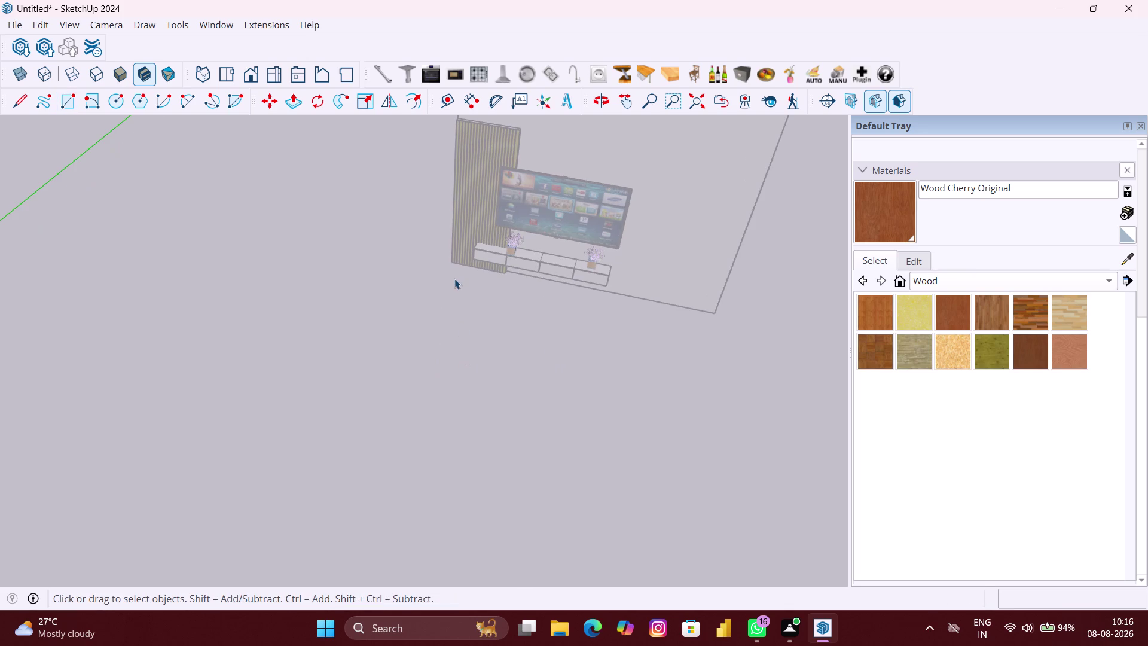
Draw a flat rectangle from the fluted panel's base to the room's far corner.
key(r)
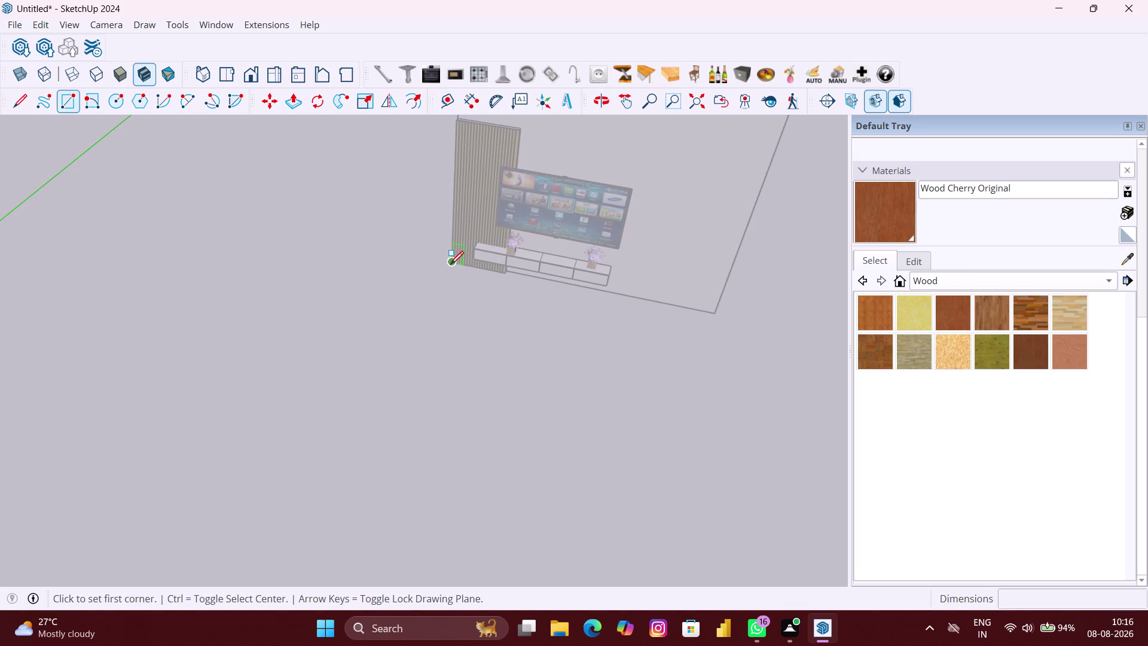
click(451, 264)
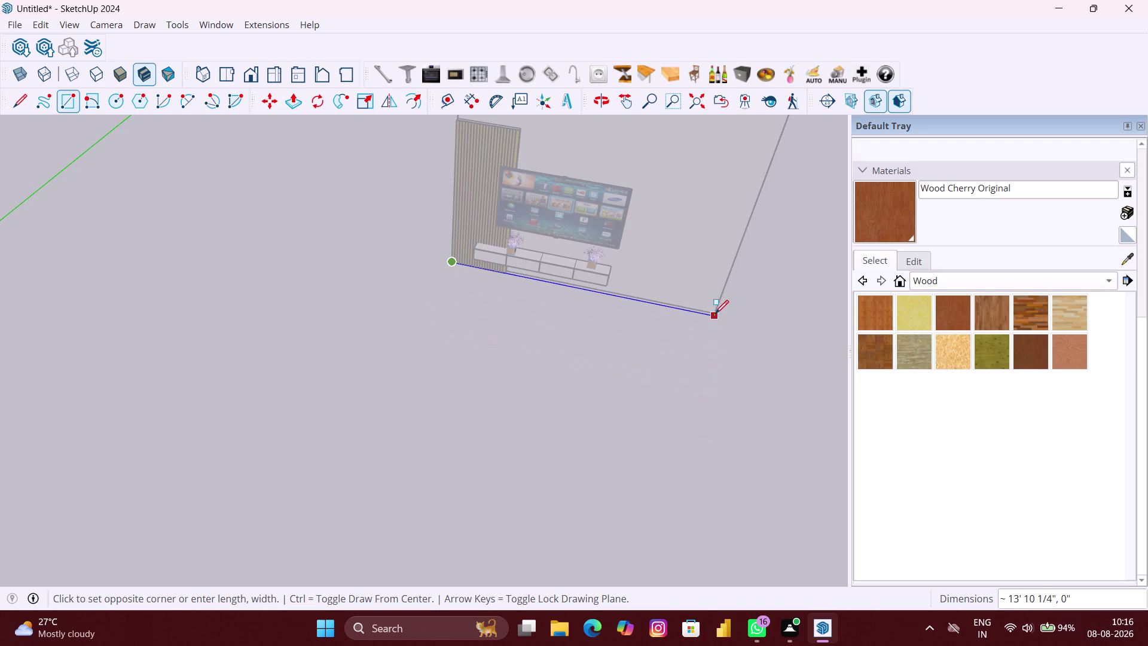
scroll(up, 3)
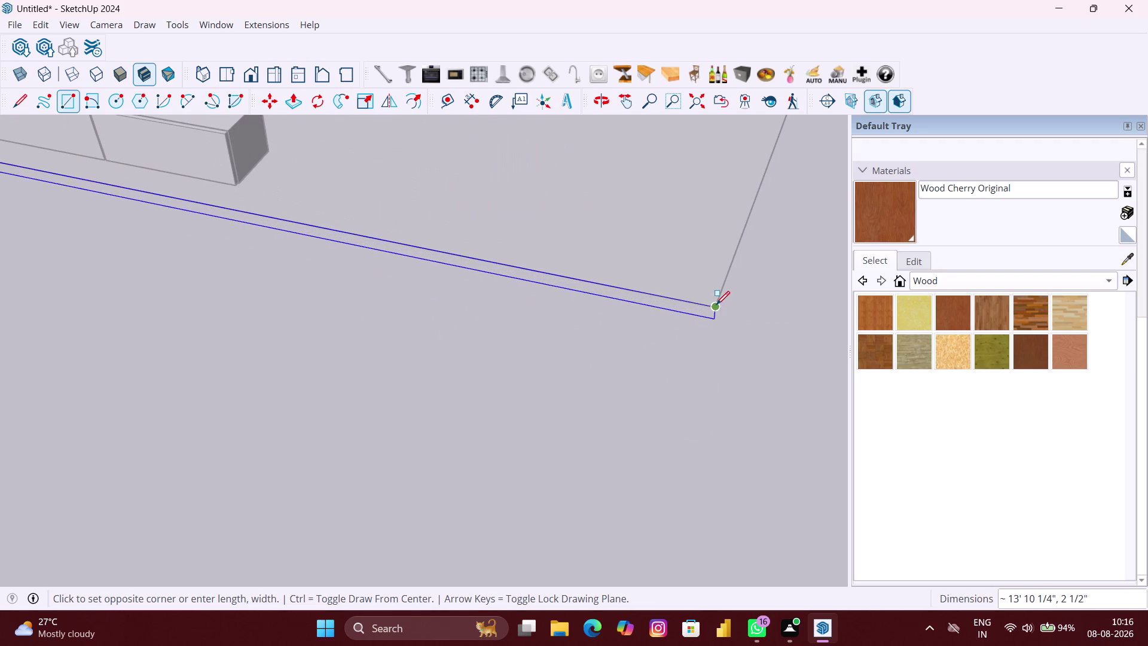
scroll(down, 3)
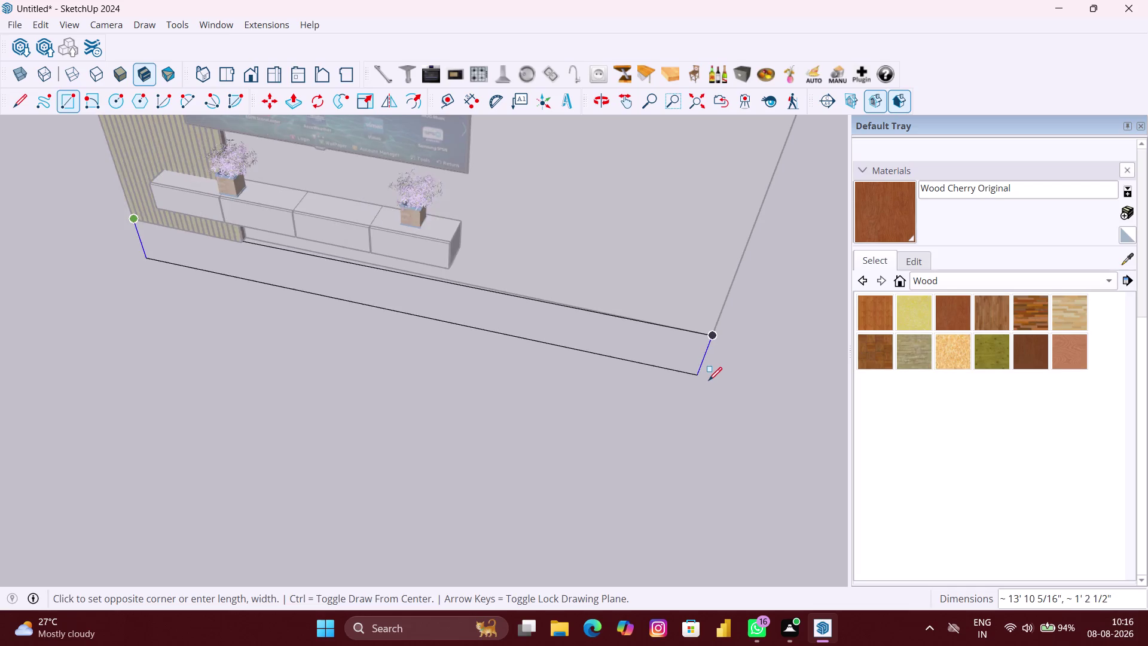
scroll(down, 3)
key(Up)
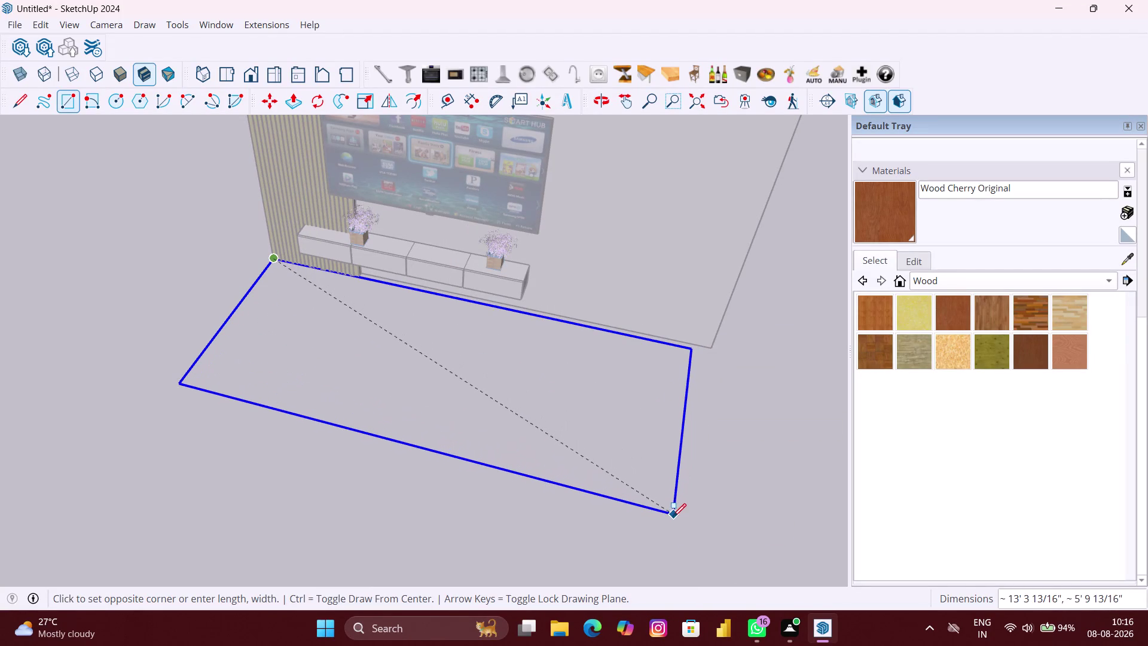
scroll(down, 3)
scroll(down, 3)
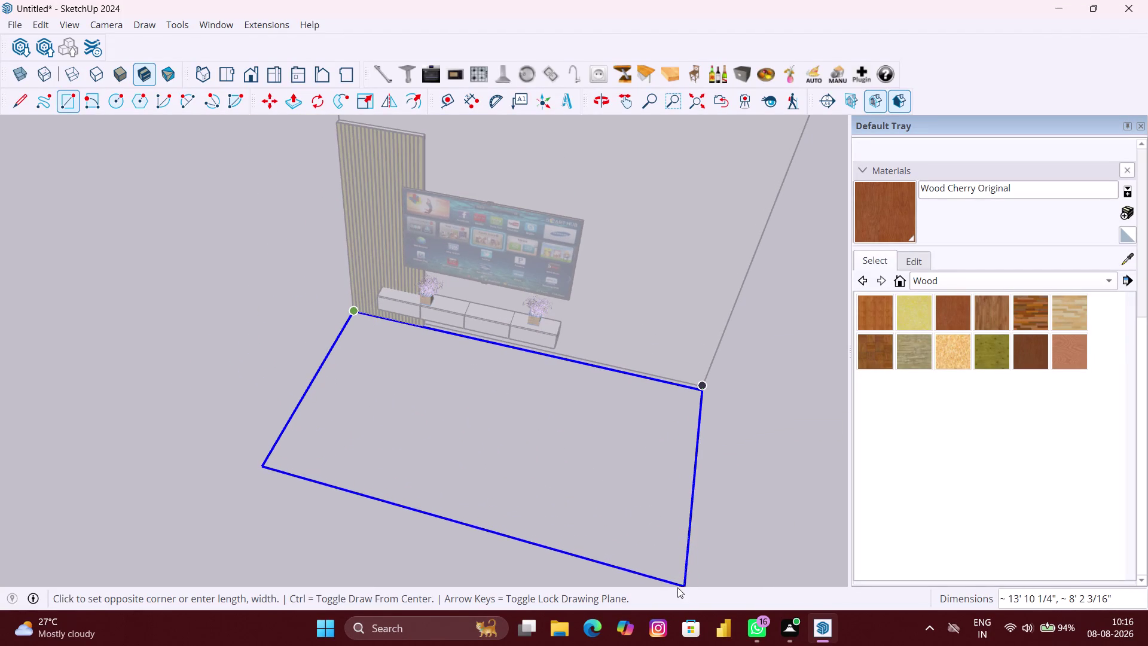
click(679, 581)
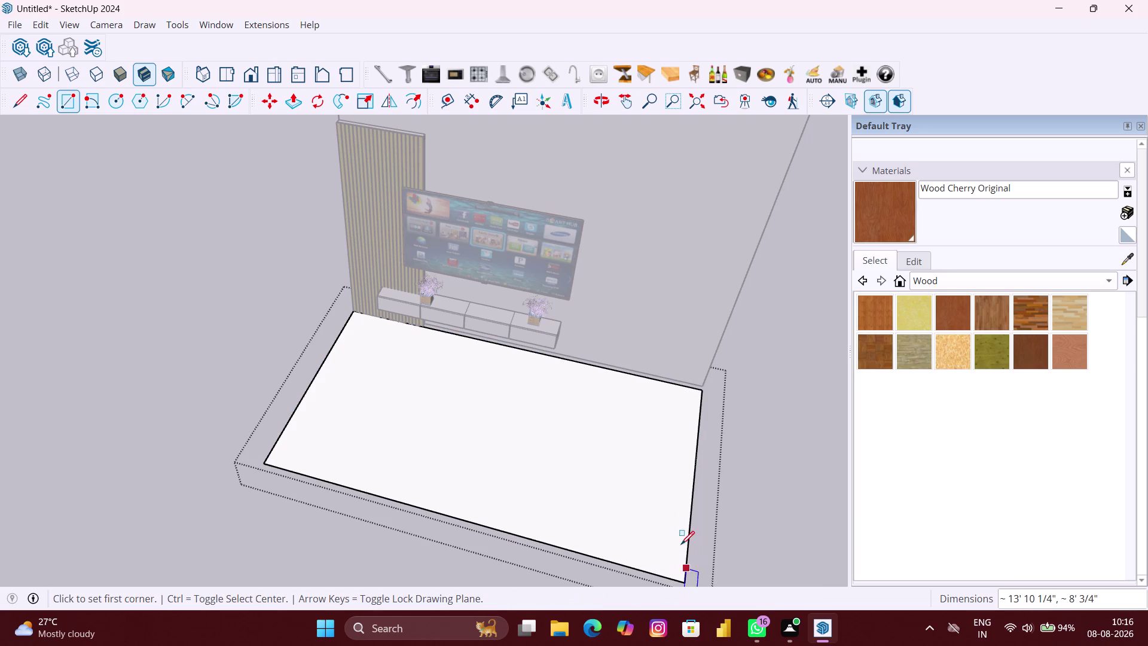
Orbit around the new floor face to inspect its corners and edges.
scroll(up, 3)
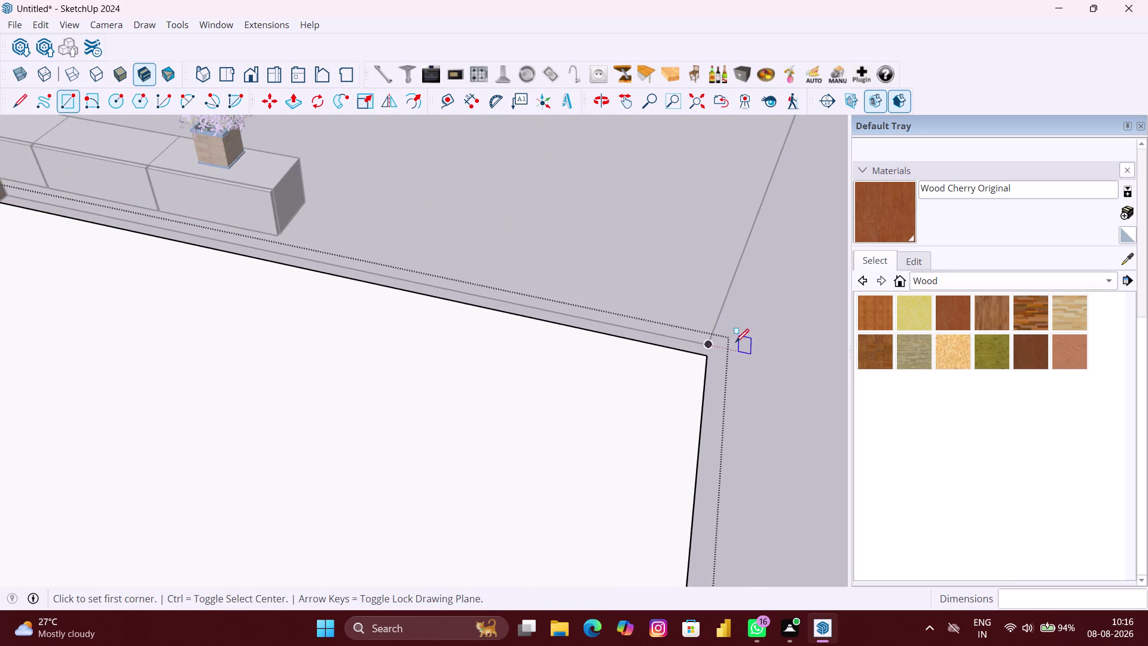
scroll(up, 3)
middle_drag(719, 339, 600, 248)
scroll(down, 3)
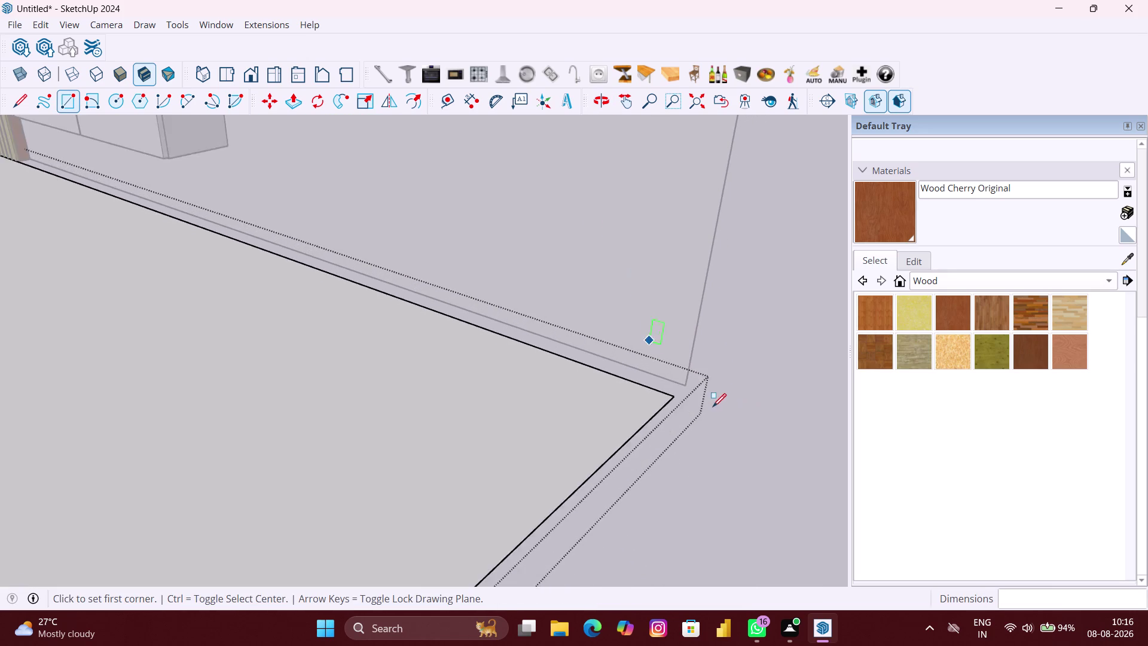
scroll(down, 3)
middle_drag(710, 407, 593, 319)
scroll(up, 3)
middle_drag(596, 322, 593, 323)
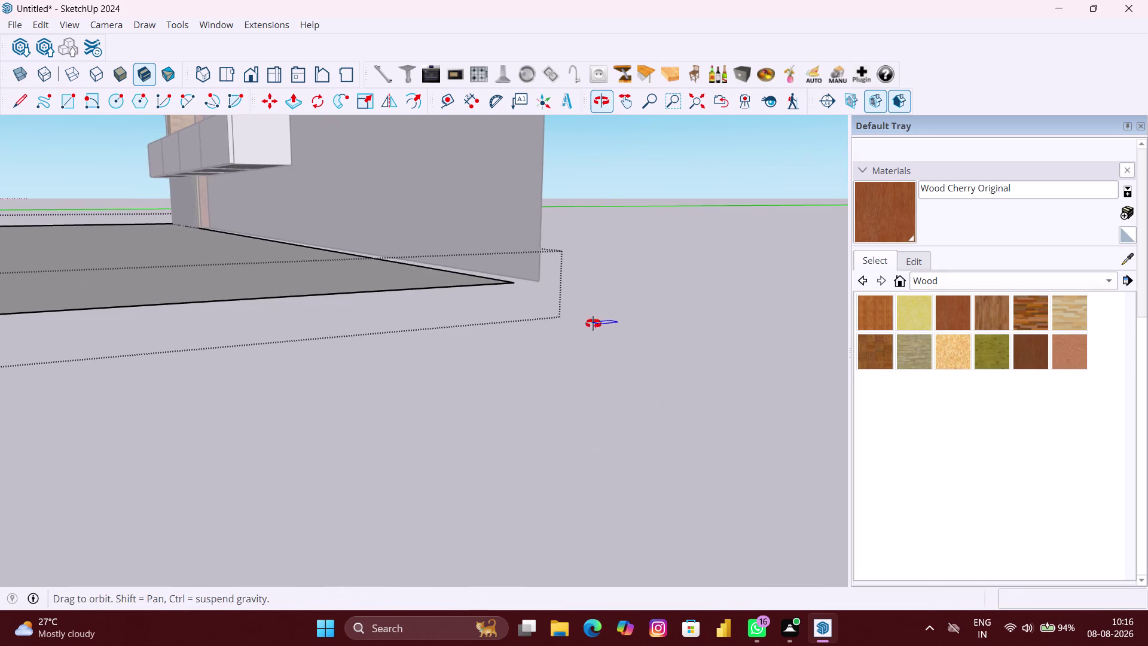
middle_drag(593, 322, 540, 363)
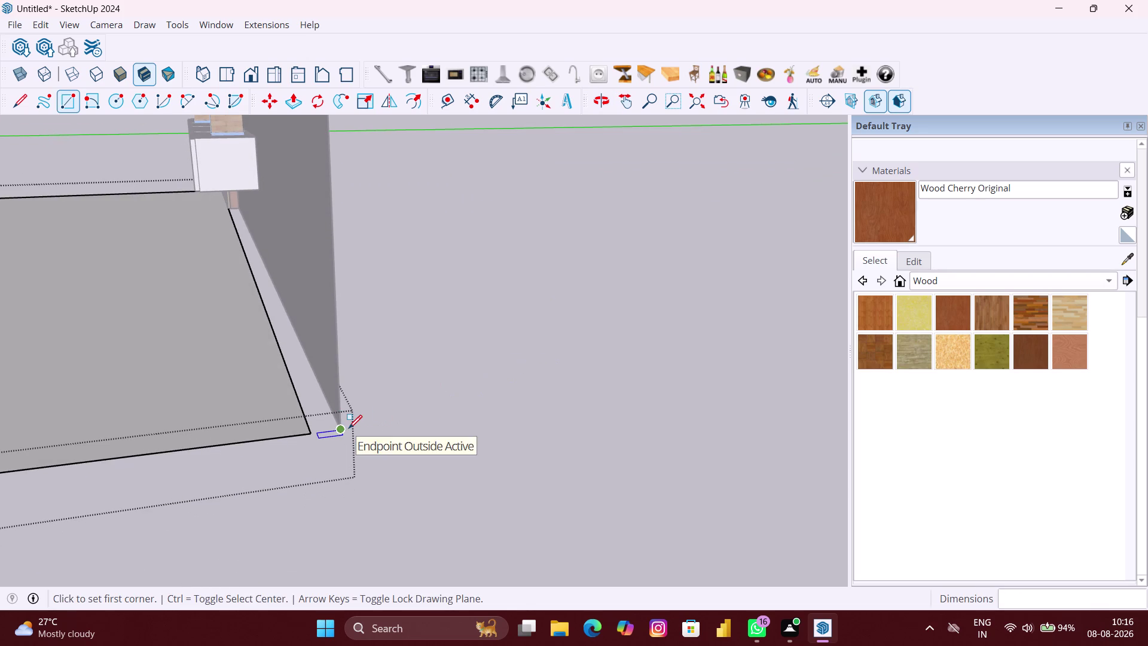
key(p)
scroll(up, 3)
Pull the floor face up into a 6-inch slab.
click(271, 400)
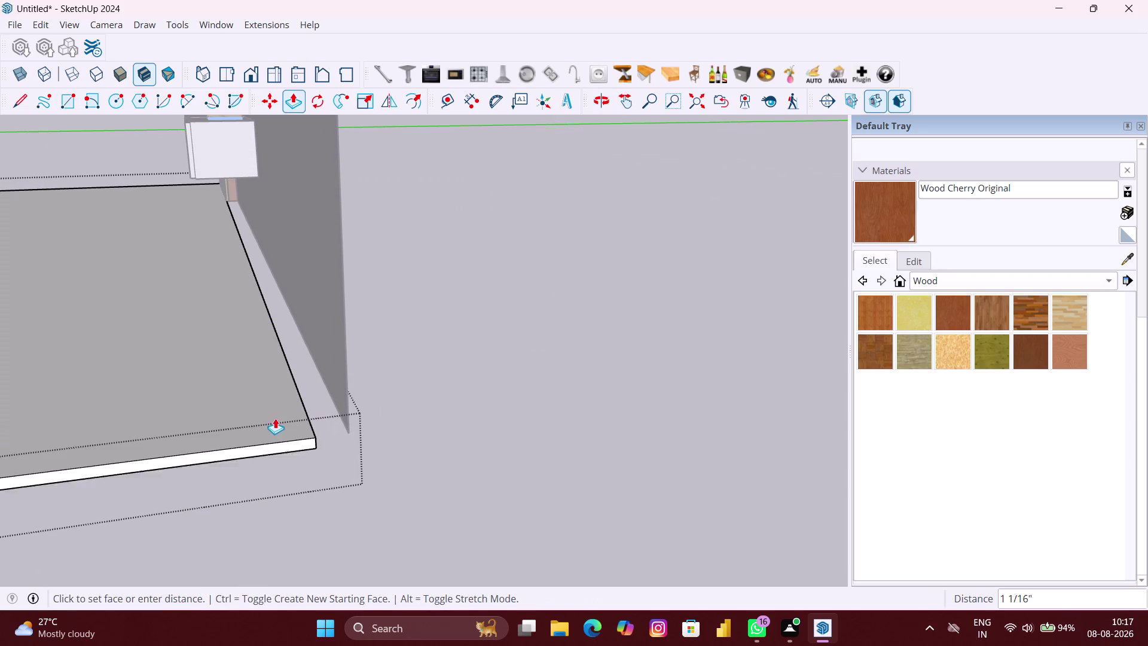
text(6)
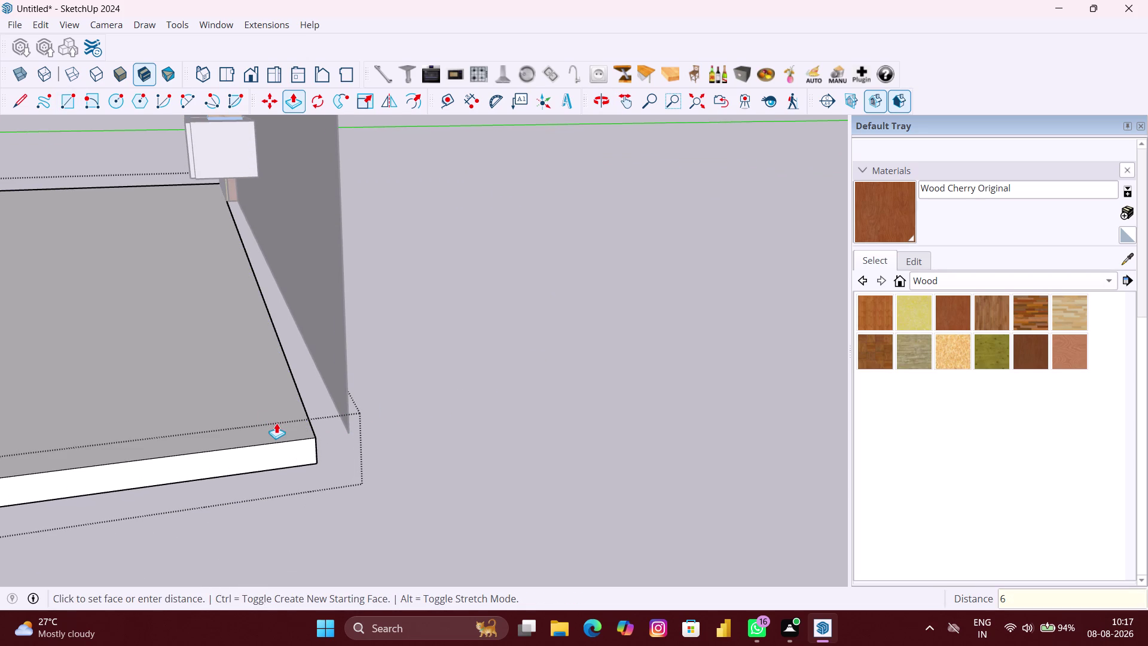
text(")
key(Return)
Orbit around the slab to face the TV wall unit and return to Select.
scroll(down, 3)
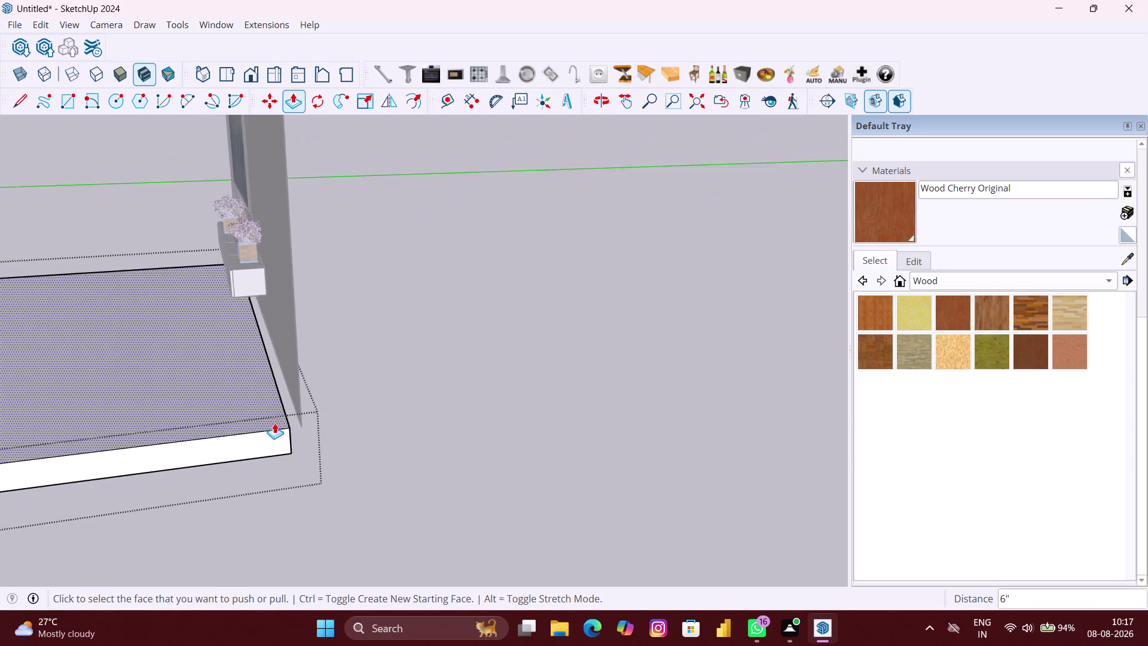
scroll(down, 3)
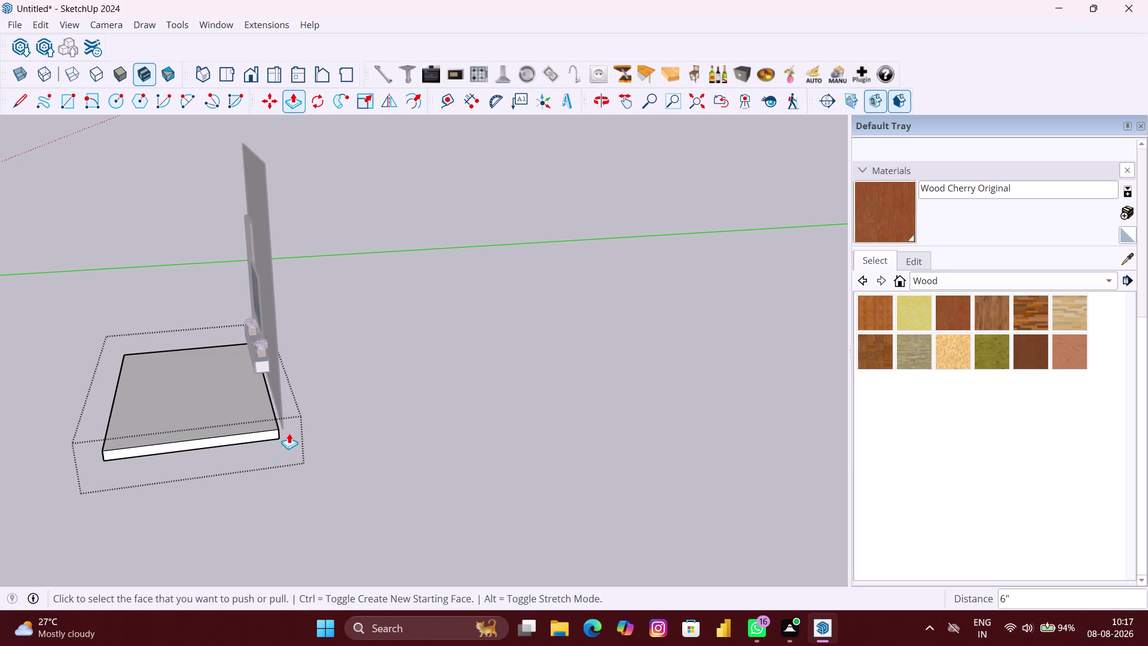
middle_drag(278, 401, 229, 398)
scroll(up, 3)
scroll(up, 3)
middle_drag(310, 402, 303, 401)
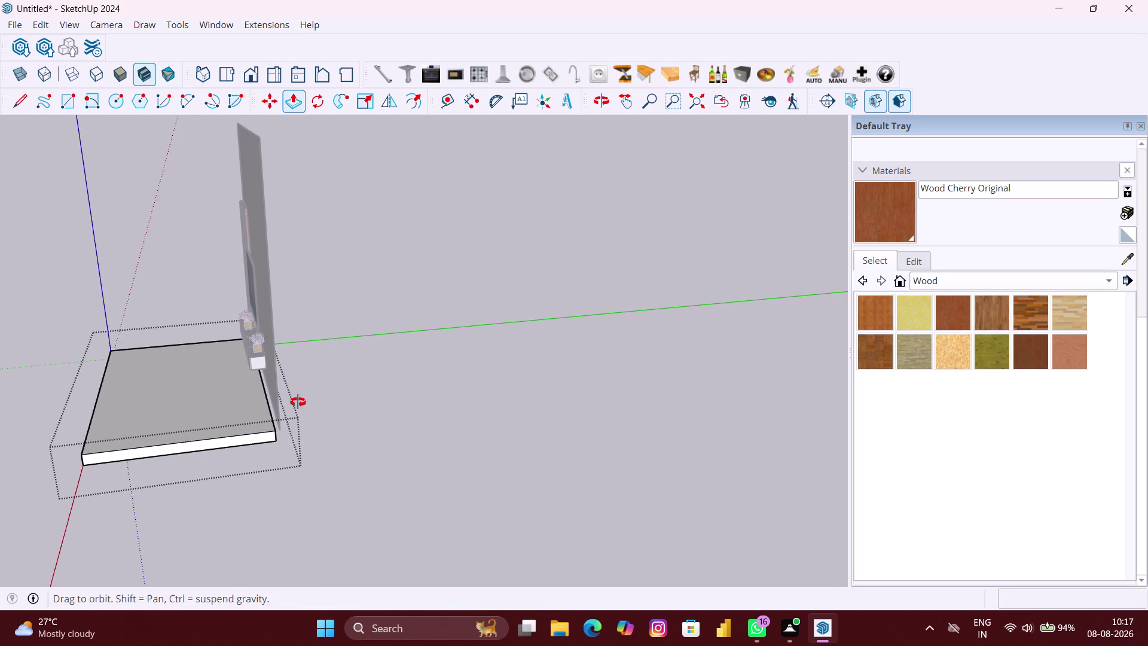
middle_drag(303, 402, 348, 400)
scroll(up, 3)
scroll(up, 3)
middle_drag(279, 348, 280, 348)
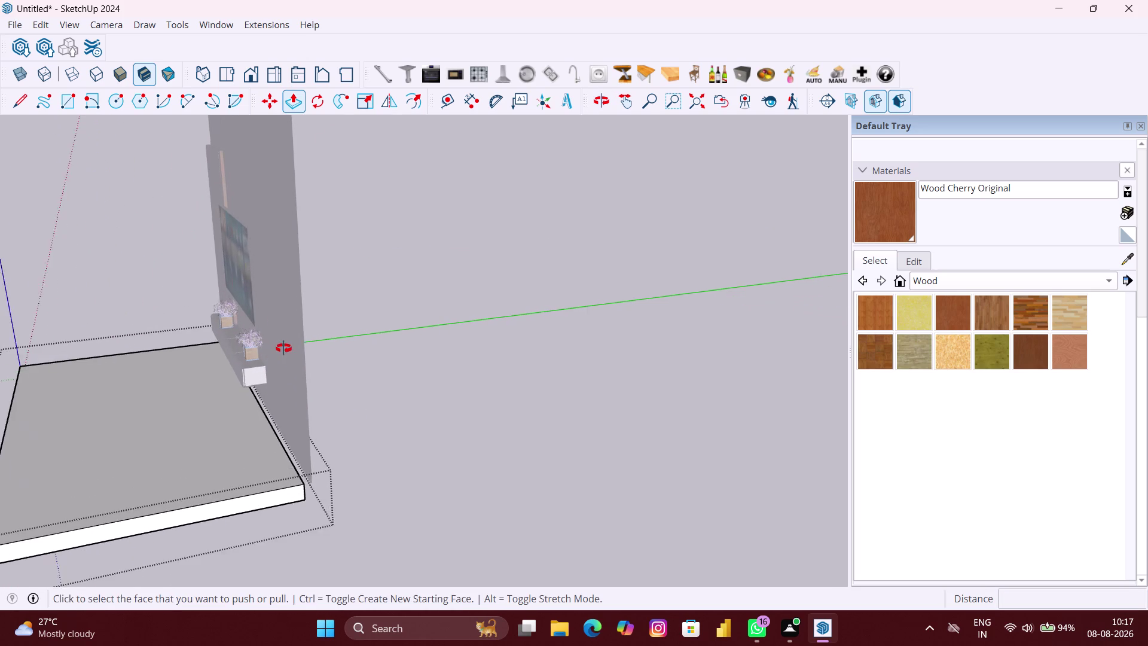
middle_drag(279, 348, 404, 342)
key(space)
Clear the selection and attempt a Push/Pull on the back wall, then cancel.
click(560, 345)
scroll(up, 3)
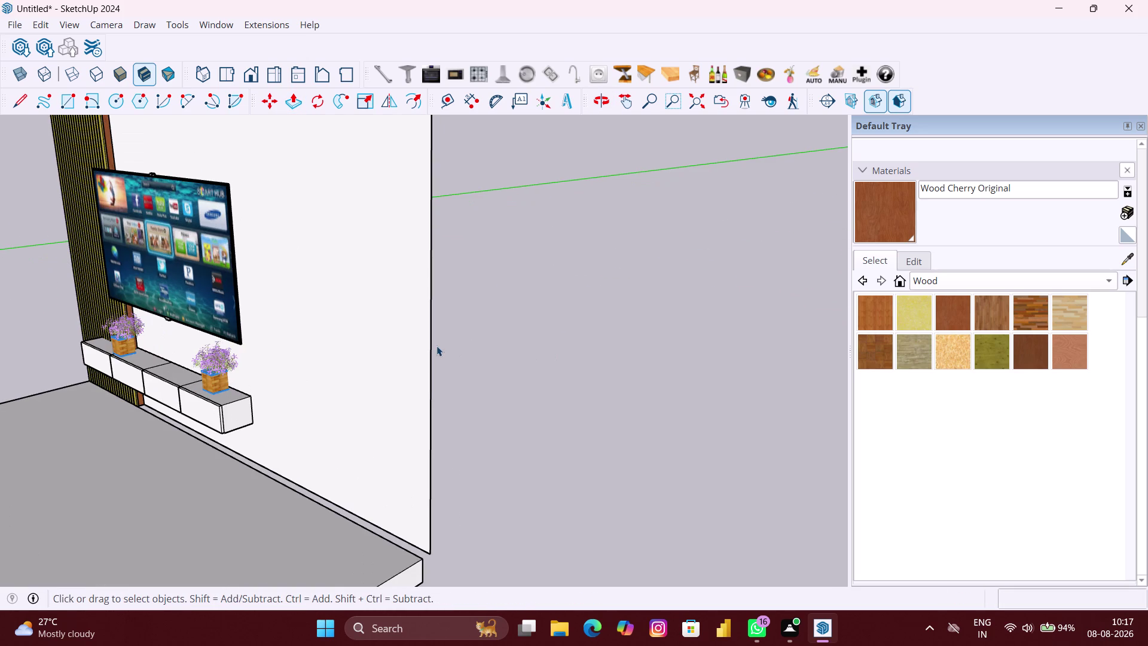
key(p)
click(501, 349)
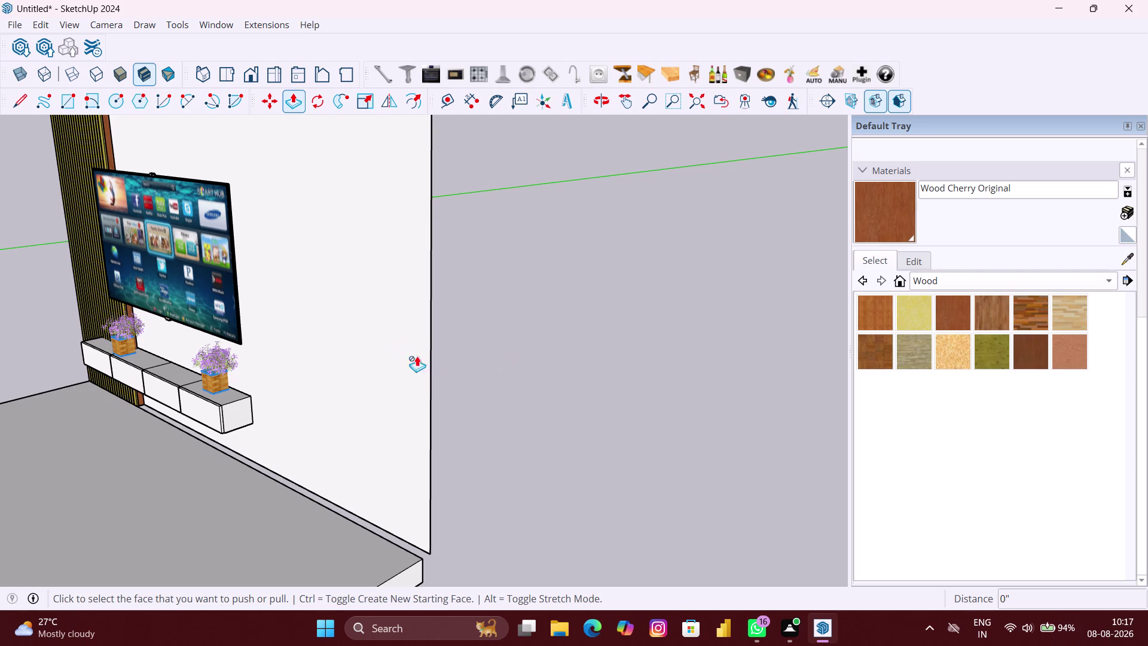
key(space)
key(space)
Give the white side wall the same 6-inch thickness and check its edge.
click(369, 352)
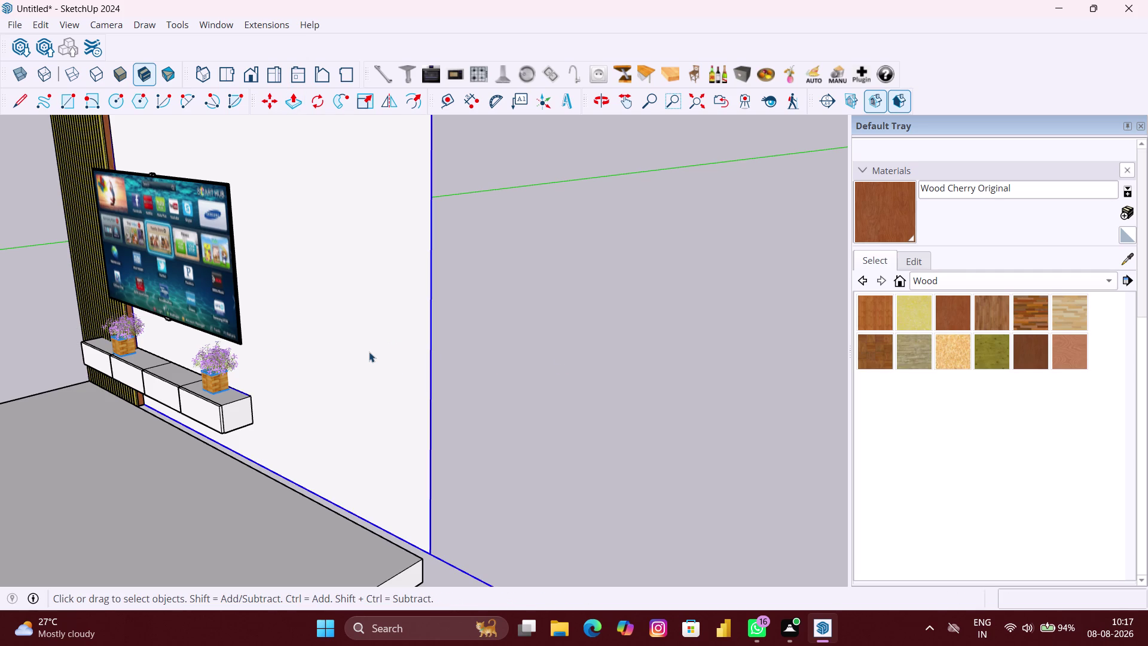
click(370, 351)
click(371, 351)
click(373, 343)
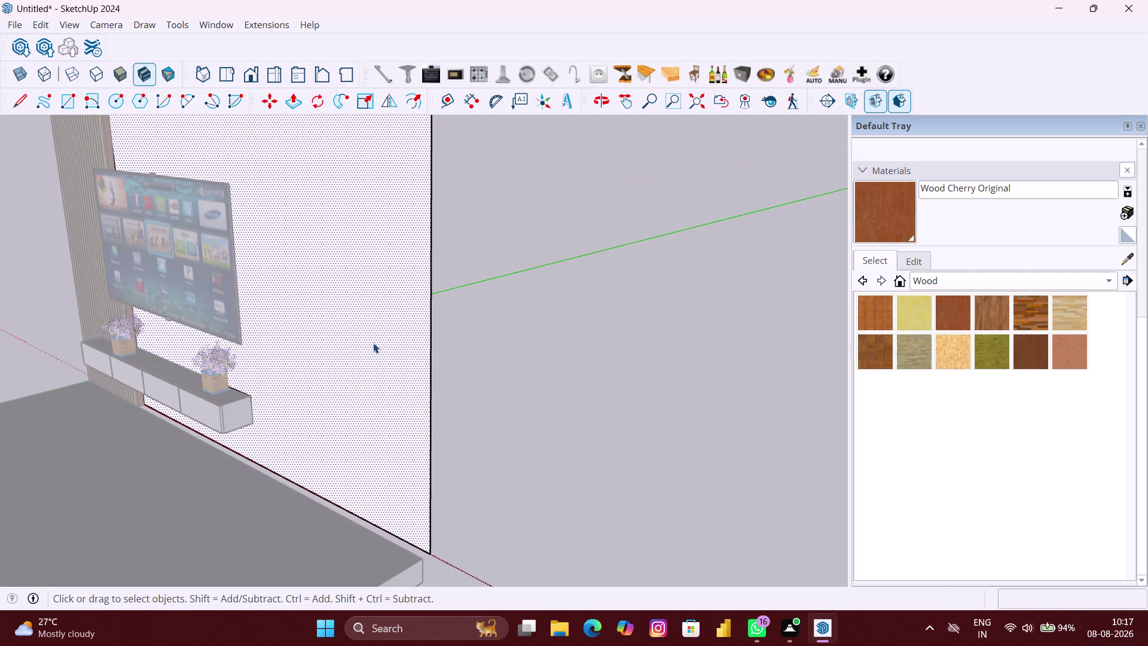
key(p)
double_click(381, 337)
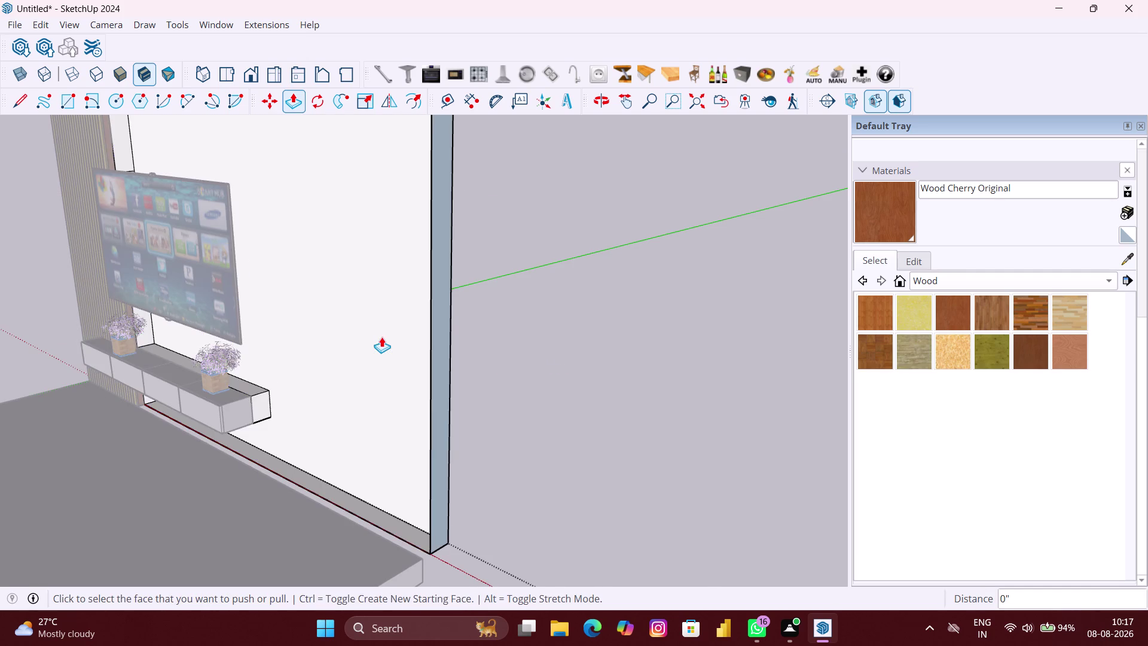
scroll(down, 3)
middle_drag(381, 337, 195, 342)
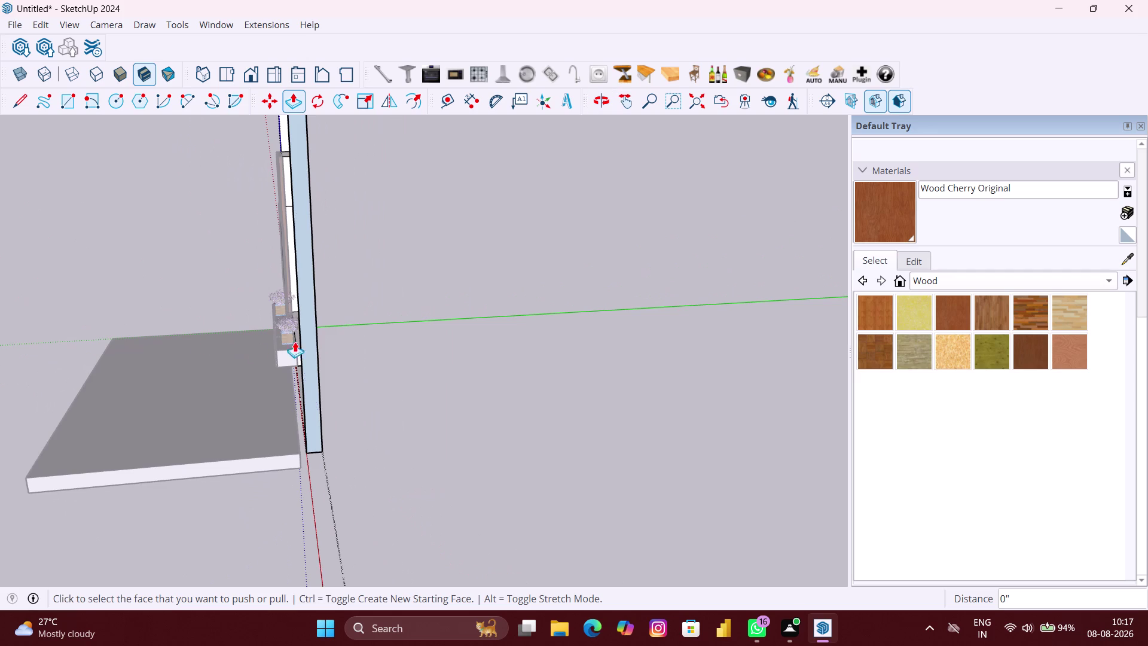
scroll(down, 3)
middle_drag(311, 341, 529, 355)
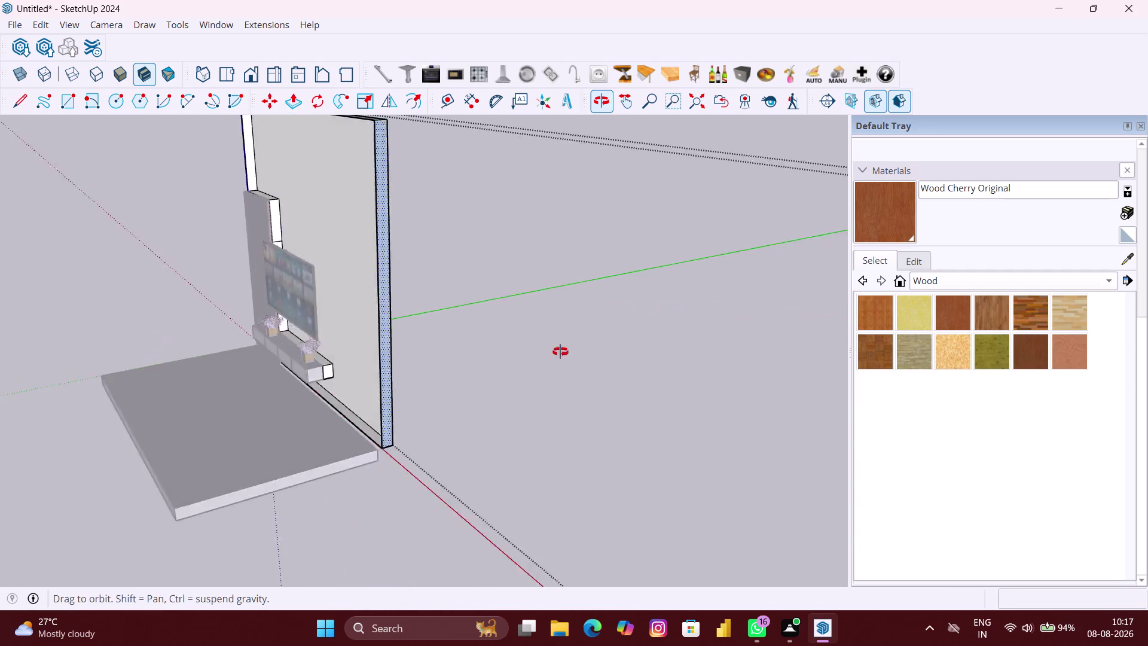
middle_drag(529, 355, 566, 351)
Repeat the 6-inch extrusion on the back's recessed panel and long strip faces.
scroll(up, 3)
middle_drag(117, 321, 614, 332)
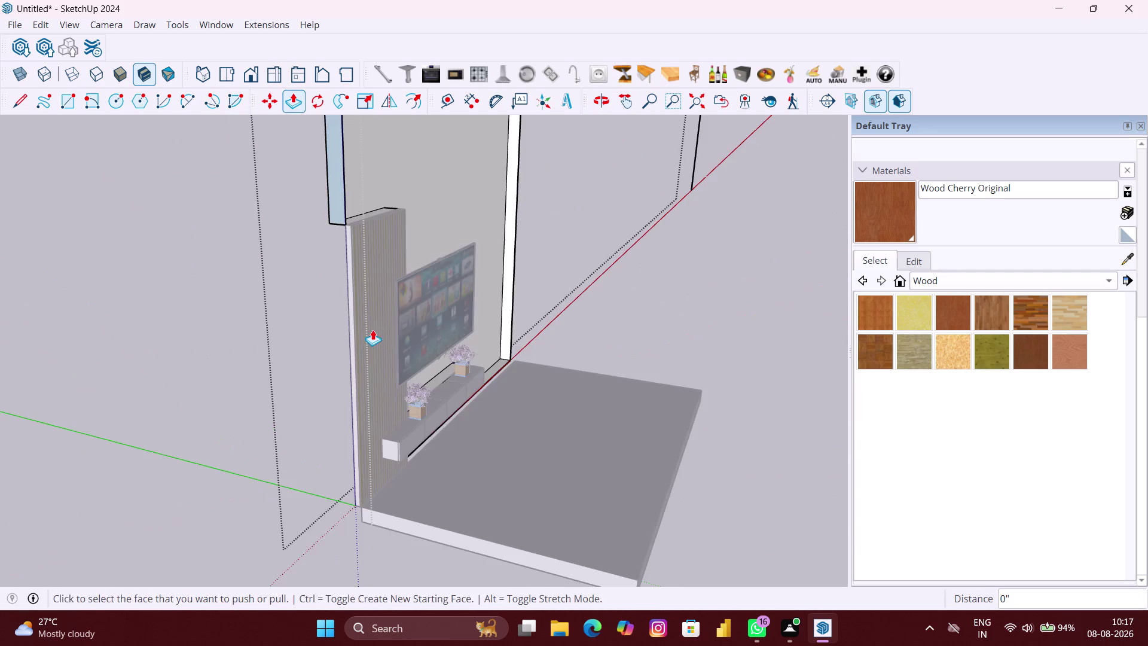
middle_drag(372, 329, 732, 331)
scroll(up, 3)
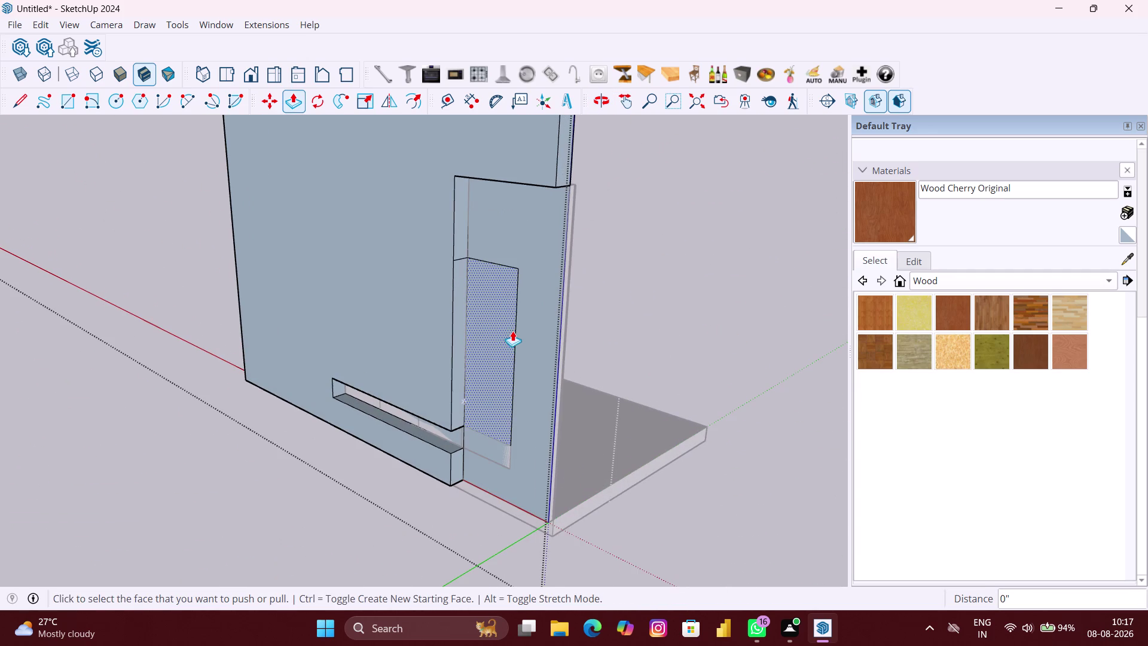
scroll(up, 3)
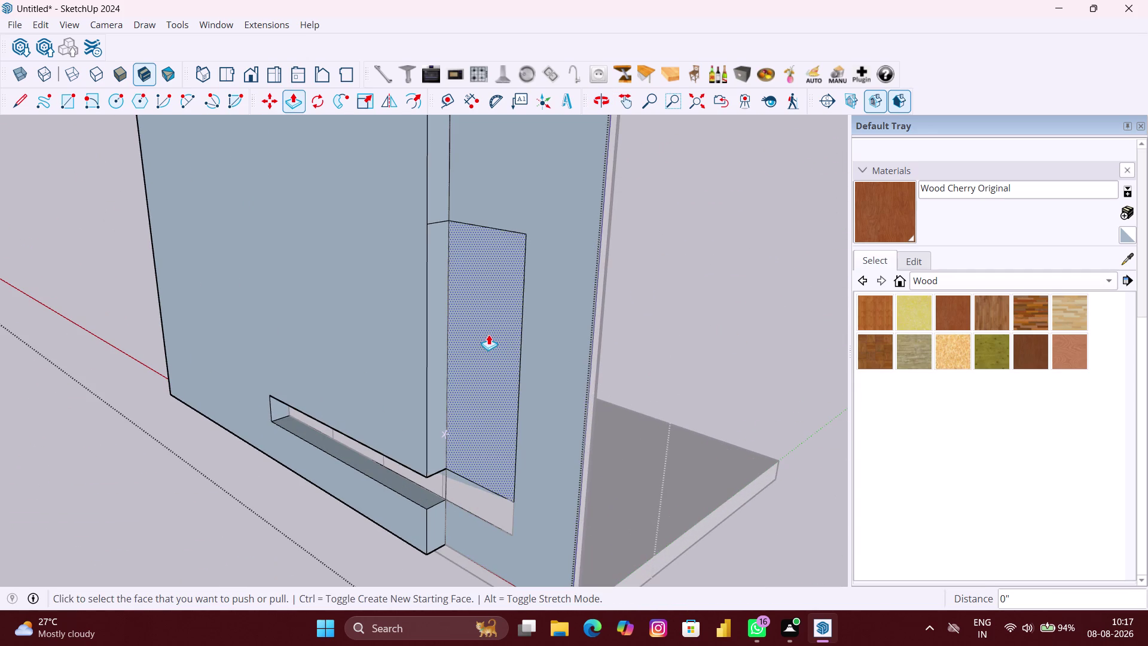
click(488, 334)
click(411, 327)
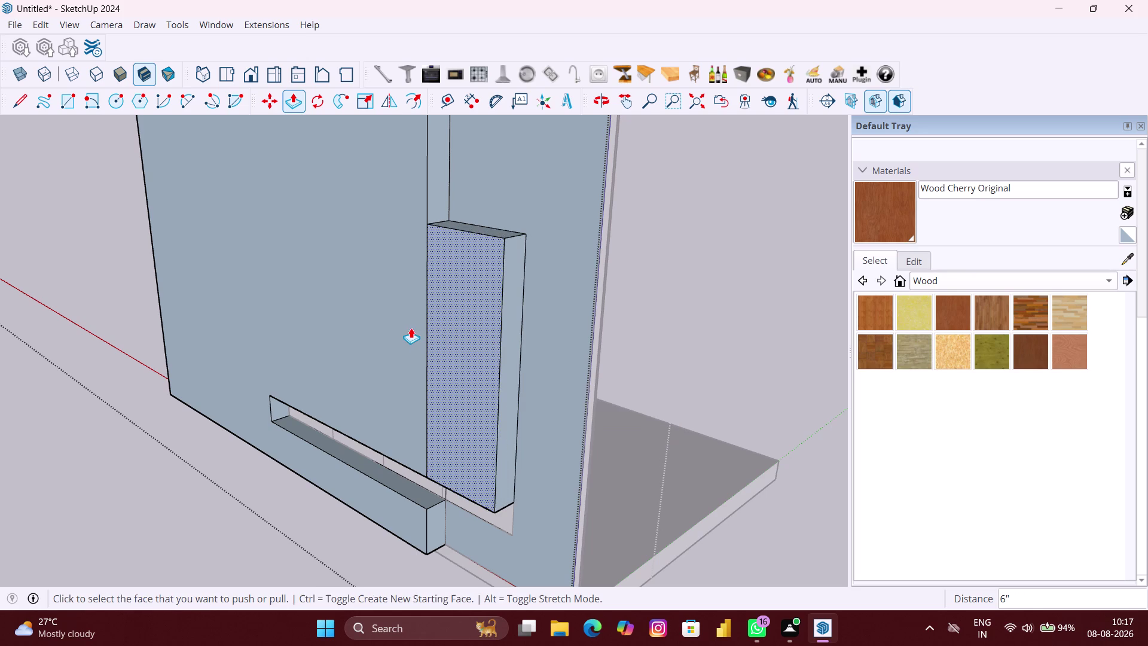
double_click(556, 354)
scroll(down, 3)
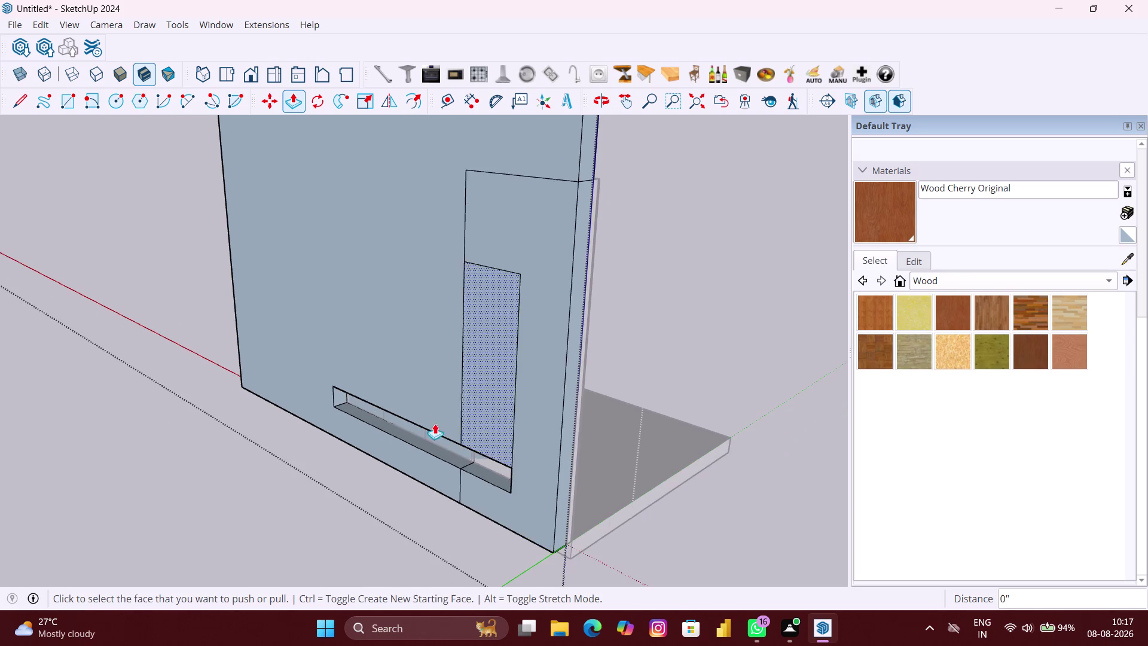
scroll(up, 3)
double_click(471, 436)
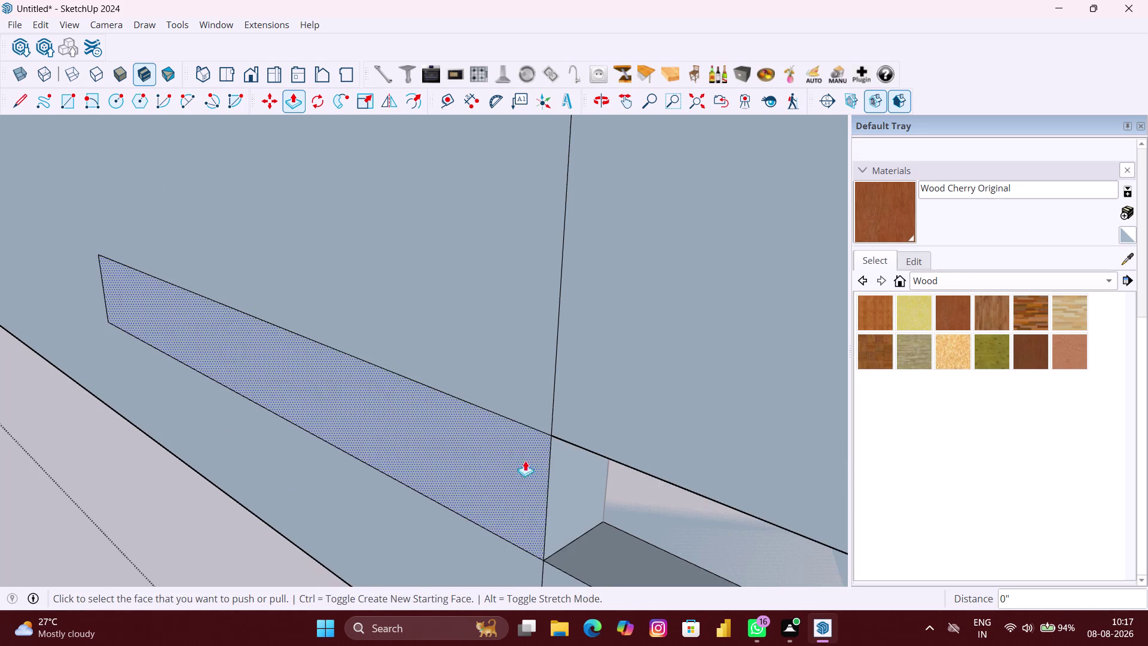
double_click(640, 506)
Push the remaining wall face outward to a 6-inch thickness.
scroll(down, 3)
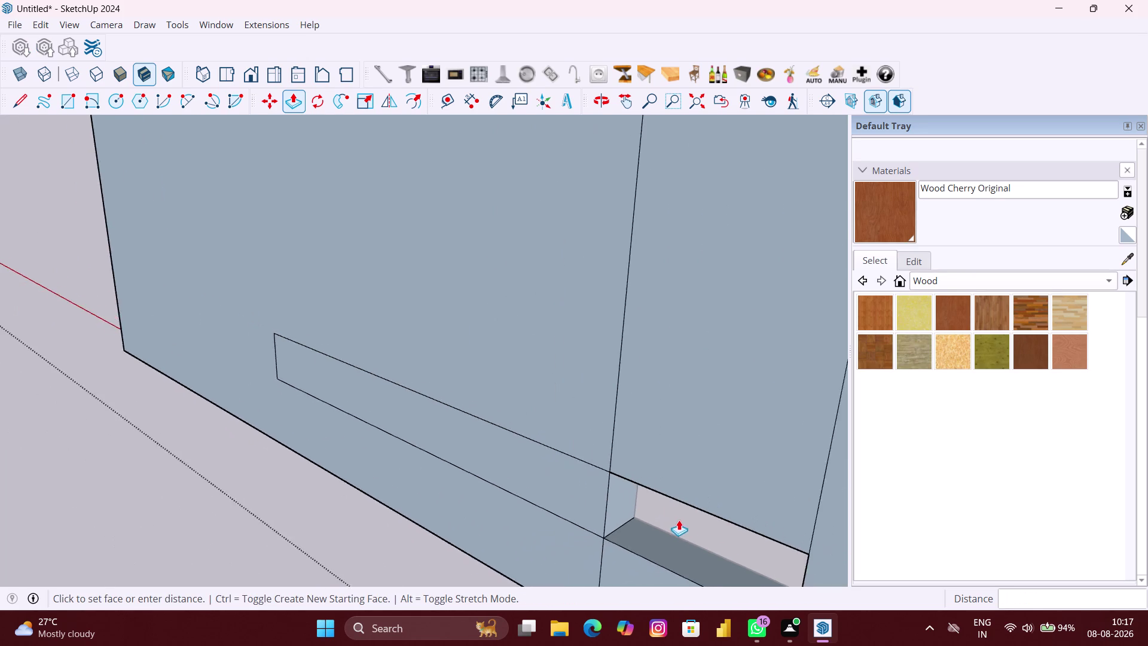
scroll(down, 3)
scroll(down, 3)
middle_drag(707, 529, 638, 519)
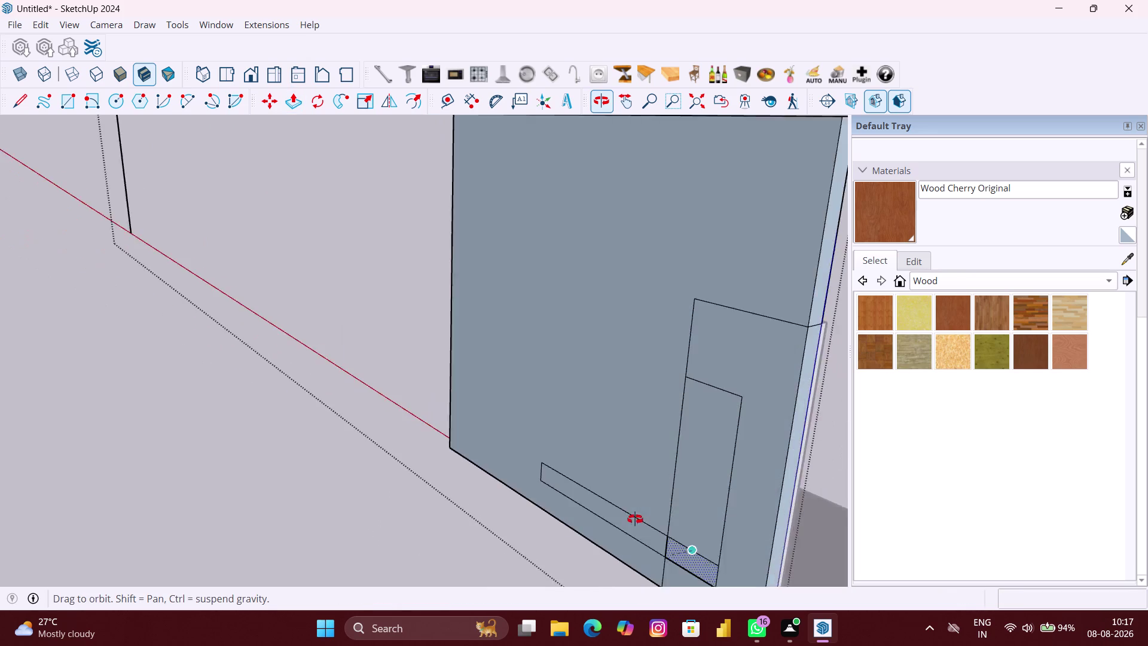
middle_drag(638, 520, 591, 516)
click(610, 478)
scroll(down, 3)
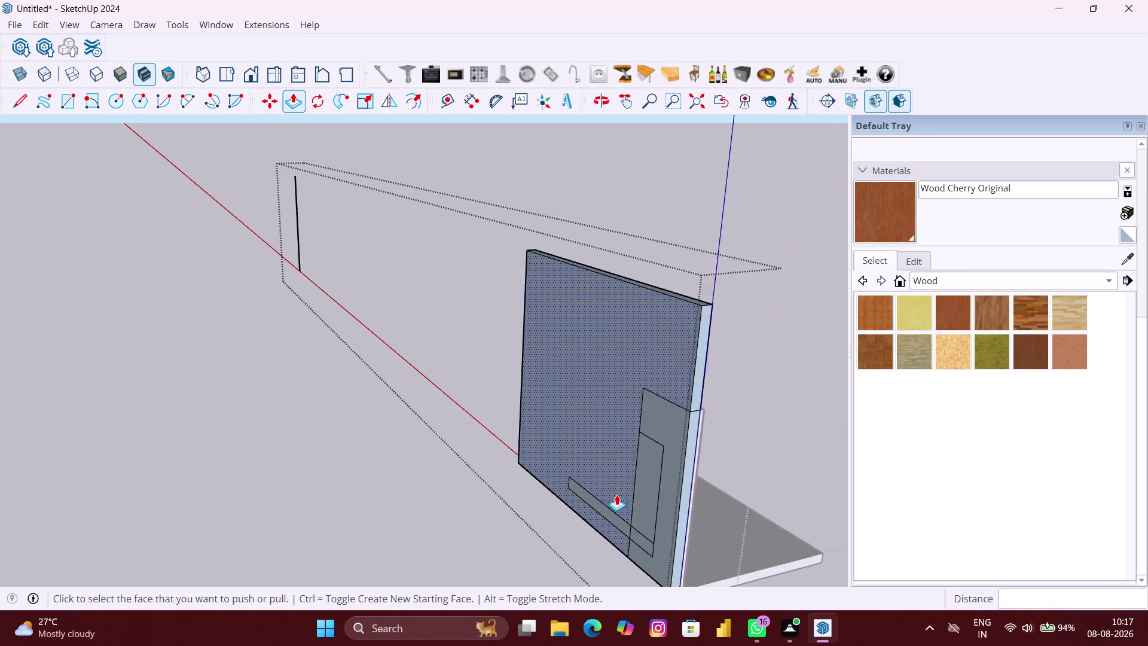
scroll(down, 3)
middle_drag(630, 500, 319, 486)
scroll(down, 3)
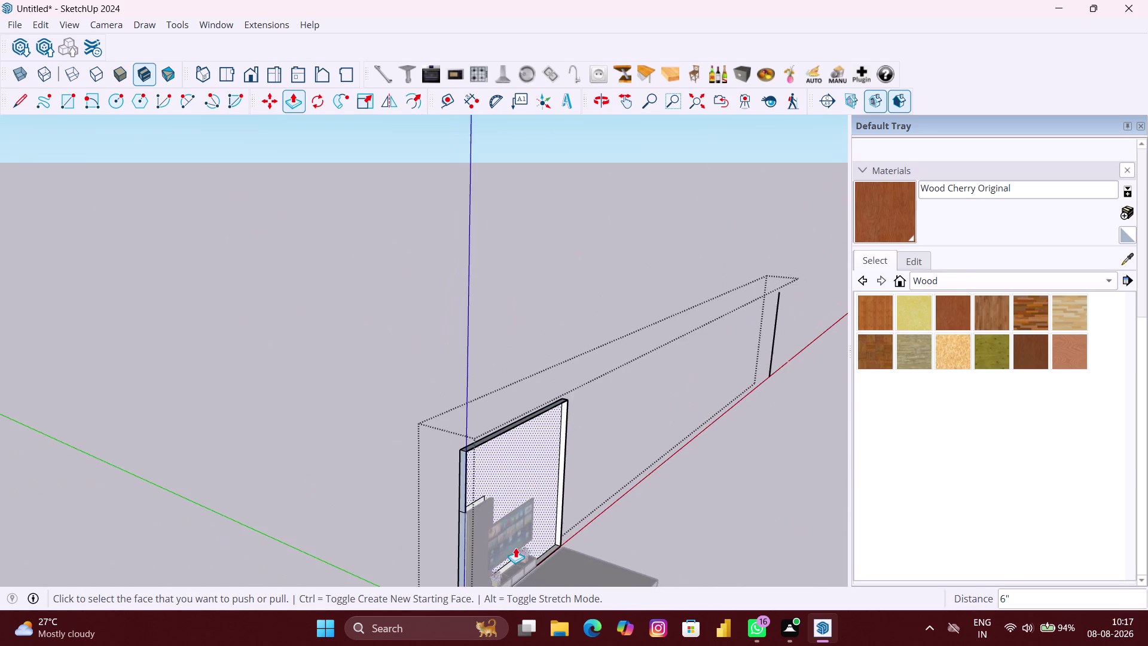
middle_drag(479, 538, 322, 452)
scroll(up, 3)
key(space)
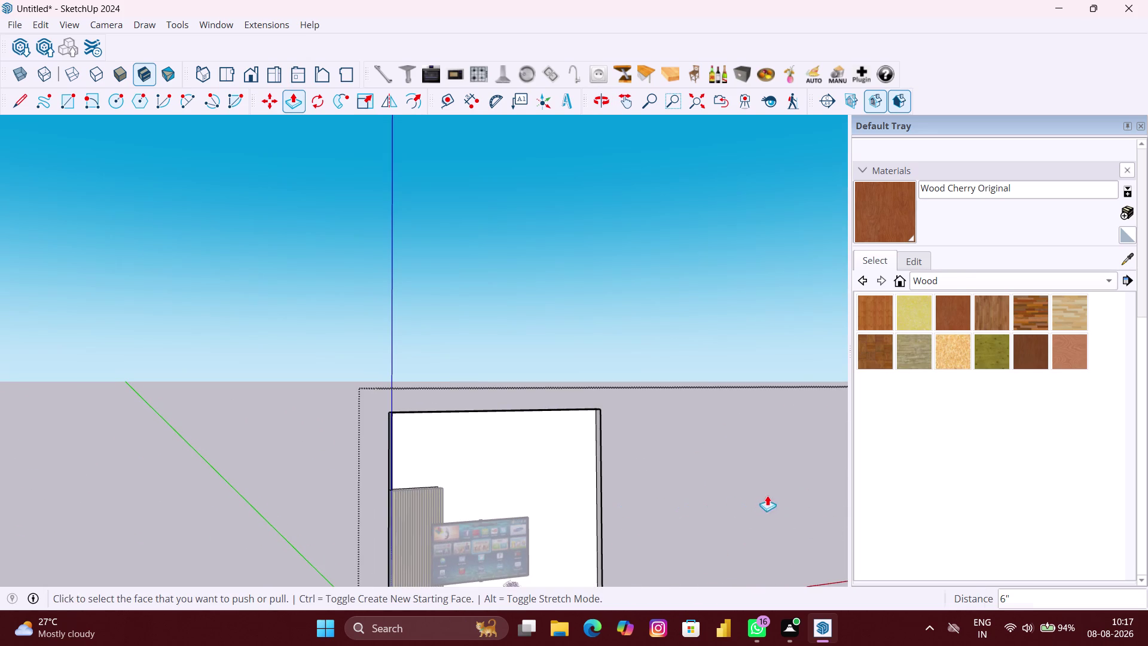
click(775, 493)
scroll(down, 3)
click(439, 485)
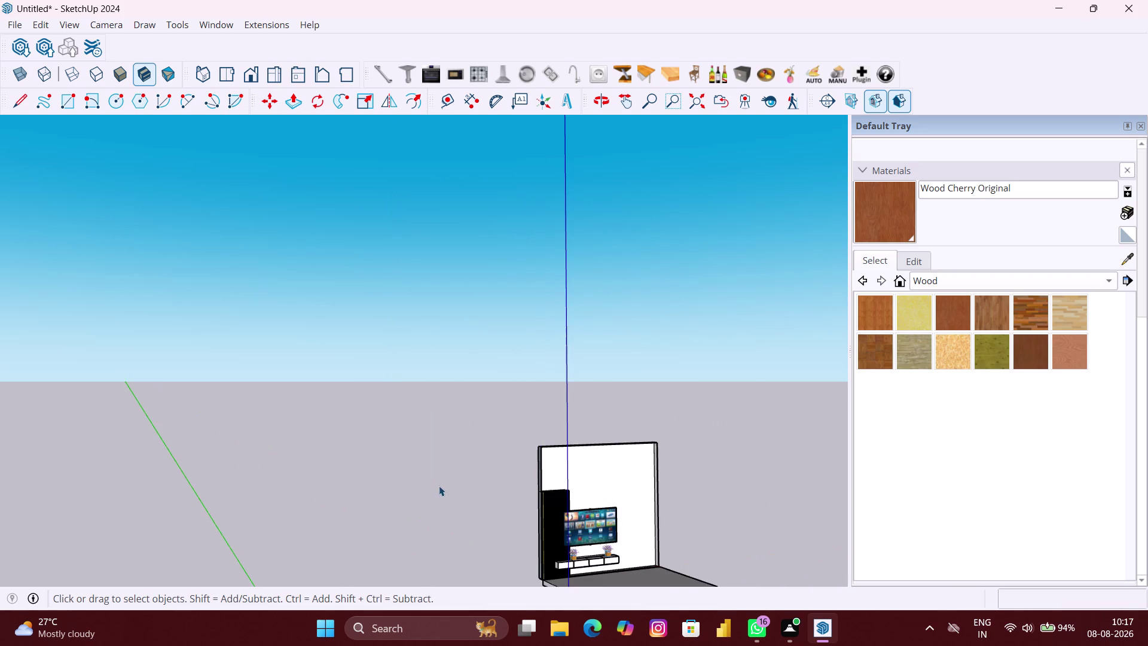
scroll(down, 3)
middle_drag(765, 499, 658, 478)
scroll(up, 3)
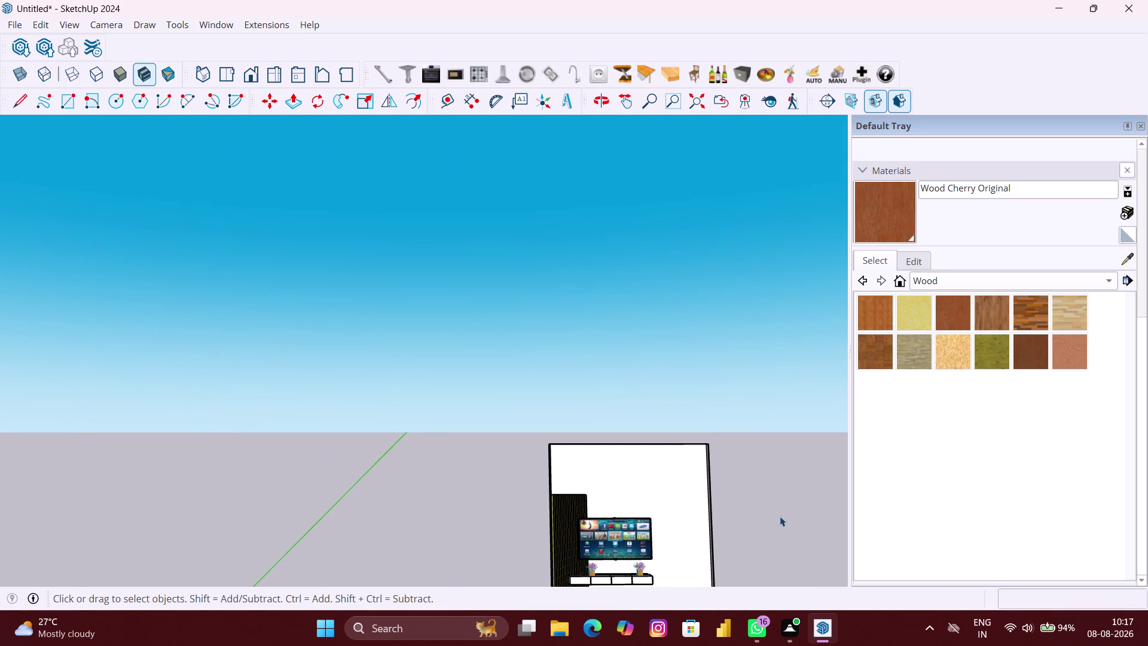
key(space)
key(space)
key(space)
middle_drag(783, 516, 737, 525)
scroll(down, 3)
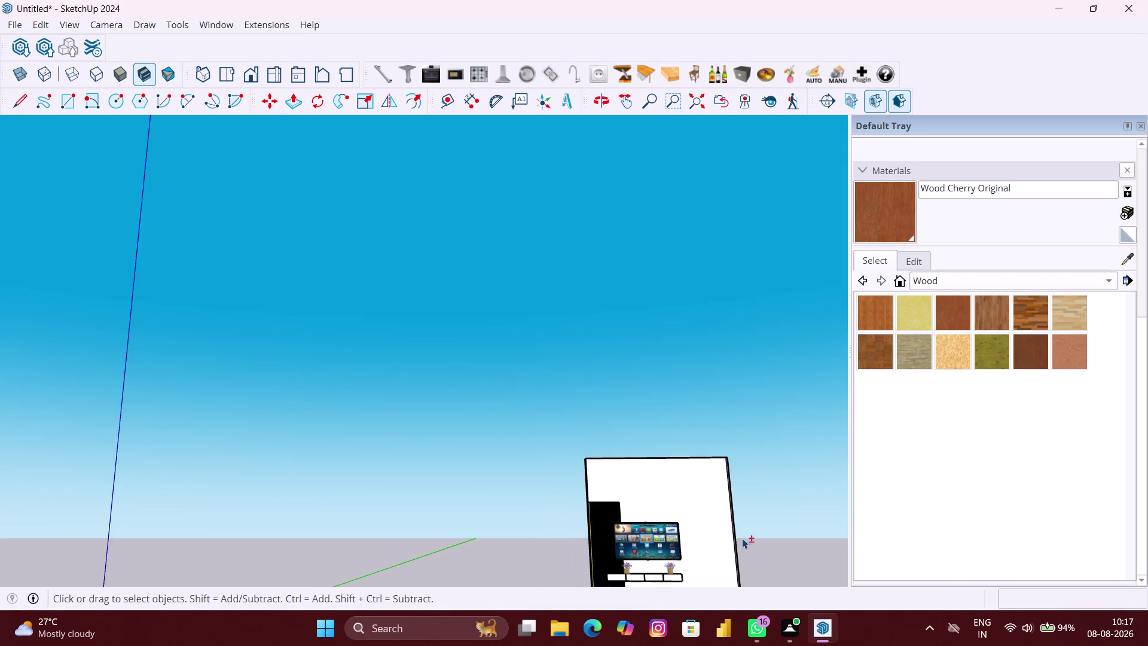
middle_drag(741, 538, 704, 416)
scroll(up, 3)
middle_drag(801, 471, 567, 529)
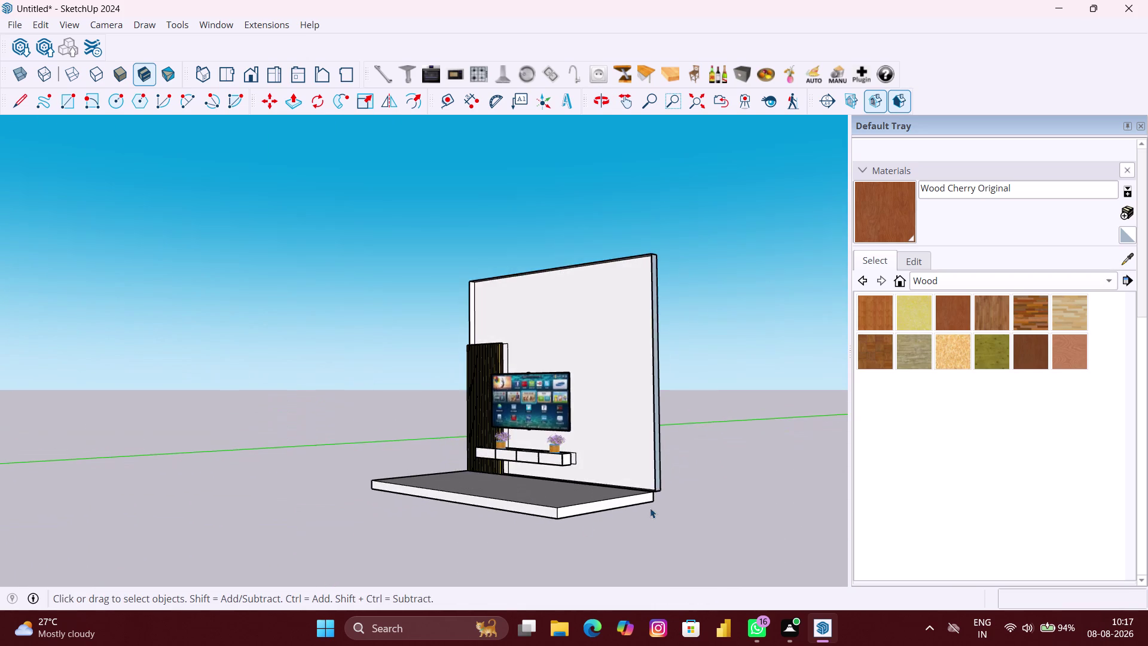
scroll(up, 3)
middle_drag(657, 496, 528, 501)
scroll(up, 3)
scroll(up, 3)
middle_drag(550, 512, 544, 514)
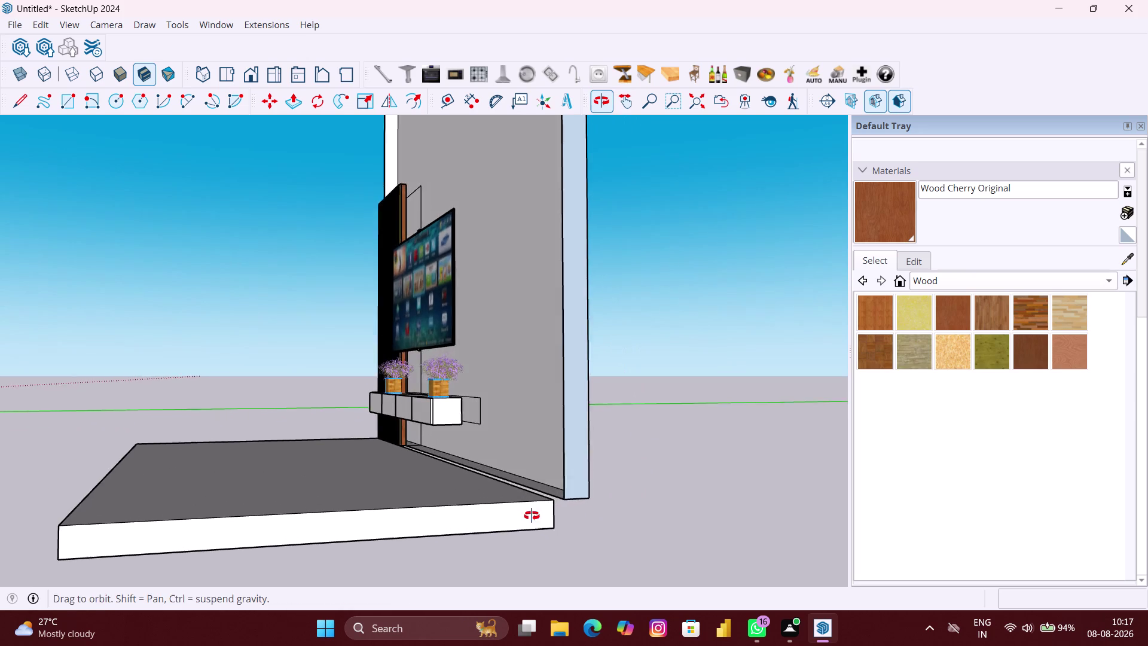
middle_drag(544, 514, 441, 512)
click(412, 507)
double_click(410, 518)
scroll(up, 3)
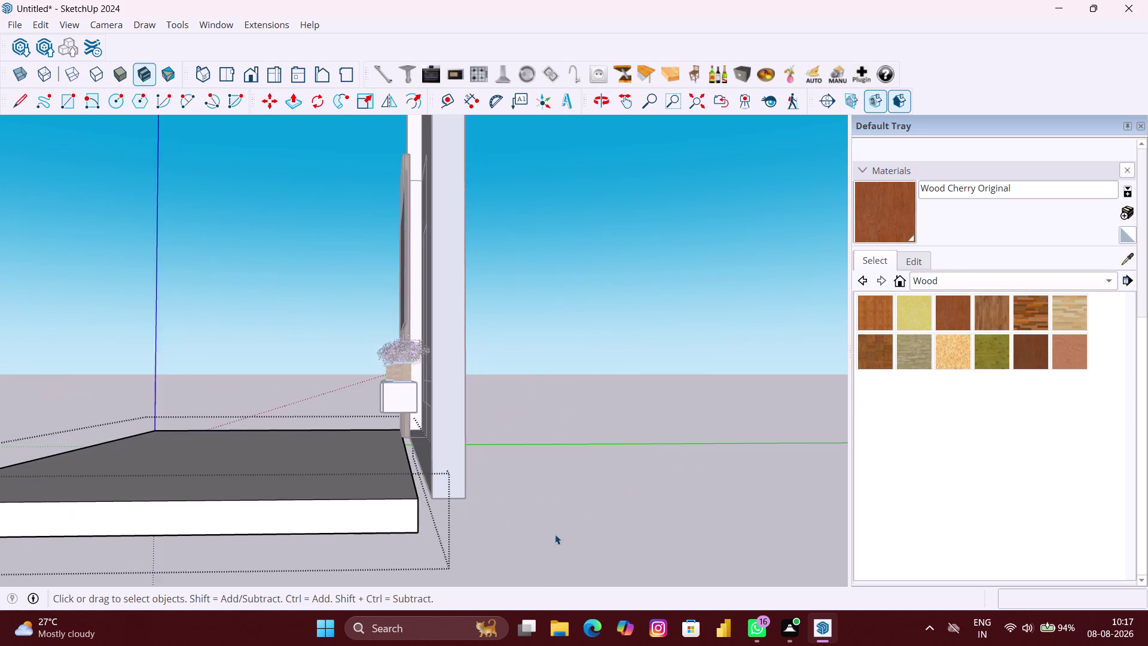
scroll(up, 3)
middle_drag(542, 534, 452, 535)
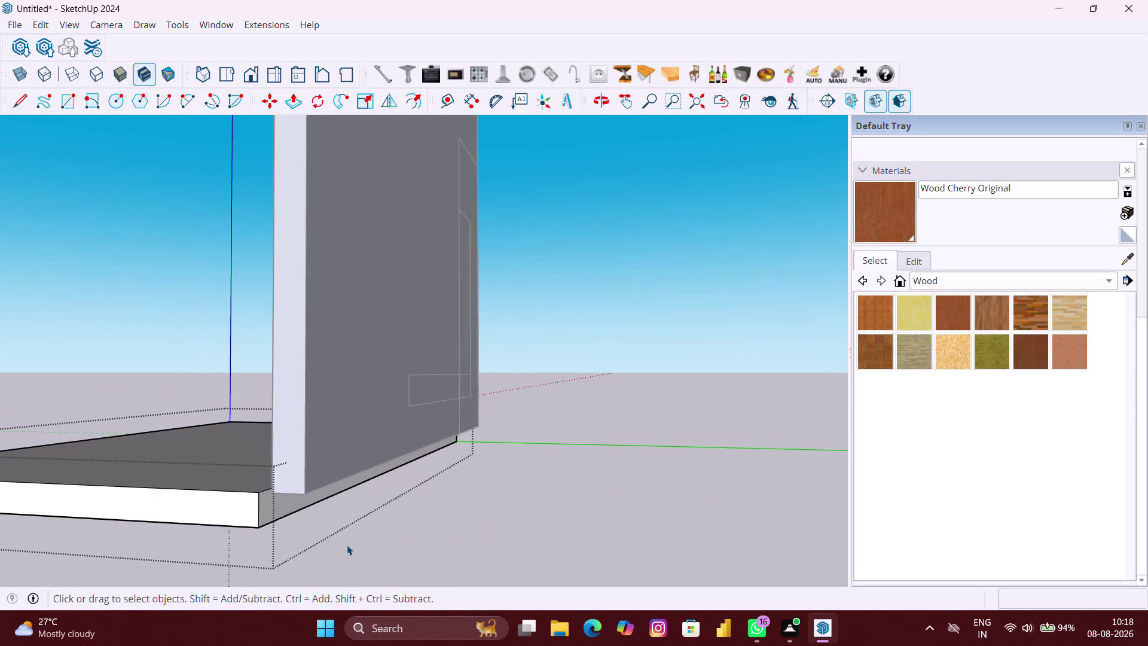
key(p)
scroll(up, 3)
Push the floor slab's side face out by 8 1/2 inches.
scroll(up, 3)
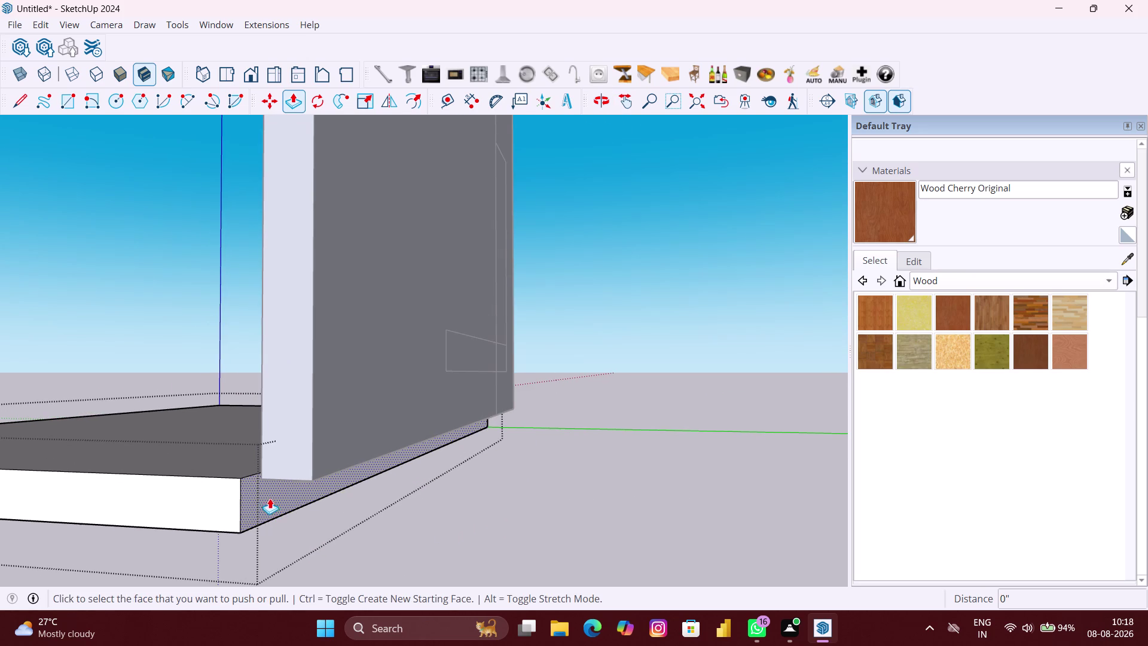
click(269, 496)
click(316, 464)
scroll(down, 3)
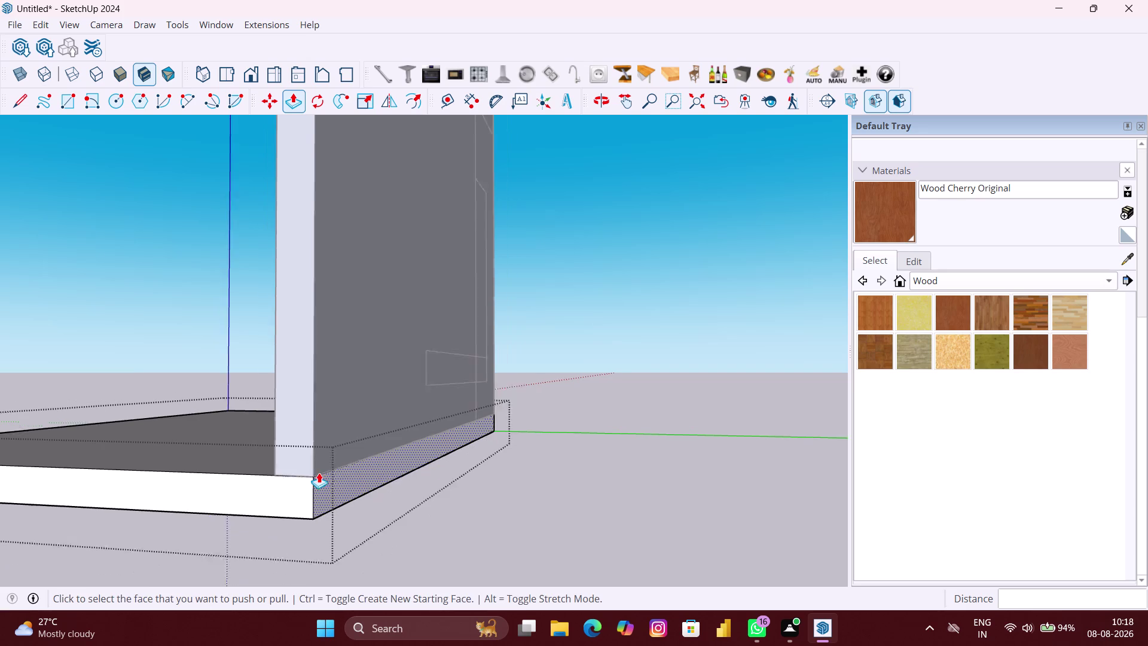
scroll(down, 3)
middle_drag(319, 487, 552, 517)
middle_drag(319, 526, 342, 534)
scroll(down, 3)
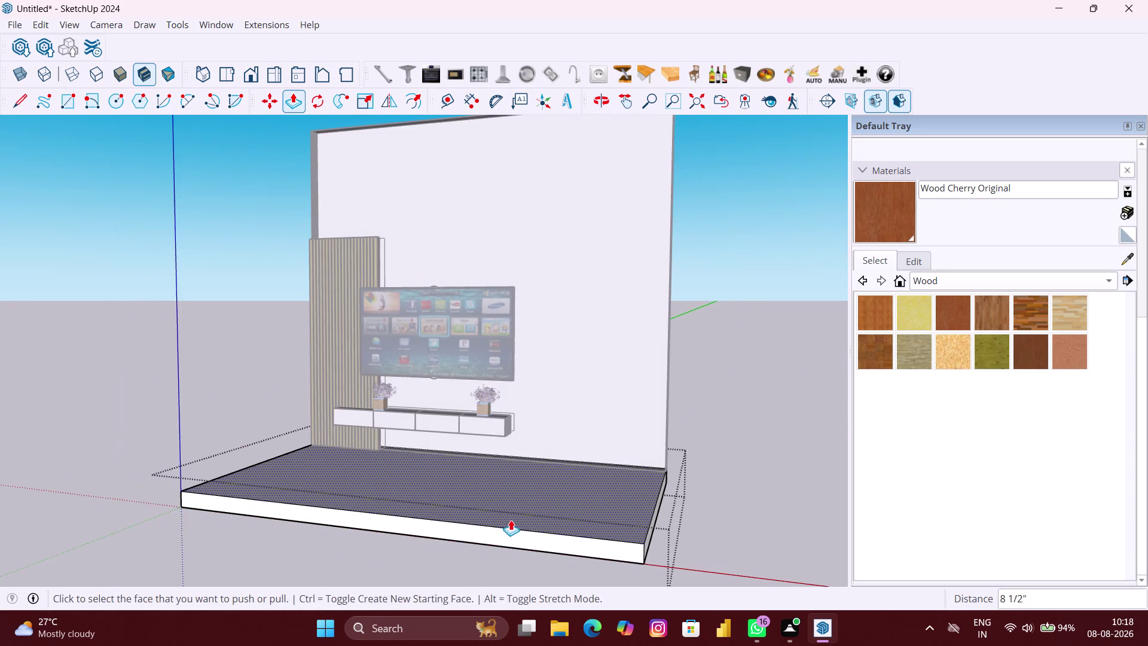
middle_drag(491, 524, 238, 524)
scroll(up, 3)
middle_drag(426, 513, 381, 513)
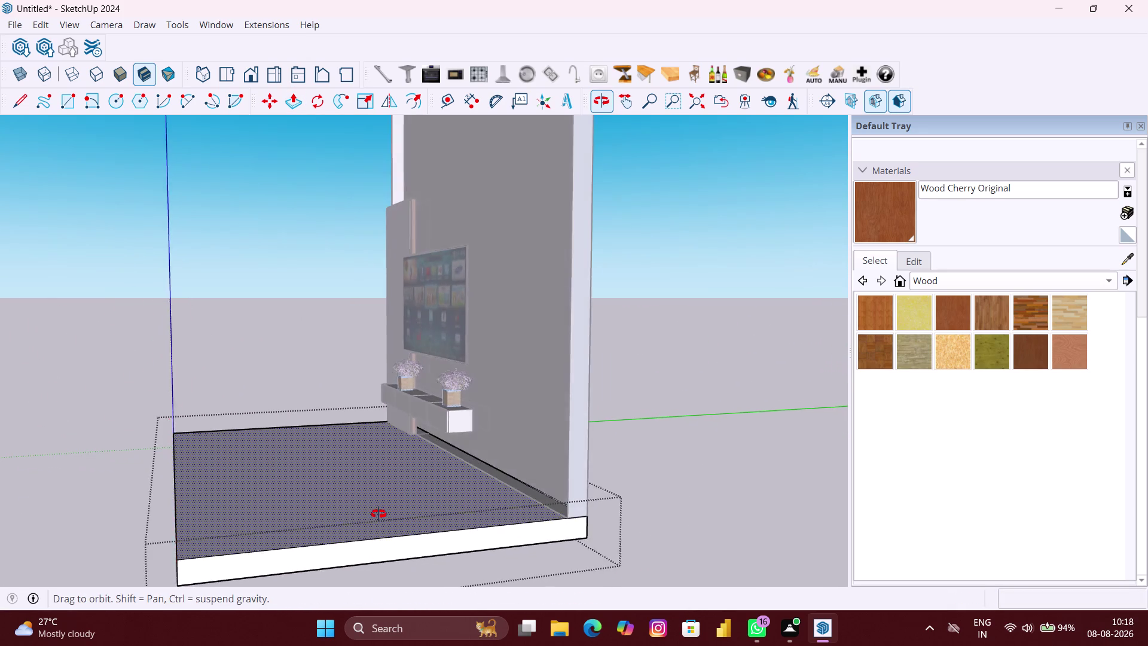
middle_drag(382, 513, 342, 476)
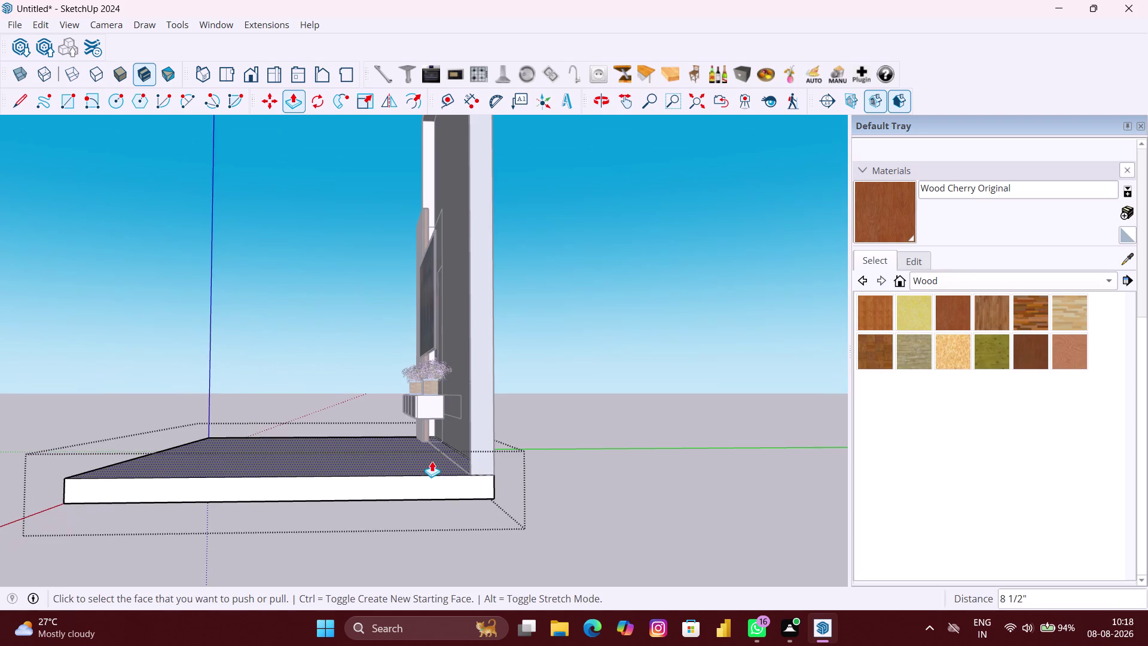
scroll(up, 3)
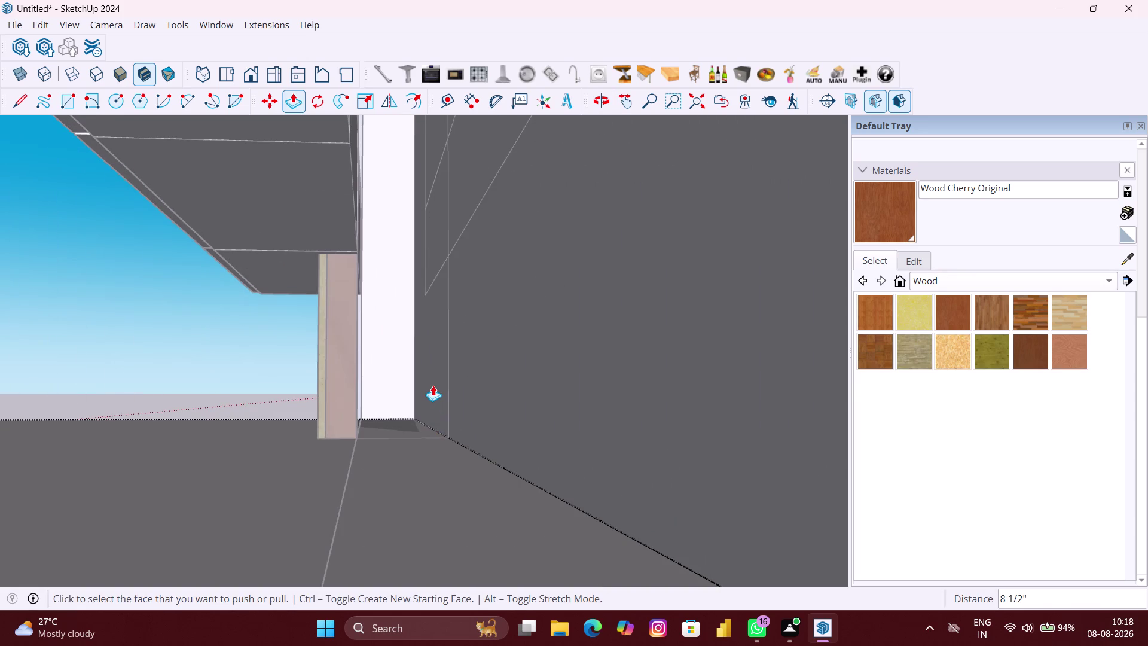
scroll(up, 3)
scroll(down, 3)
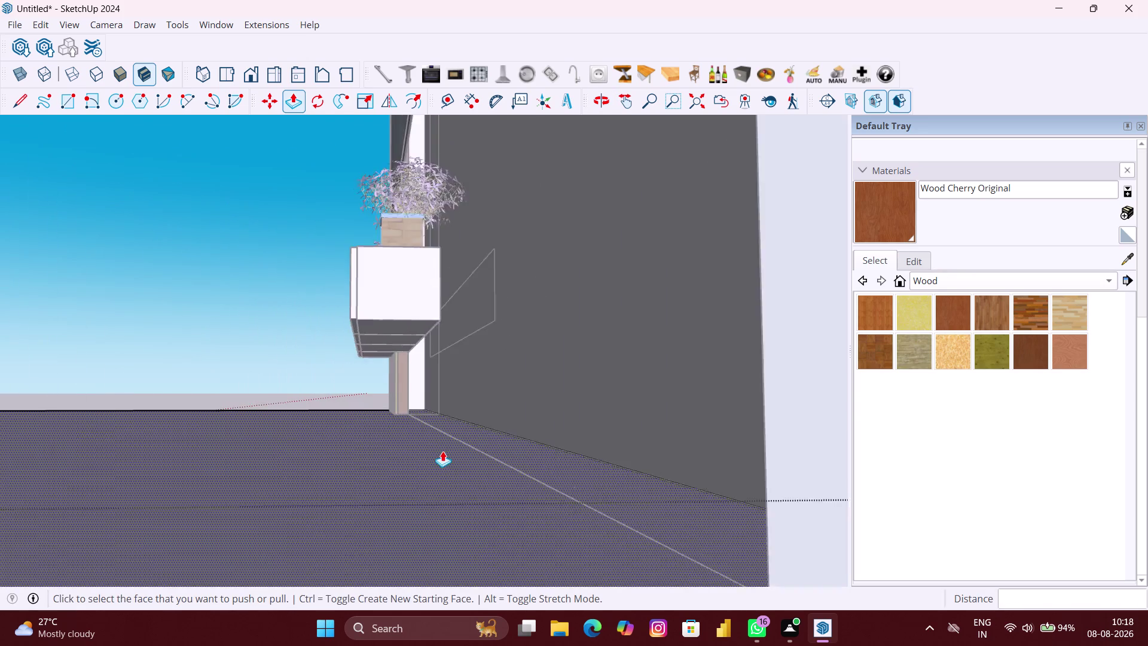
scroll(down, 3)
key(space)
Orbit around the wall corner and back to the front to face the fluted panel.
click(727, 537)
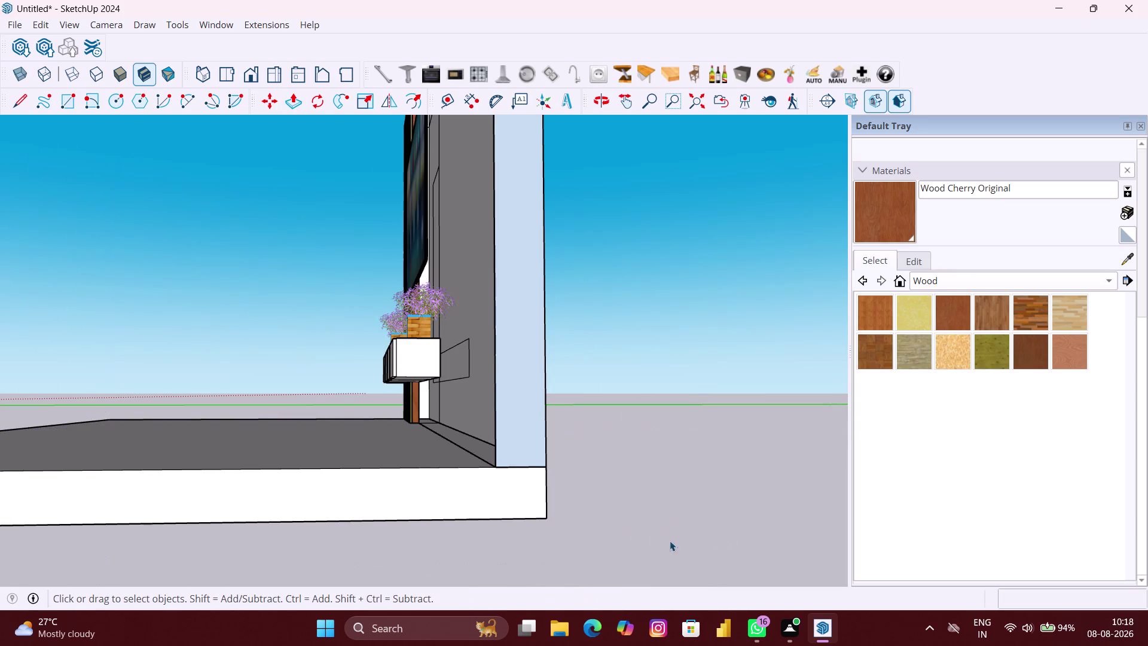
middle_drag(602, 524, 562, 543)
scroll(up, 3)
scroll(down, 3)
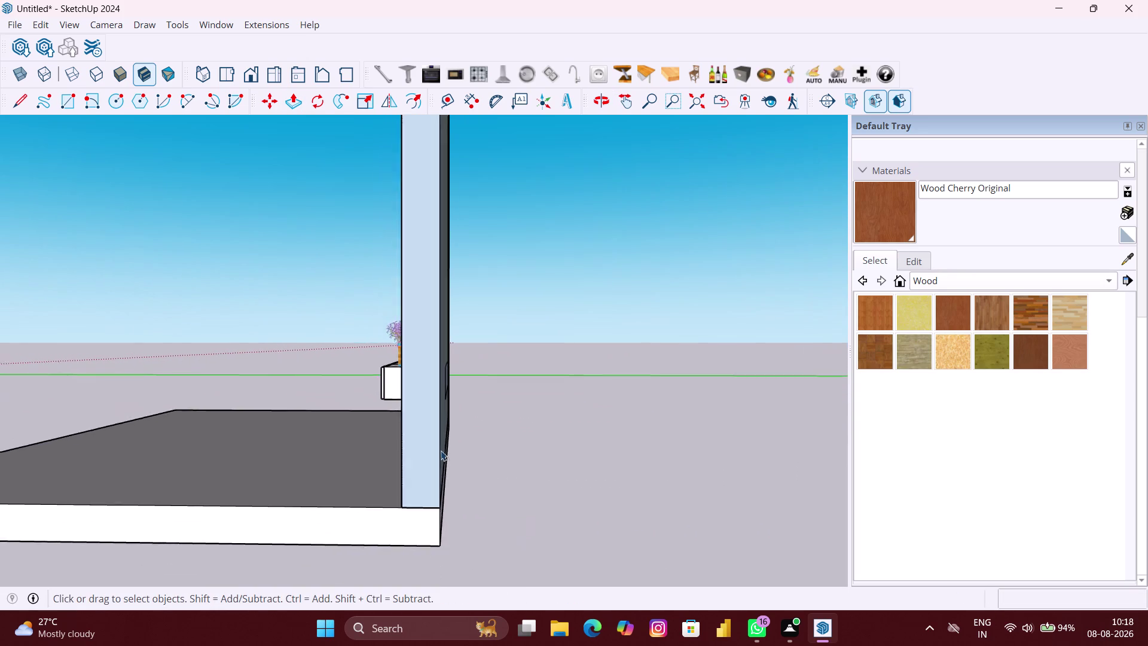
scroll(down, 3)
middle_drag(441, 450, 758, 525)
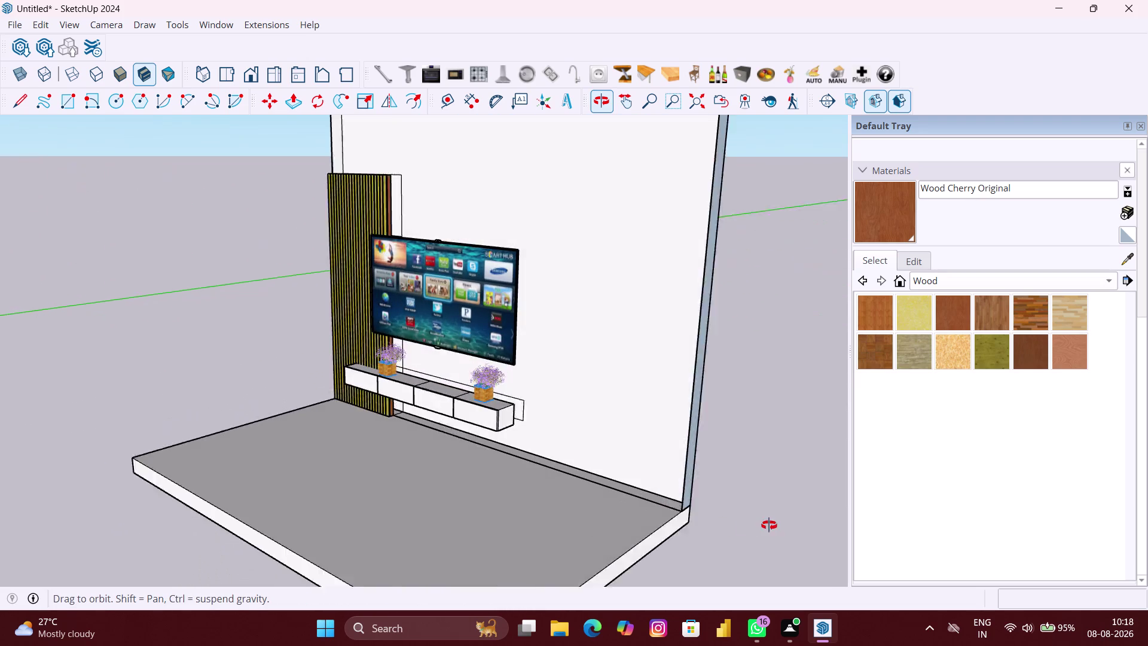
middle_drag(757, 525, 776, 525)
scroll(up, 3)
middle_drag(361, 408, 178, 403)
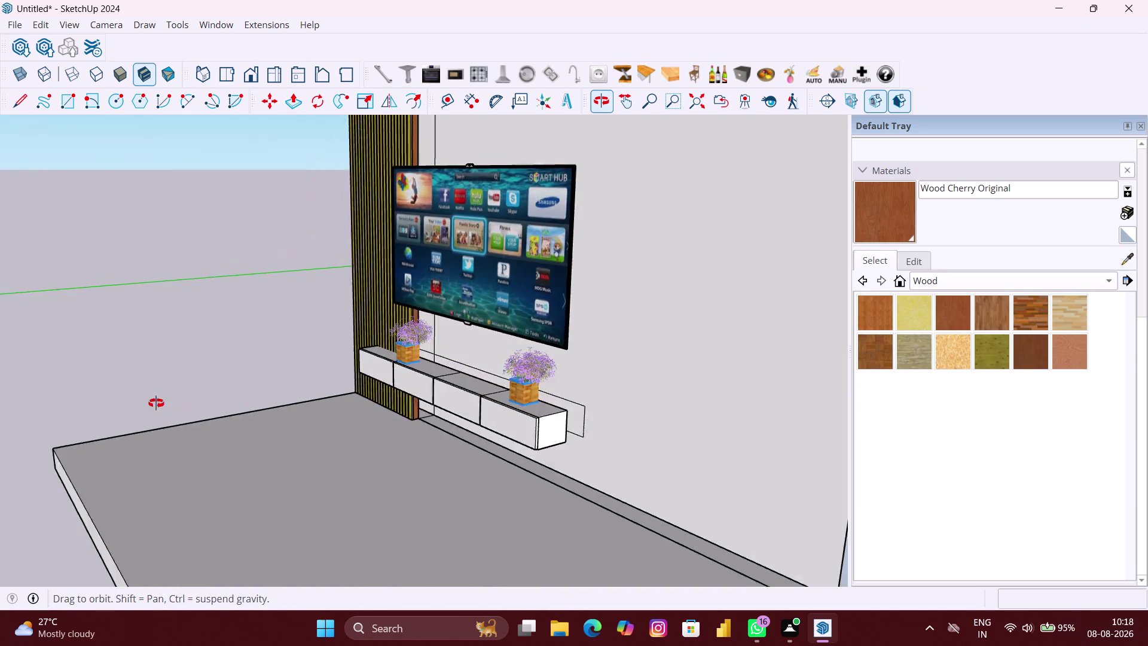
middle_drag(178, 403, 352, 443)
scroll(up, 3)
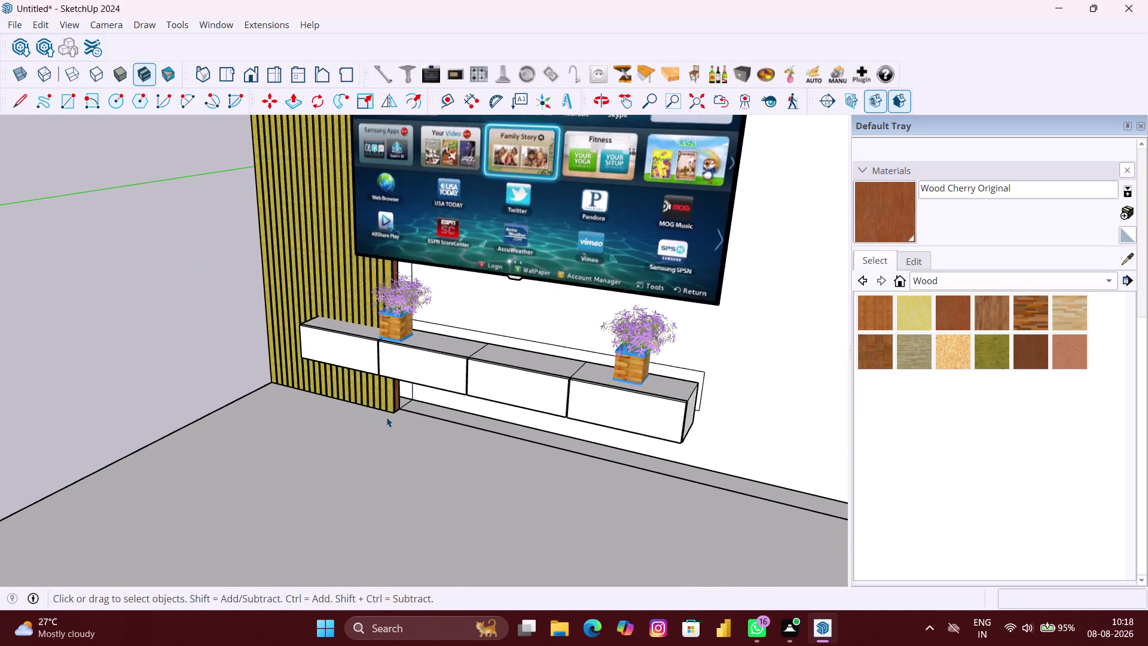
scroll(up, 3)
scroll(down, 3)
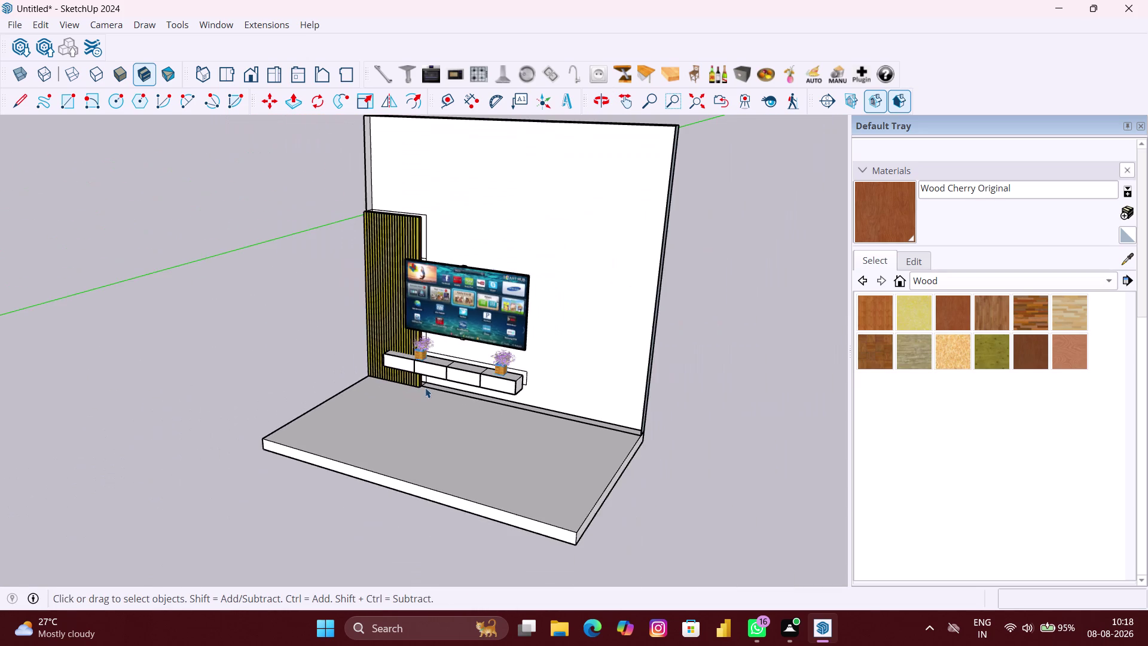
middle_drag(426, 387, 330, 468)
scroll(up, 3)
middle_drag(403, 246, 406, 246)
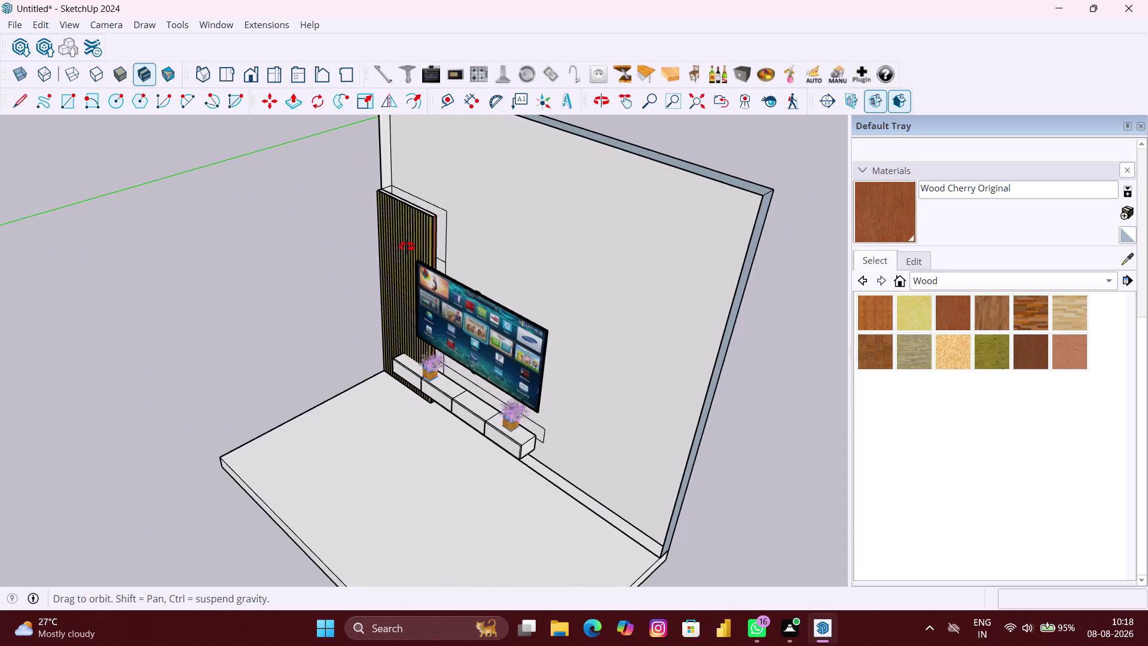
middle_drag(406, 246, 561, 267)
Erase the fluted panel via its context menu and begin pushing the exposed wall face.
click(380, 244)
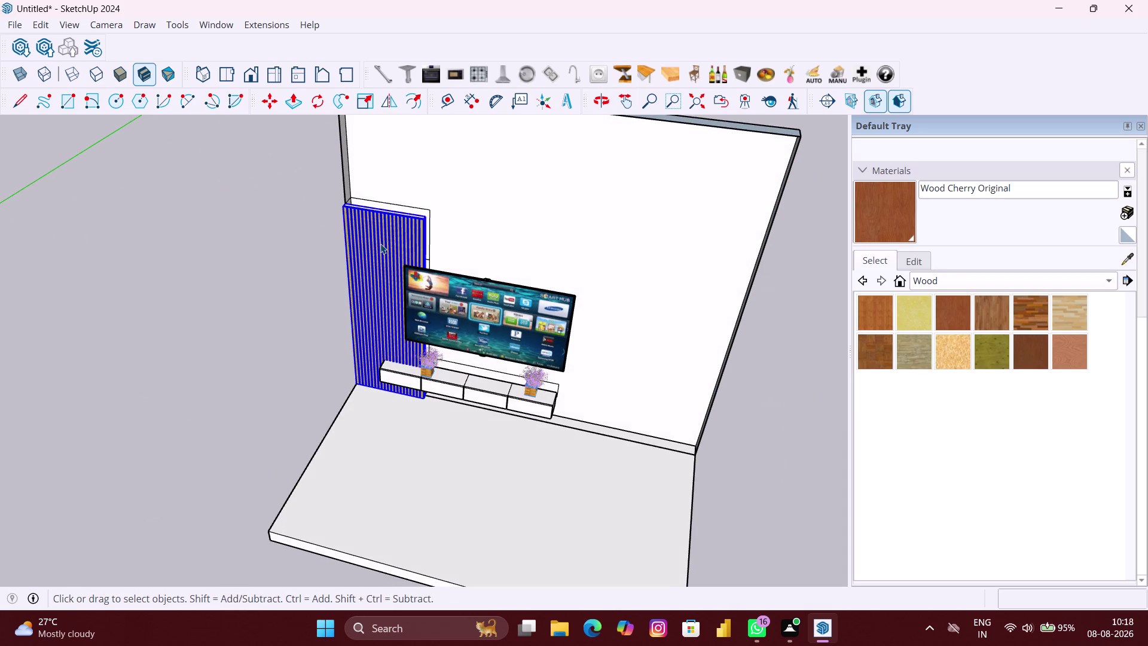
right_click(381, 243)
click(424, 293)
scroll(up, 3)
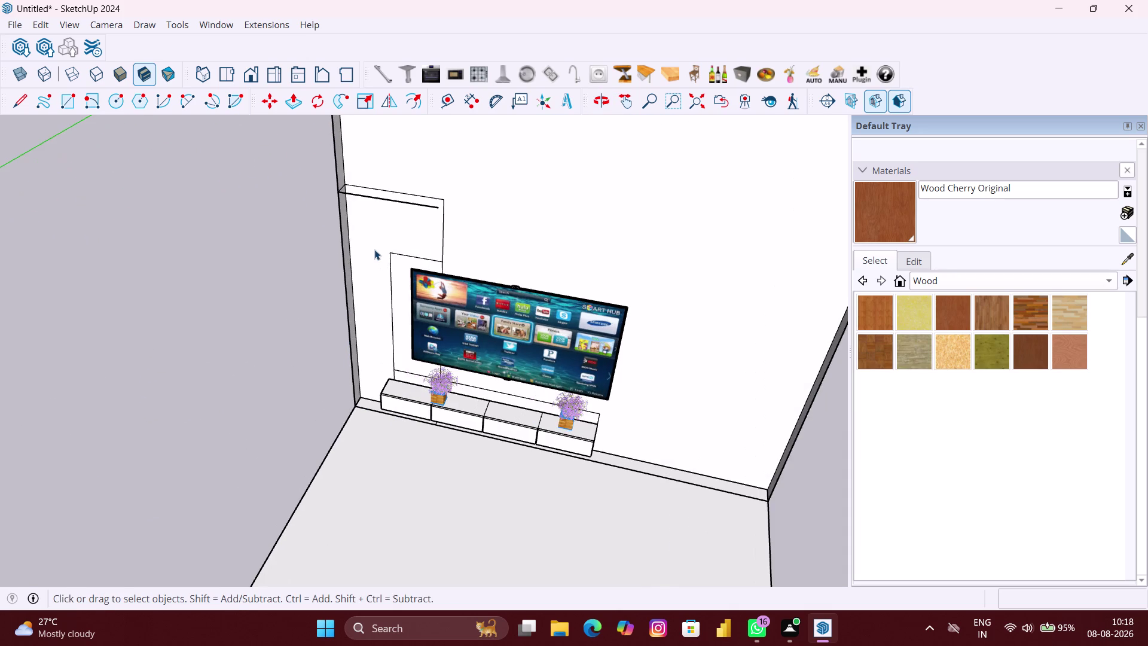
middle_drag(374, 249, 493, 260)
scroll(up, 3)
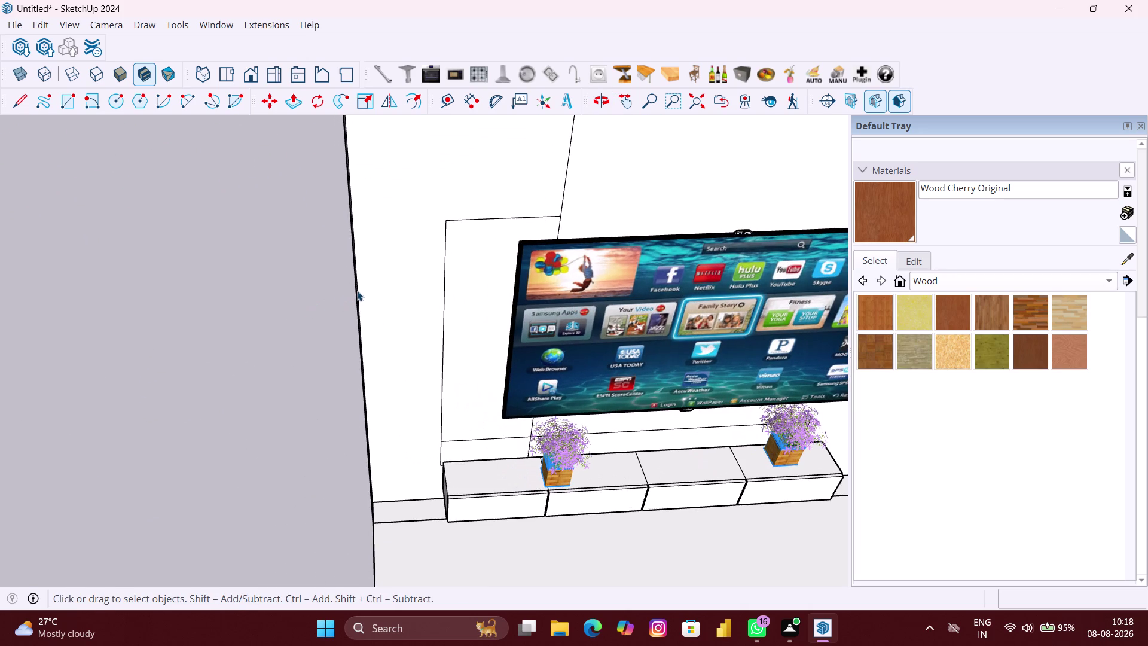
double_click(385, 276)
scroll(up, 3)
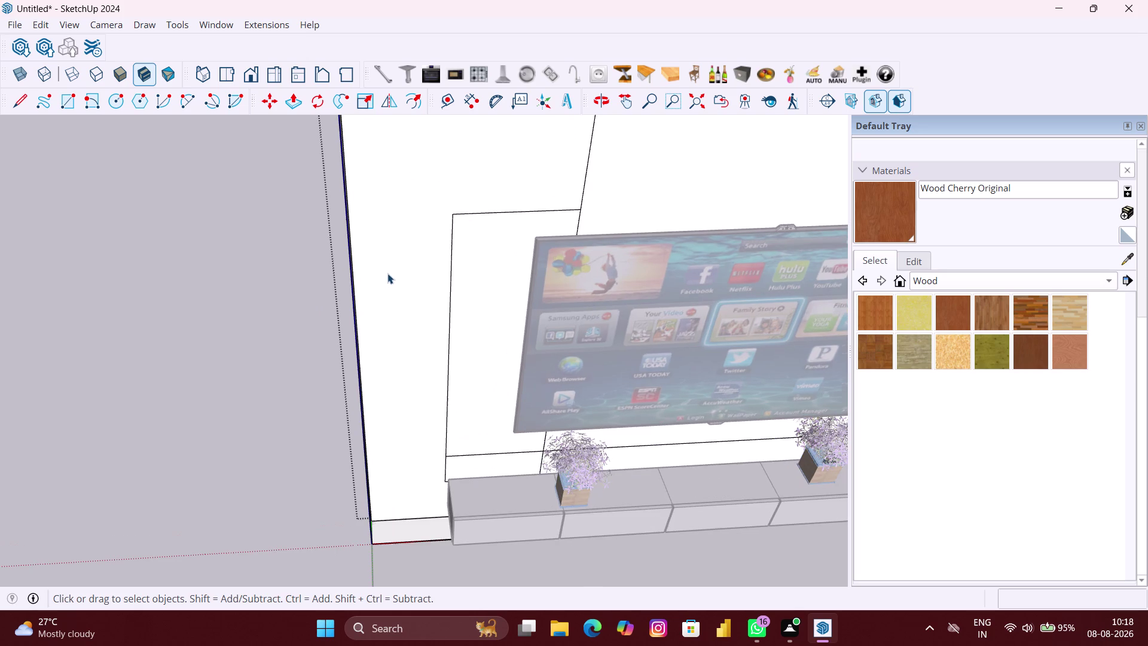
click(387, 273)
Pick the tall side panel face with Push/Pull and orbit around to see its edges.
key(p)
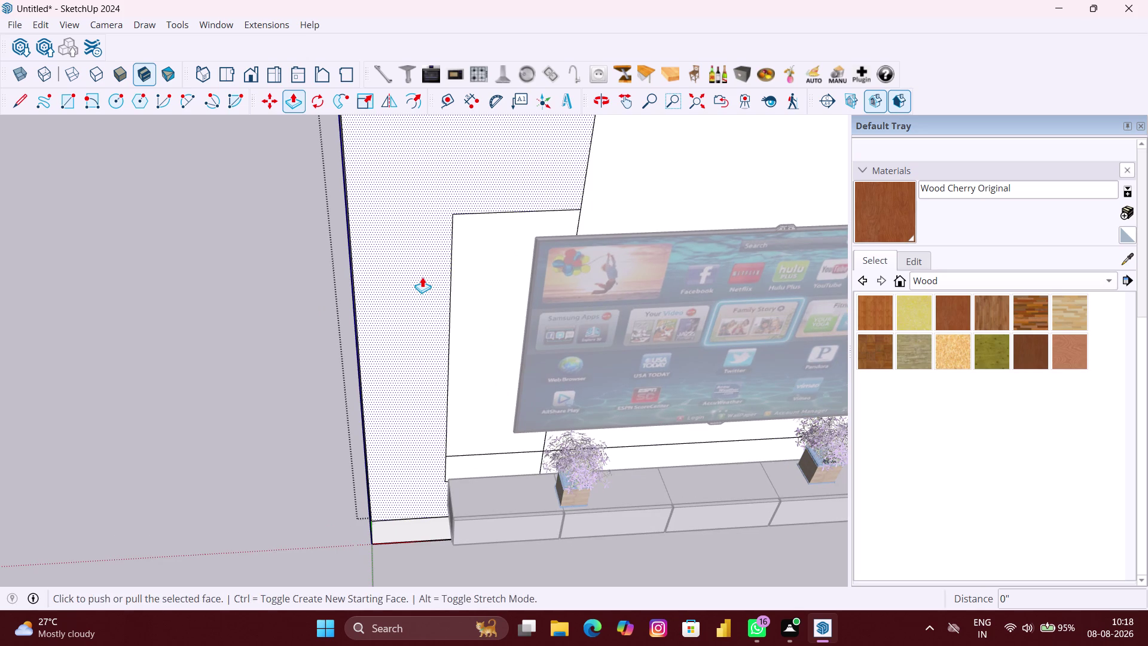
click(419, 277)
middle_drag(423, 293, 555, 312)
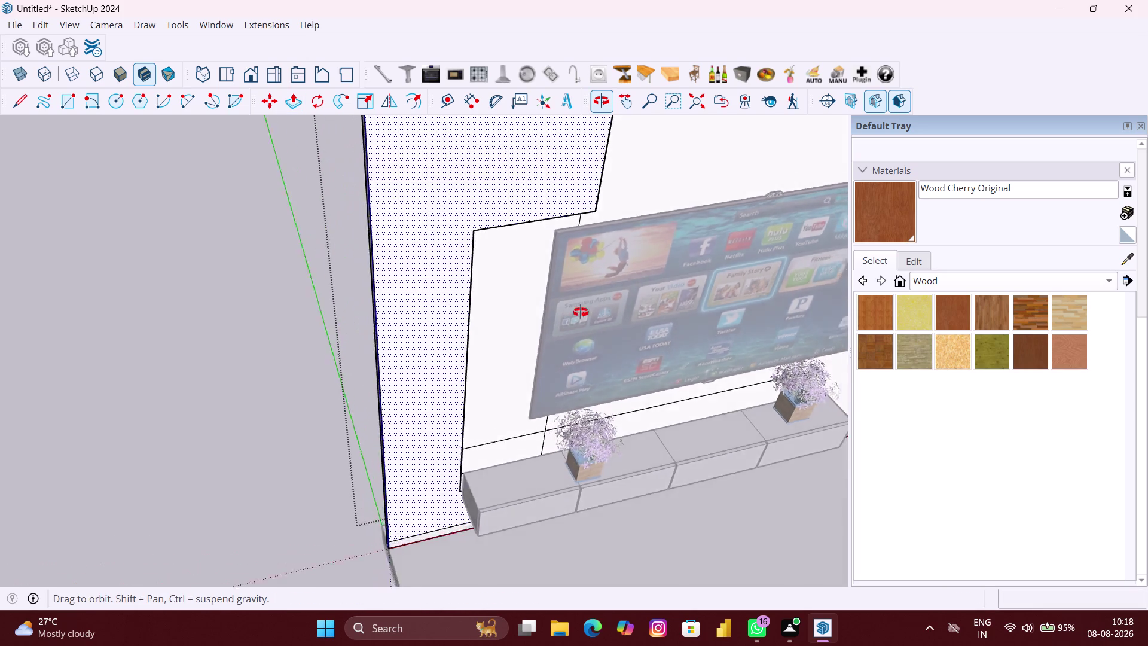
middle_drag(555, 312, 752, 313)
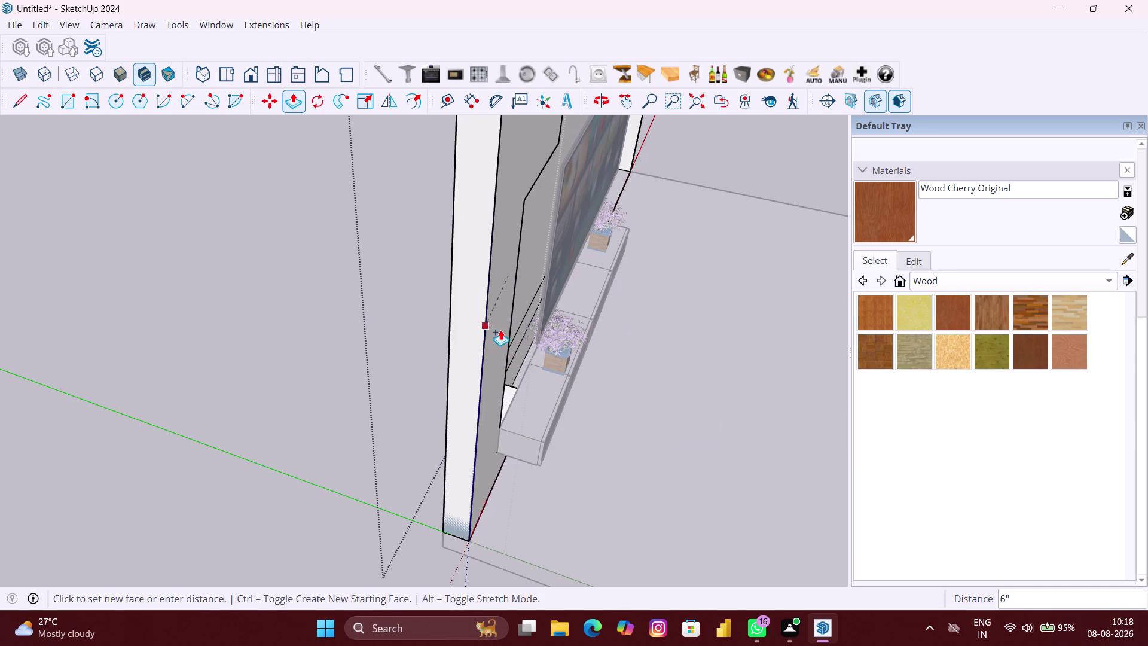
middle_drag(515, 302, 457, 294)
scroll(down, 3)
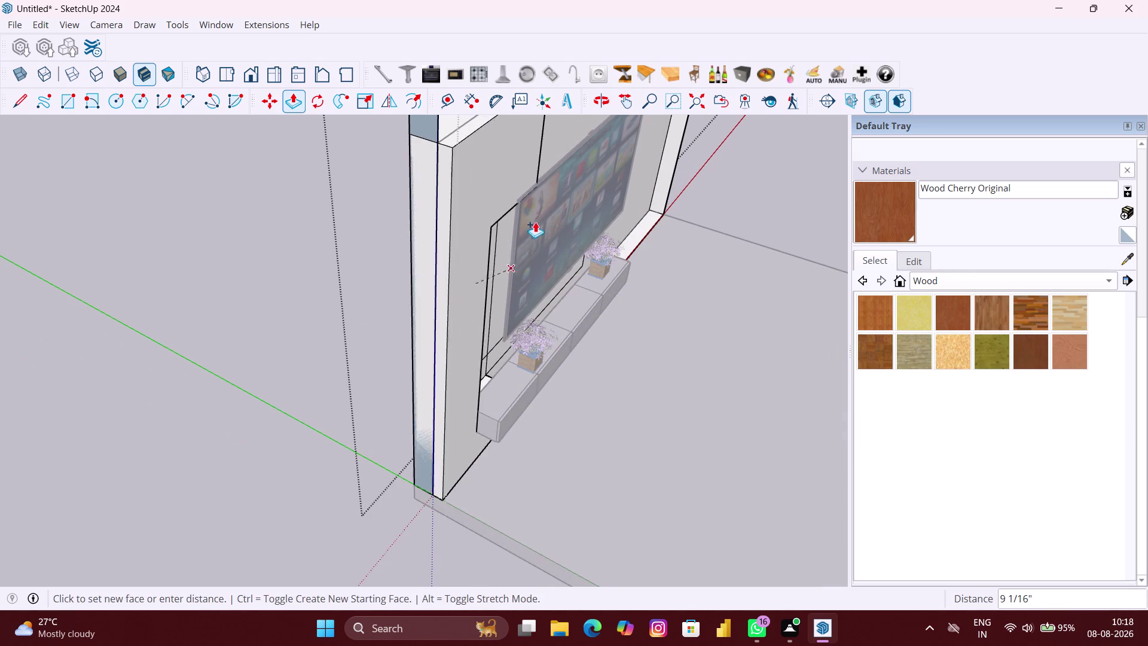
scroll(down, 3)
middle_drag(571, 204, 570, 205)
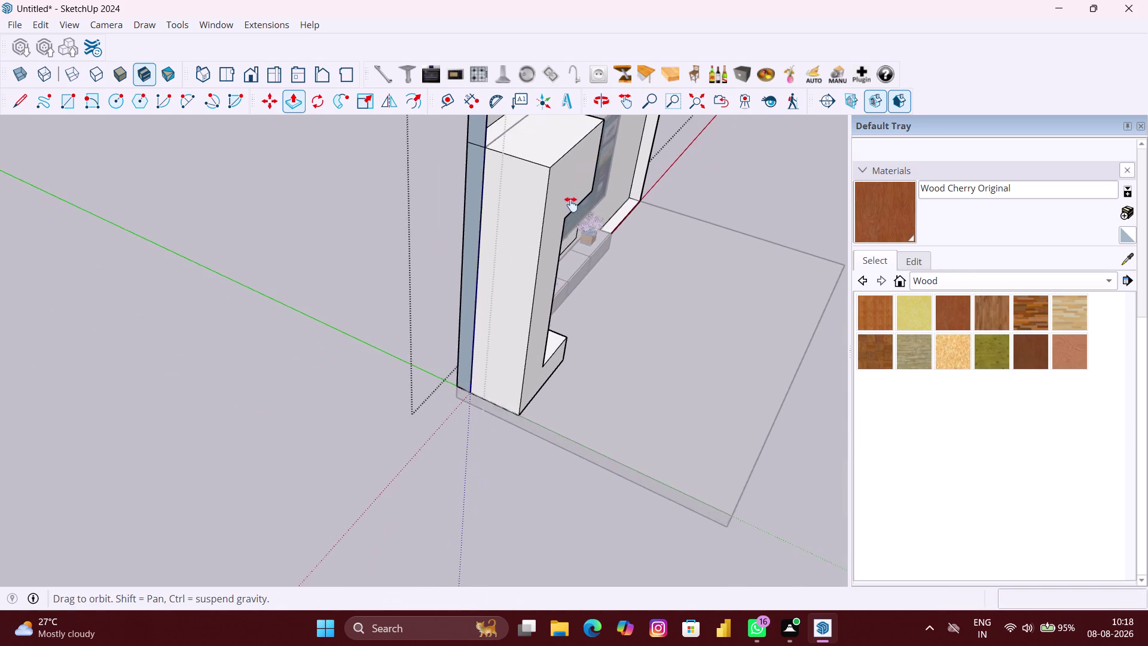
middle_drag(569, 205, 399, 201)
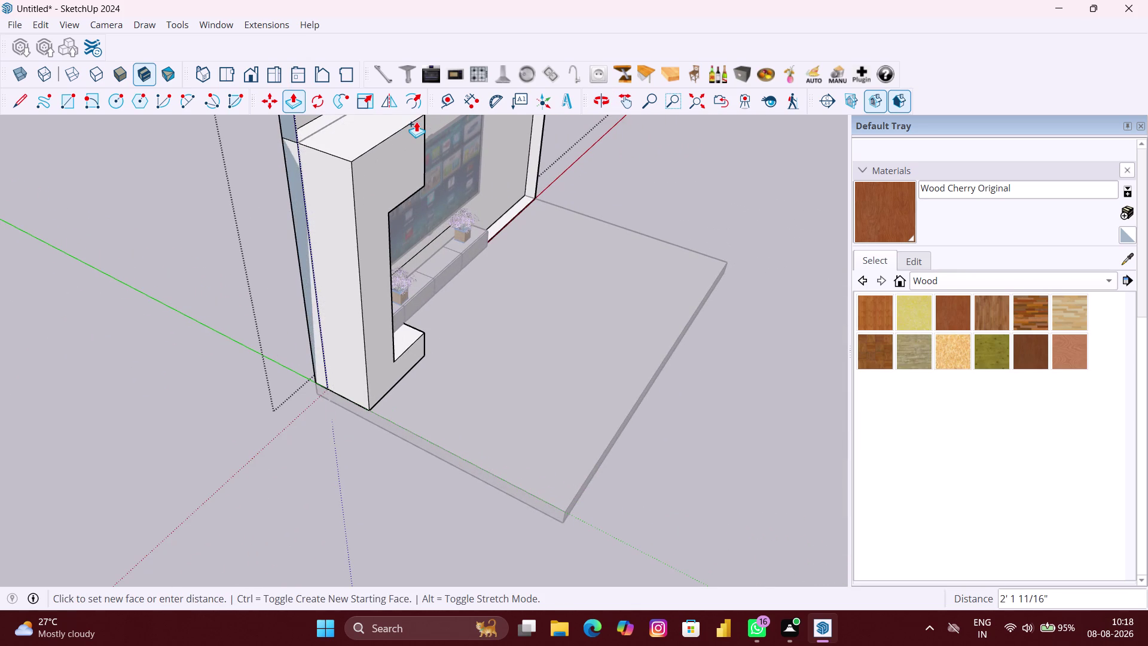
scroll(down, 3)
middle_drag(427, 170, 149, 153)
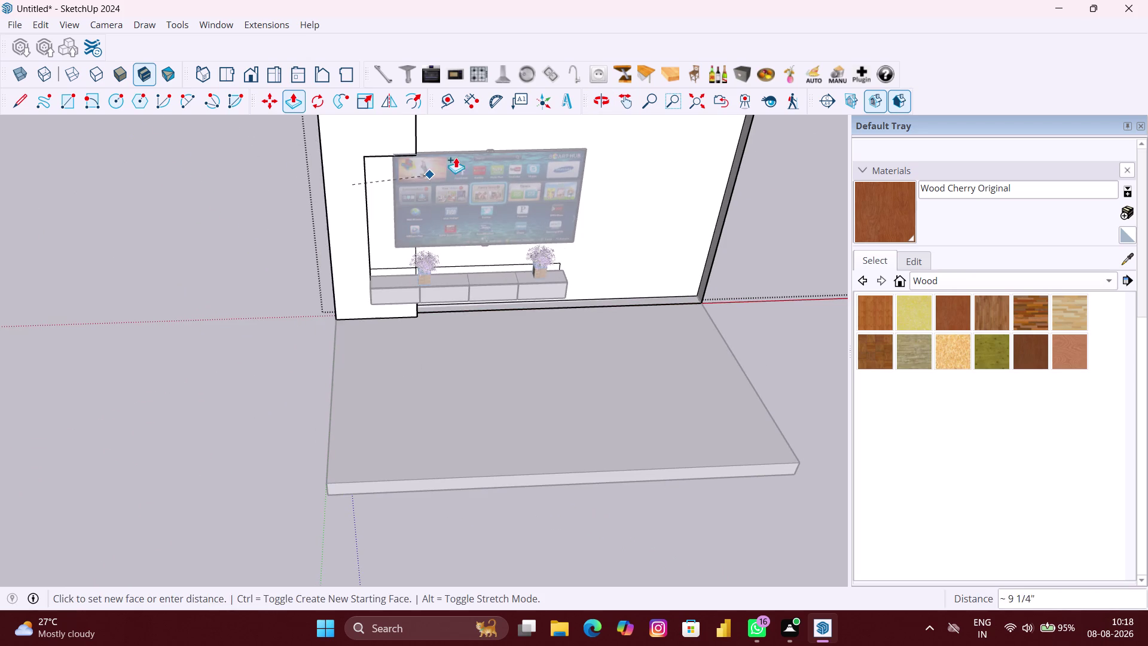
Push/pull the side panel face to a new depth, repeating the extrusion on it.
click(469, 128)
scroll(up, 3)
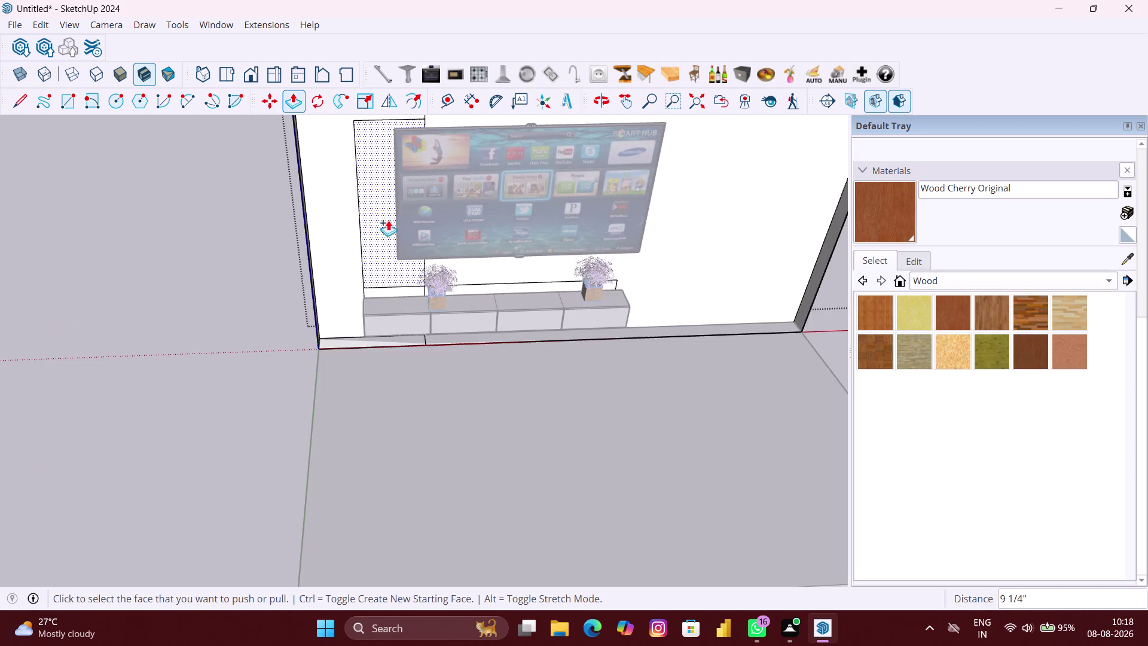
scroll(up, 3)
double_click(384, 228)
click(381, 246)
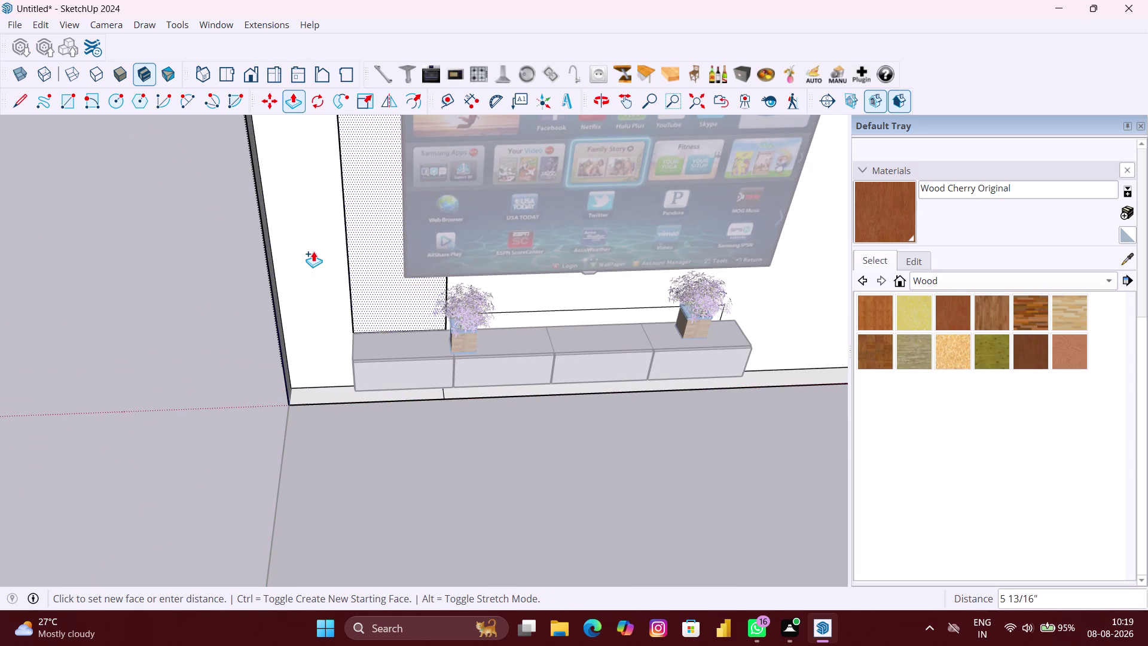
scroll(up, 3)
scroll(down, 3)
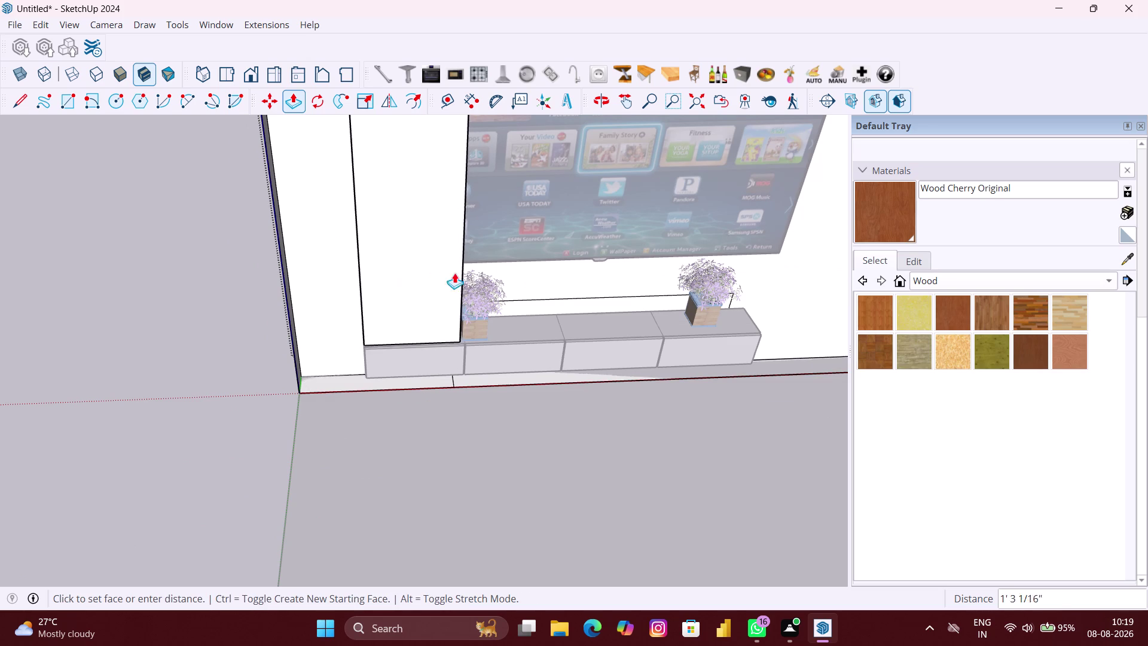
scroll(up, 3)
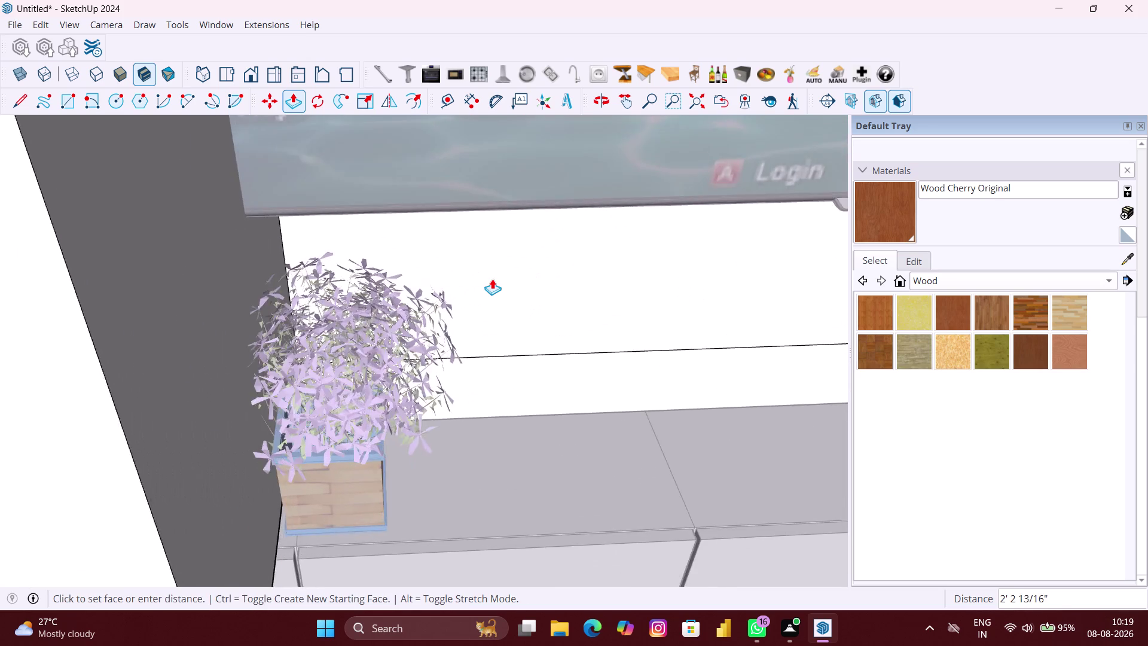
scroll(up, 3)
scroll(down, 3)
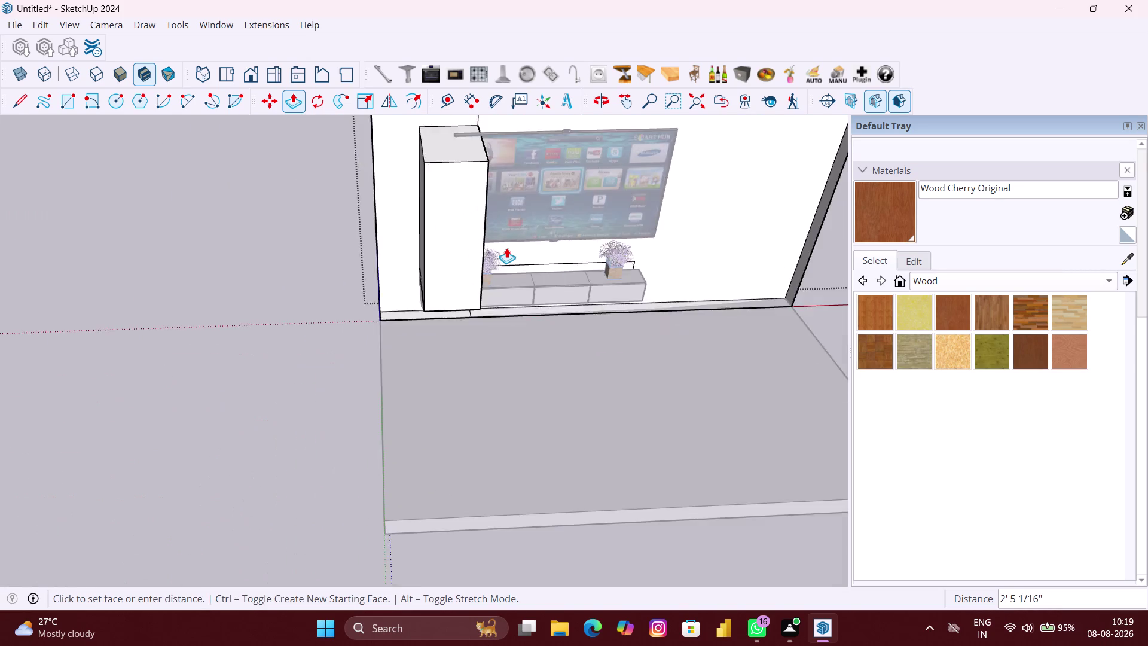
scroll(down, 3)
scroll(up, 3)
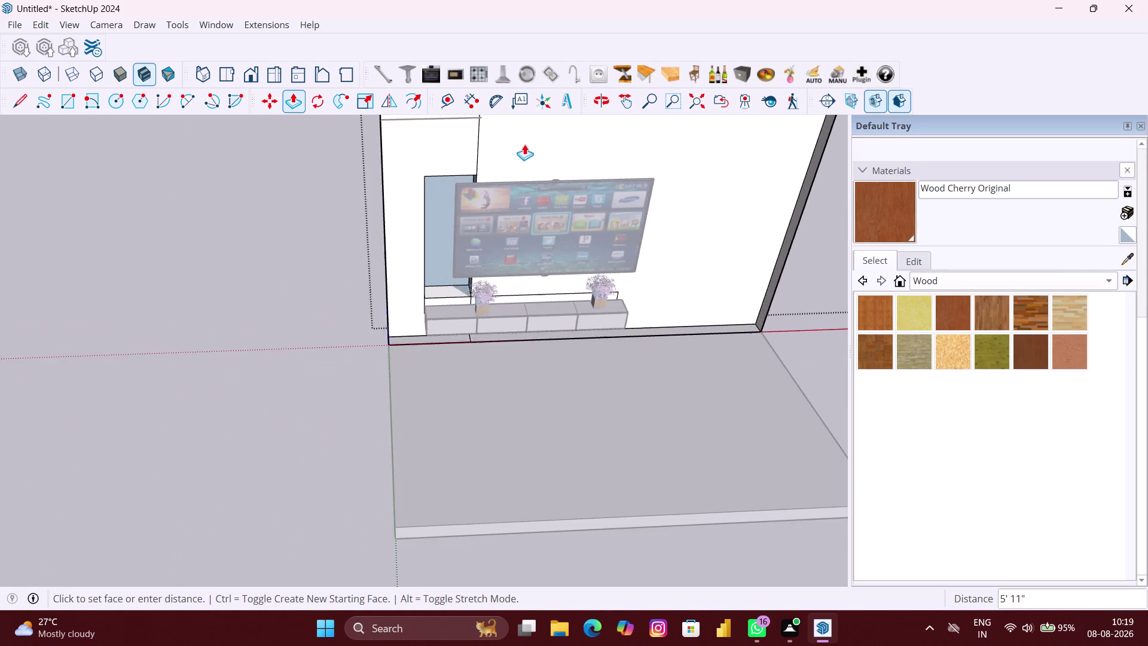
scroll(up, 3)
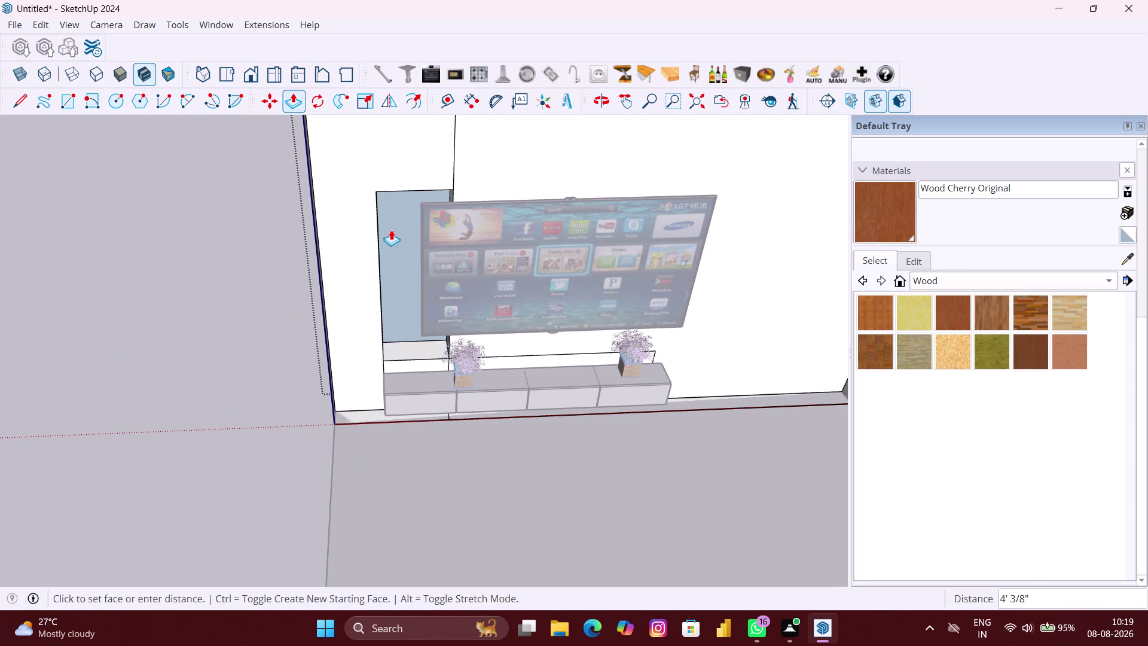
click(395, 150)
scroll(down, 3)
scroll(down, 3)
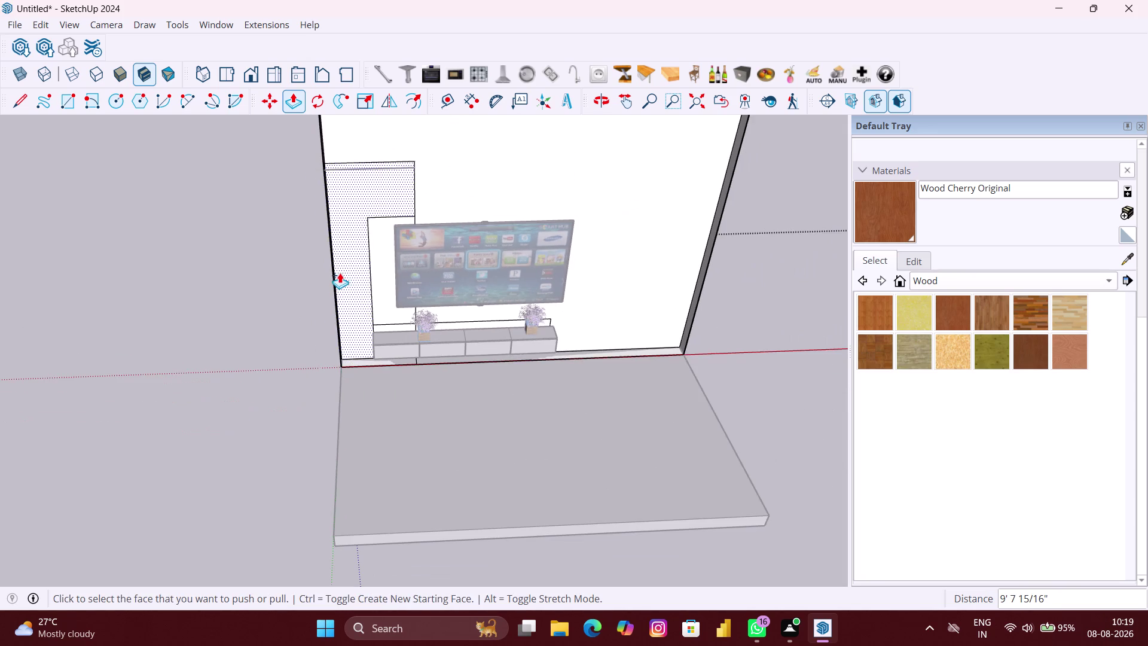
Undo the last four changes and orbit back to view the whole room.
middle_drag(339, 272, 639, 273)
middle_drag(370, 281, 547, 275)
key(ctrl+z)
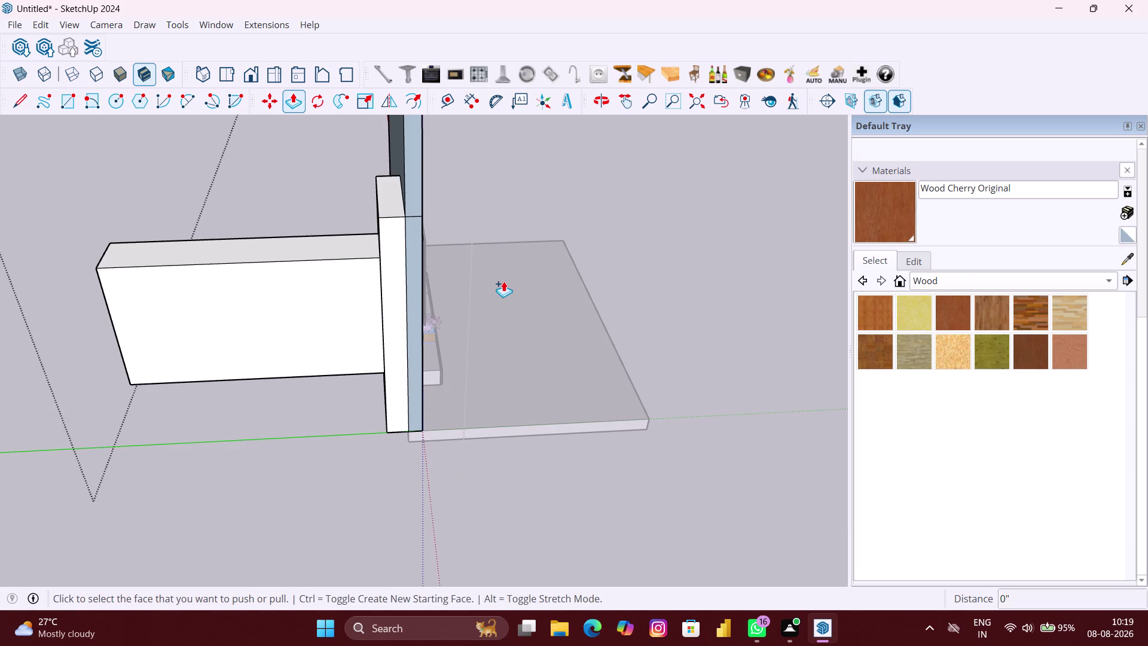
key(ctrl+z)
key(ctrl+z)
key(ctrl+z)
scroll(down, 3)
middle_drag(416, 291, 185, 275)
key(space)
click(171, 342)
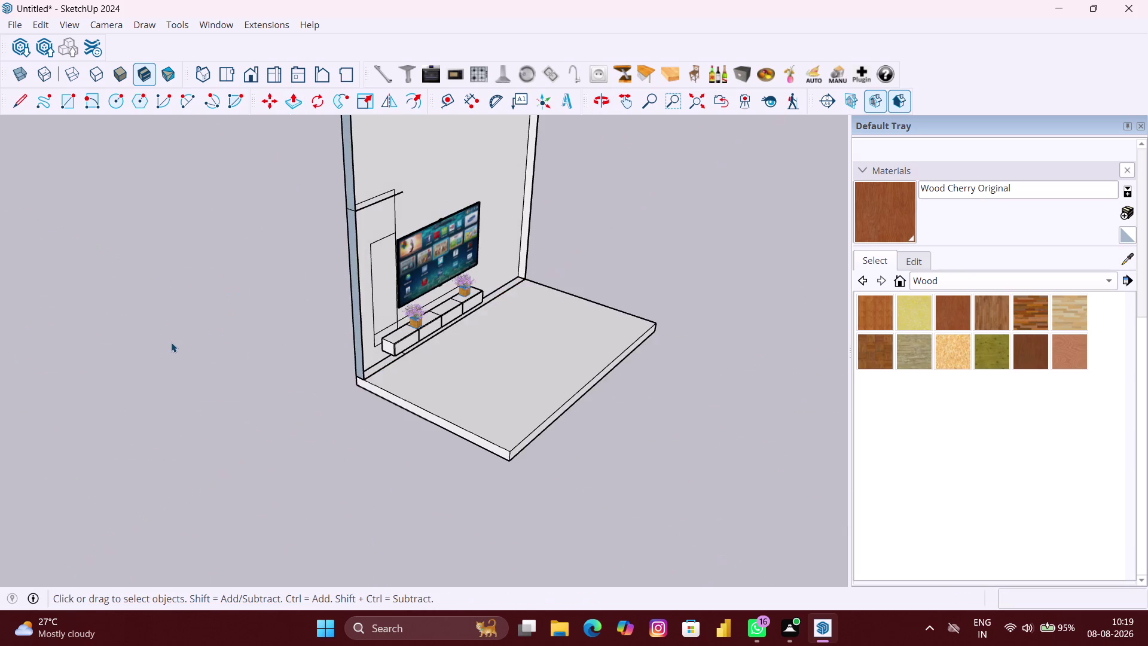
Select the panel outline left of the TV and run Edit > Unhide > All.
scroll(down, 3)
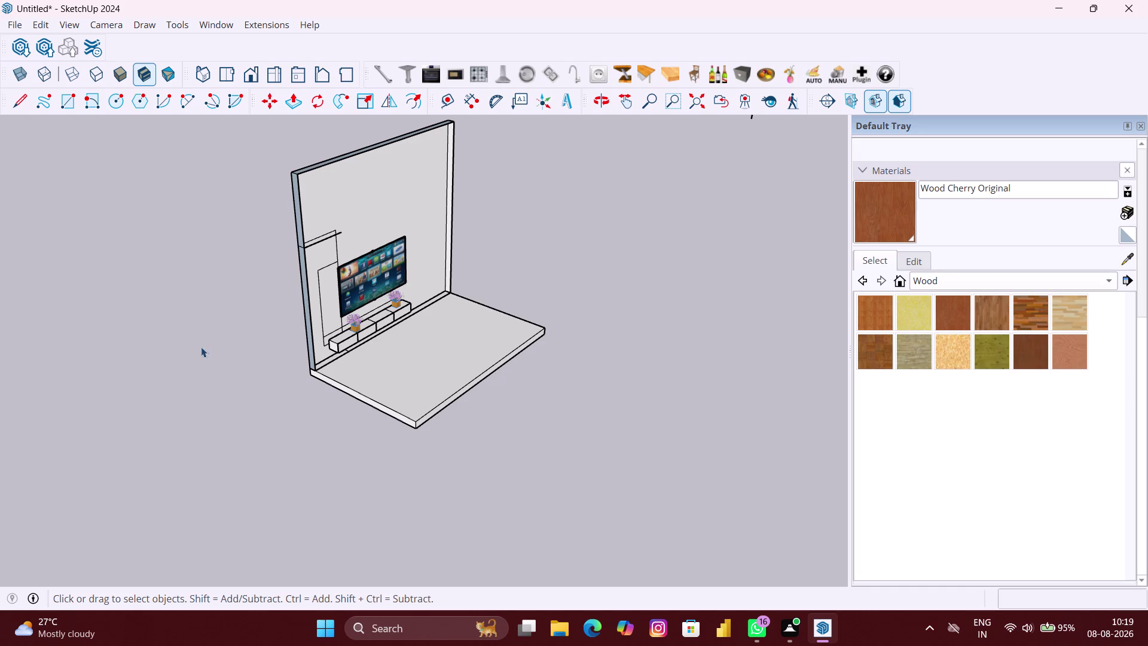
click(320, 240)
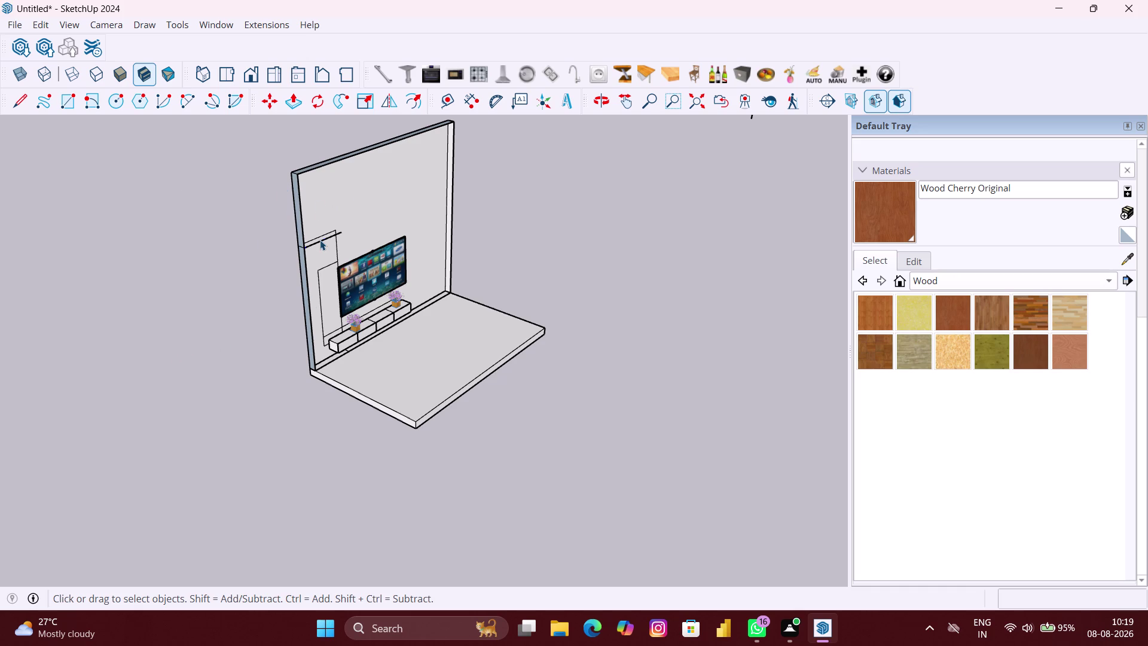
right_click(320, 240)
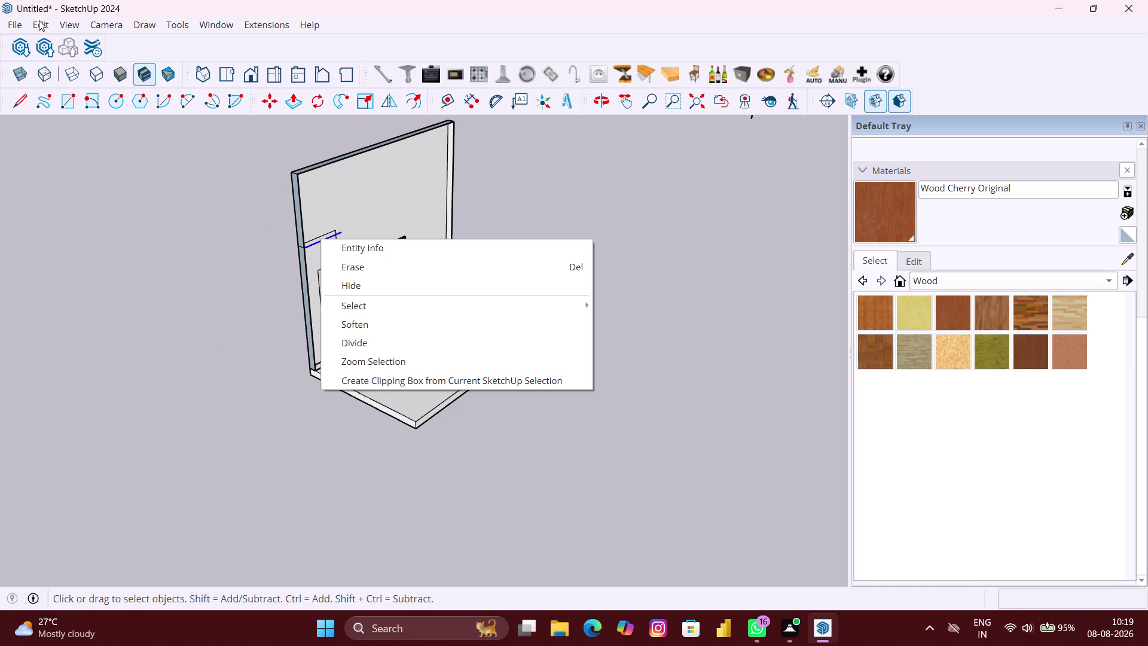
click(40, 21)
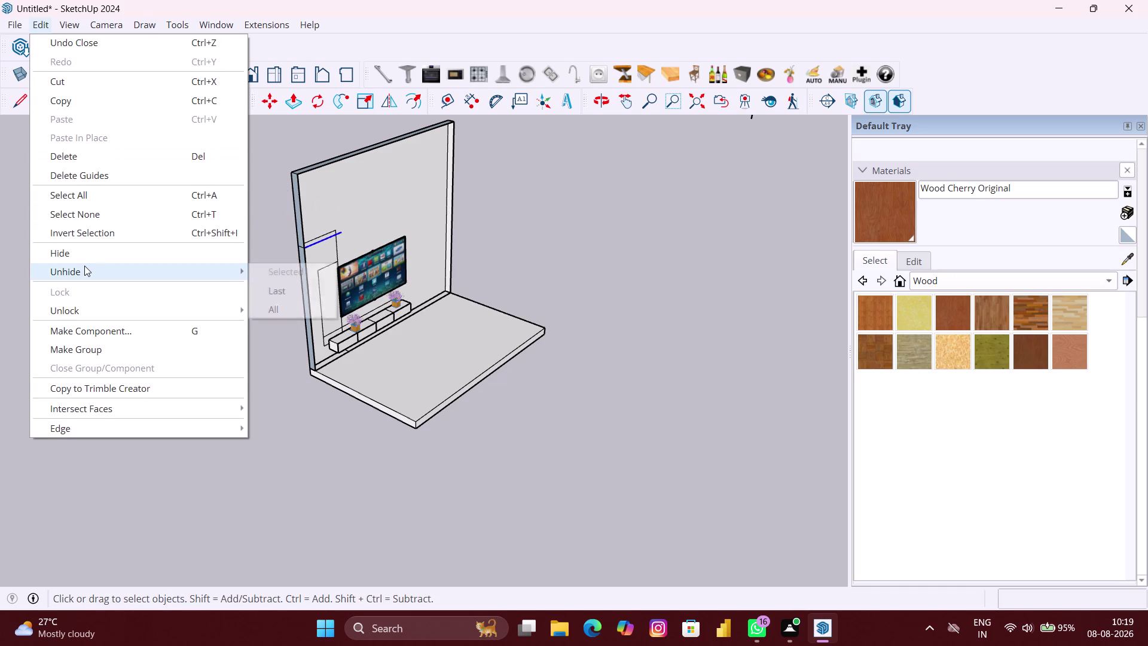
click(312, 313)
Orbit out to a front view showing the restored fluted panel, TV and cabinet.
scroll(down, 3)
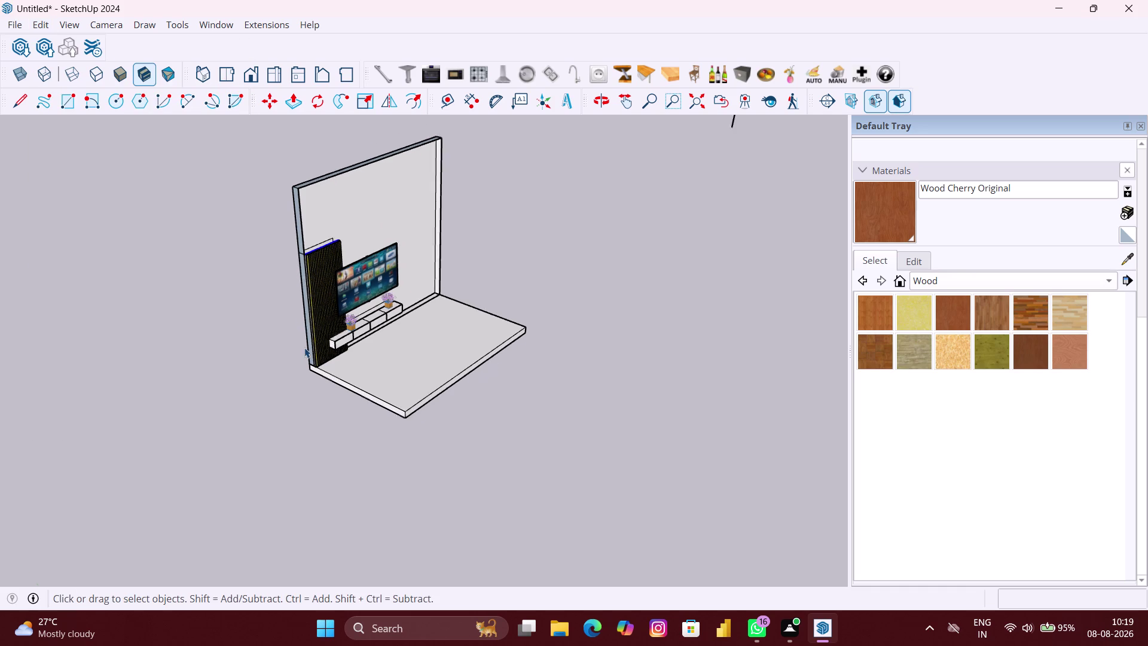
scroll(down, 3)
click(275, 354)
scroll(down, 3)
middle_drag(489, 374, 249, 333)
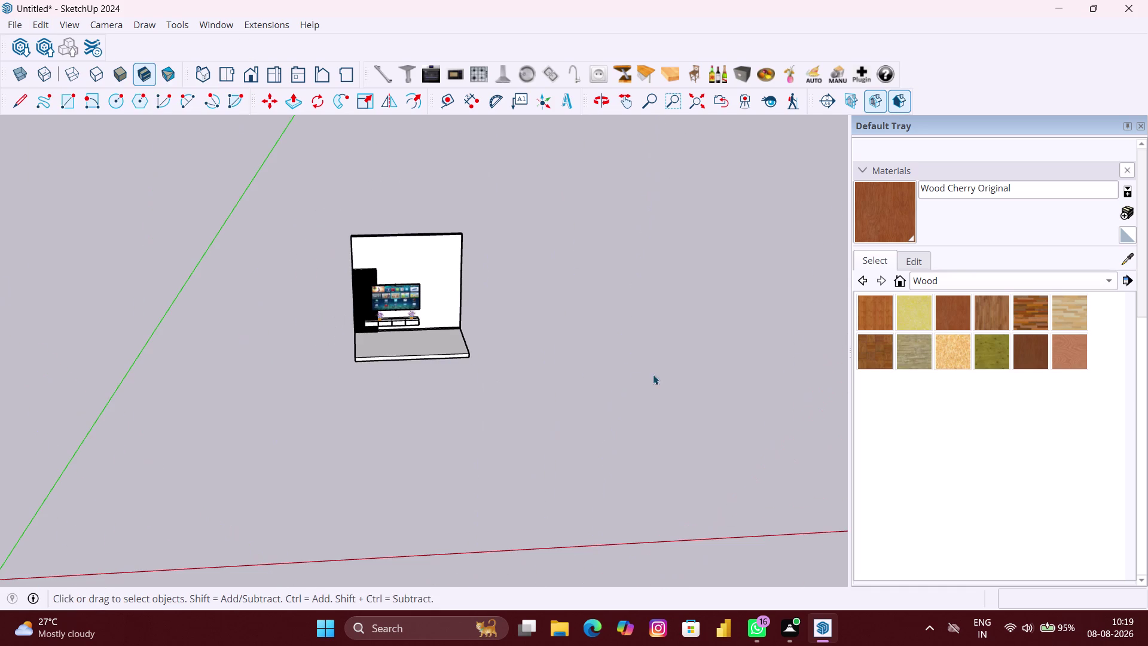
key(space)
click(613, 375)
scroll(up, 3)
middle_drag(396, 322, 399, 331)
scroll(down, 3)
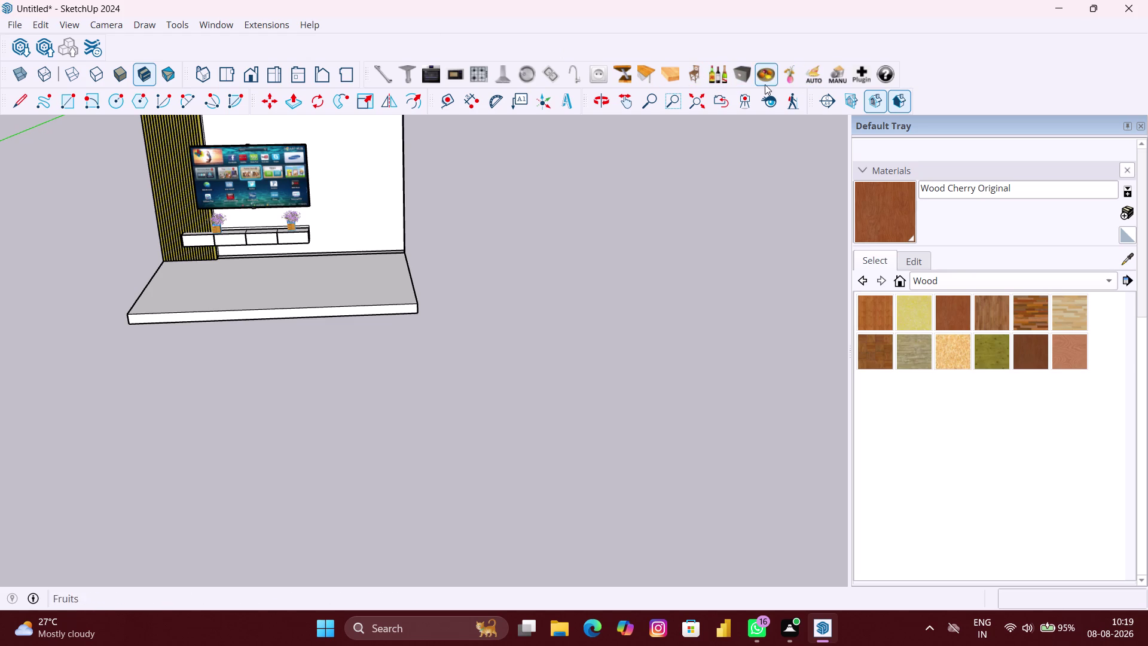
Open the 3D Warehouse window from the toolbar icon.
scroll(down, 3)
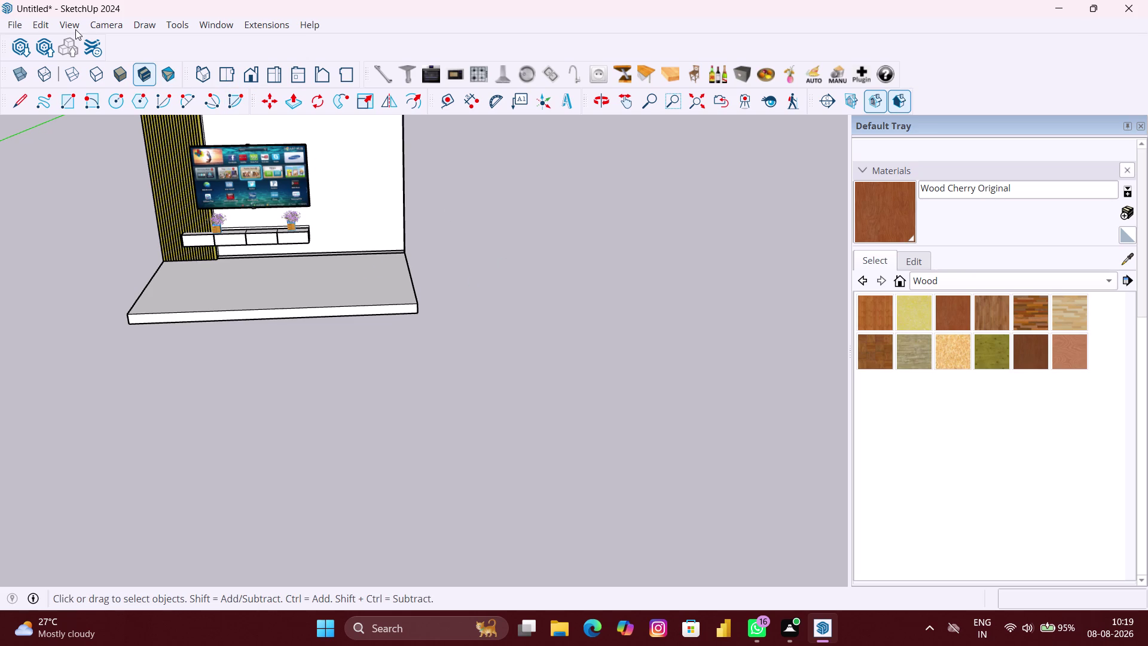
click(26, 42)
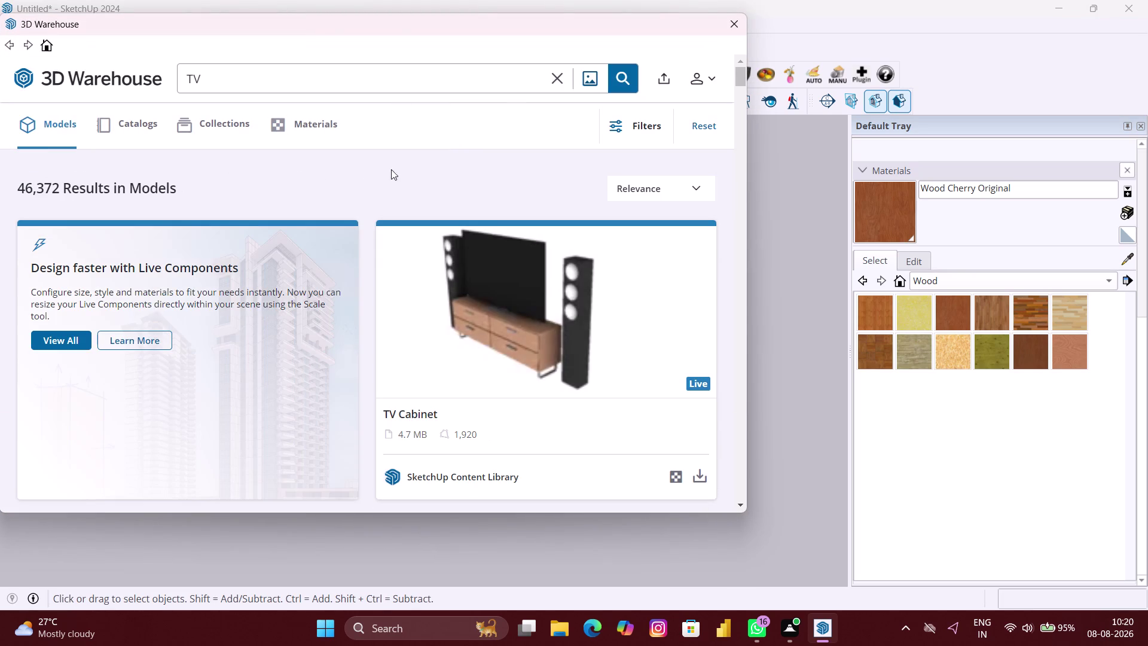
Replace the 'TV' search with 'LIVING ROOM DECOR' in 3D Warehouse.
double_click(337, 77)
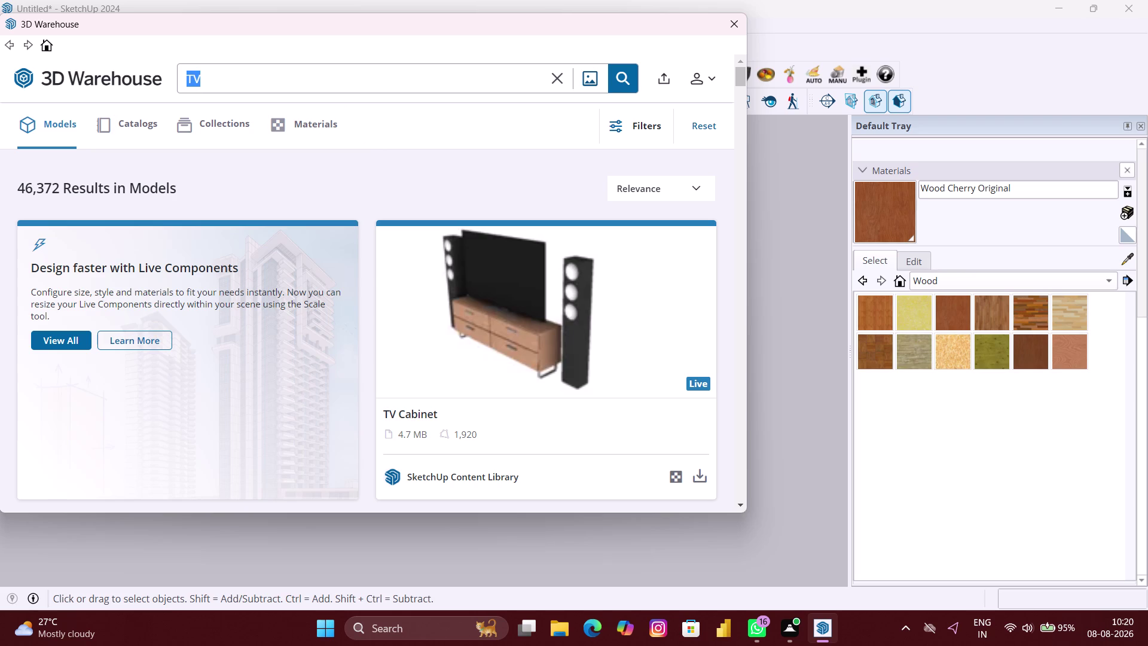
key(BackSpace)
text(LIV)
text(ING ROO)
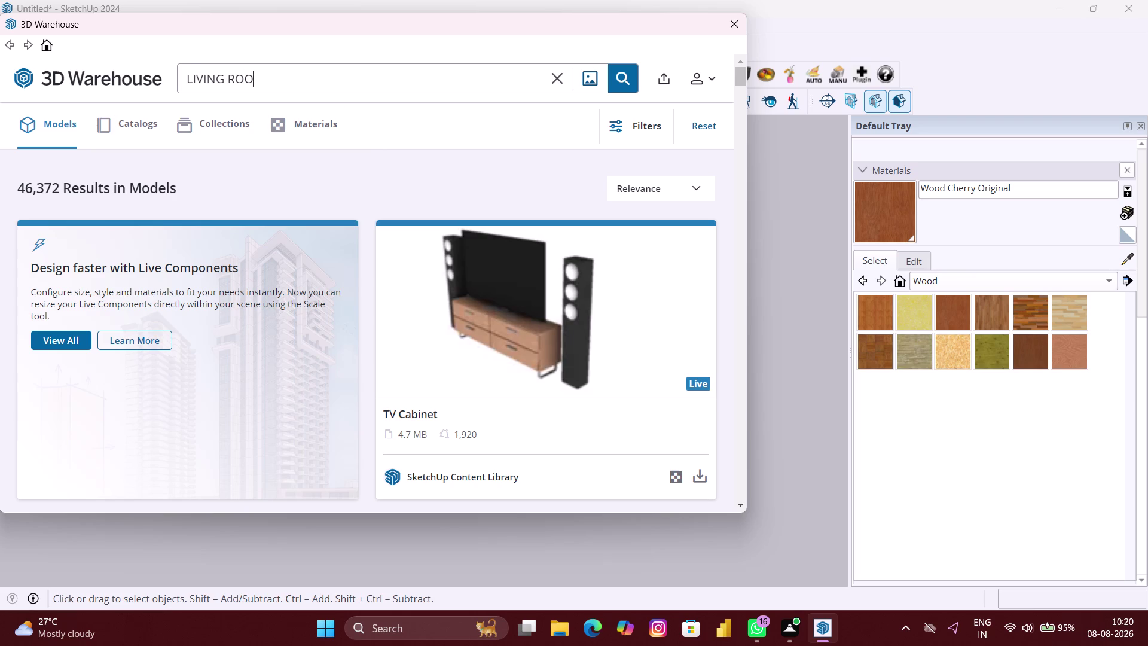
text(M)
key(space)
text(DECO)
text(R)
key(Return)
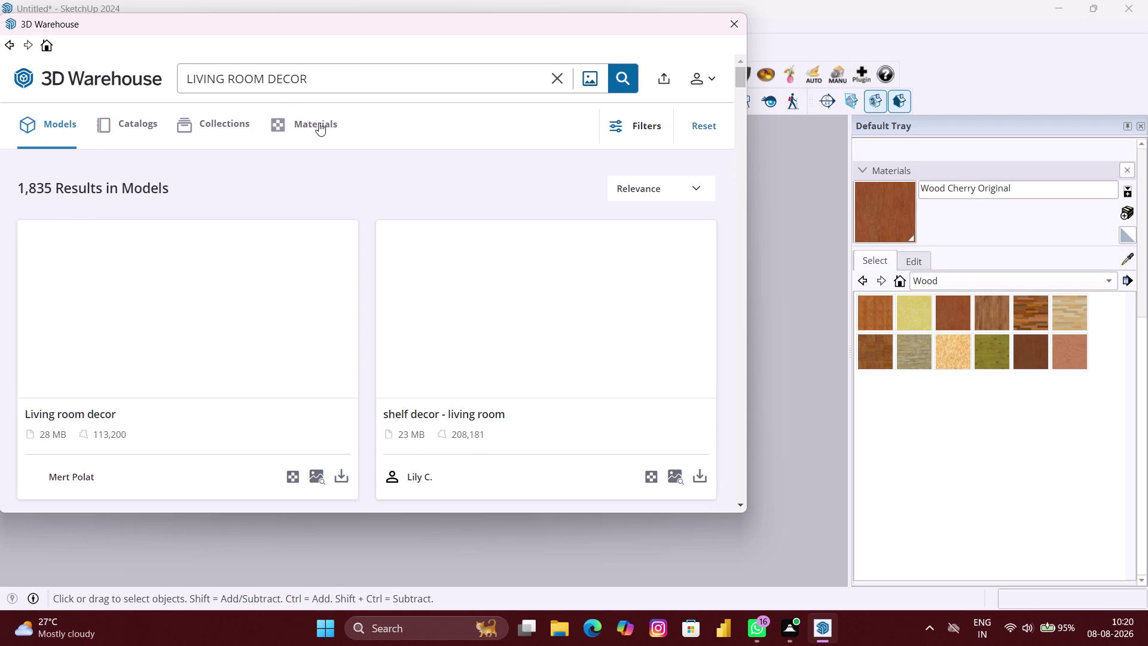
Scroll through the decor results and download the glass vase model.
scroll(down, 3)
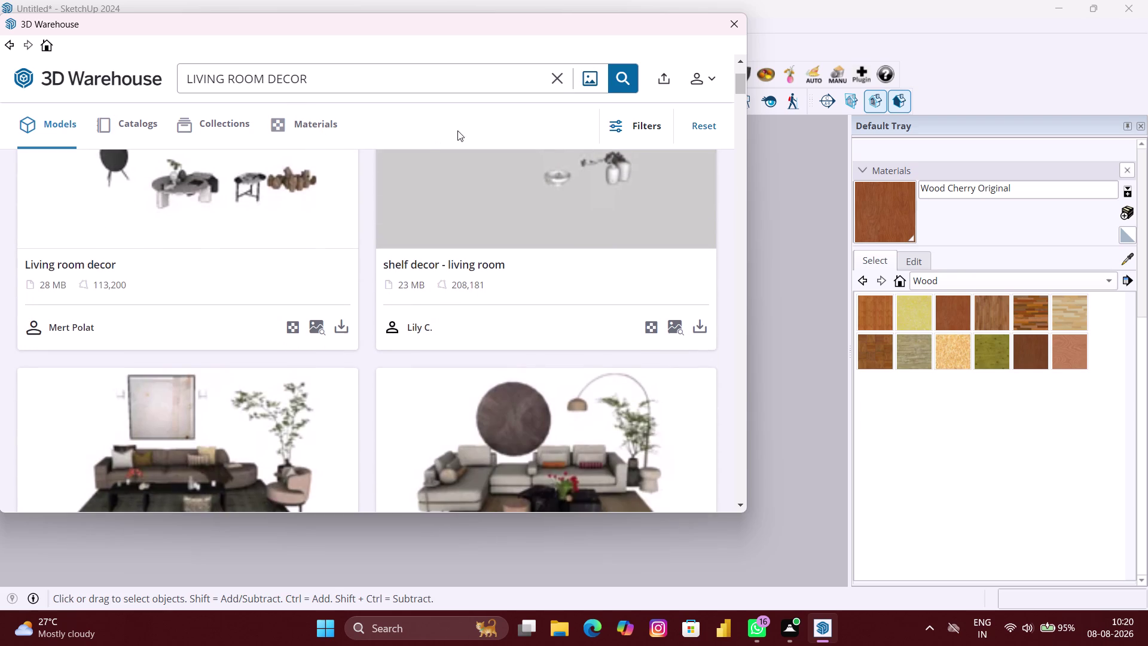
scroll(down, 3)
scroll(down, 3)
scroll(down, 3)
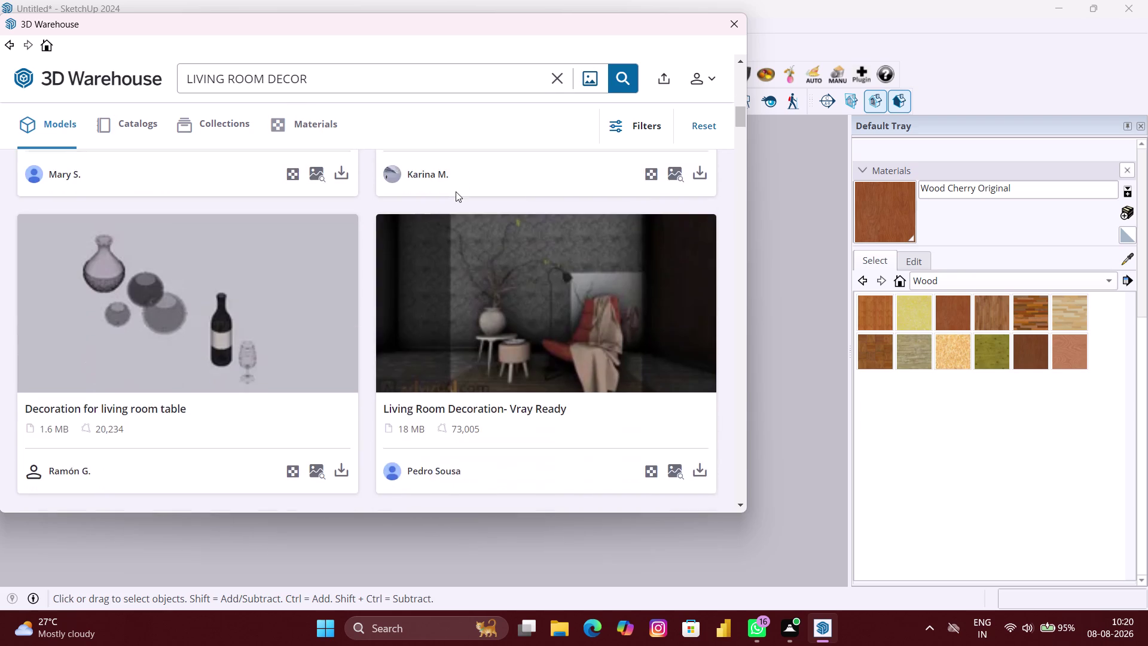
scroll(down, 3)
scroll(down, 3)
scroll(down, 3)
scroll(down, 3)
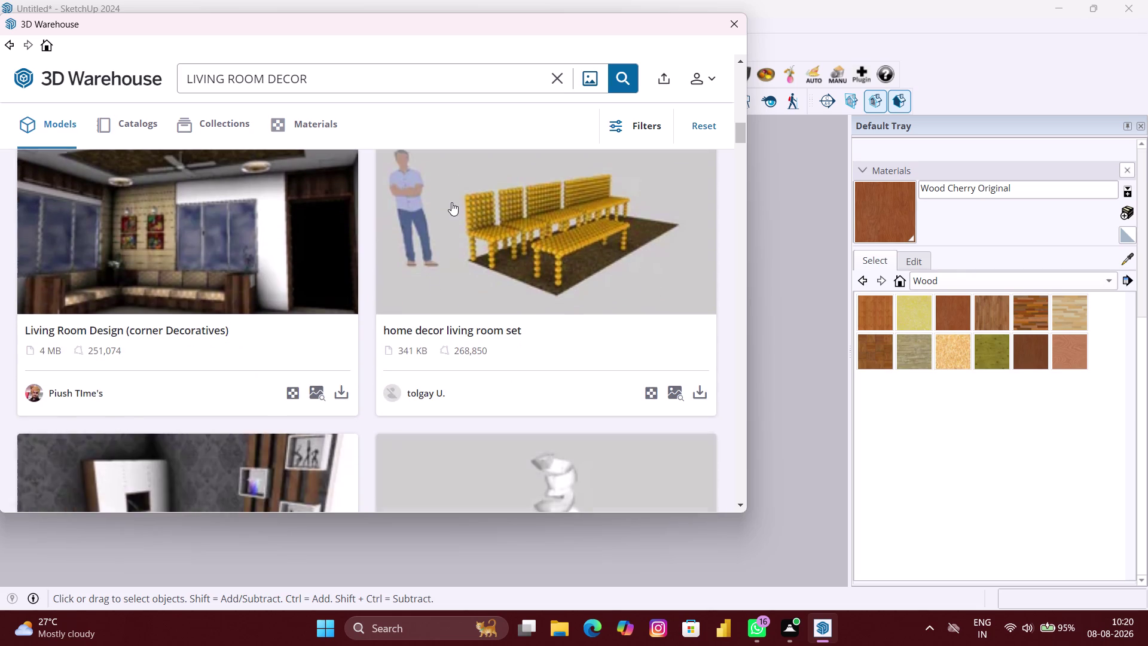
scroll(down, 3)
scroll(down, 3)
scroll(down, 3)
scroll(down, 3)
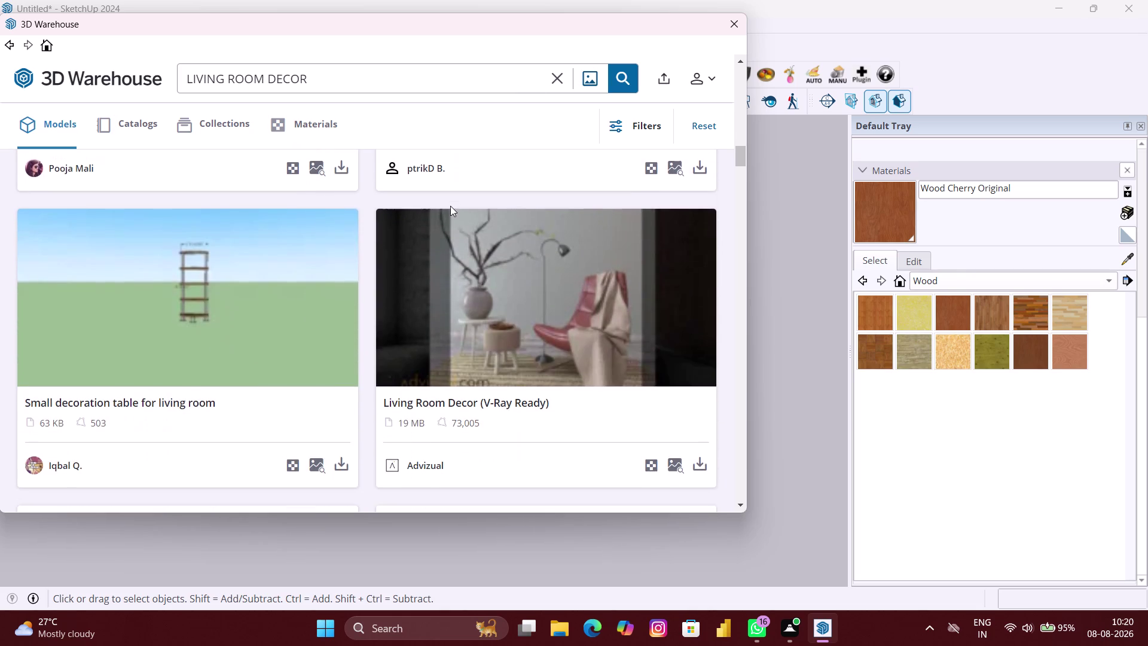
scroll(down, 3)
scroll(down, 3)
scroll(down, 3)
scroll(down, 3)
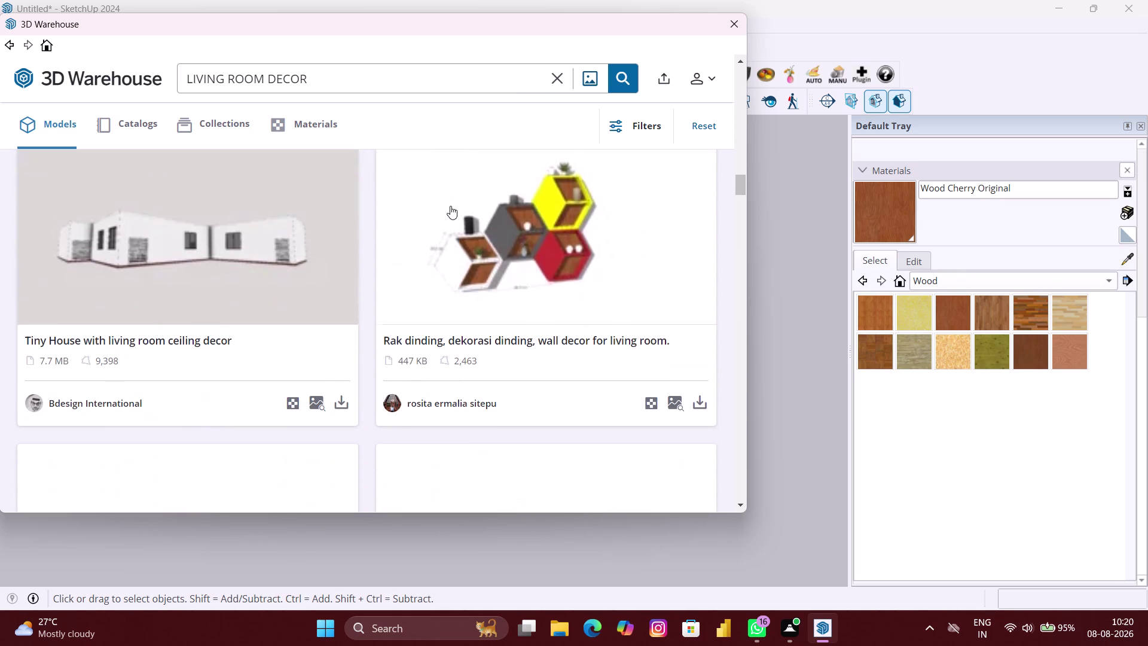
scroll(down, 3)
scroll(down, 3)
scroll(down, 3)
scroll(down, 3)
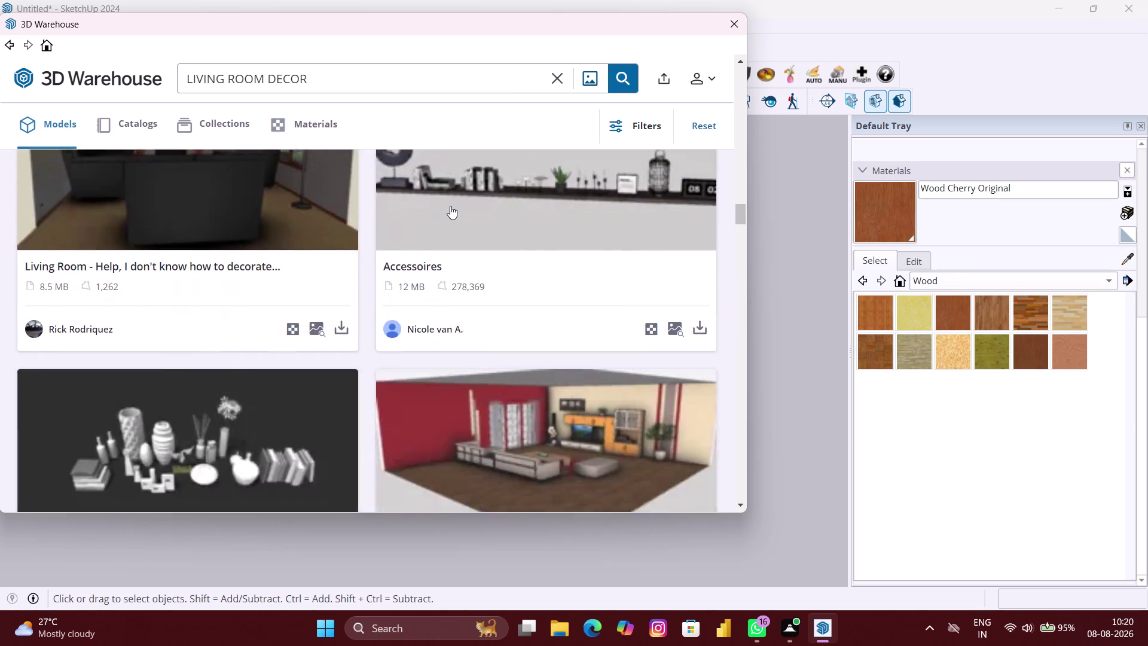
scroll(down, 3)
scroll(down, 3)
scroll(down, 3)
scroll(down, 3)
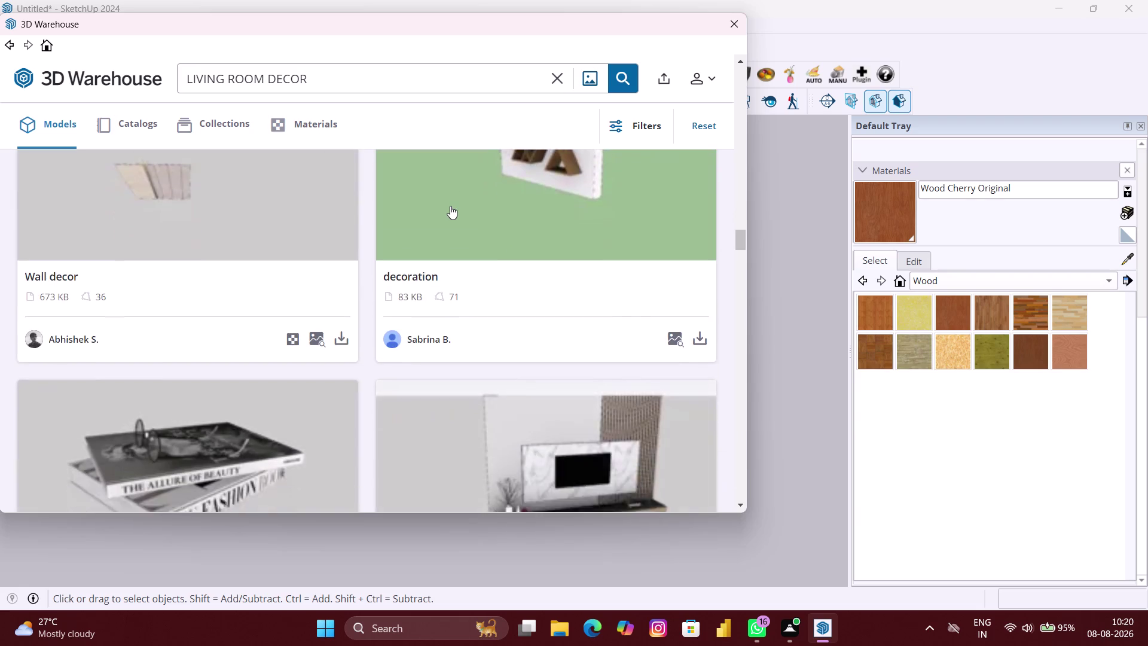
scroll(down, 3)
scroll(down, 3)
scroll(down, 3)
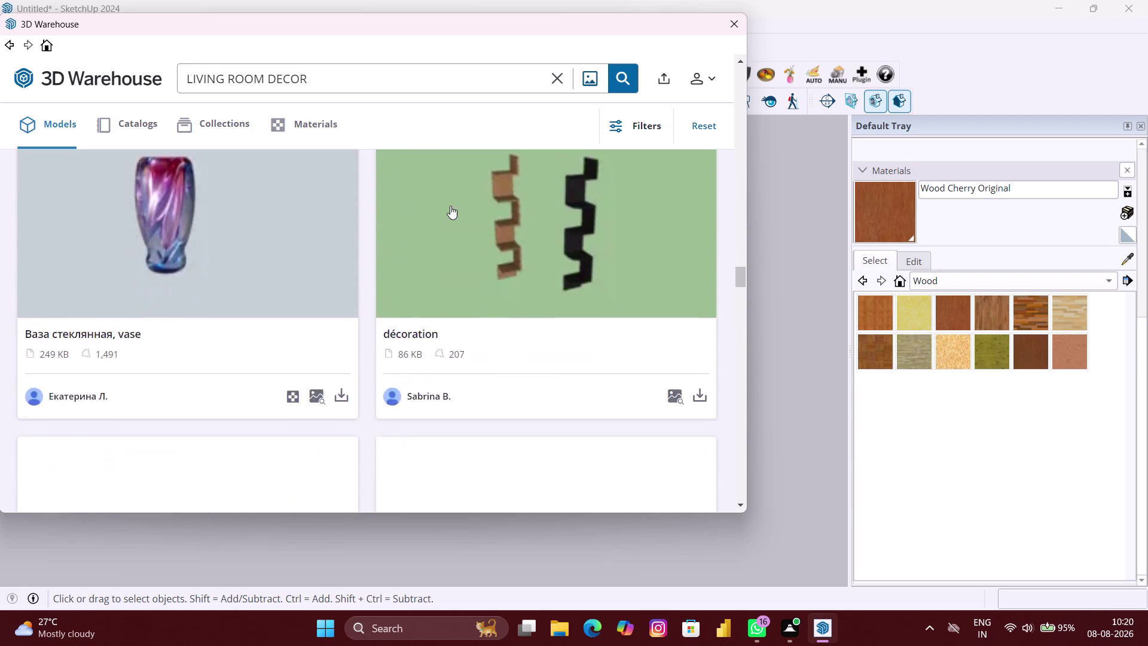
click(745, 21)
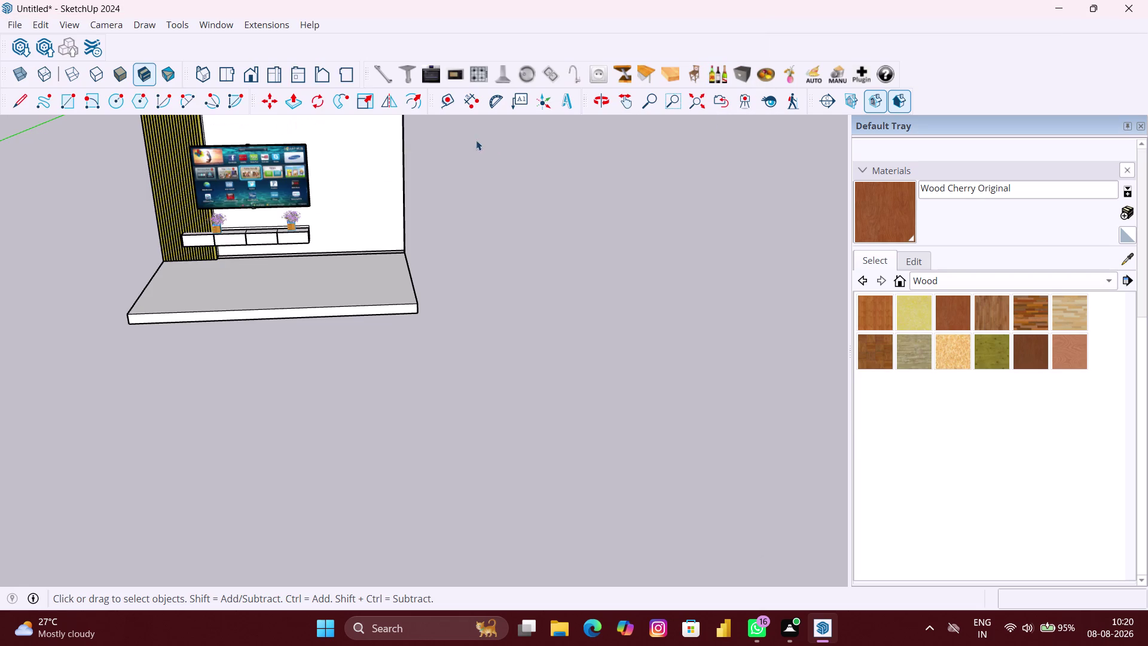
Place the downloaded vase component on the floor beside the cabinet's end.
click(787, 81)
scroll(up, 3)
scroll(up, 3)
scroll(up, 3)
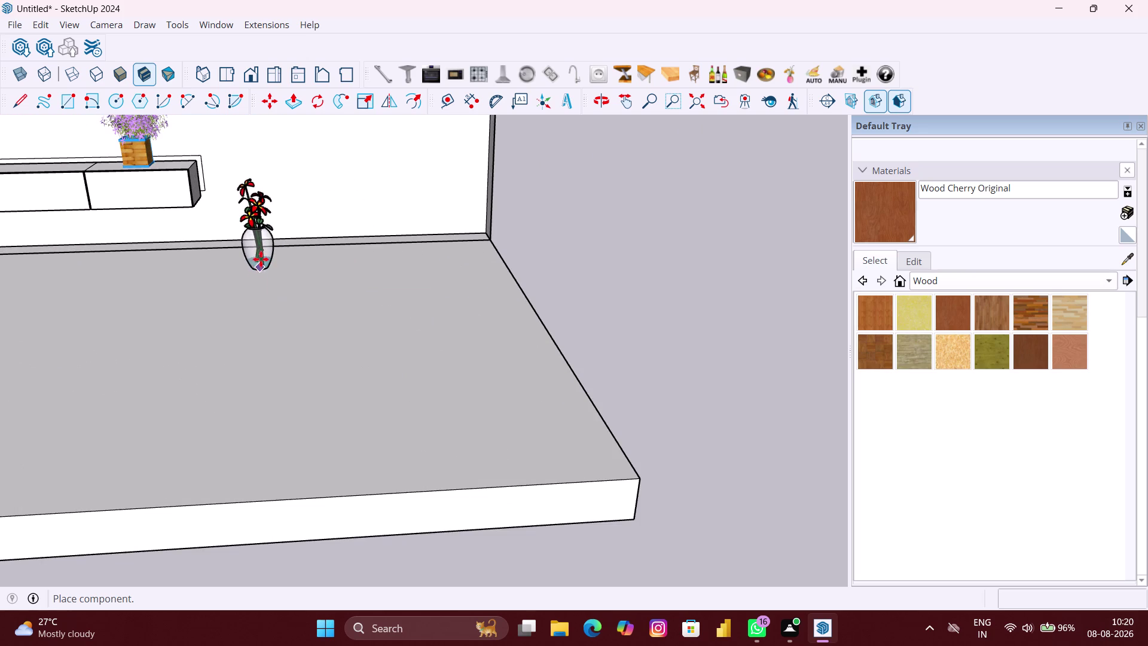
scroll(up, 3)
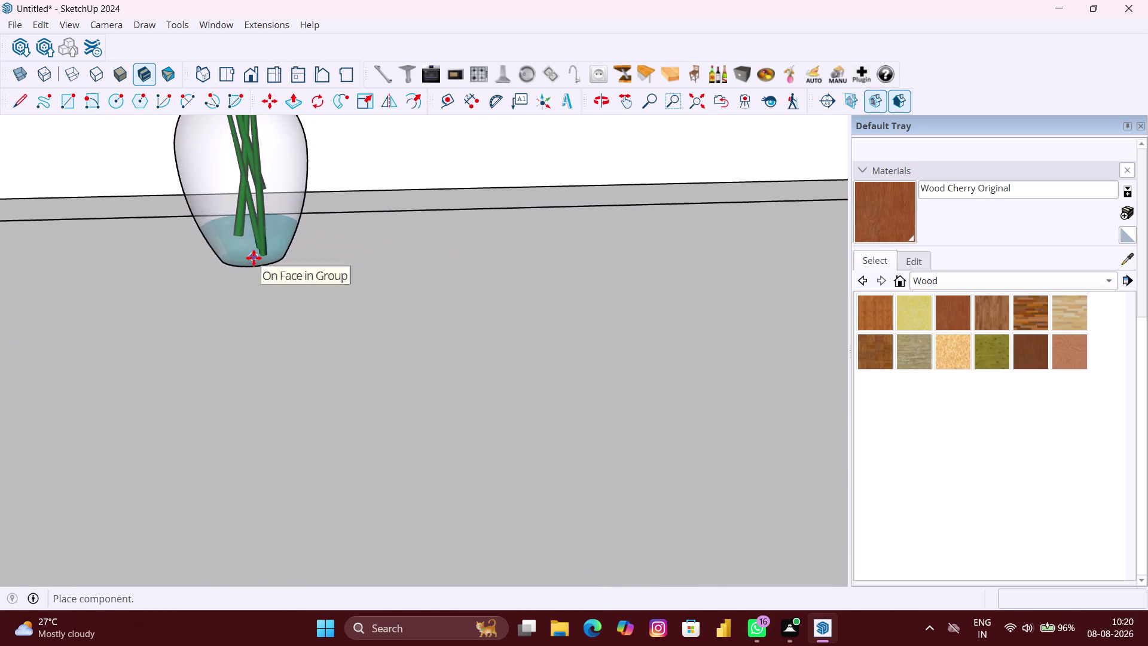
click(254, 258)
Orbit around the vase from several sides to check its placement, then exit.
scroll(down, 3)
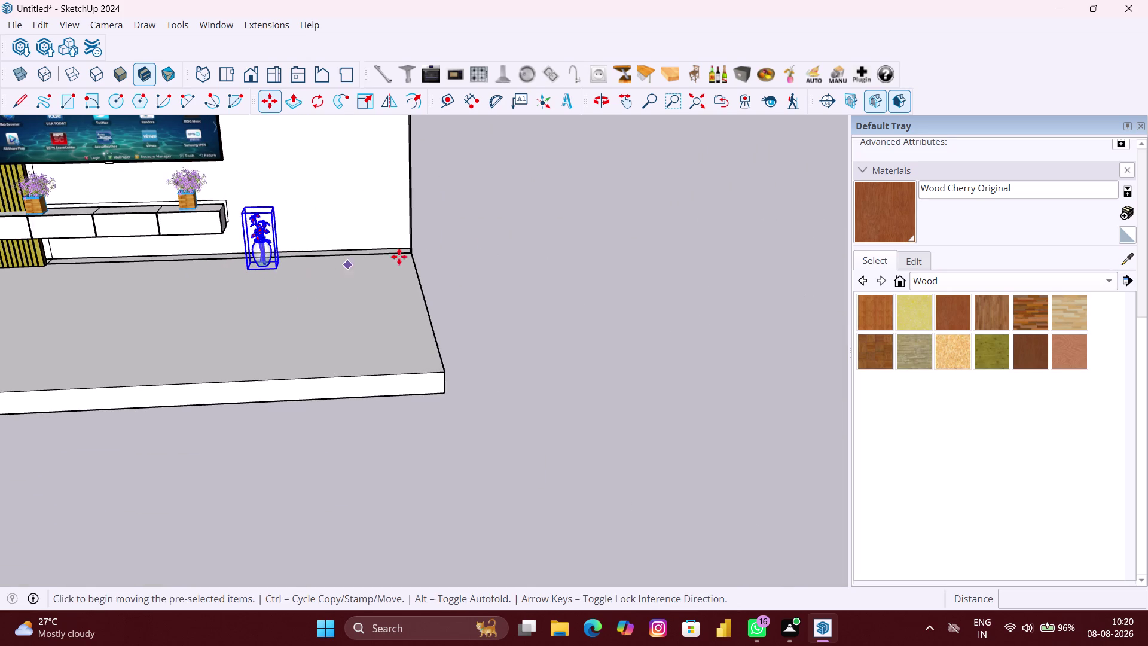
middle_drag(473, 251, 256, 275)
scroll(up, 3)
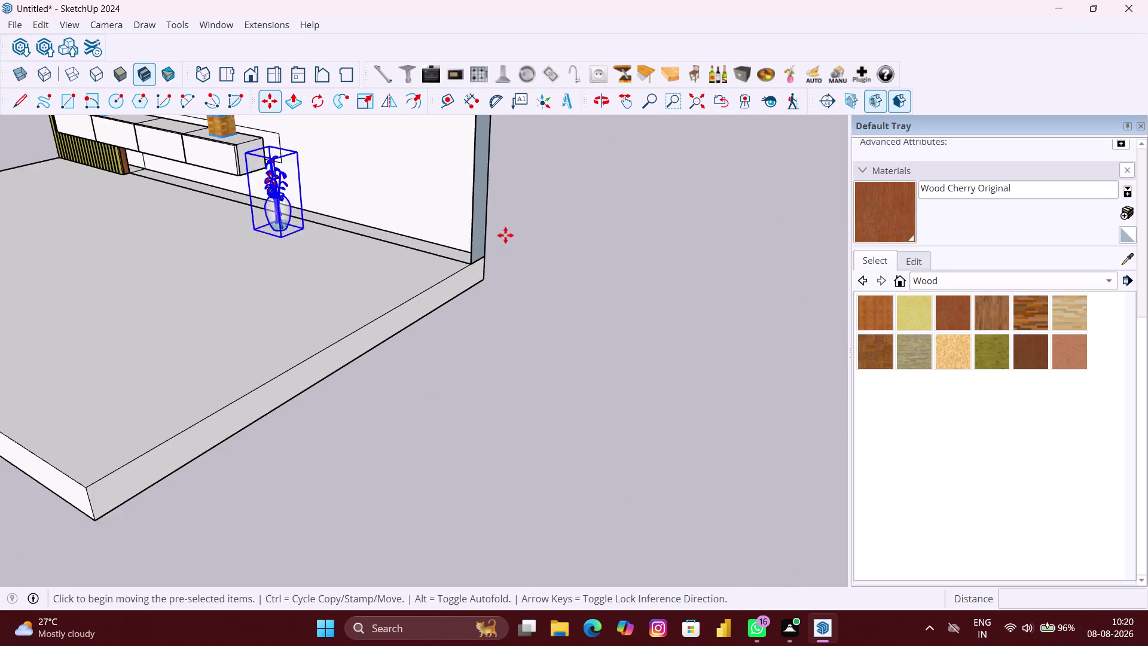
middle_drag(505, 235, 310, 243)
scroll(down, 3)
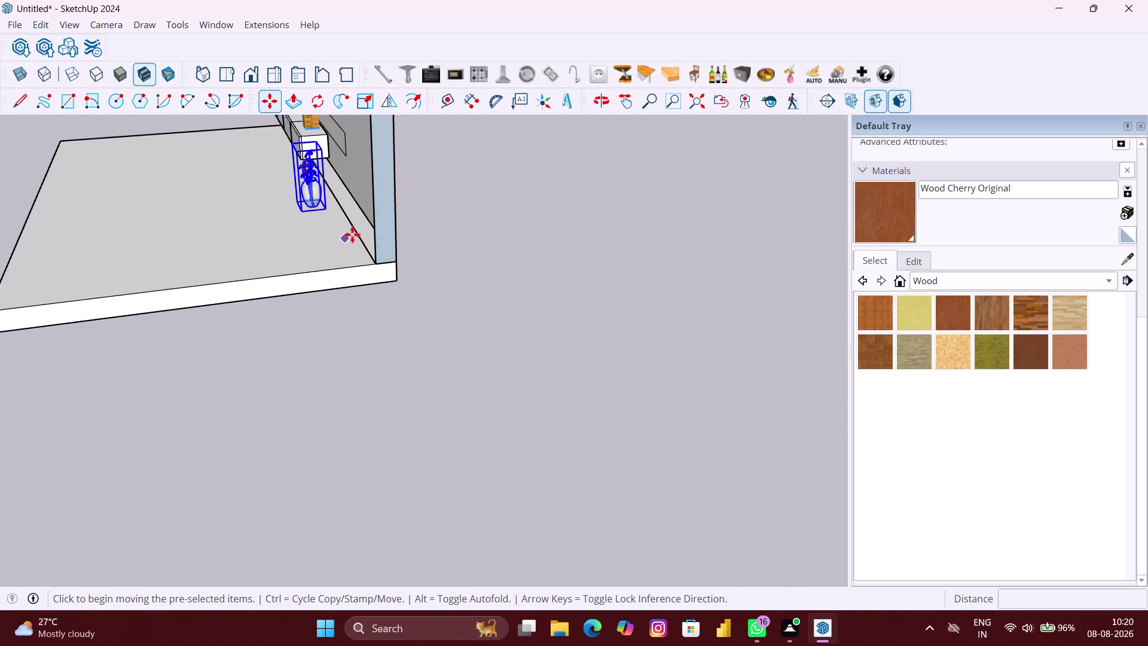
middle_drag(352, 234, 599, 218)
scroll(down, 3)
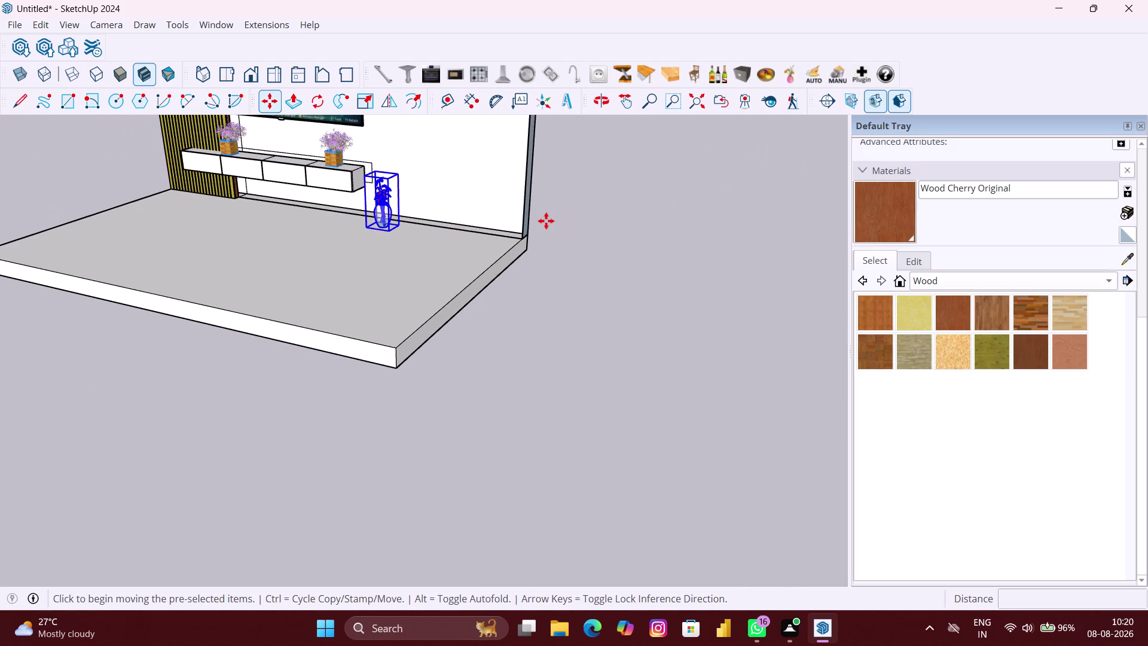
key(space)
Open the back wall group for editing.
key(p)
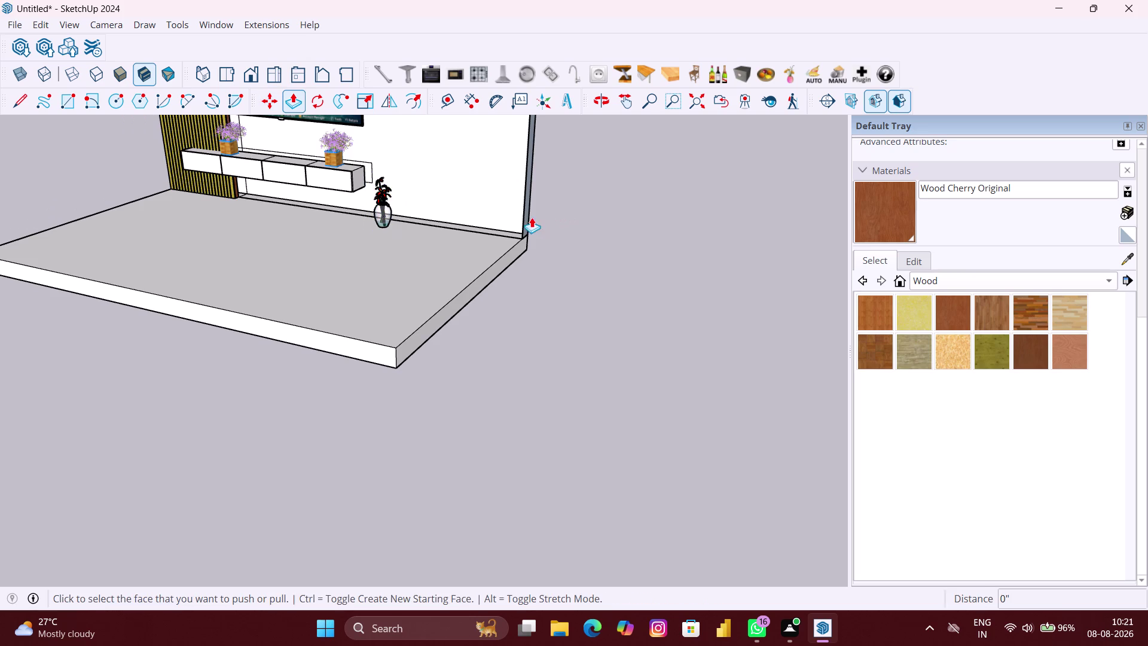
scroll(up, 3)
scroll(down, 3)
click(502, 190)
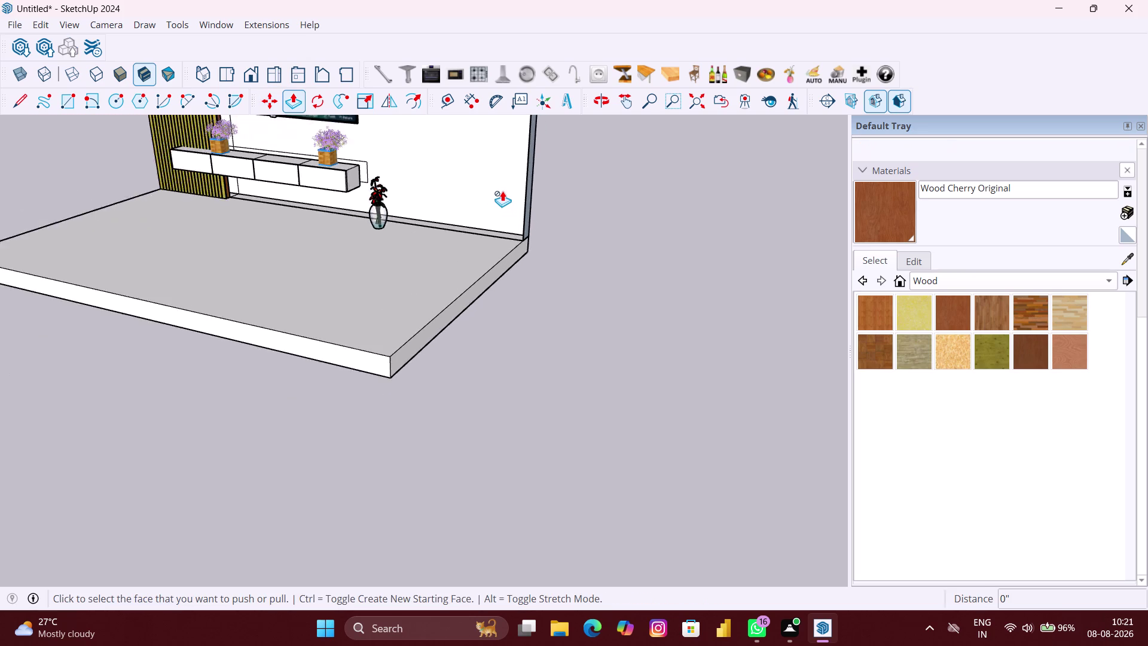
scroll(down, 3)
key(space)
double_click(502, 187)
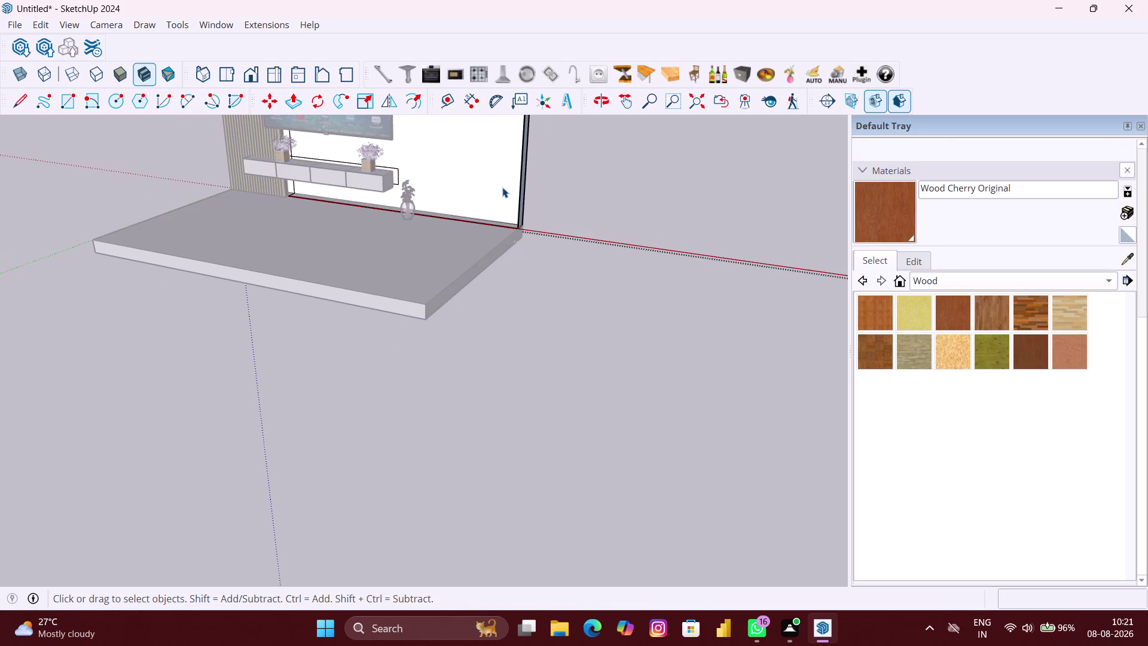
scroll(up, 3)
scroll(up, 3)
Push/pull the wall's edge face outward 6" and orbit behind to check it.
key(p)
click(505, 184)
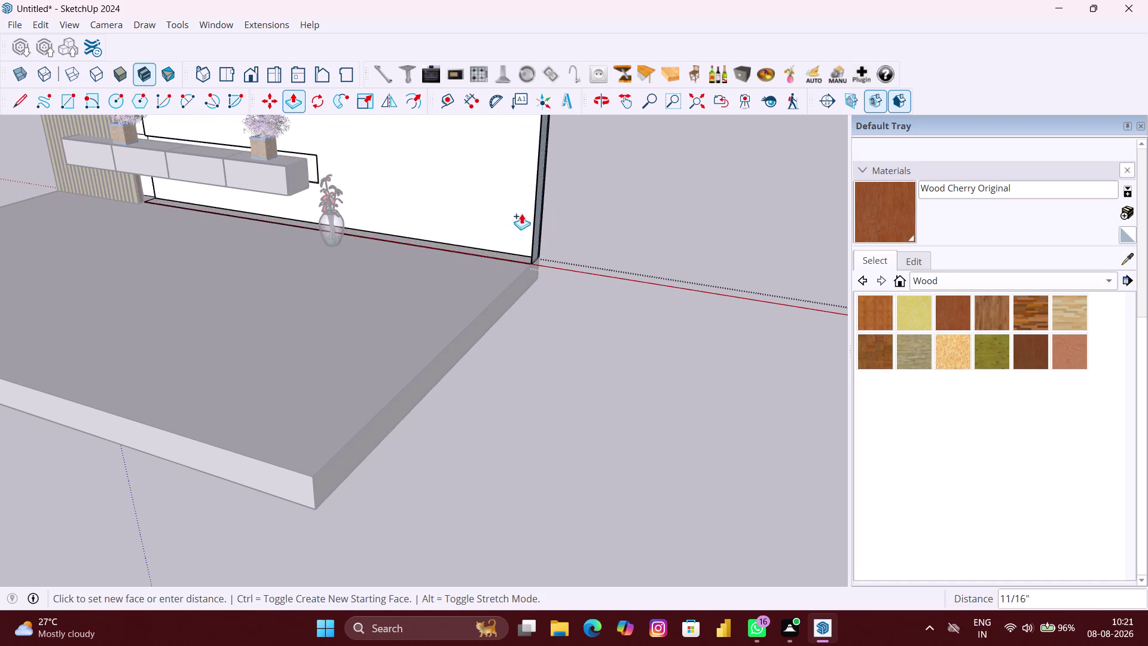
scroll(up, 3)
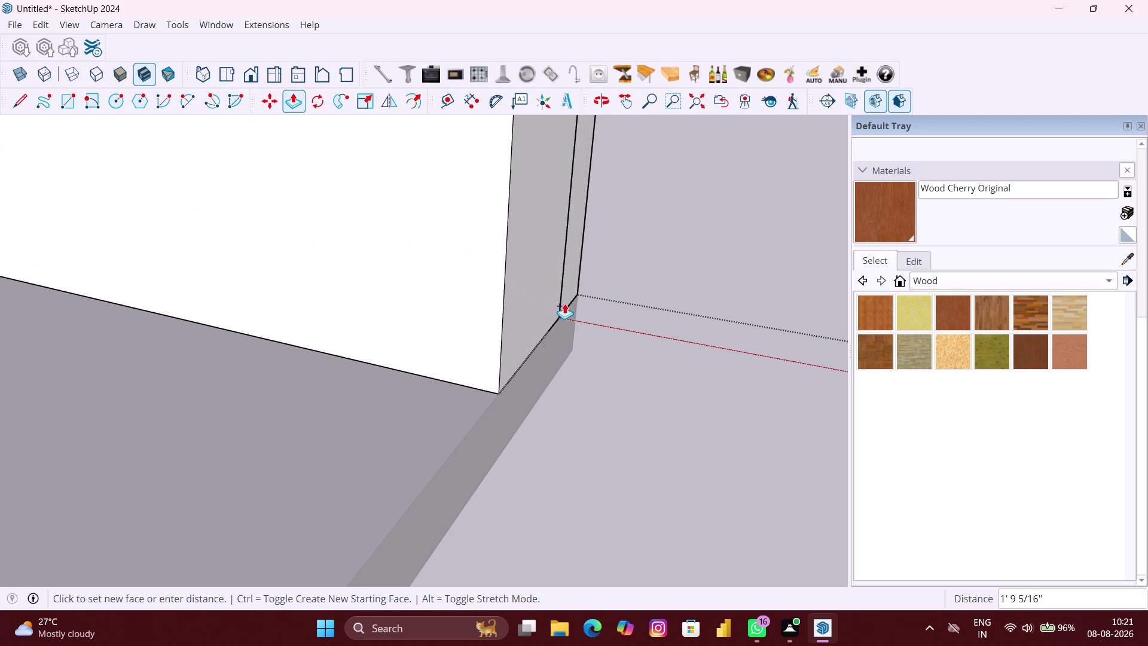
click(562, 310)
scroll(down, 3)
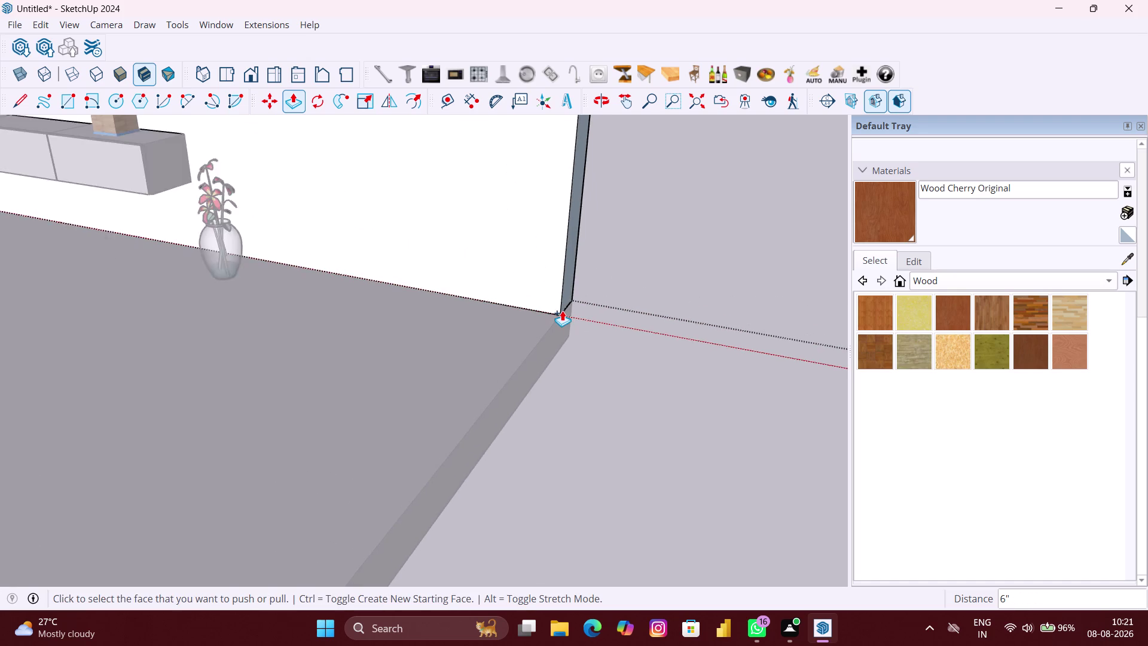
scroll(down, 3)
middle_drag(319, 247, 578, 244)
middle_drag(149, 254, 390, 253)
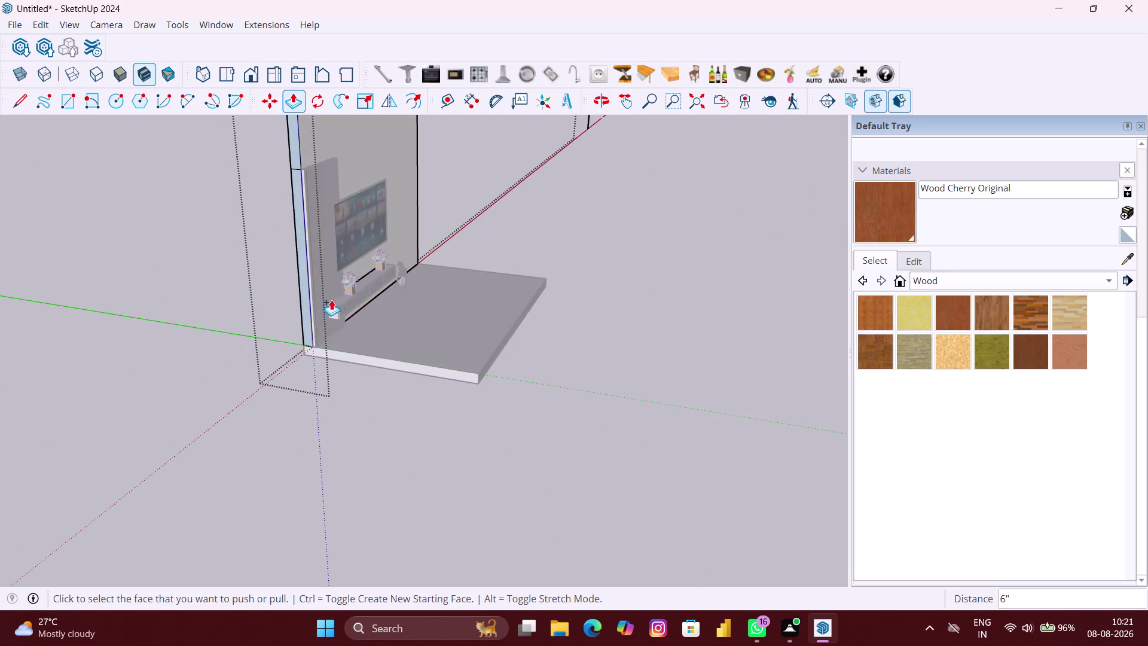
scroll(up, 3)
scroll(up, 3)
Check the new thickness face, orbit back to the front, and select the floor slab.
key(space)
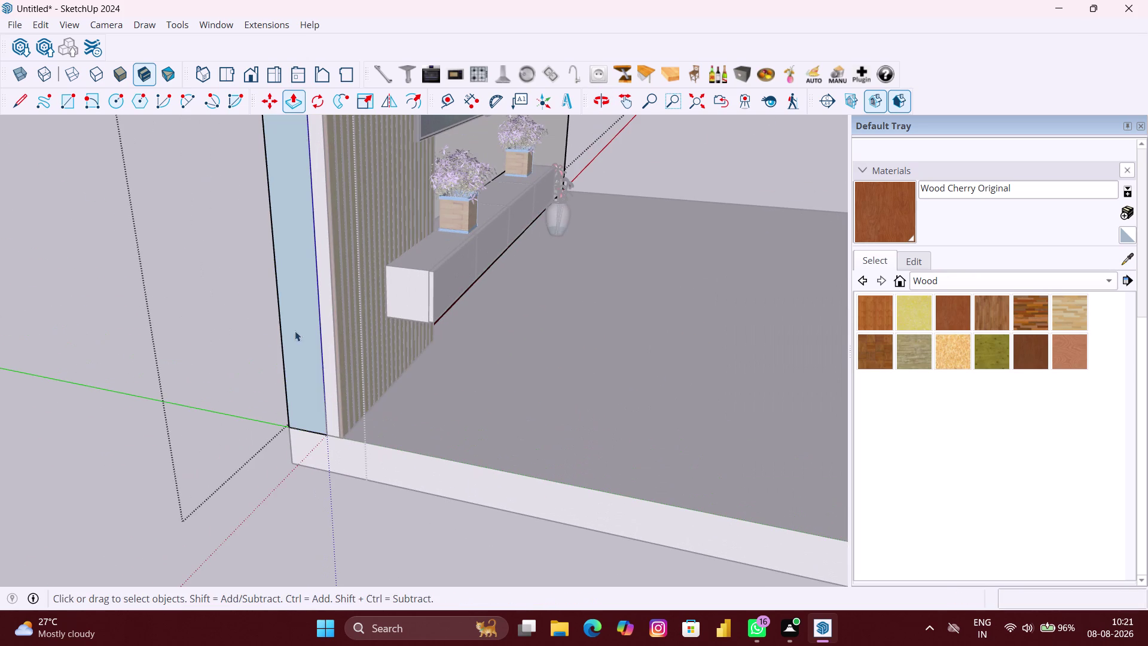
click(207, 361)
scroll(down, 3)
middle_drag(371, 340, 107, 295)
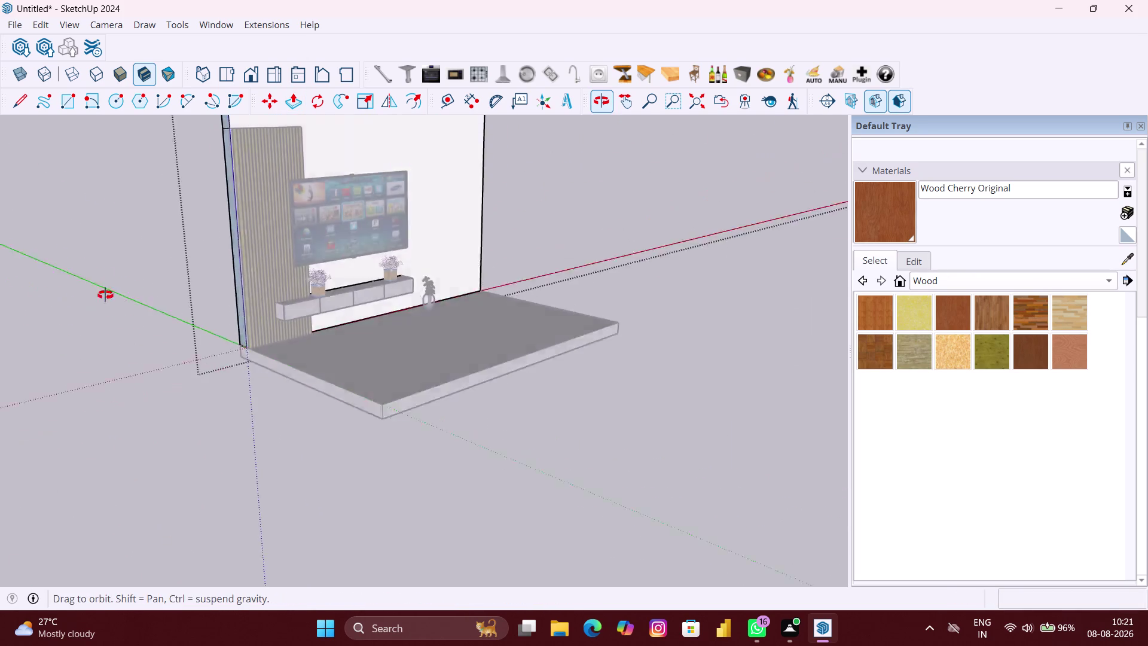
middle_drag(107, 295, 105, 295)
scroll(up, 3)
click(611, 333)
click(612, 384)
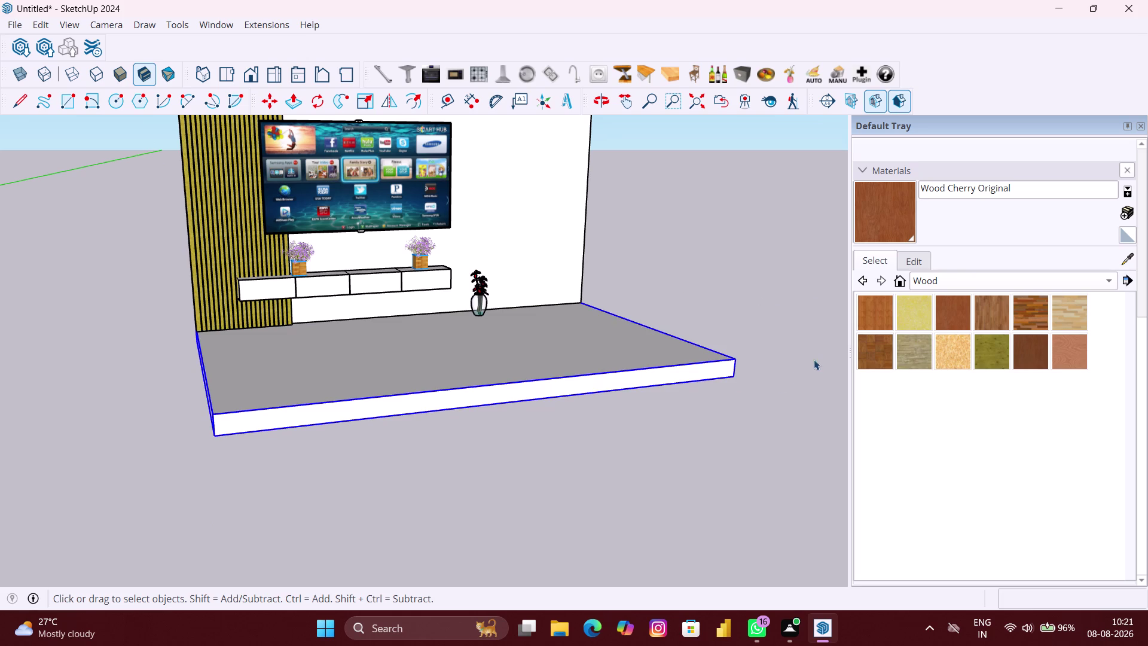
Copy the floor slab upward from its corner onto the top of the back wall as a ceiling.
middle_drag(818, 355, 397, 360)
scroll(up, 3)
scroll(up, 3)
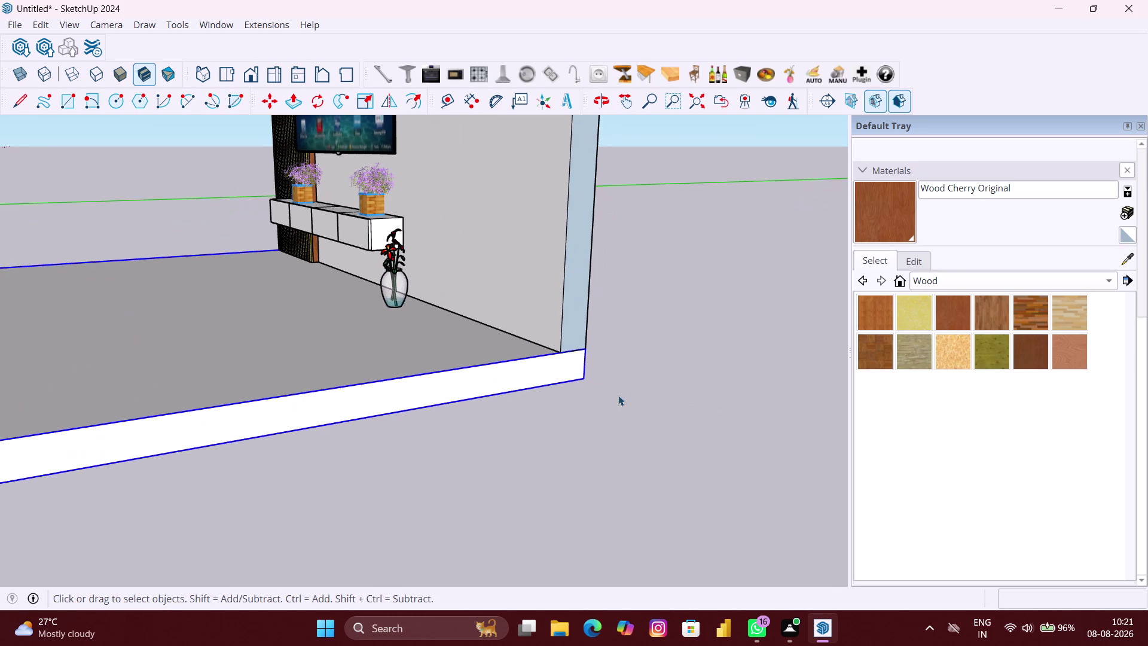
key(m)
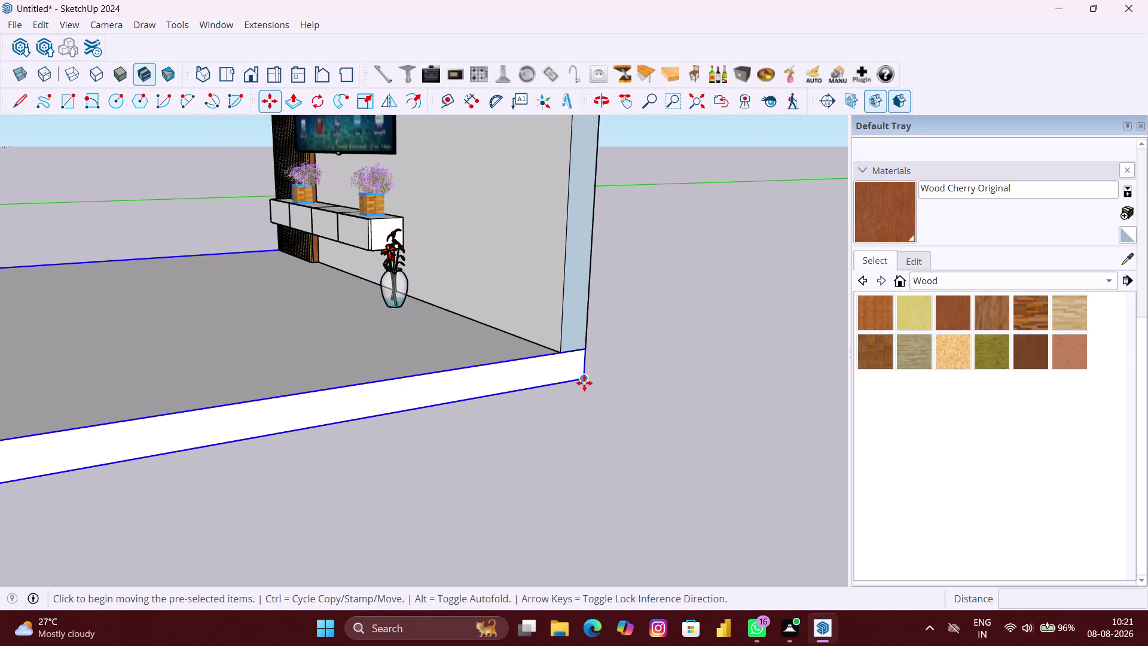
click(584, 380)
scroll(down, 3)
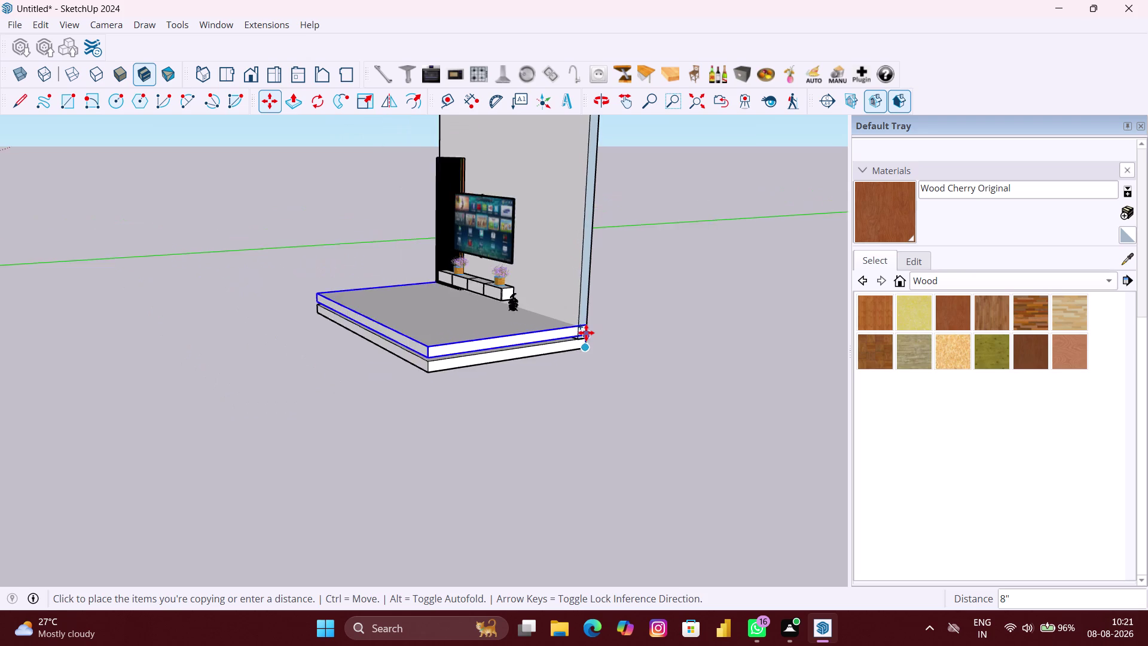
scroll(down, 3)
scroll(up, 3)
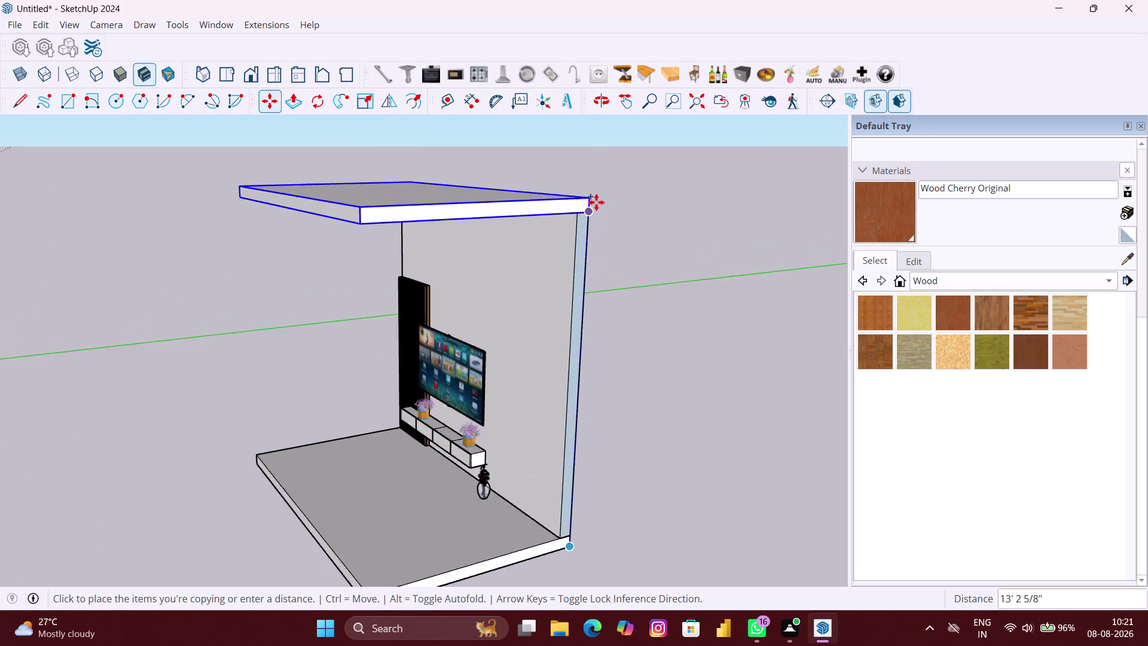
scroll(up, 3)
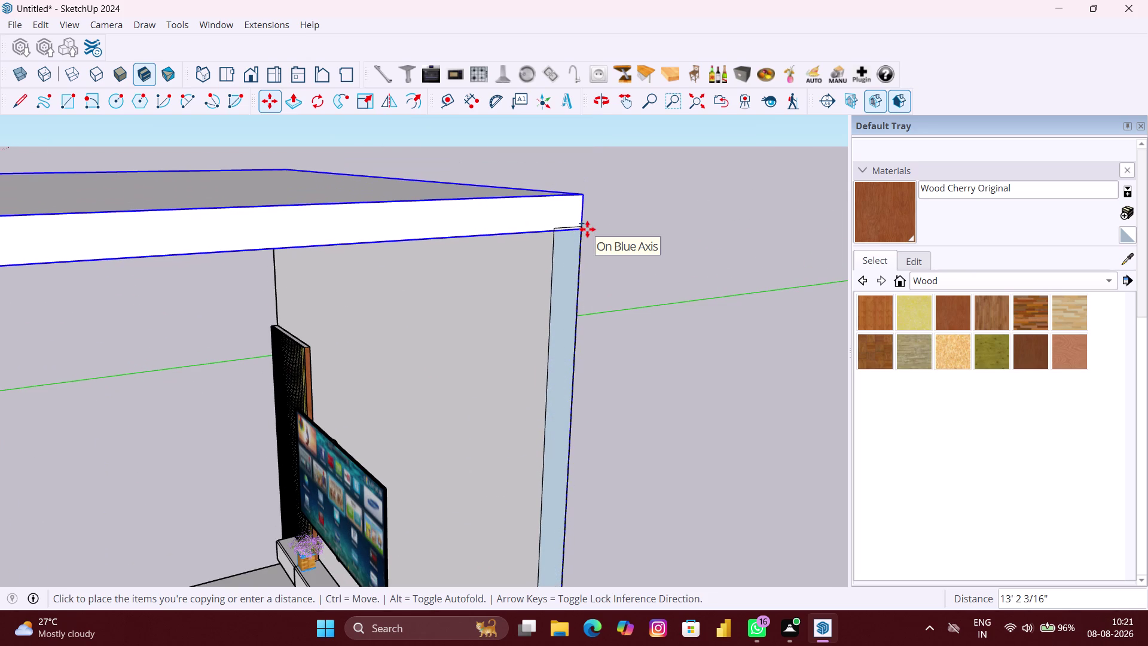
scroll(up, 3)
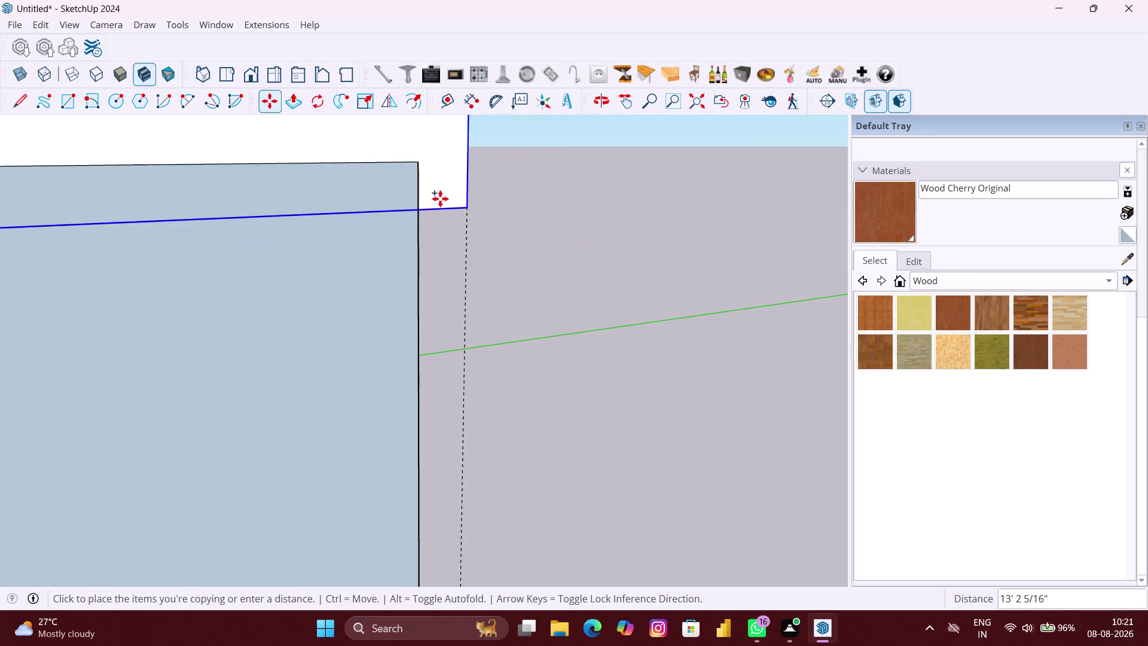
click(419, 158)
Orbit out to view the new ceiling from the front of the room.
scroll(down, 3)
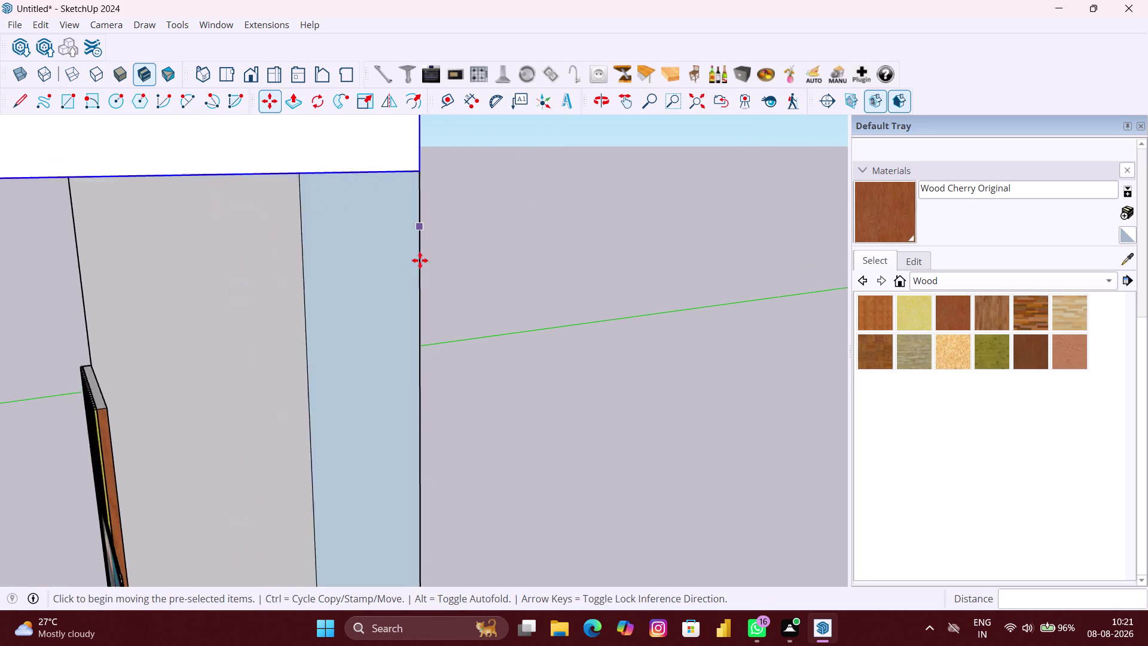
scroll(down, 3)
middle_drag(430, 327, 609, 273)
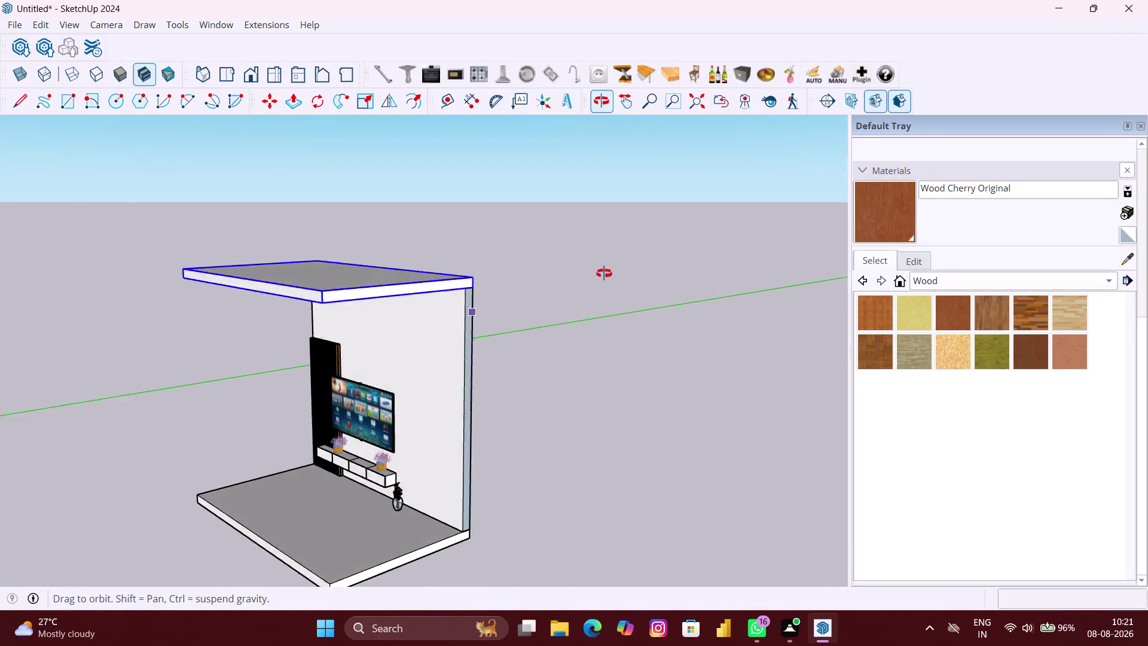
scroll(up, 3)
middle_drag(453, 389, 560, 368)
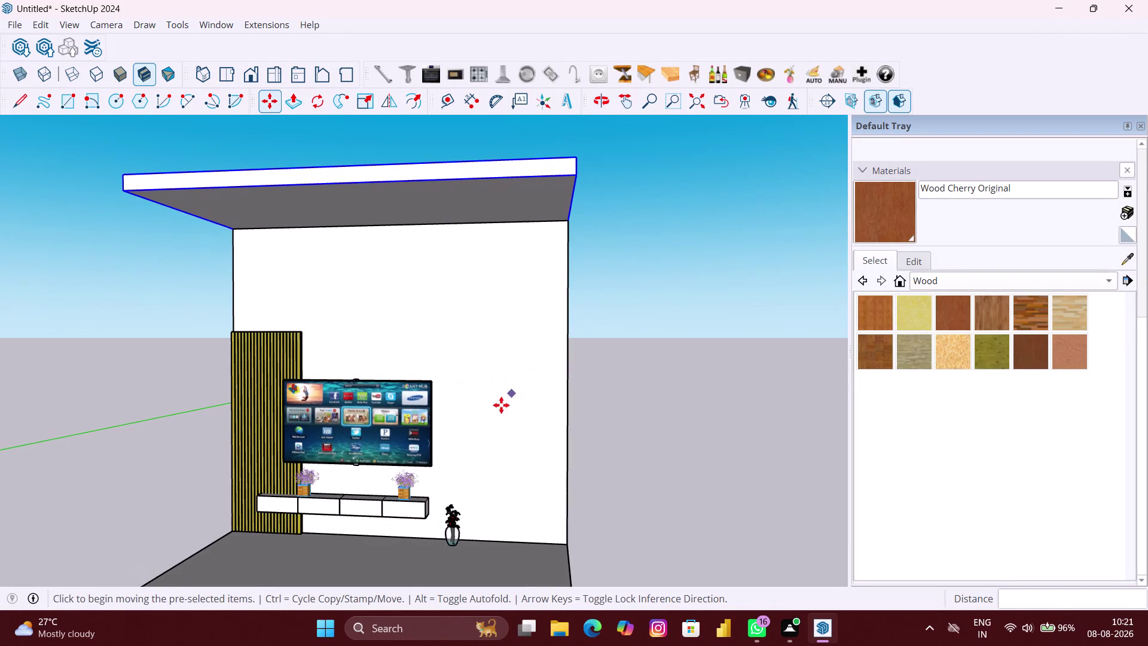
scroll(down, 3)
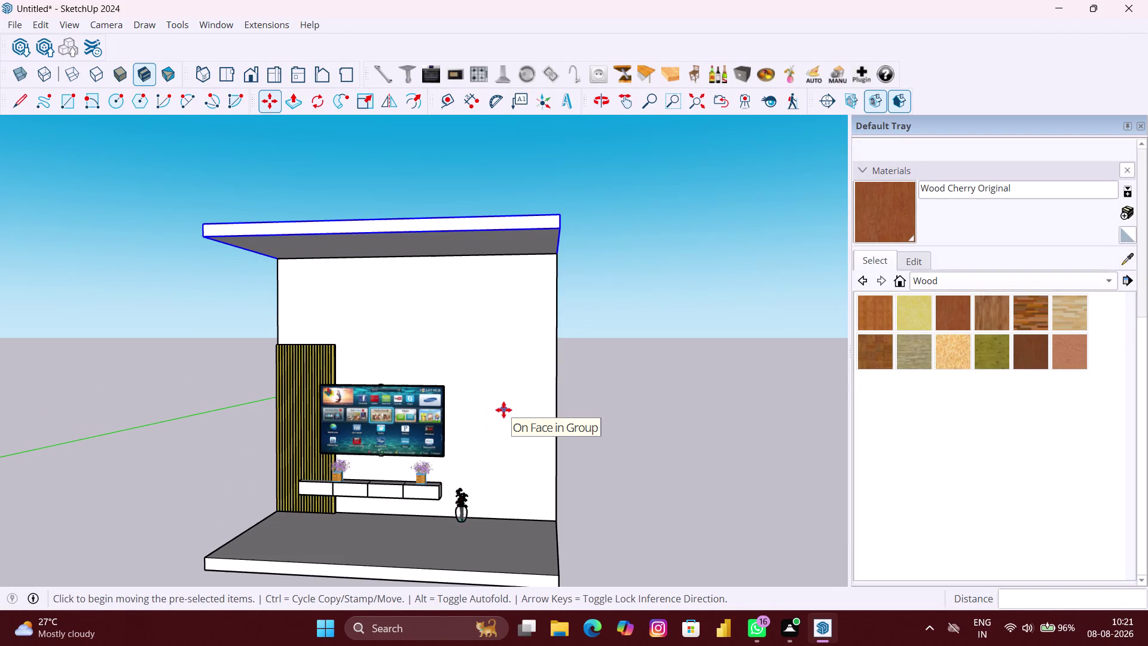
key(space)
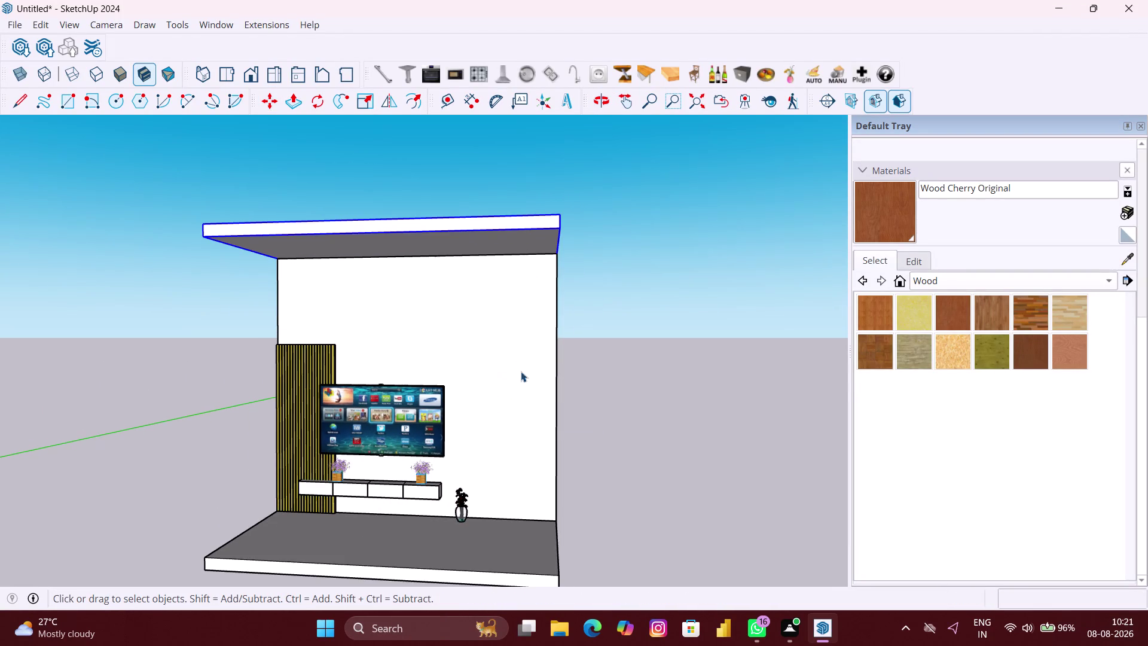
click(441, 98)
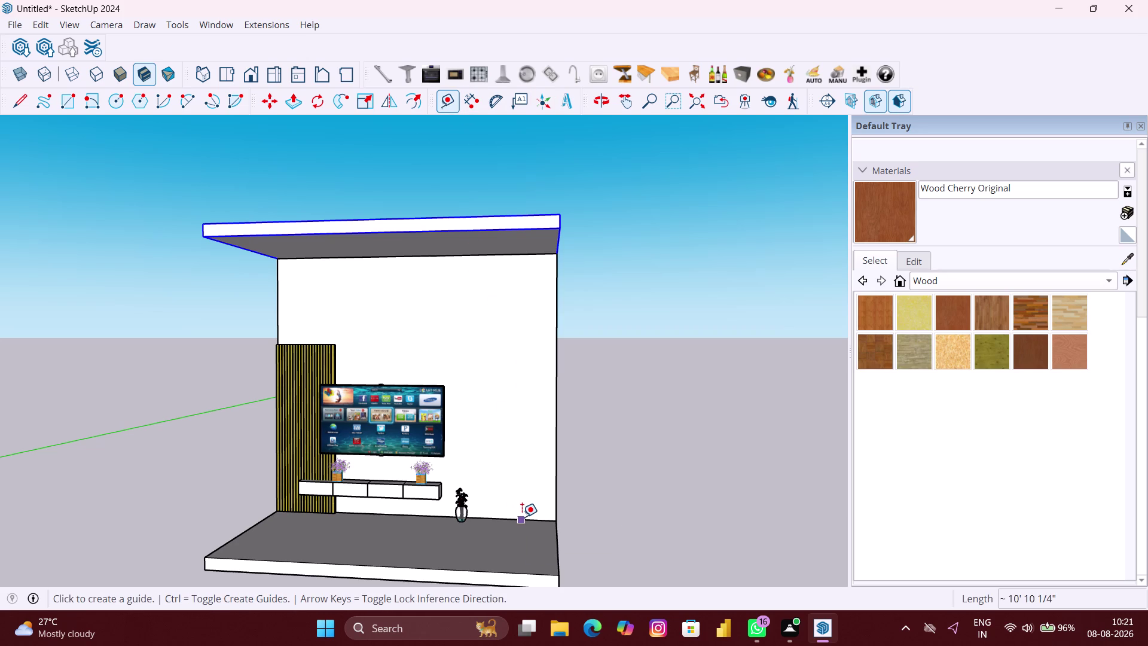
Place a horizontal guide on the back wall 10 up from its bottom edge.
scroll(up, 3)
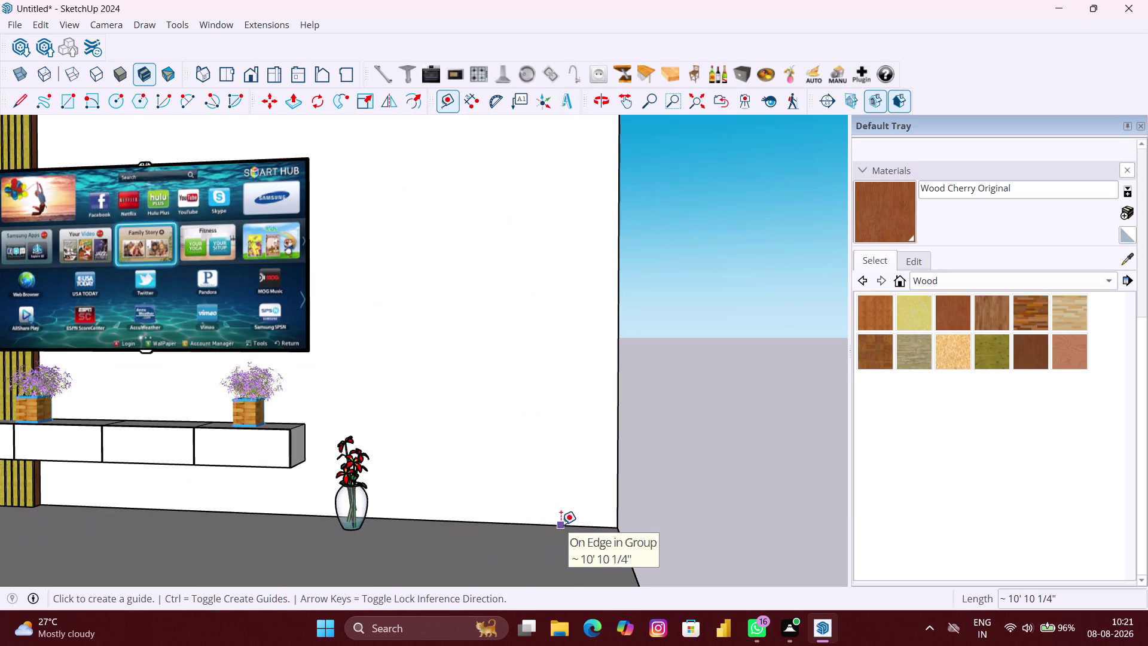
click(561, 524)
text(10)
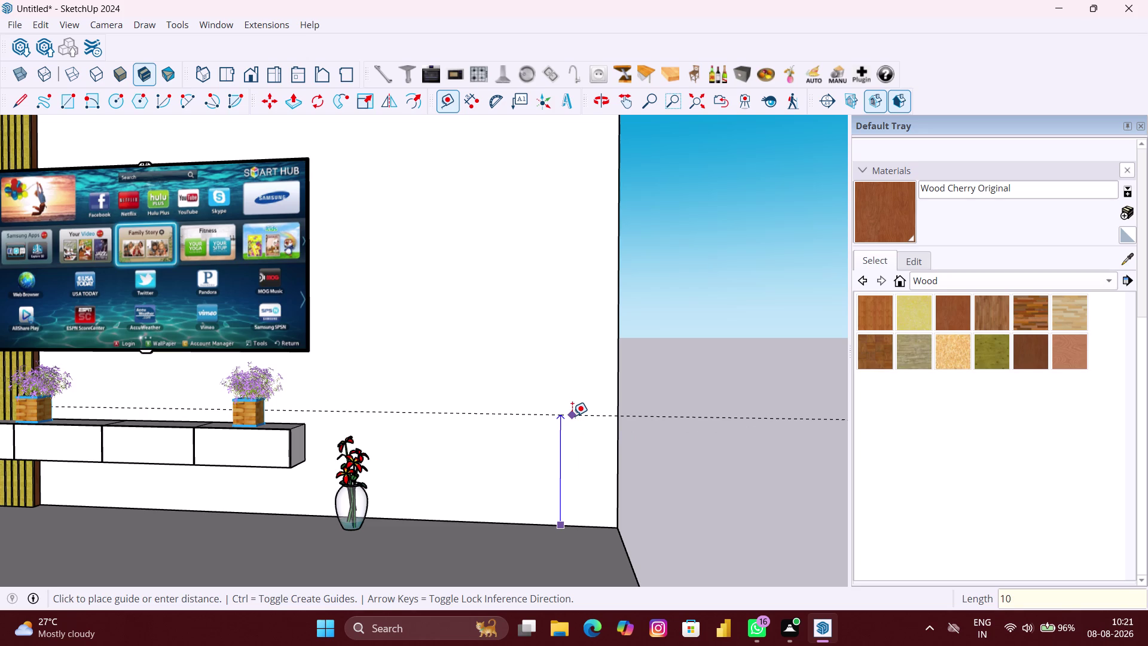
key(apostrophe)
key(Return)
scroll(down, 3)
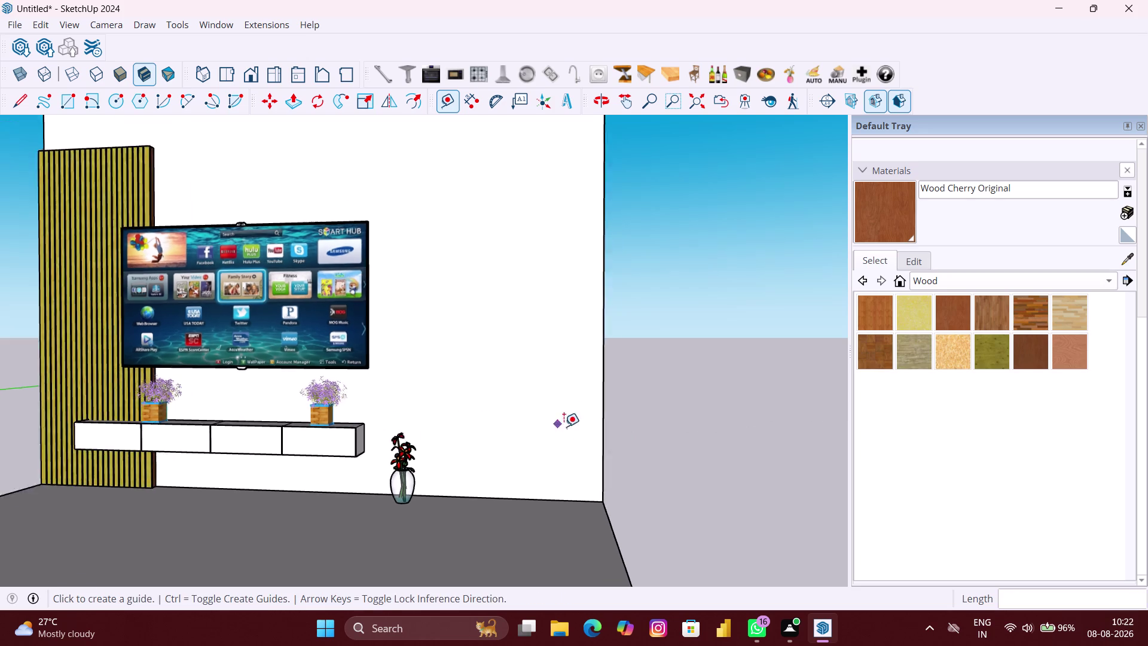
scroll(down, 3)
key(space)
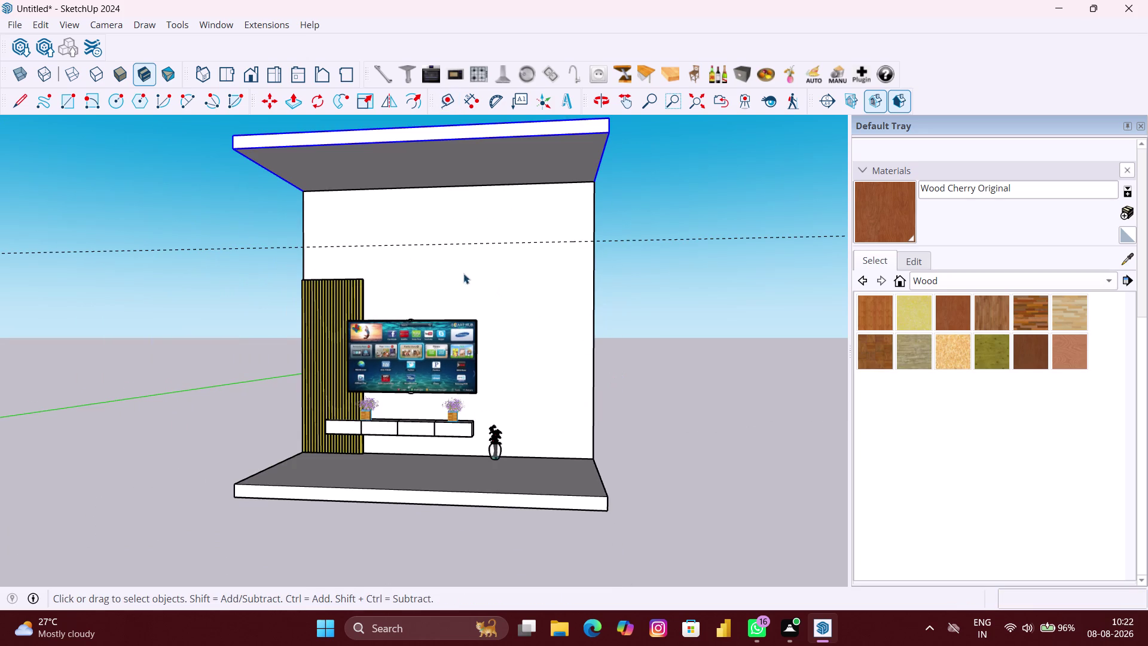
key(r)
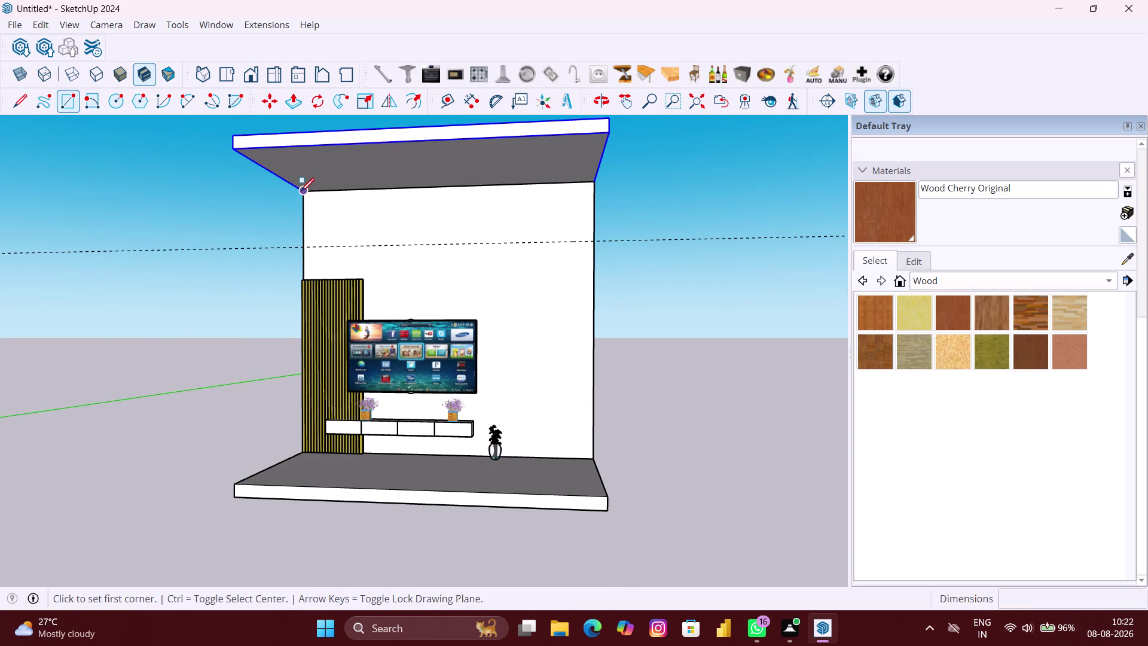
click(301, 192)
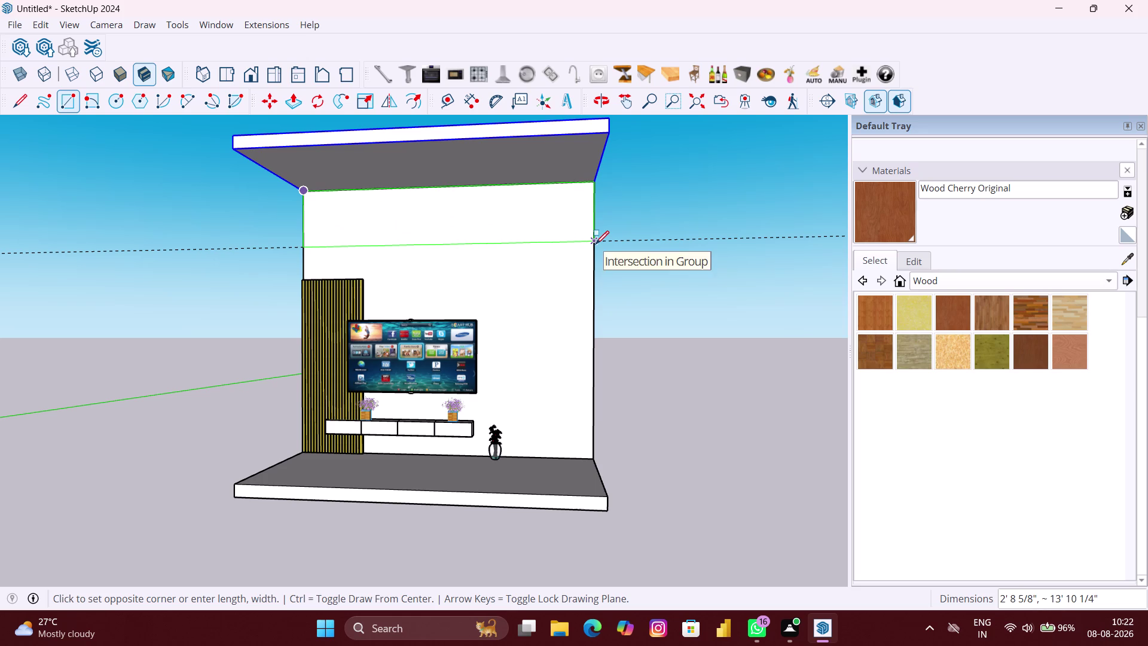
click(595, 244)
key(space)
click(541, 217)
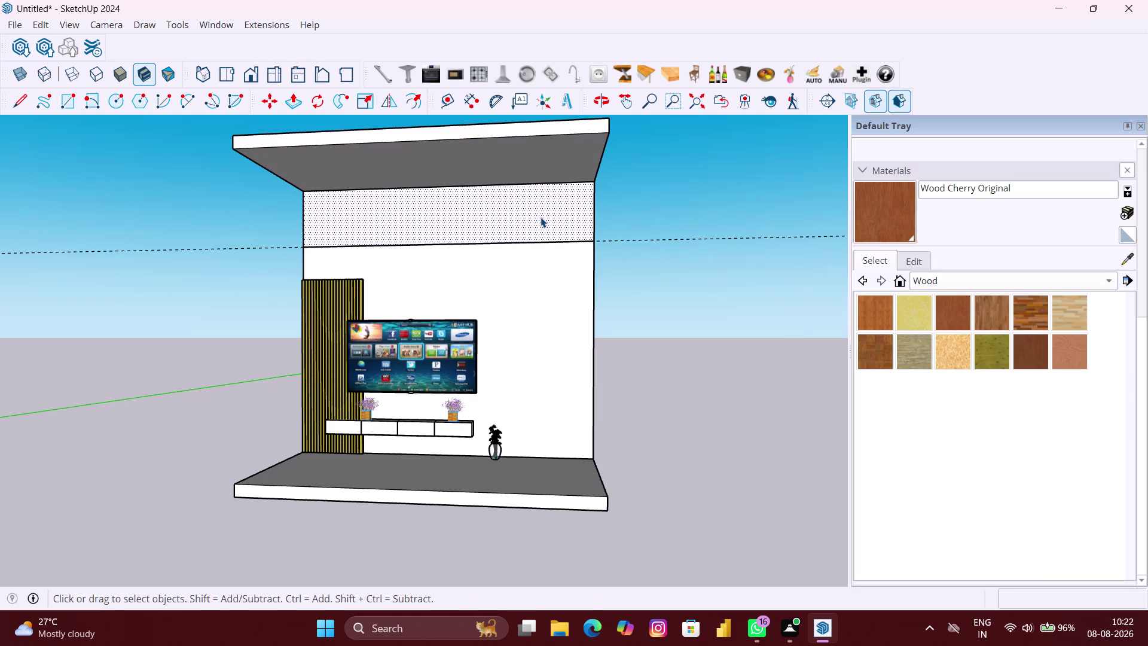
key(Delete)
click(540, 217)
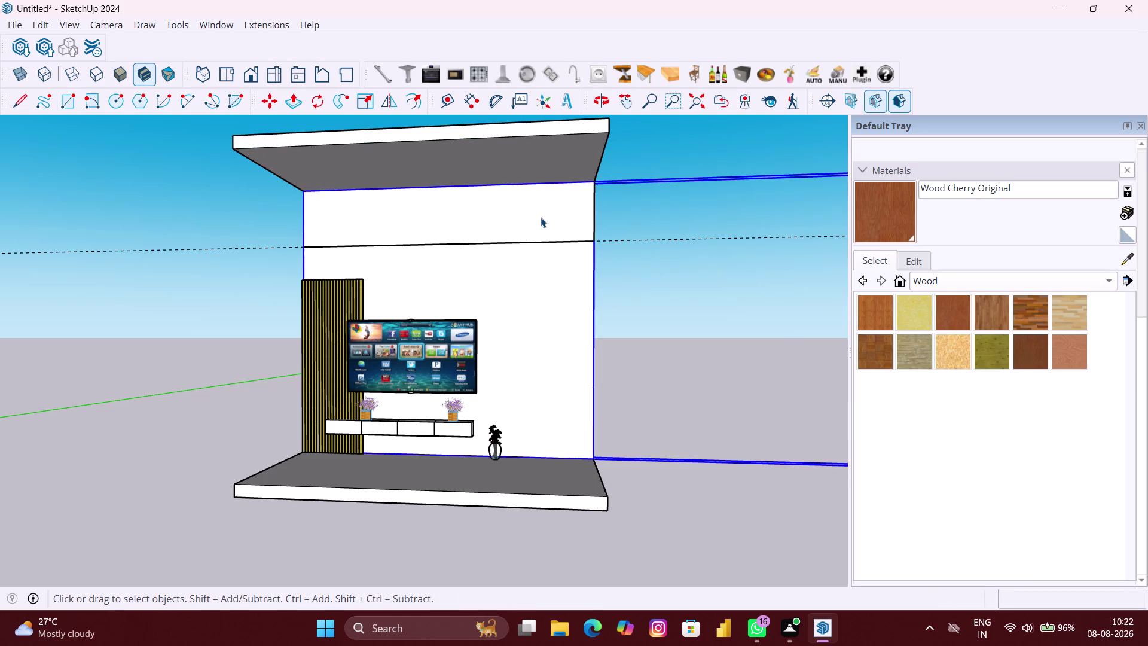
double_click(540, 217)
click(520, 214)
scroll(up, 3)
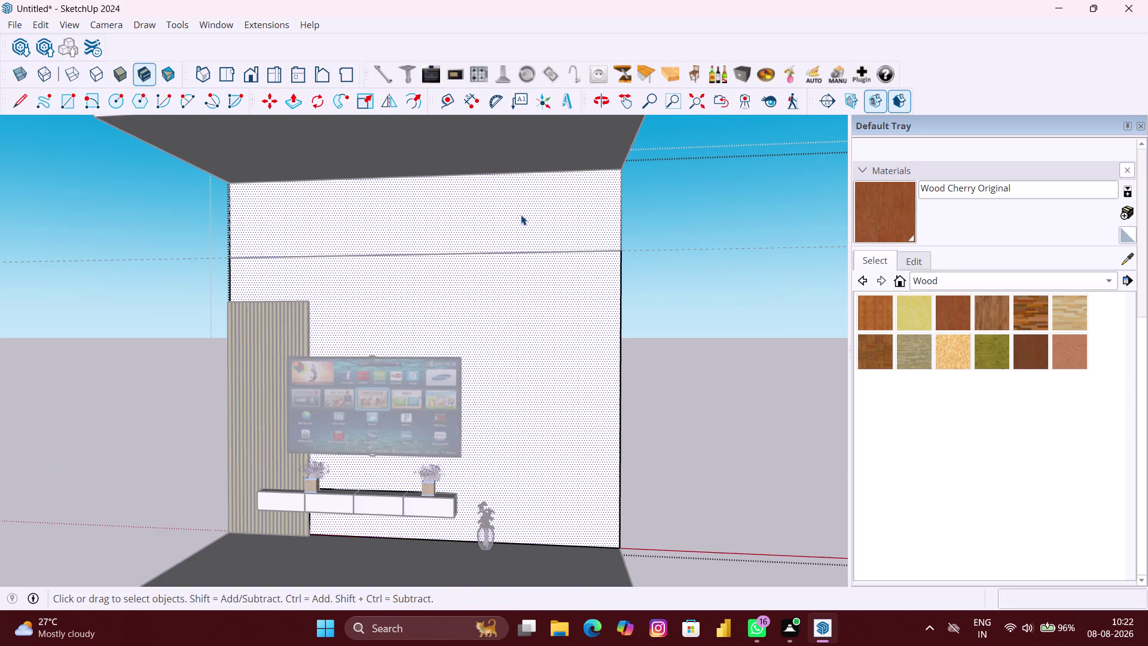
key(r)
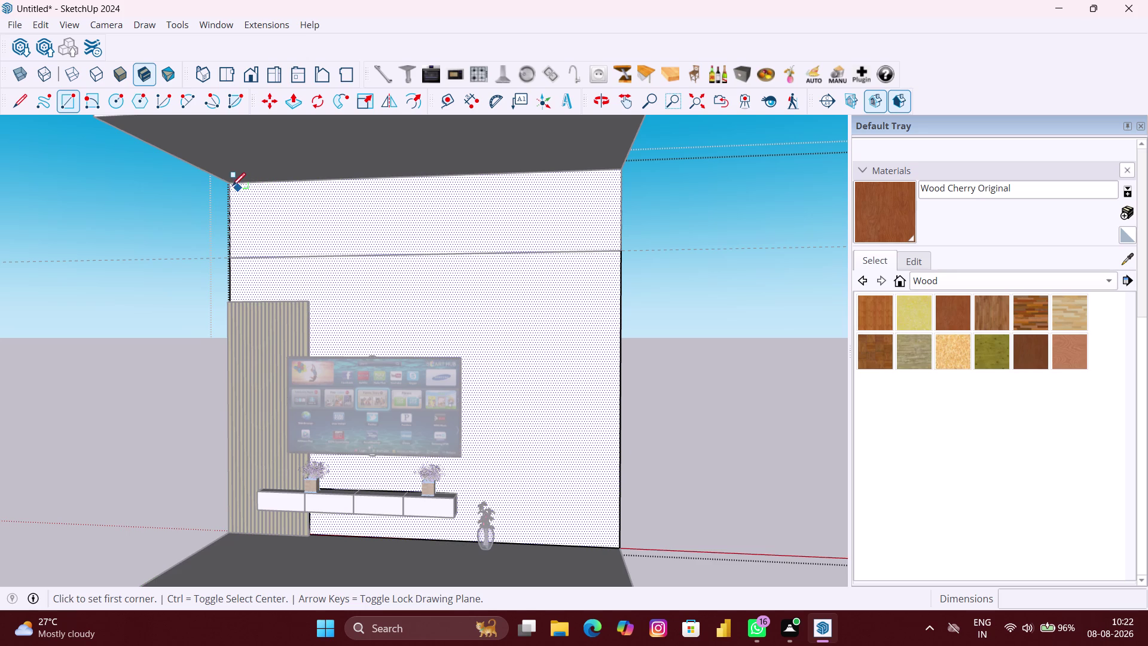
click(232, 185)
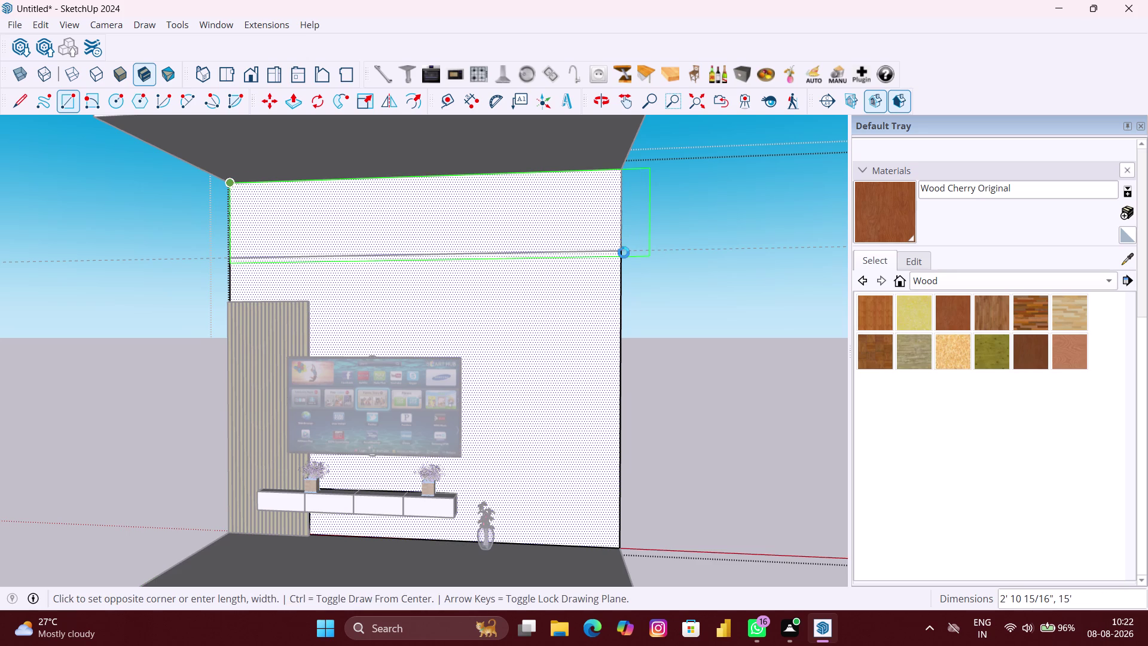
scroll(up, 3)
click(621, 250)
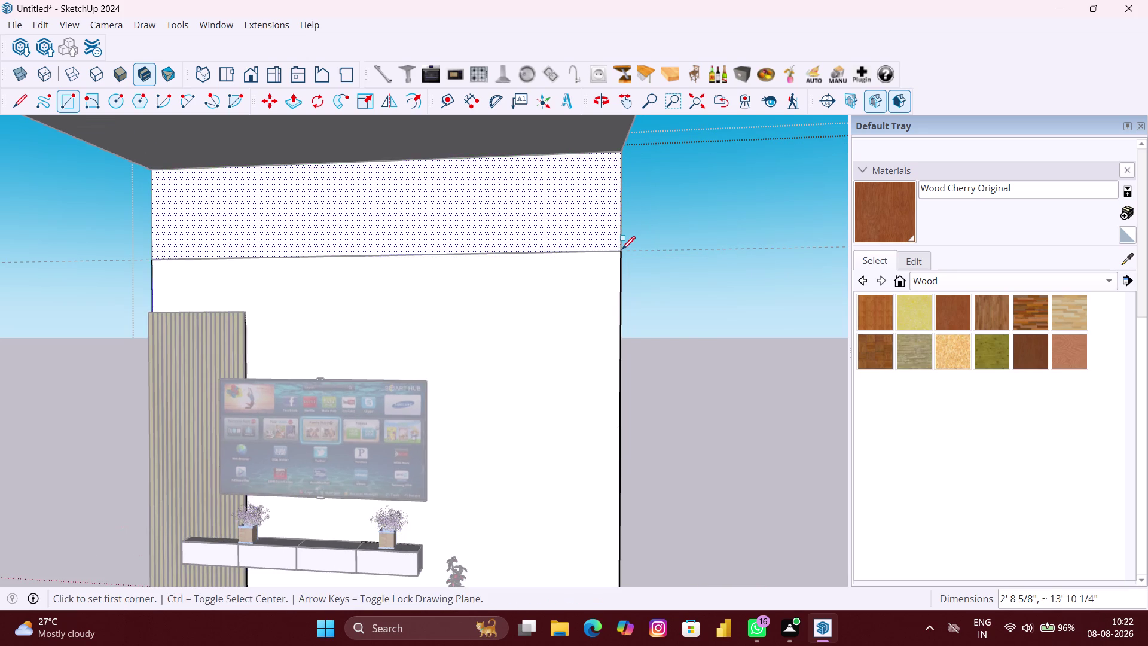
scroll(down, 3)
middle_drag(622, 249, 345, 269)
scroll(up, 3)
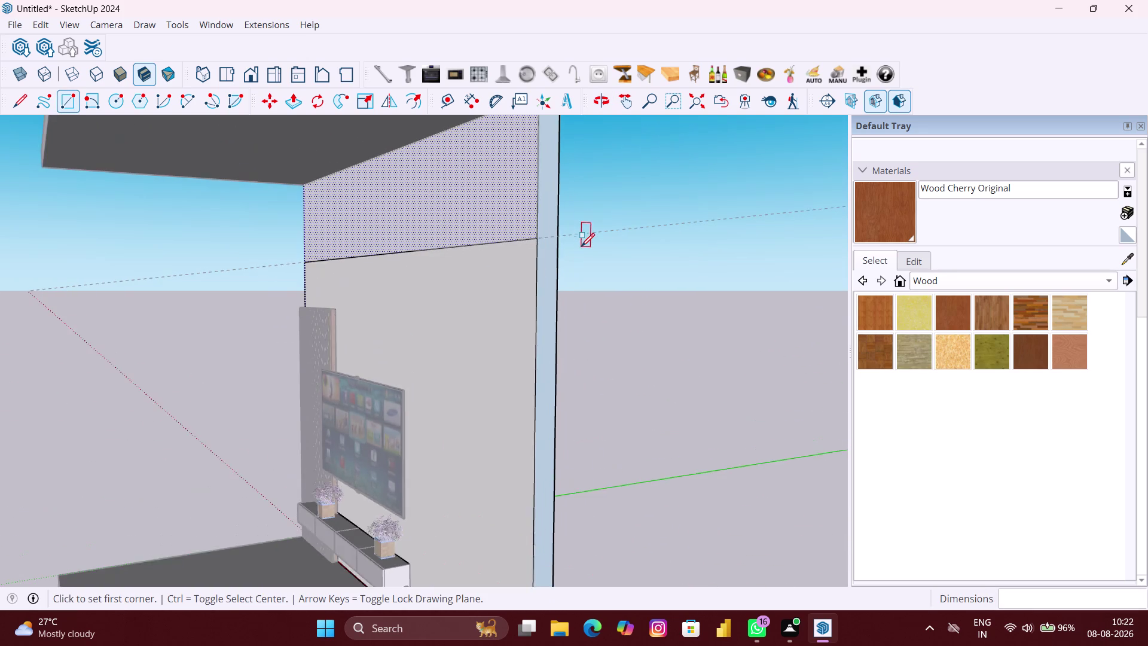
scroll(up, 3)
key(l)
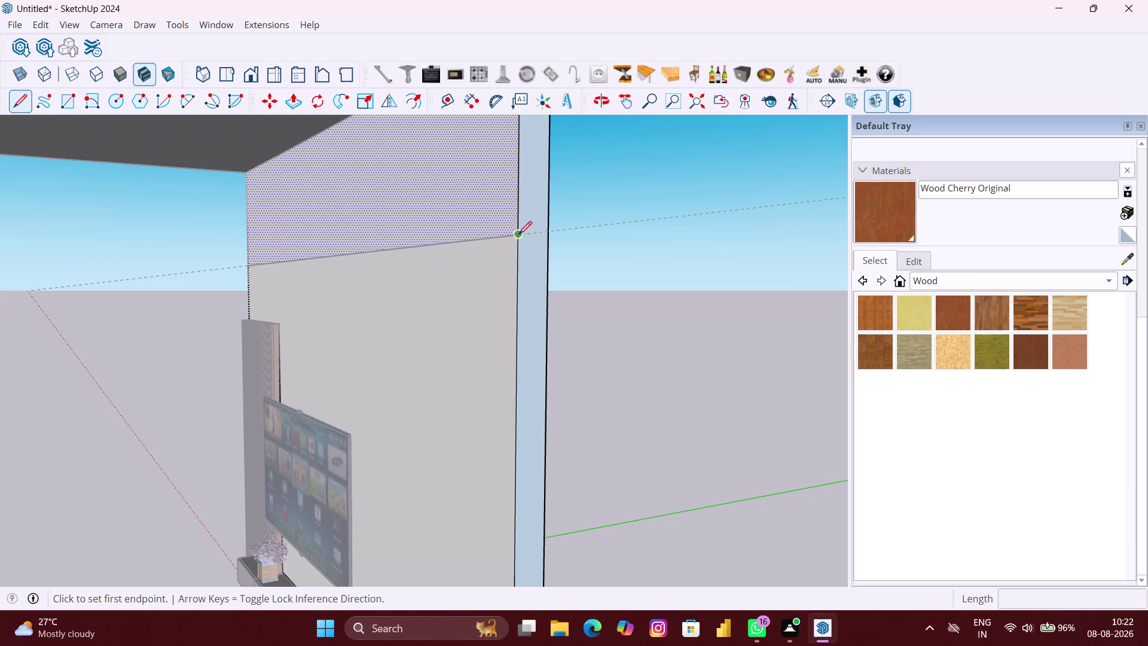
click(518, 234)
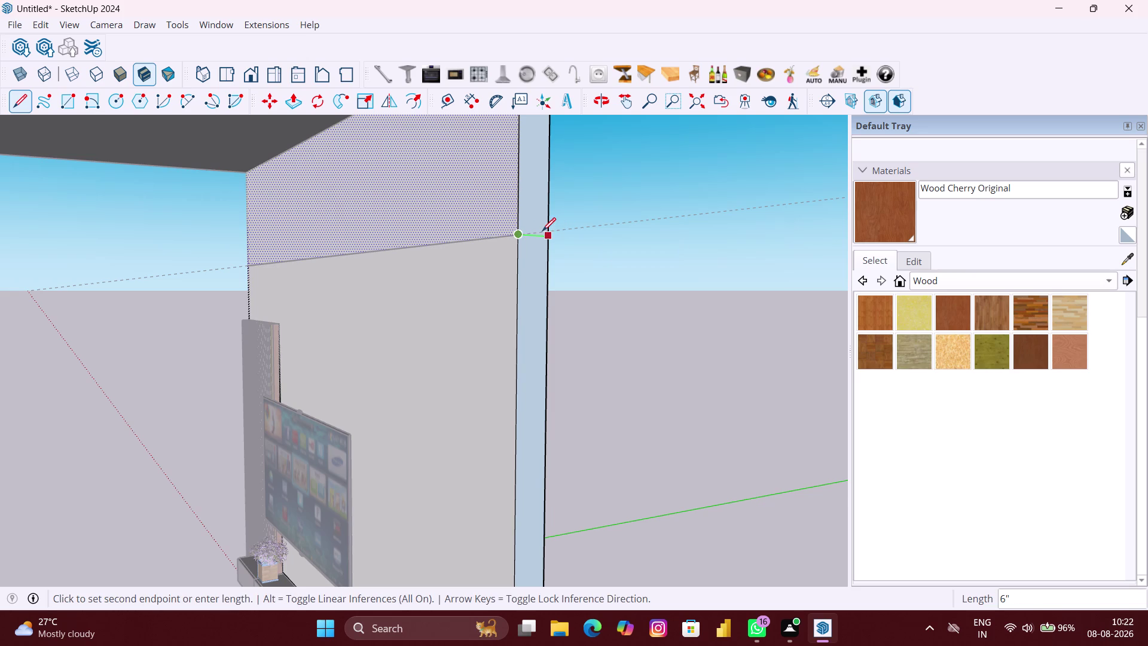
scroll(up, 3)
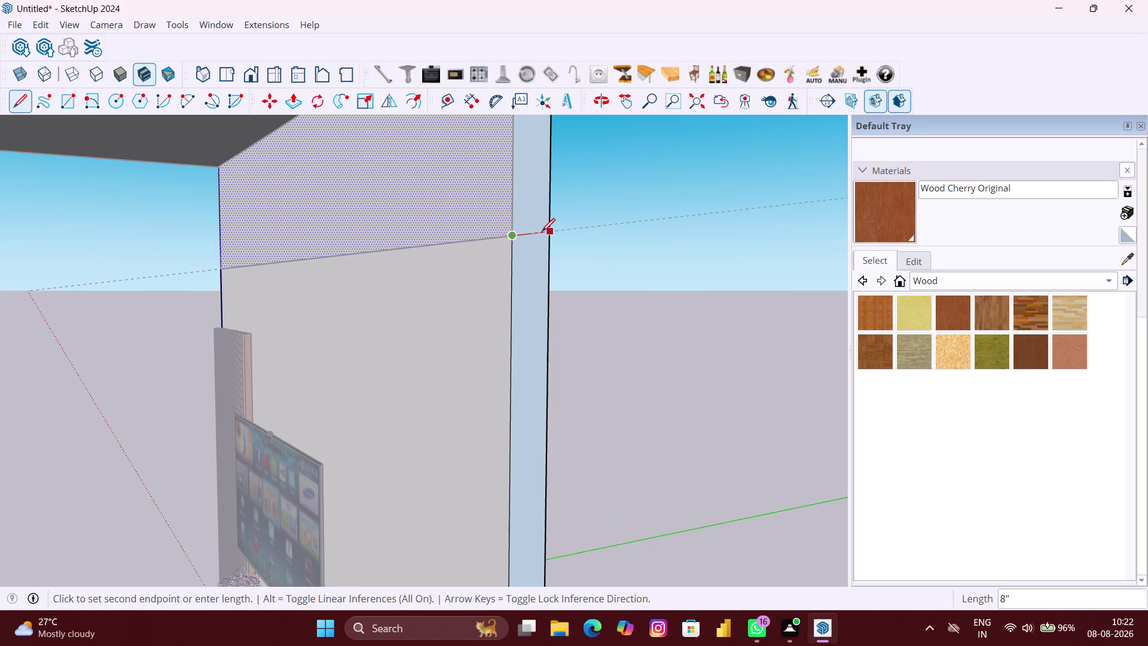
scroll(up, 3)
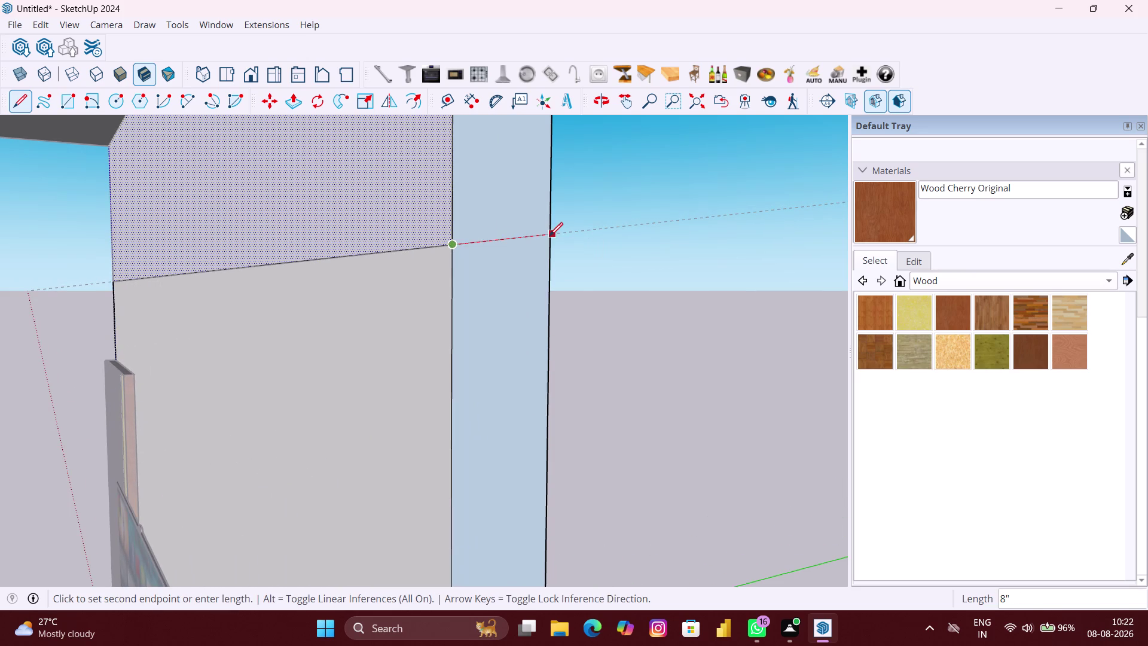
click(549, 237)
scroll(down, 3)
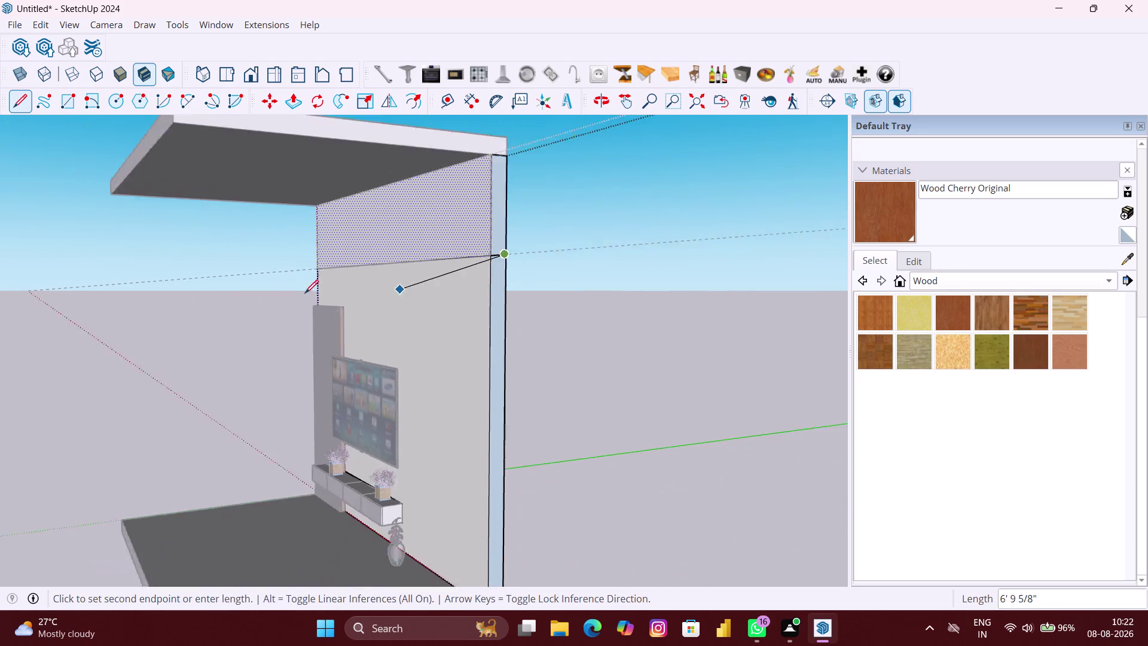
middle_drag(284, 285, 622, 328)
scroll(down, 3)
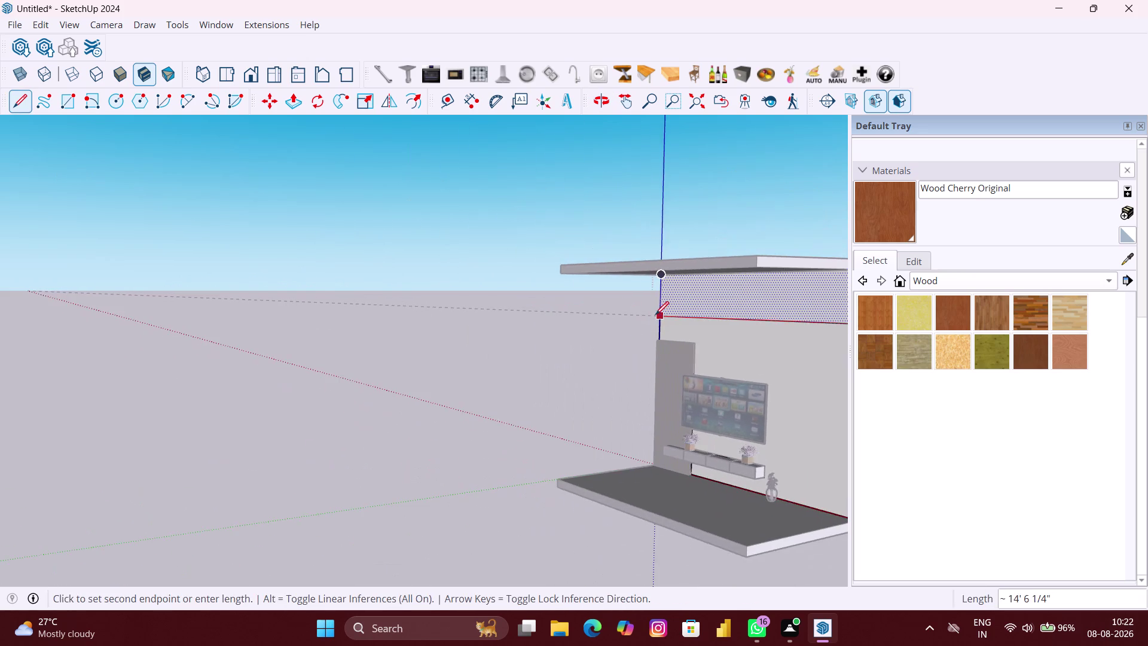
middle_drag(655, 315, 1021, 361)
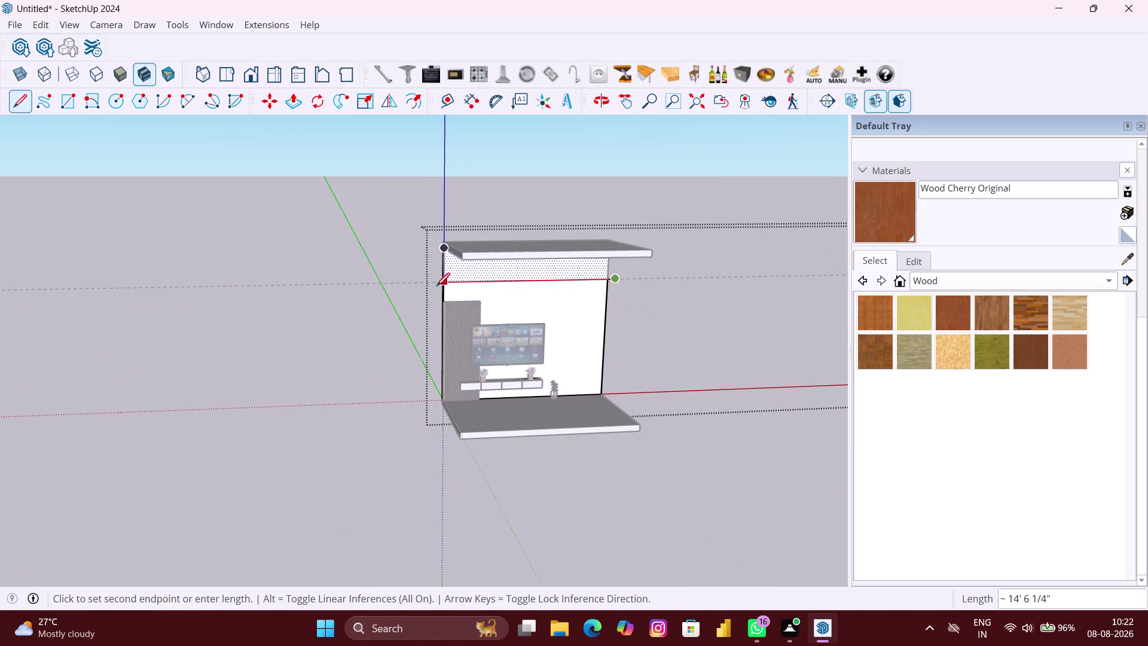
key(space)
scroll(up, 3)
middle_drag(417, 276, 728, 346)
scroll(up, 3)
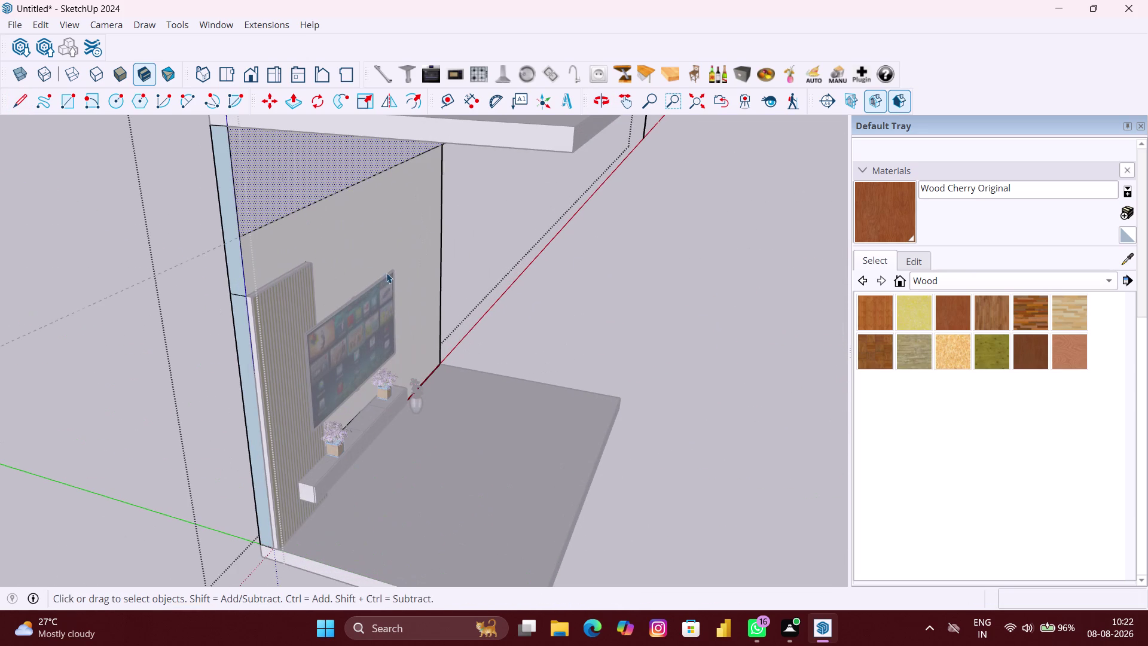
key(l)
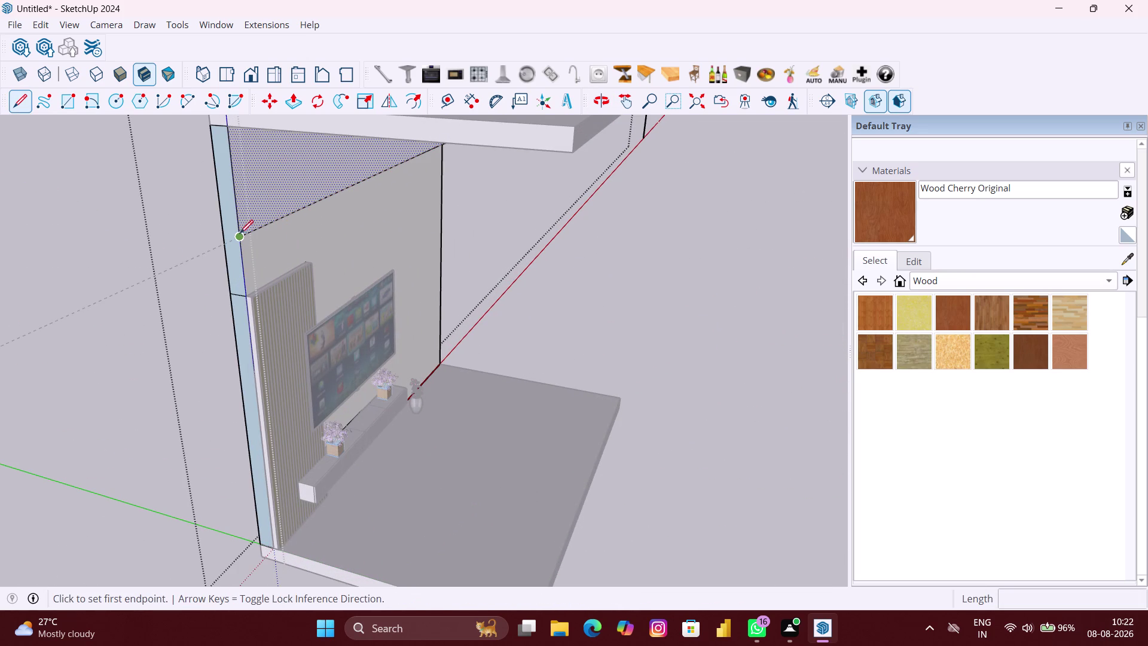
click(242, 235)
click(221, 236)
scroll(down, 3)
key(space)
click(248, 211)
scroll(down, 3)
middle_drag(248, 211, 110, 193)
scroll(down, 3)
scroll(down, 3)
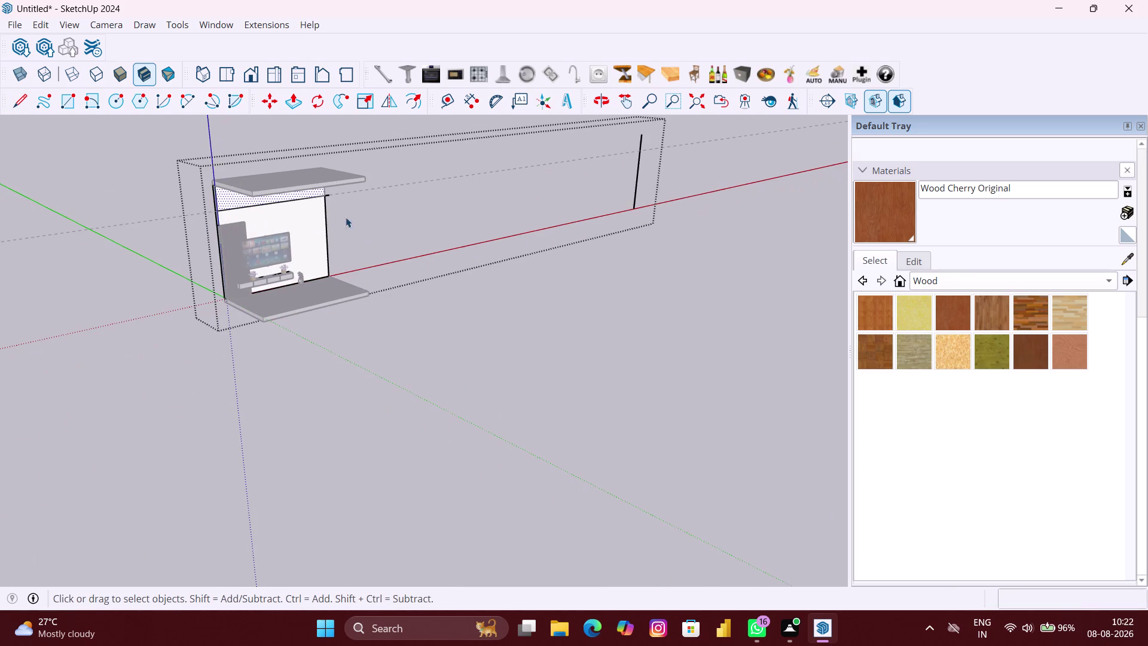
click(379, 215)
scroll(up, 3)
middle_drag(379, 216, 263, 192)
scroll(up, 3)
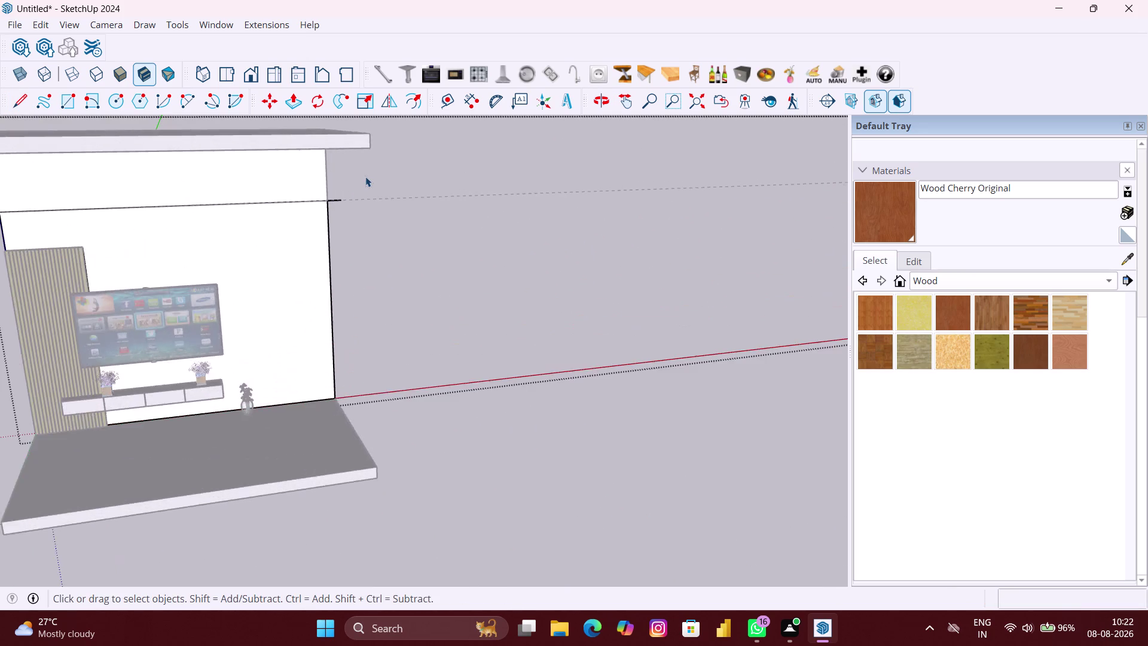
scroll(up, 3)
click(256, 180)
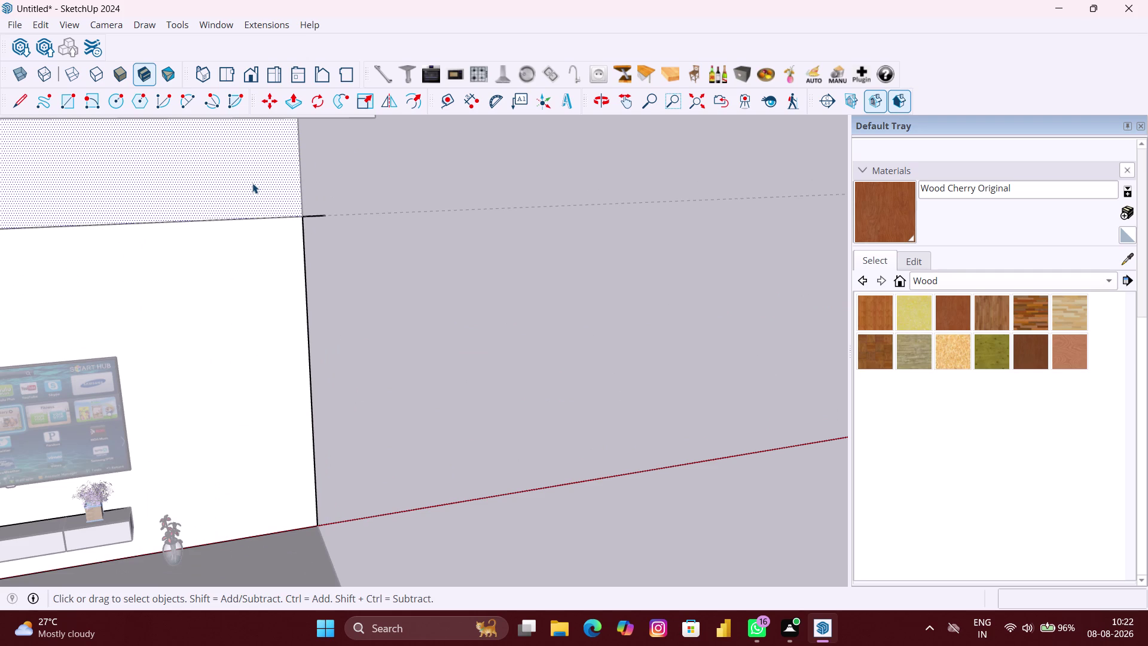
key(Delete)
click(252, 183)
key(Delete)
drag(324, 180, 305, 180)
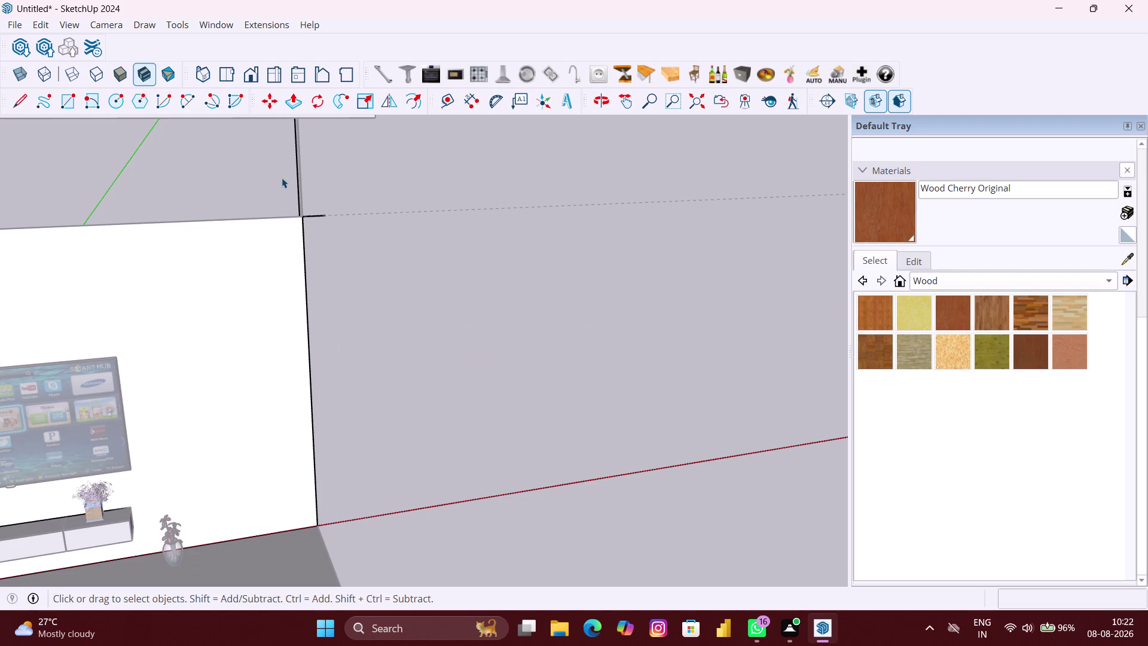
drag(305, 180, 269, 176)
key(Delete)
scroll(down, 3)
drag(58, 192, 57, 193)
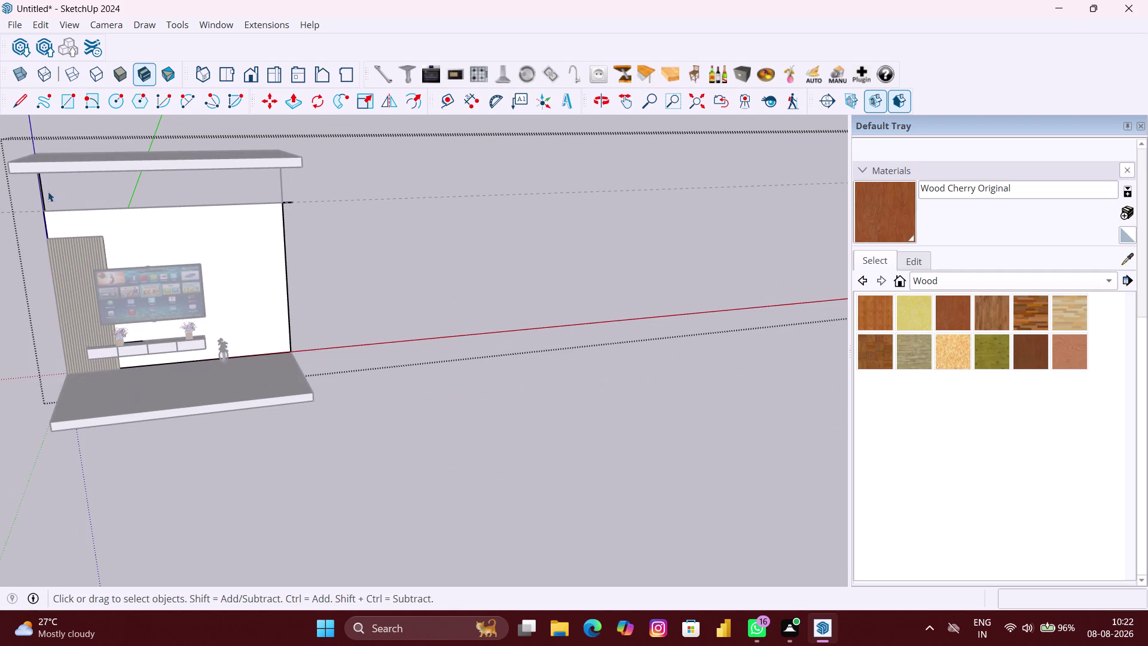
drag(58, 193, 11, 187)
key(Delete)
scroll(down, 3)
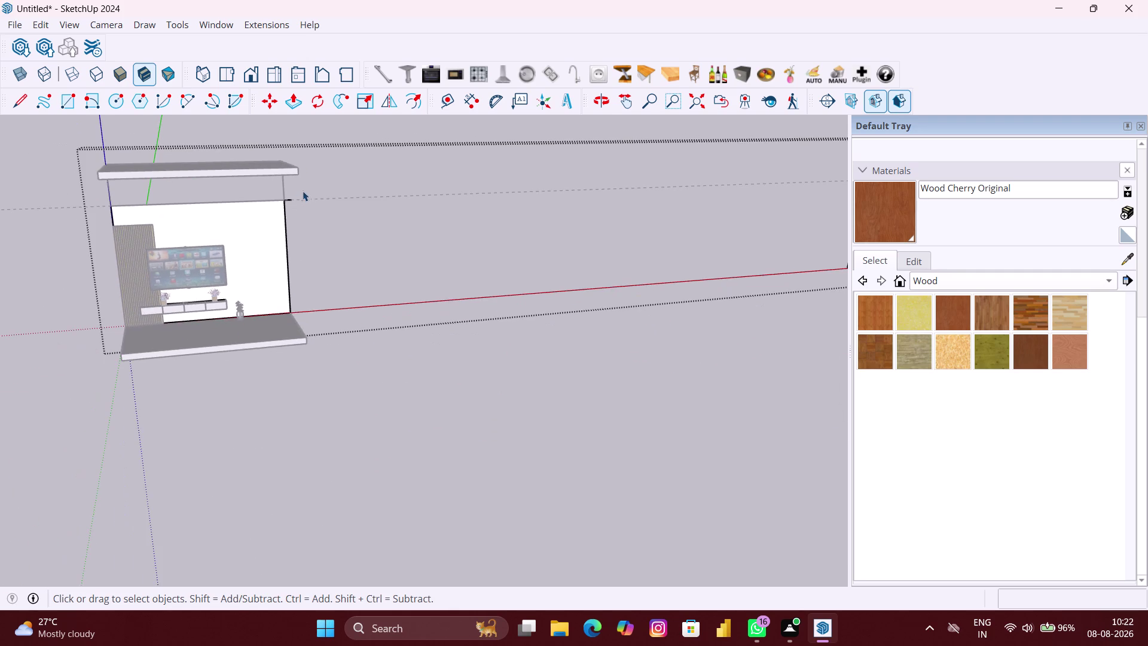
middle_drag(305, 189, 57, 197)
click(460, 200)
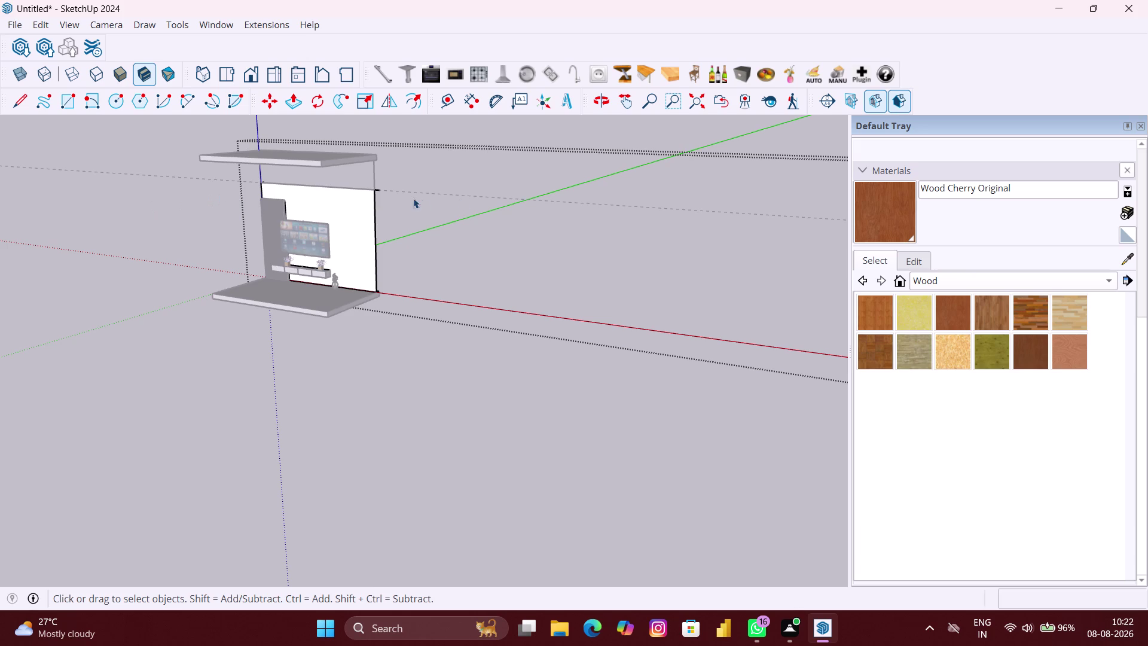
scroll(up, 3)
click(375, 199)
scroll(up, 3)
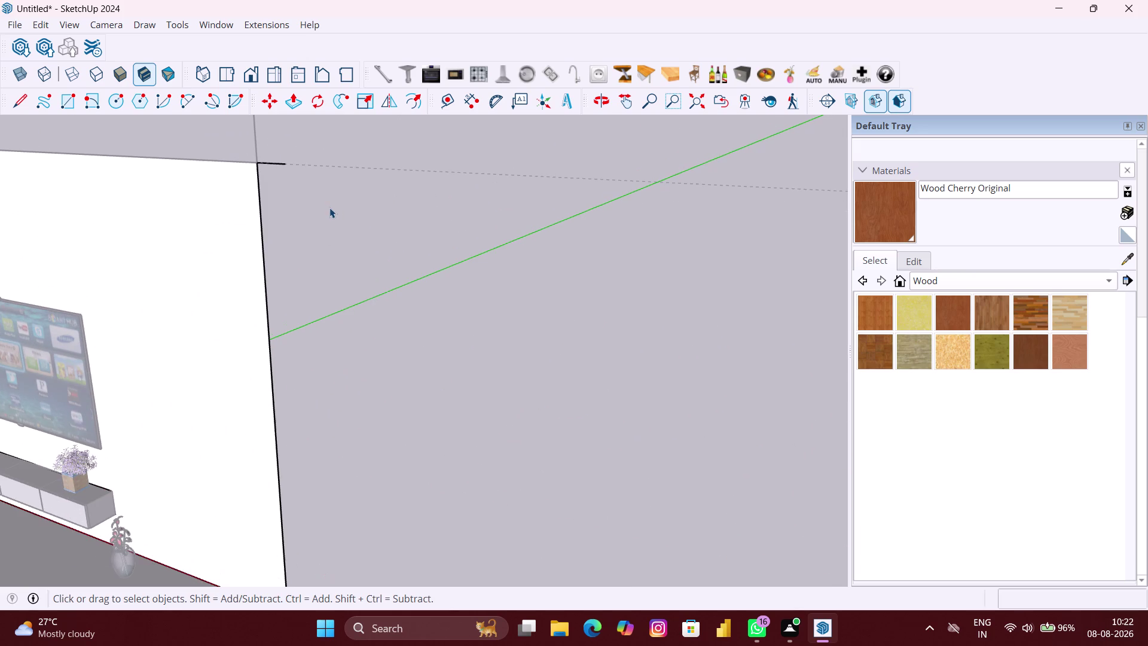
key(space)
click(336, 206)
scroll(up, 3)
click(300, 186)
scroll(down, 3)
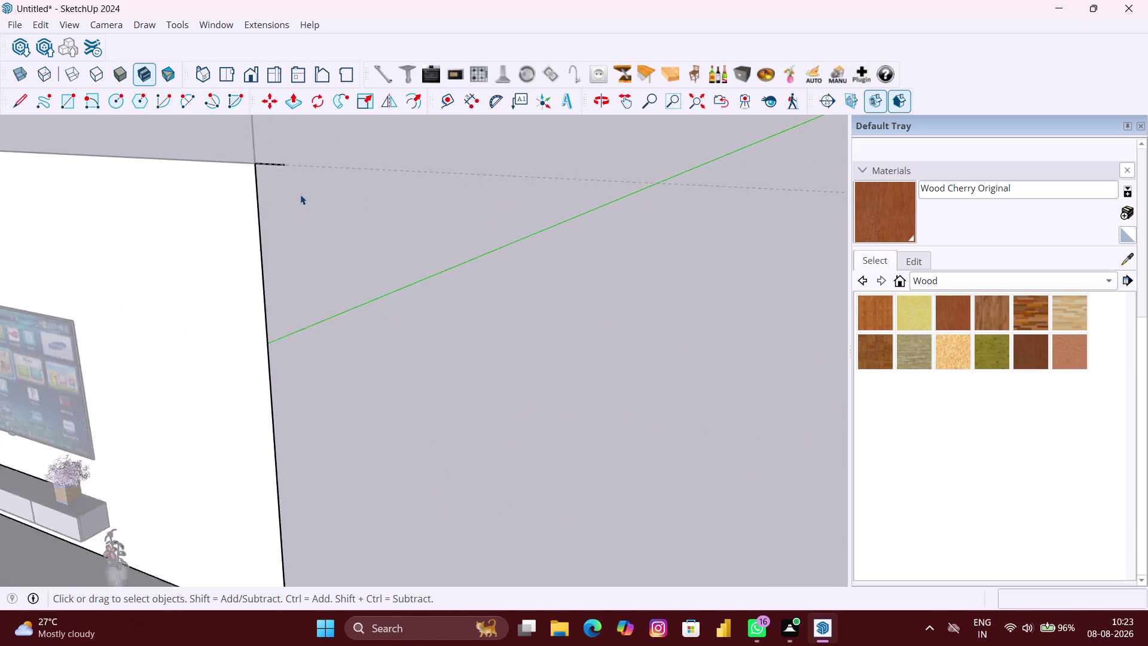
scroll(down, 3)
click(573, 258)
key(space)
double_click(369, 349)
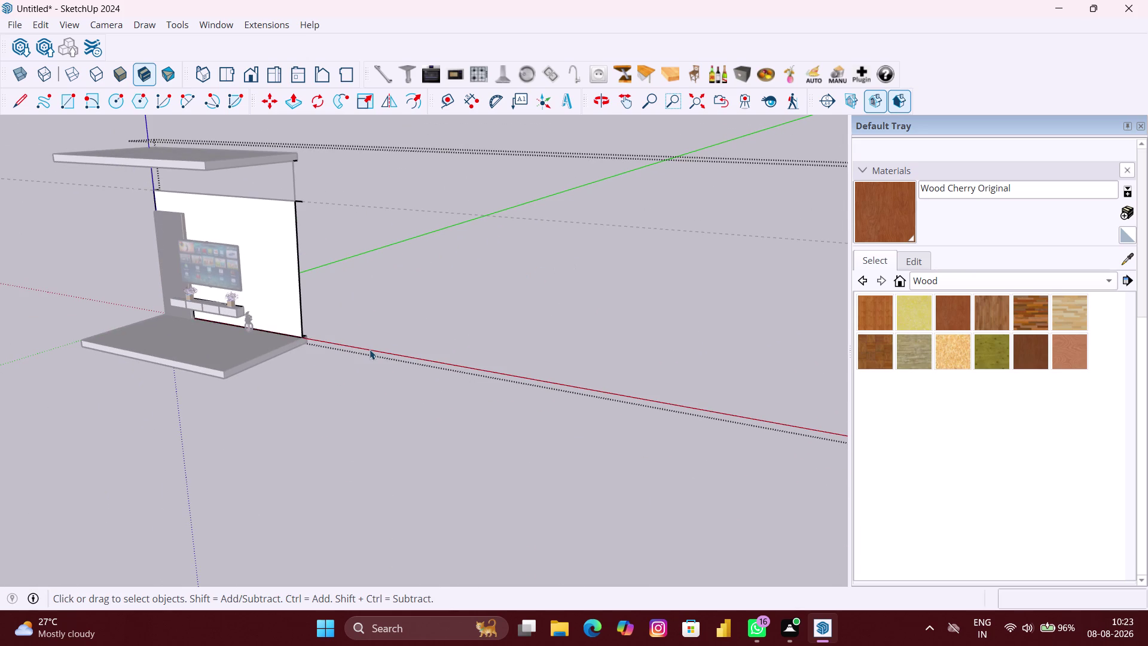
click(319, 400)
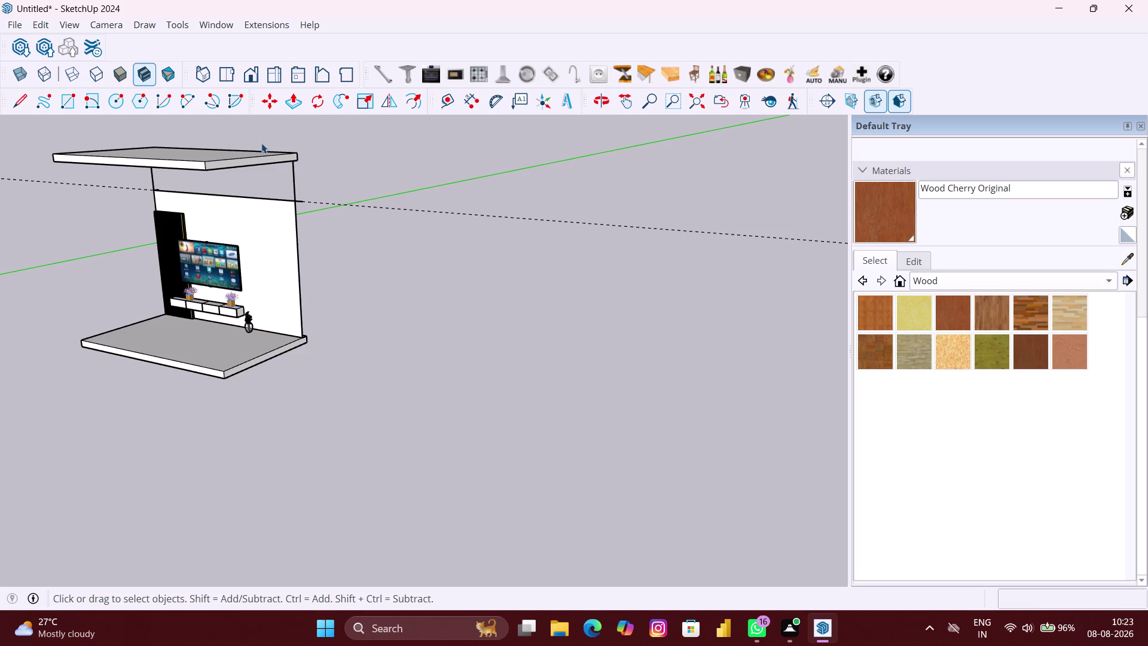
middle_drag(247, 149, 85, 161)
scroll(up, 3)
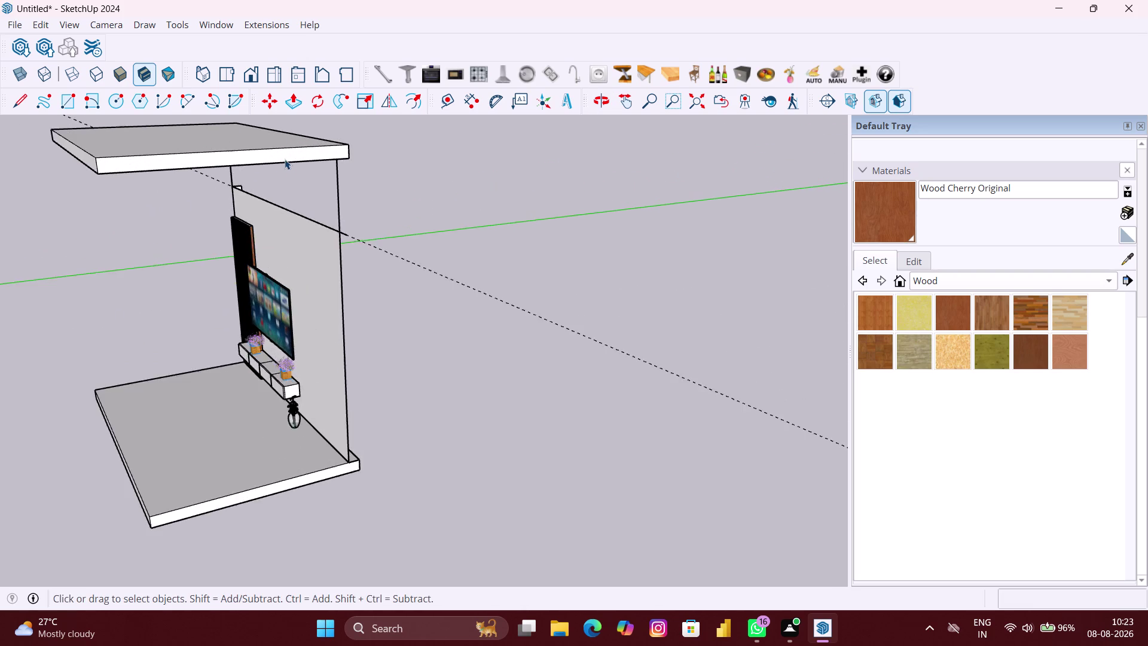
scroll(up, 3)
middle_drag(288, 165, 217, 168)
scroll(up, 3)
scroll(down, 3)
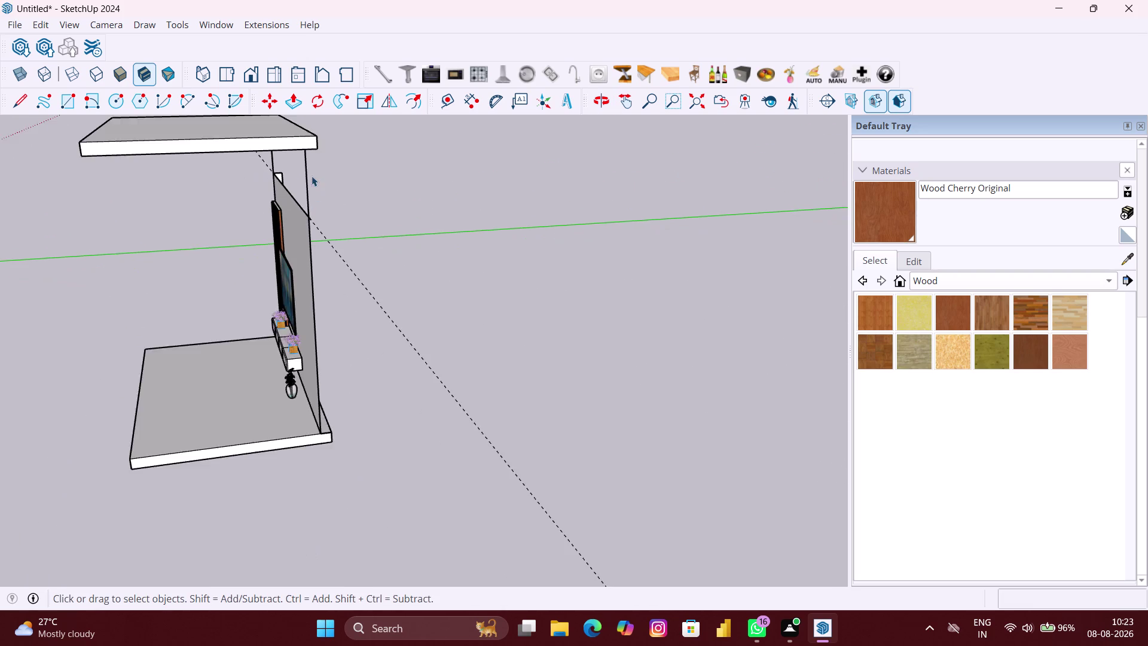
scroll(down, 3)
middle_drag(316, 176, 340, 180)
drag(318, 168, 270, 147)
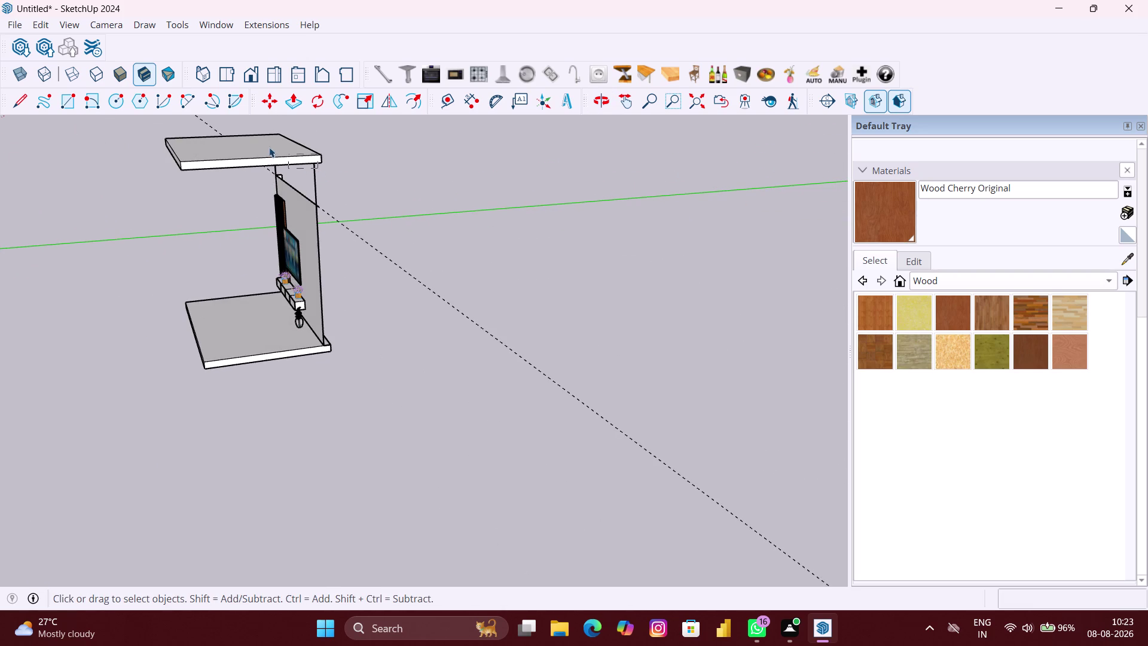
drag(269, 147, 266, 145)
double_click(368, 255)
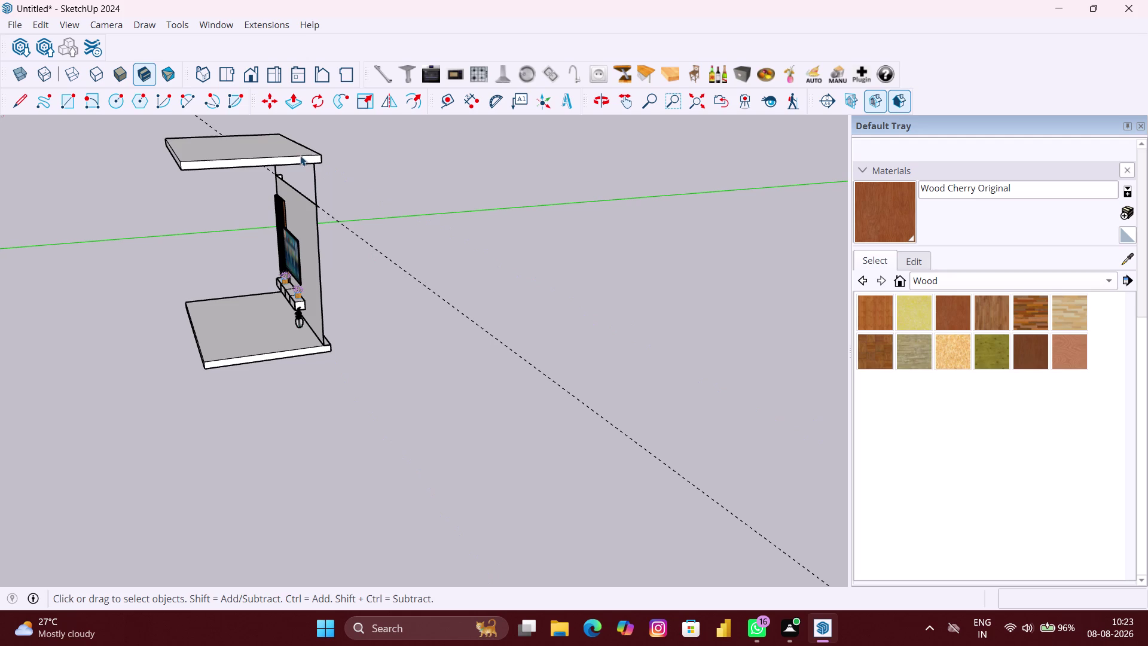
Select the ceiling slab and move it down from its corner.
click(297, 162)
key(m)
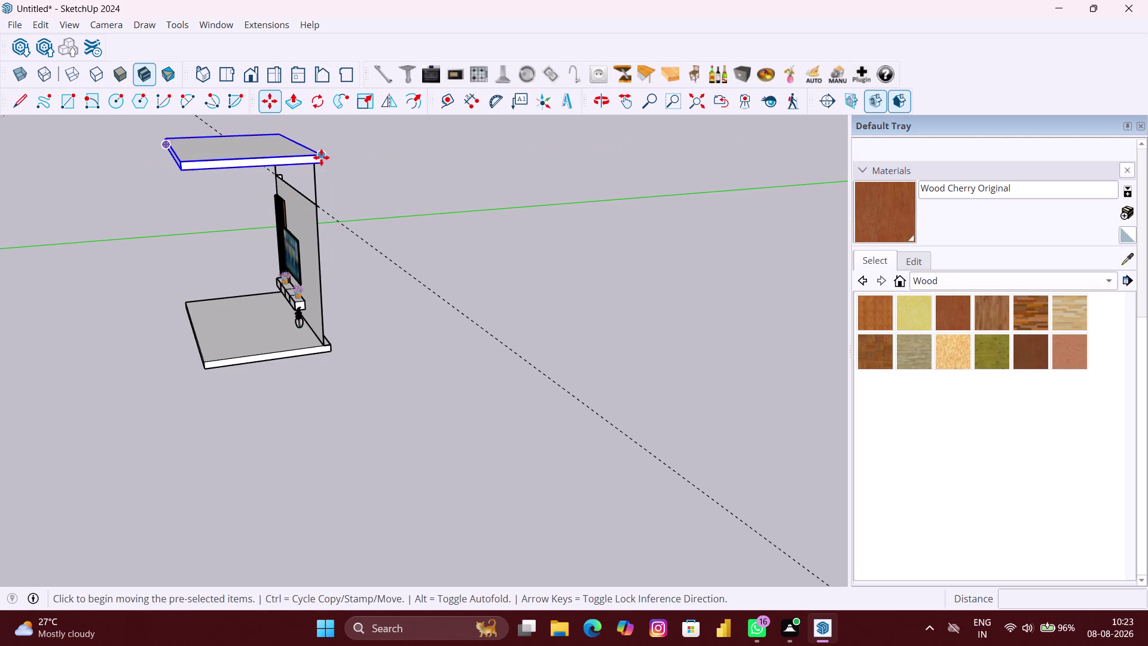
scroll(up, 3)
click(302, 161)
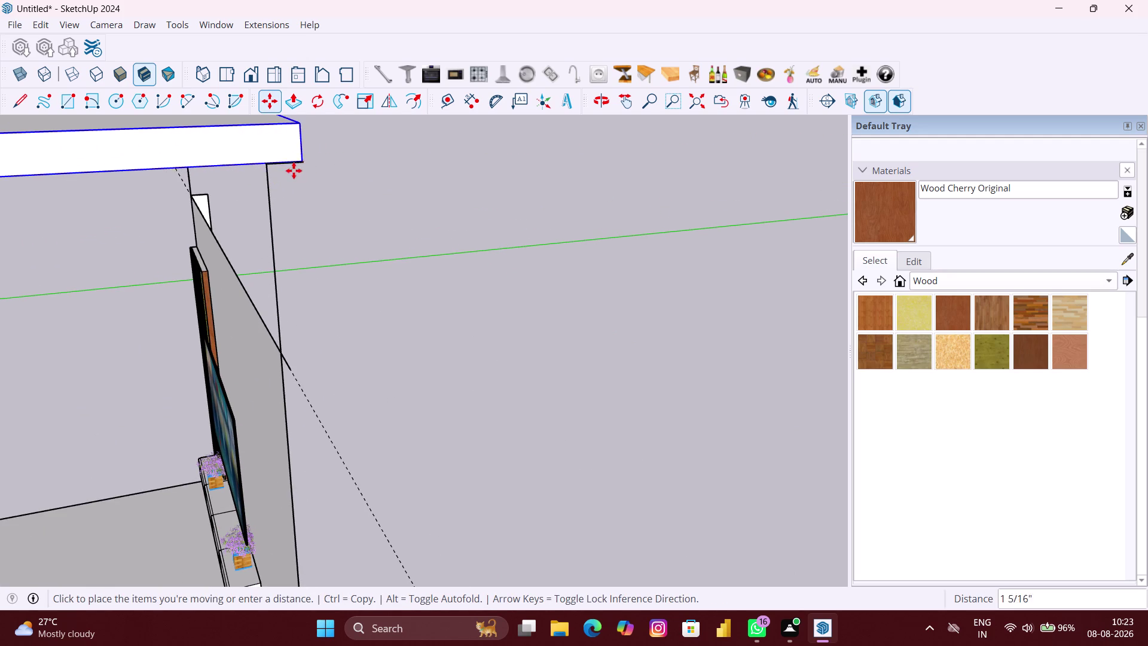
click(285, 352)
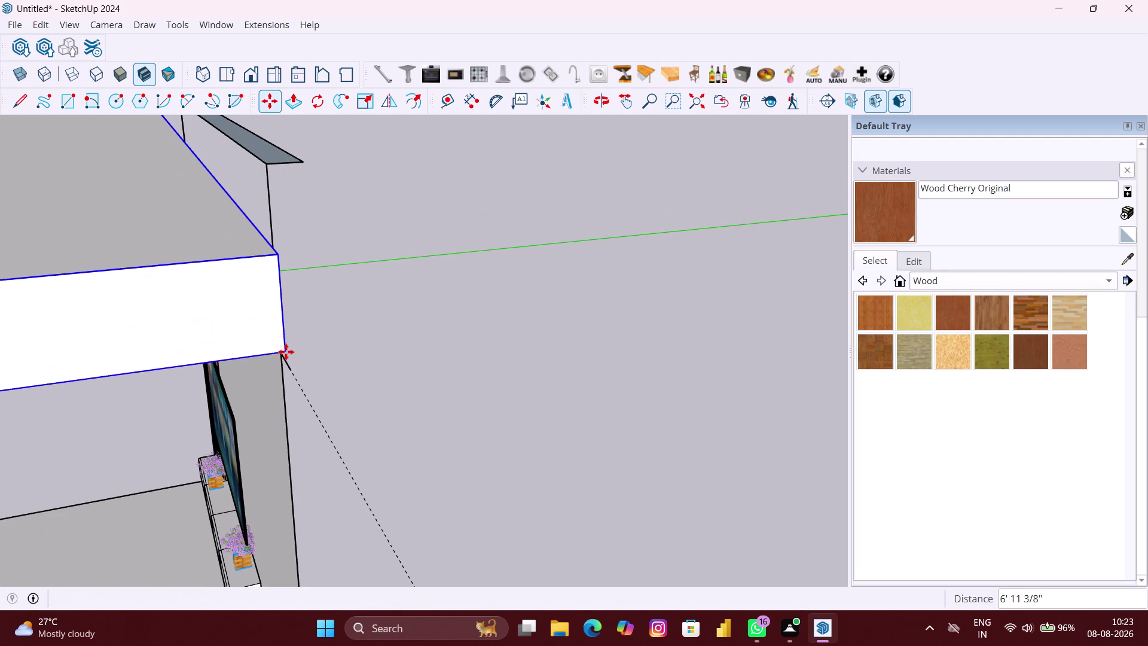
scroll(down, 3)
scroll(down, 3)
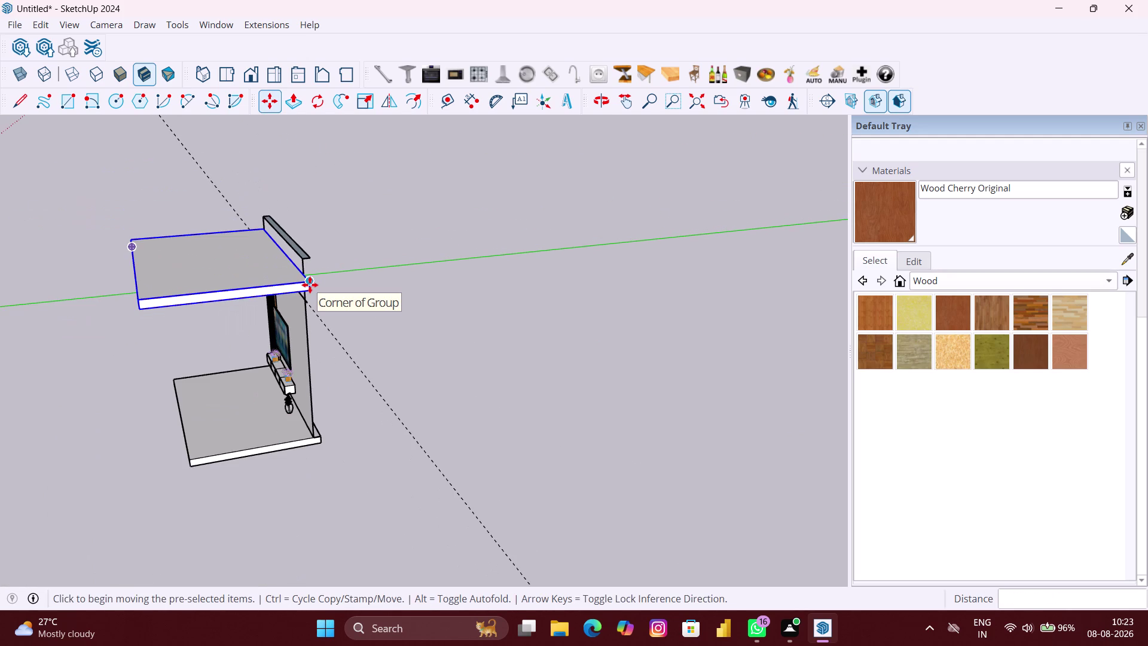
Undo the misplaced move and drop the slab onto the wall's top edge.
key(ctrl+z)
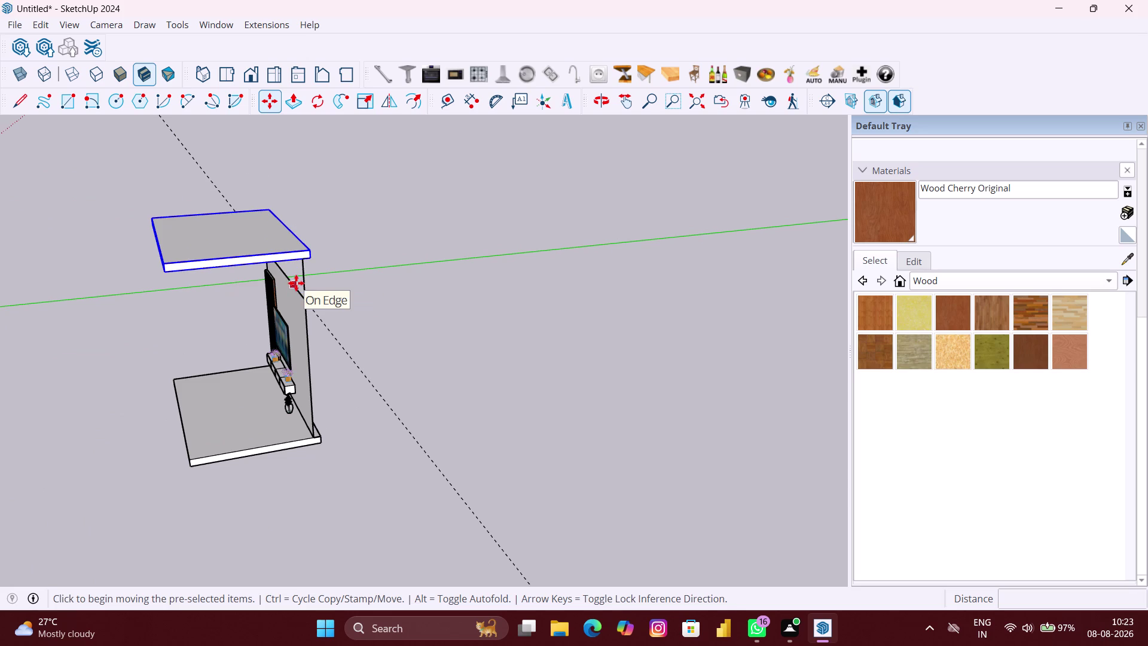
key(ctrl+z)
key(ctrl+z)
key(ctrl+z)
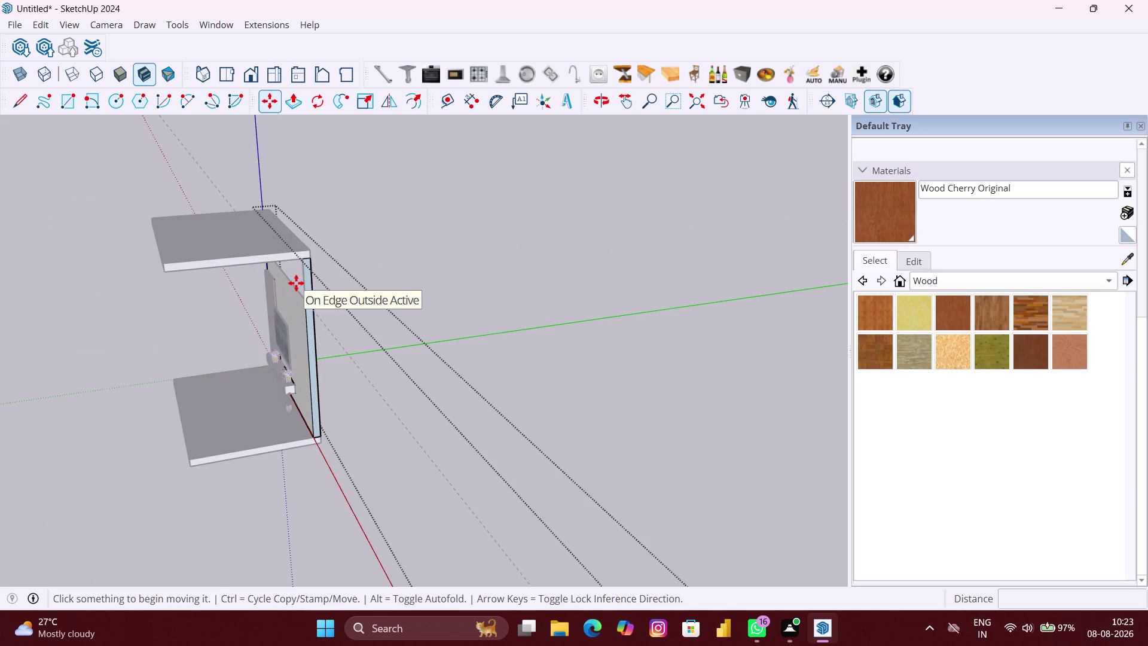
key(ctrl+z)
key(ctrl+z)
key(ctrl+z)
key(ctrl+z)
key(ctrl+z)
click(372, 288)
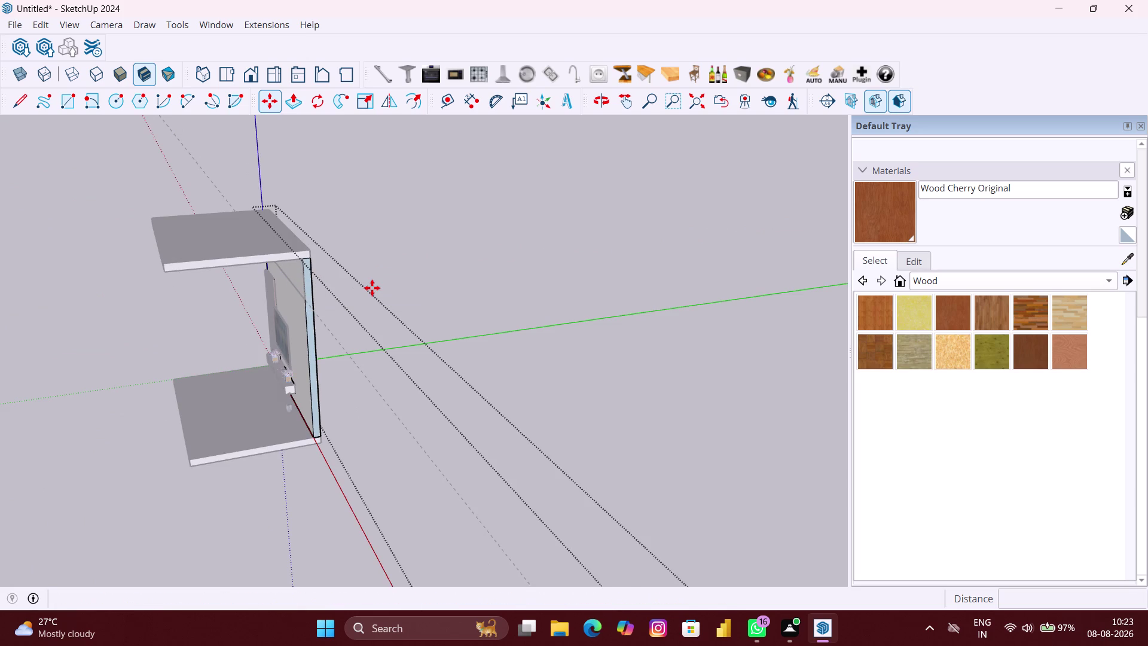
key(space)
click(372, 287)
Orbit and zoom to face the TV wall straight on.
scroll(down, 3)
middle_drag(351, 303, 587, 232)
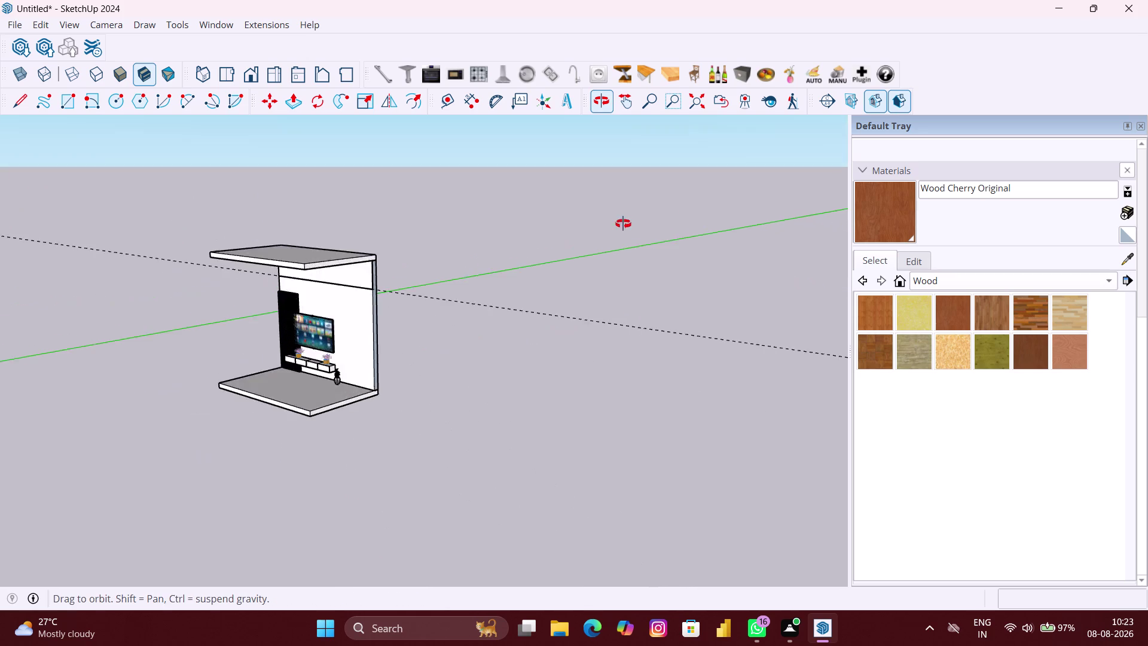
middle_drag(587, 232, 679, 215)
scroll(up, 3)
middle_drag(435, 287, 804, 275)
scroll(up, 3)
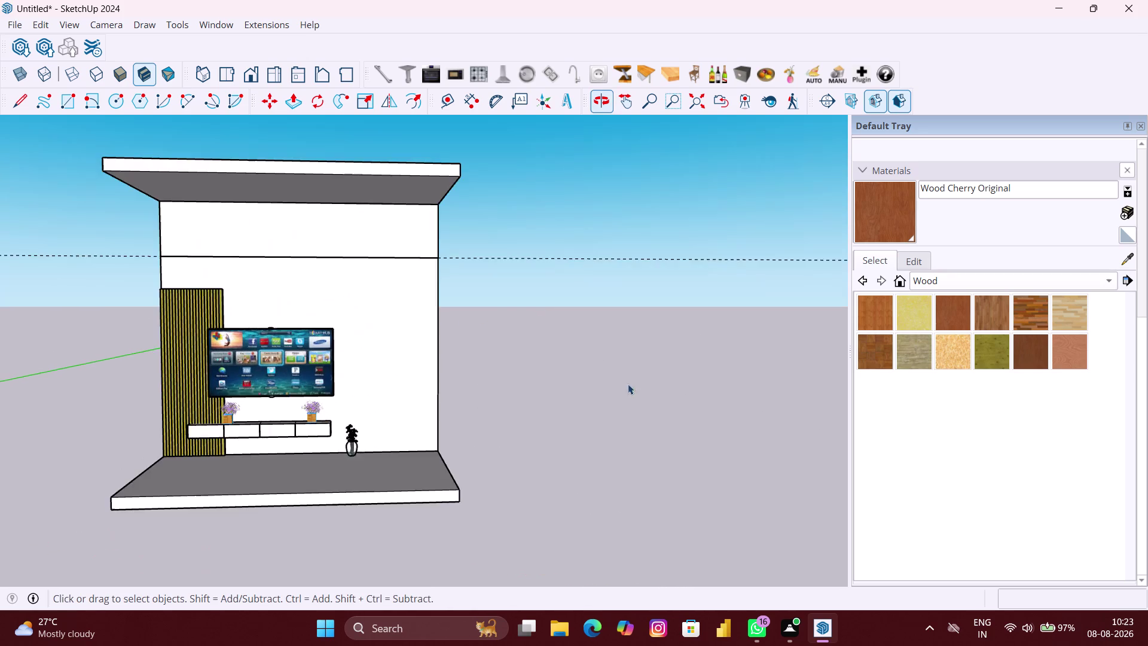
scroll(down, 3)
middle_drag(528, 423, 539, 422)
scroll(up, 3)
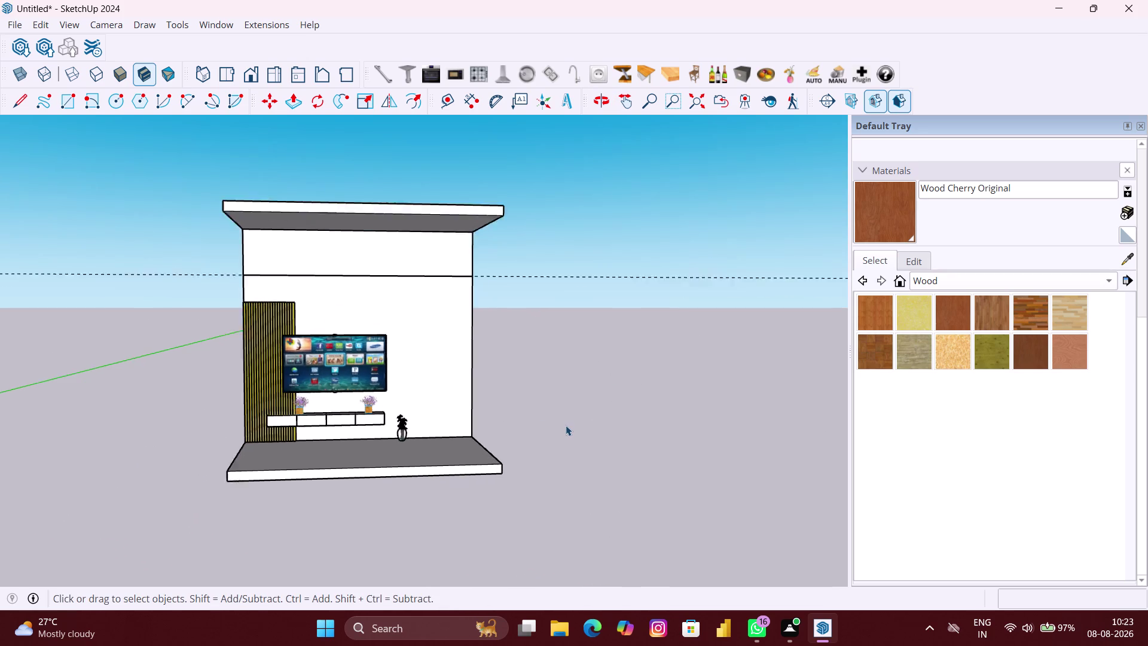
scroll(up, 3)
scroll(down, 3)
key(space)
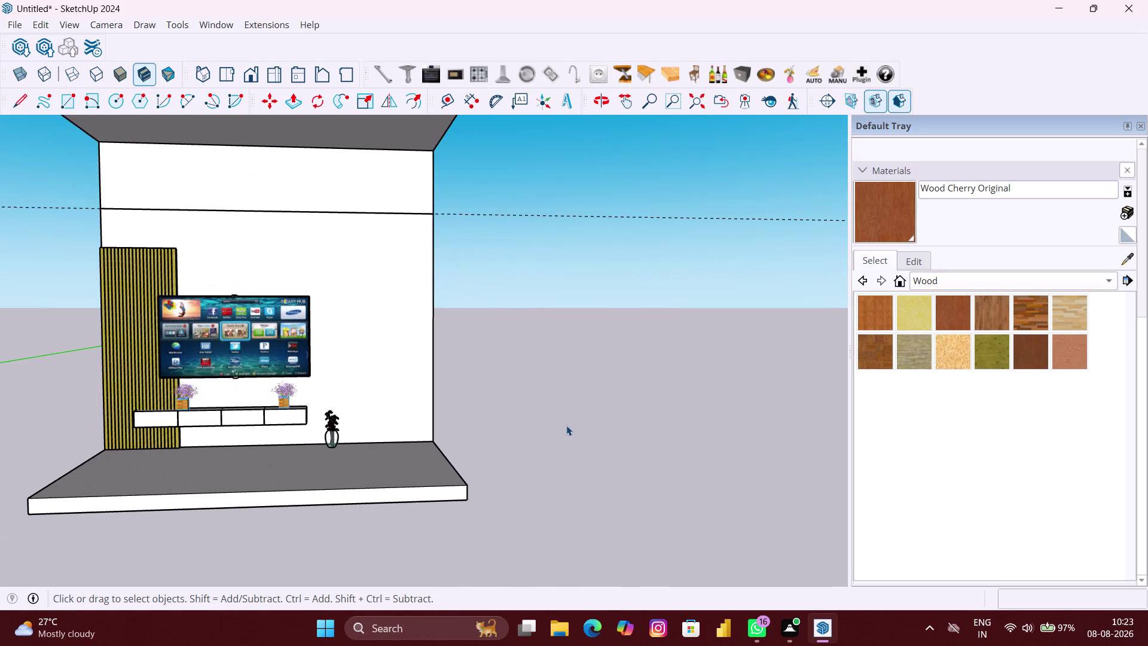
Open the back wall group and undo edits to remove the horizontal line.
click(602, 416)
scroll(up, 3)
click(358, 363)
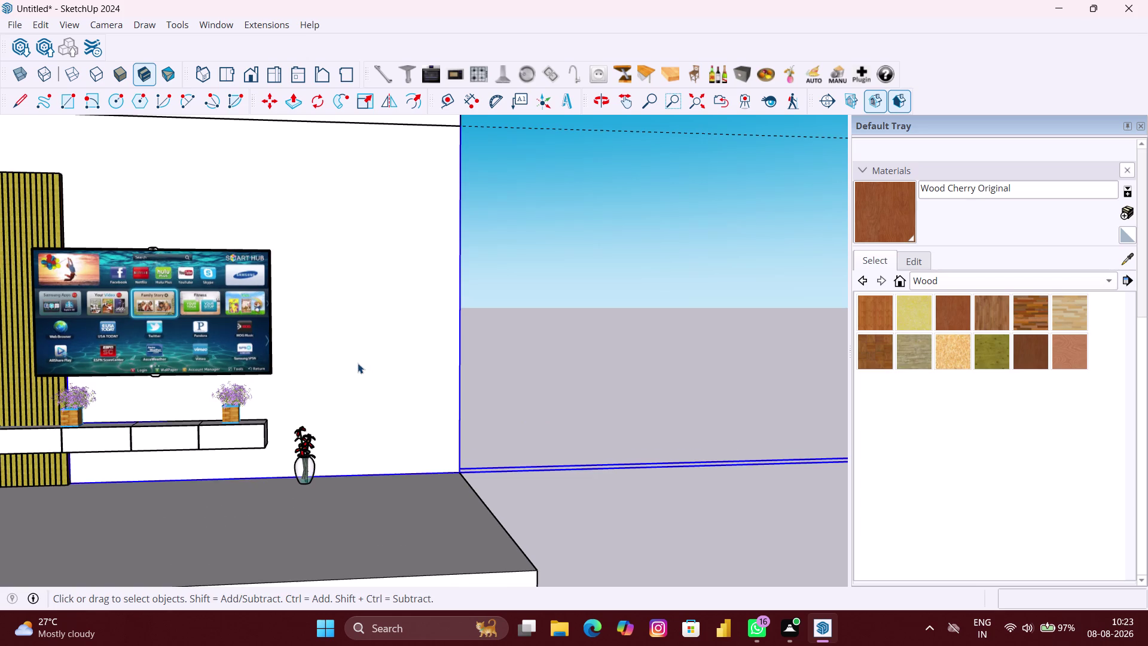
scroll(down, 3)
double_click(356, 363)
scroll(down, 3)
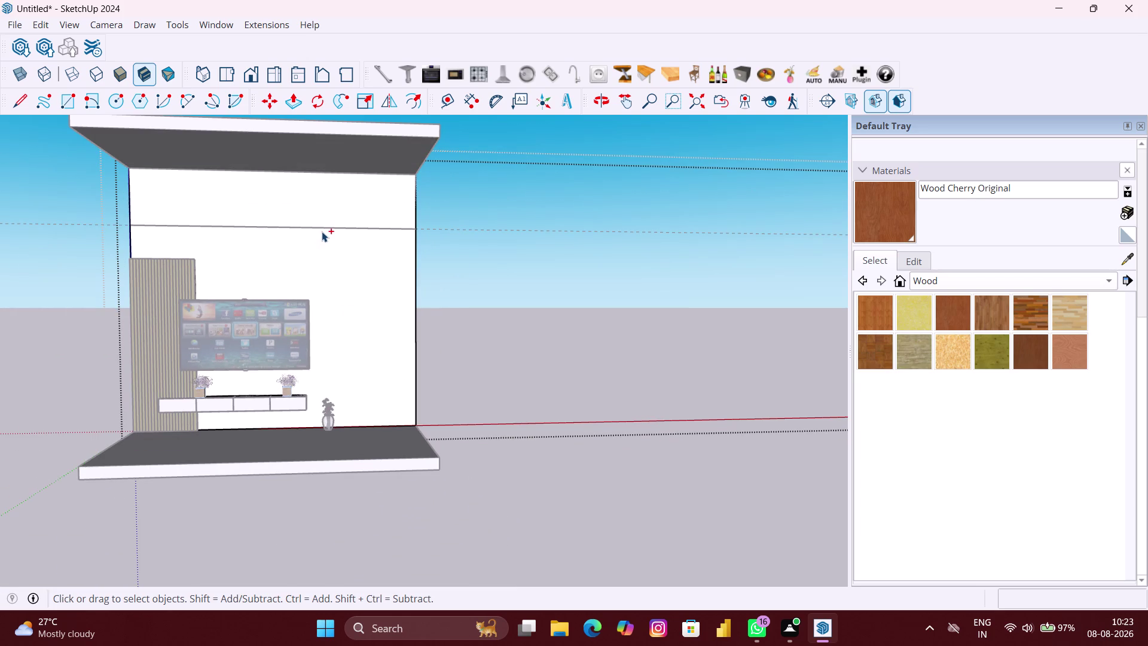
key(ctrl+z)
key(ctrl+z)
key(ctrl+z)
key(ctrl+z)
key(ctrl+z)
key(ctrl+z)
key(ctrl+z)
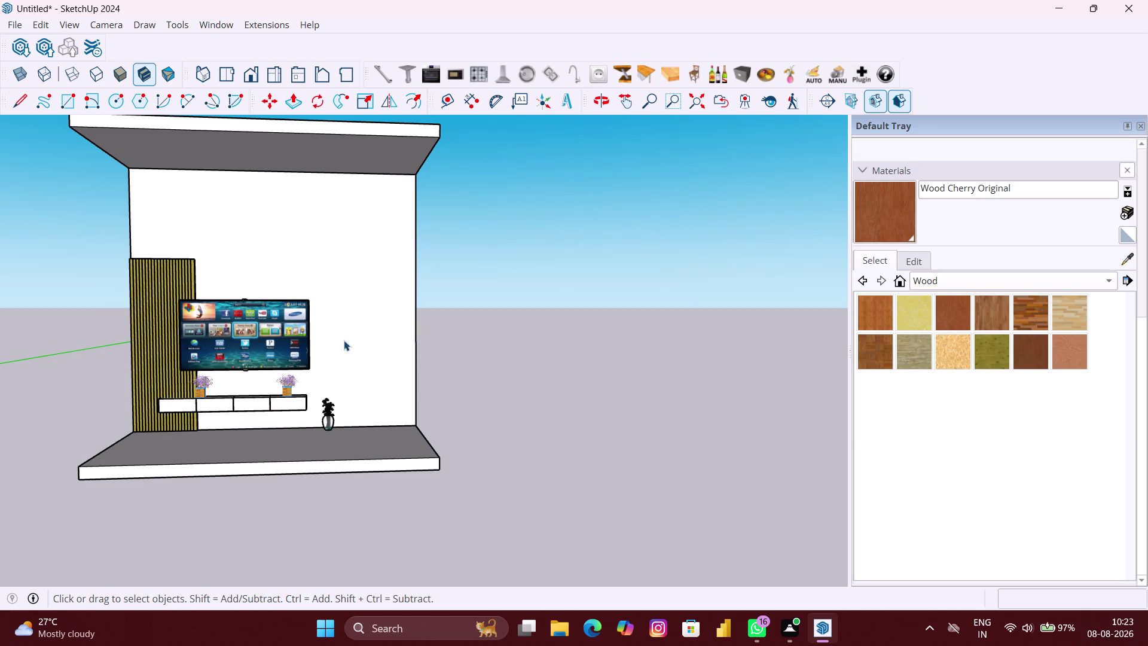
Re-enter the back wall group and select the wall face.
scroll(up, 3)
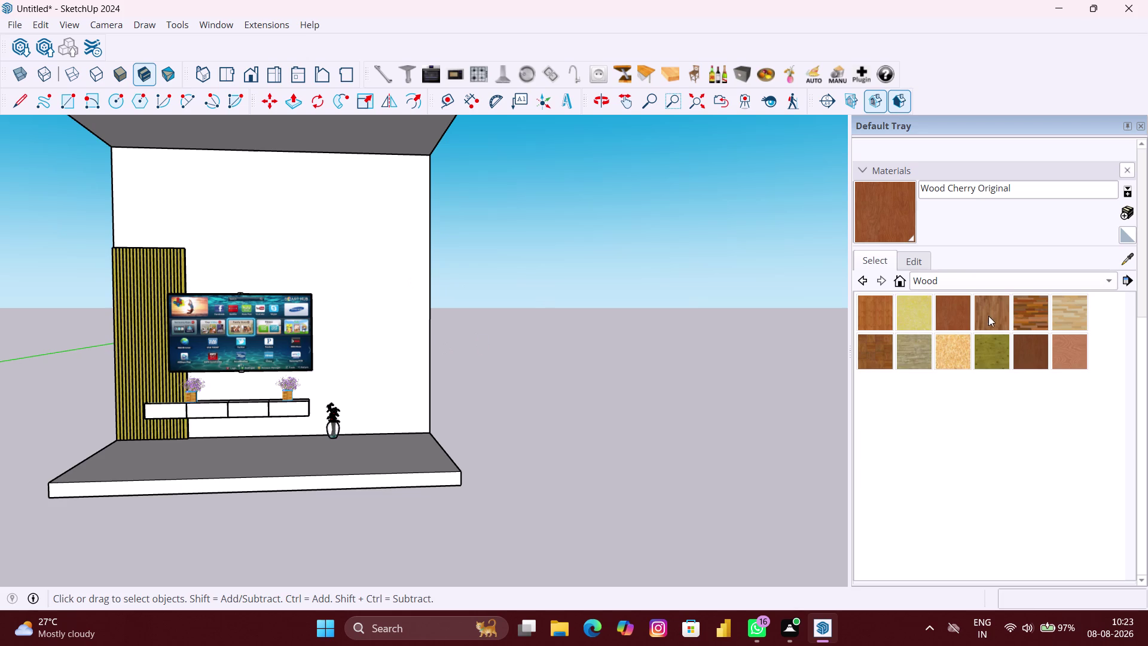
click(724, 339)
double_click(412, 335)
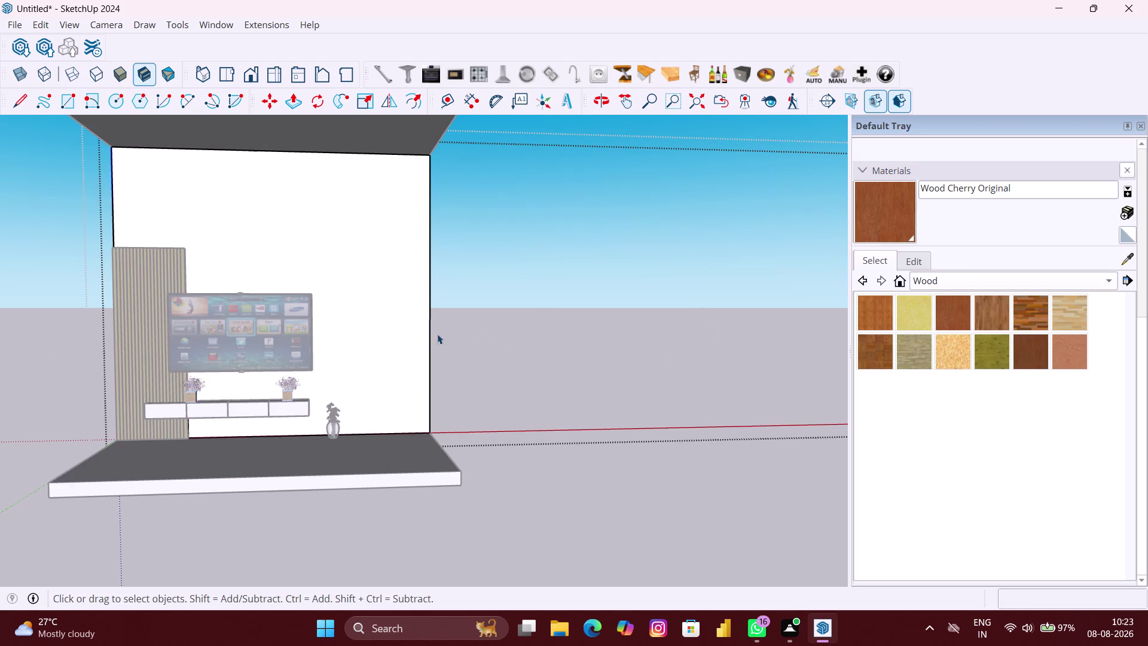
click(392, 298)
double_click(392, 299)
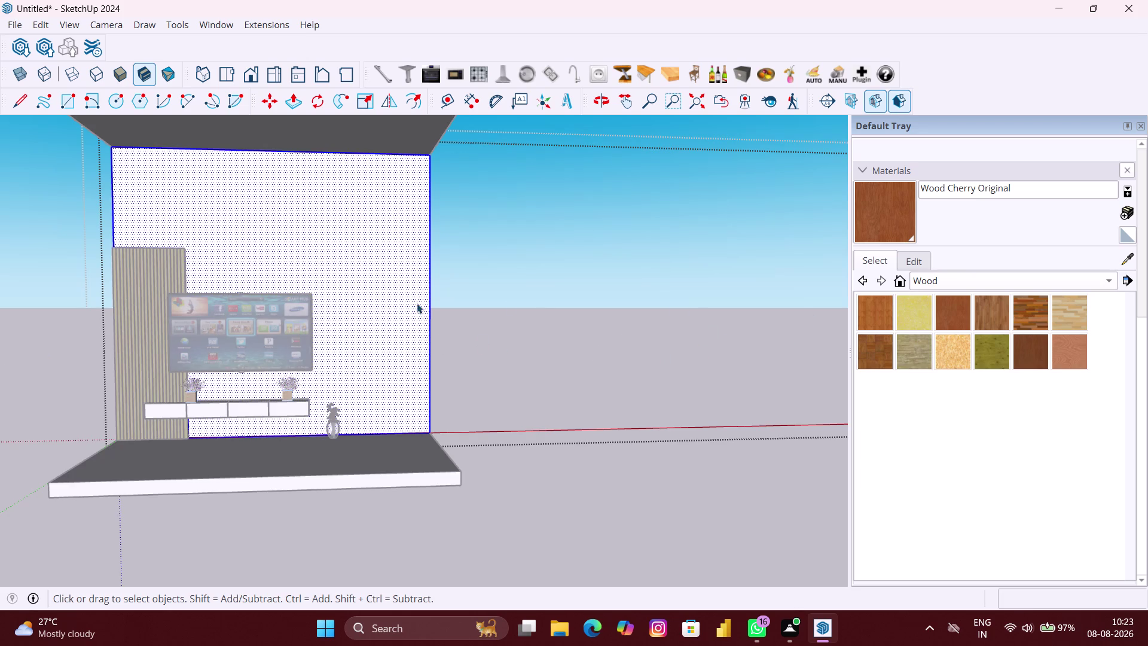
Paint the back wall with the dark teal colour H08 from the Colors collection.
click(613, 310)
double_click(408, 314)
click(995, 281)
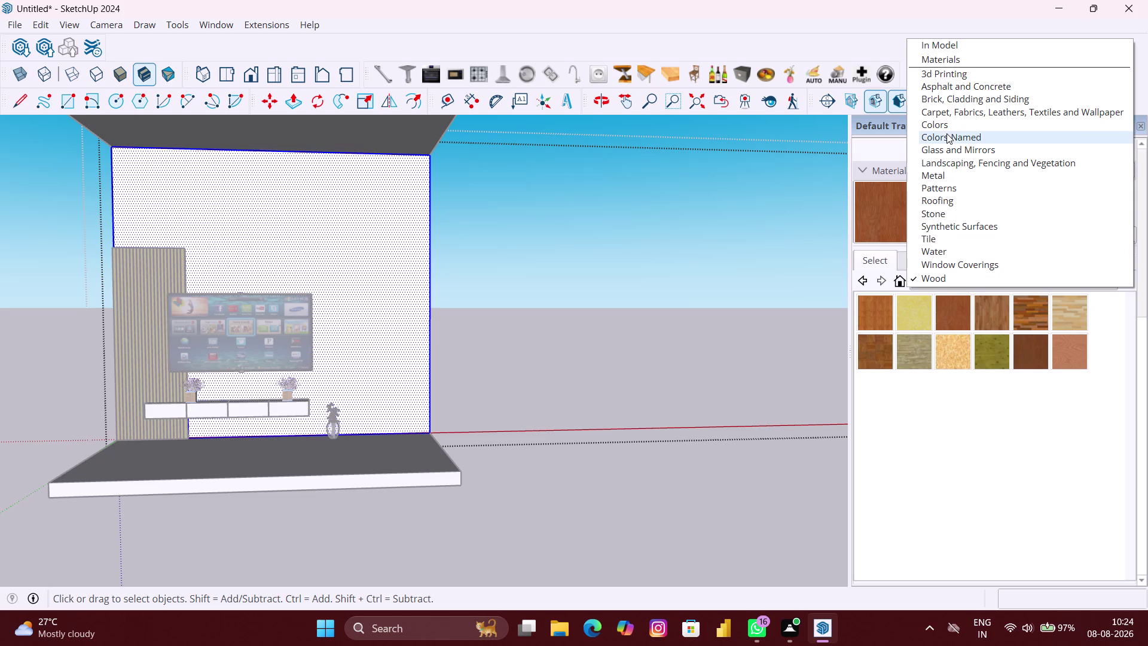
click(946, 123)
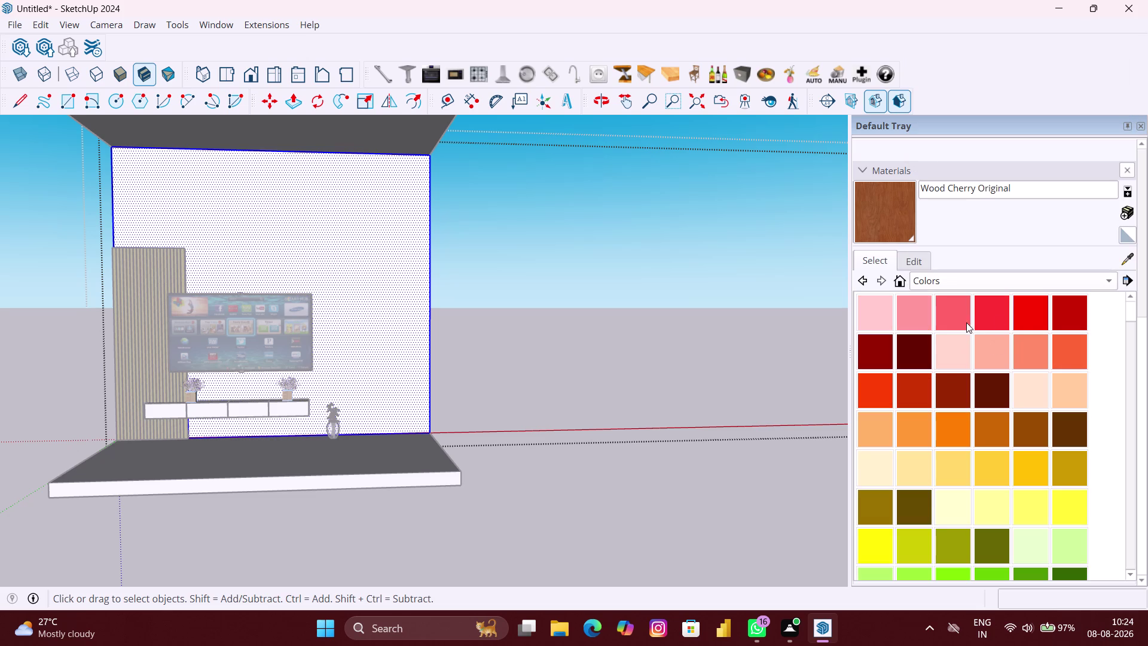
scroll(down, 3)
scroll(down, 3)
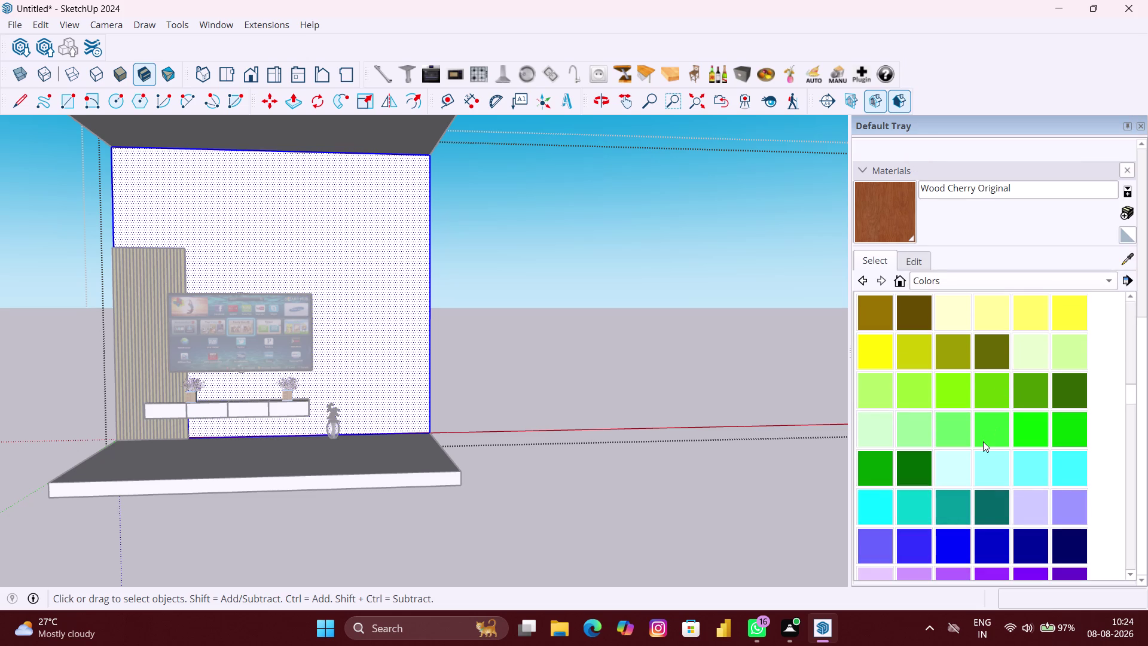
click(982, 513)
click(366, 312)
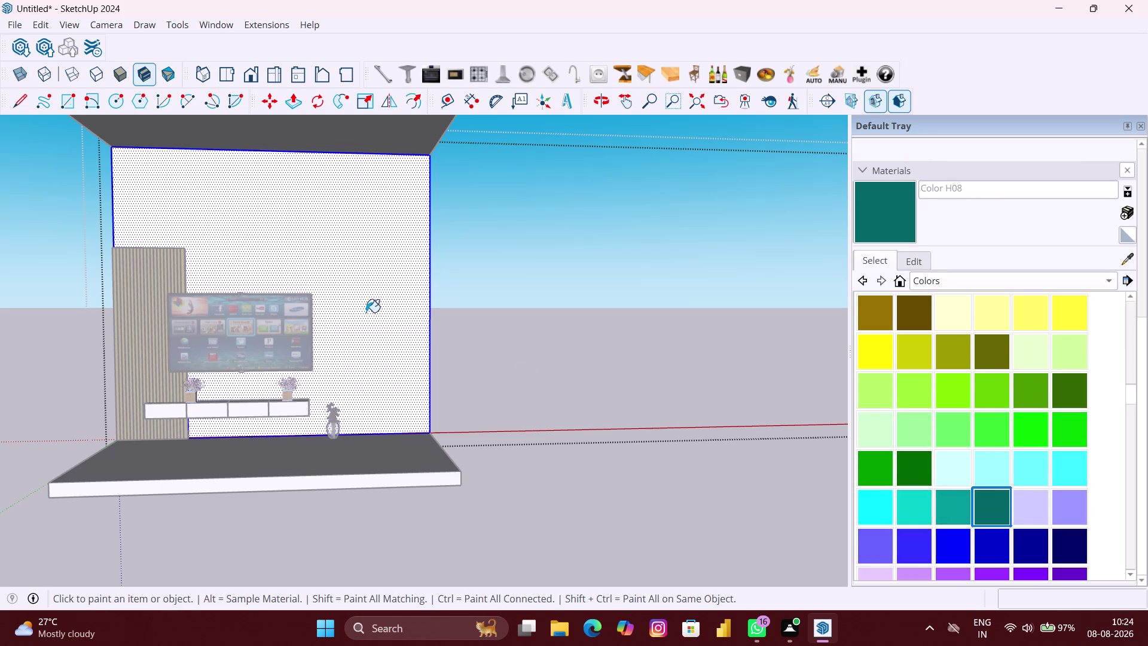
Look over the painted wall and TV unit, then clear the selection.
scroll(up, 3)
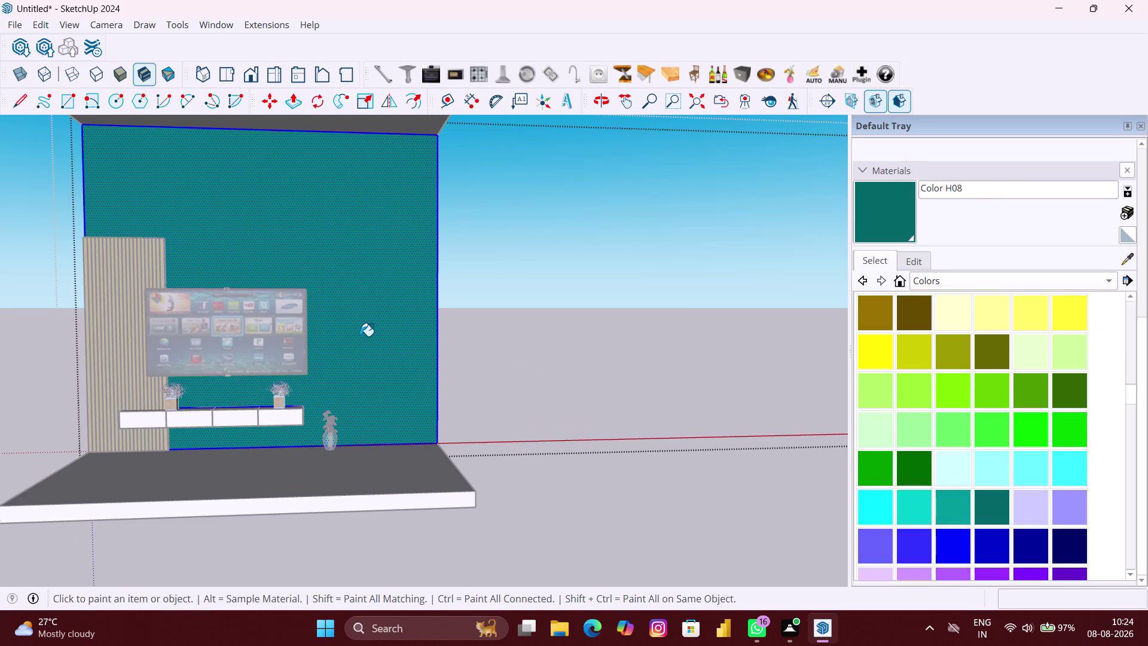
middle_drag(359, 336, 351, 368)
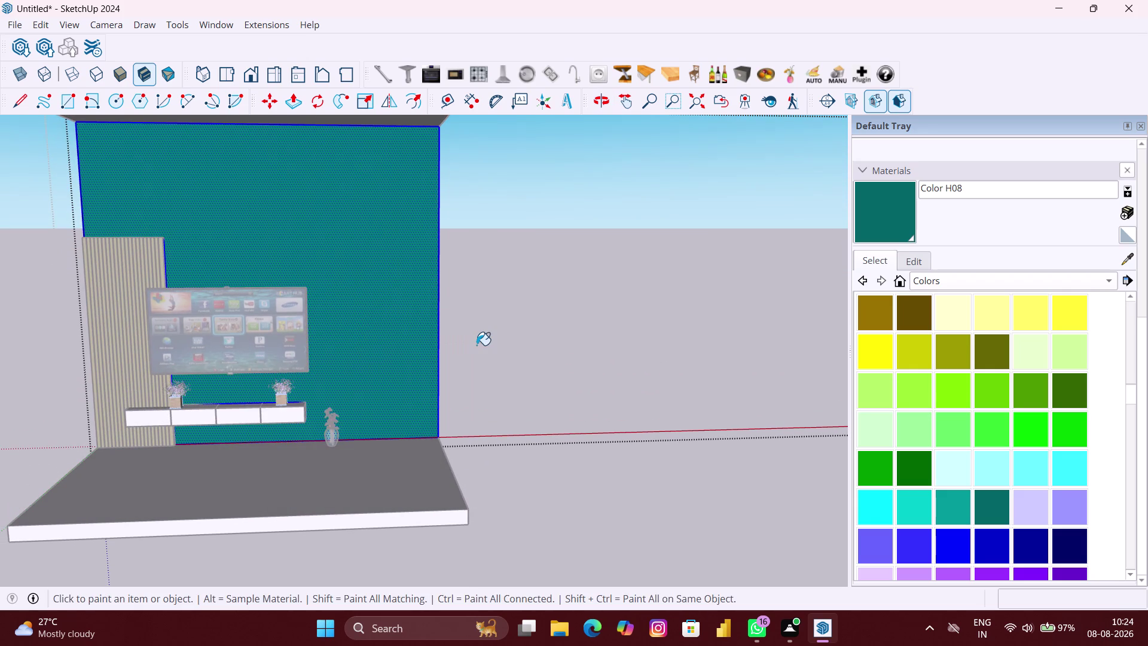
scroll(up, 3)
key(space)
click(555, 321)
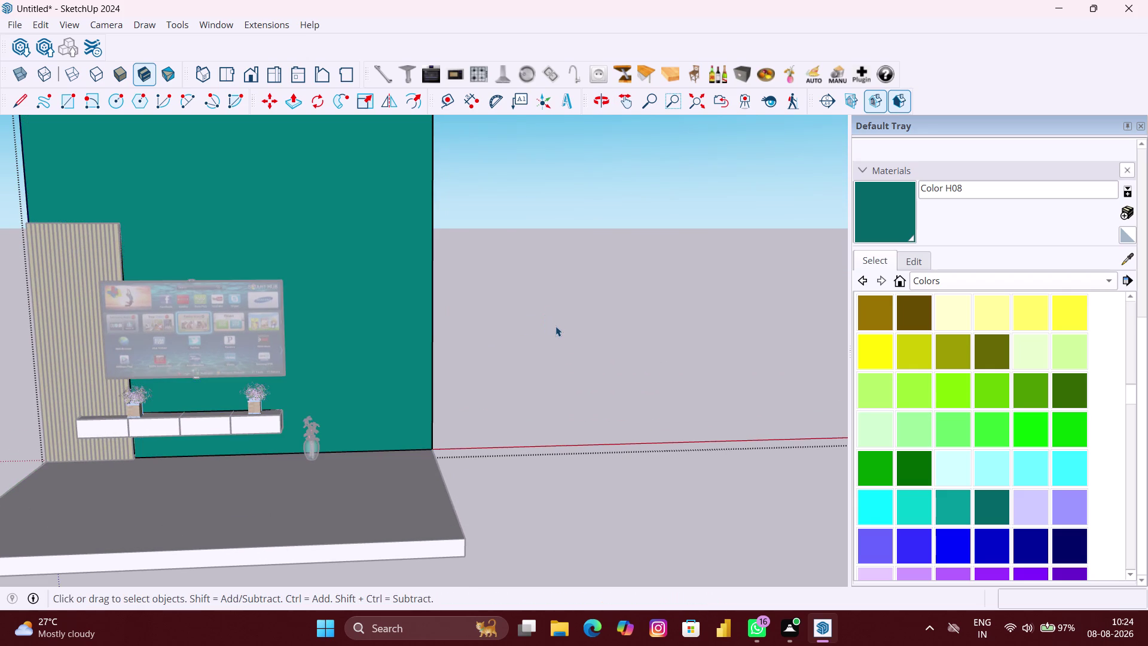
Orbit and zoom in toward the TV cabinet.
click(533, 491)
scroll(down, 3)
scroll(up, 3)
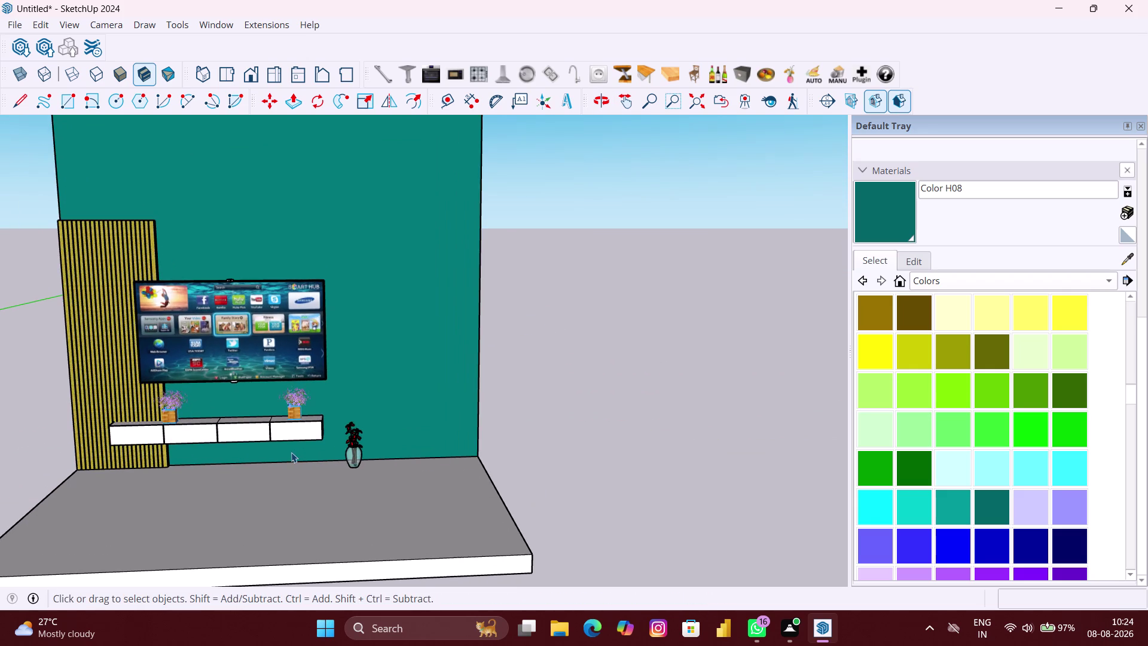
middle_drag(292, 452, 425, 418)
scroll(up, 3)
scroll(up, 3)
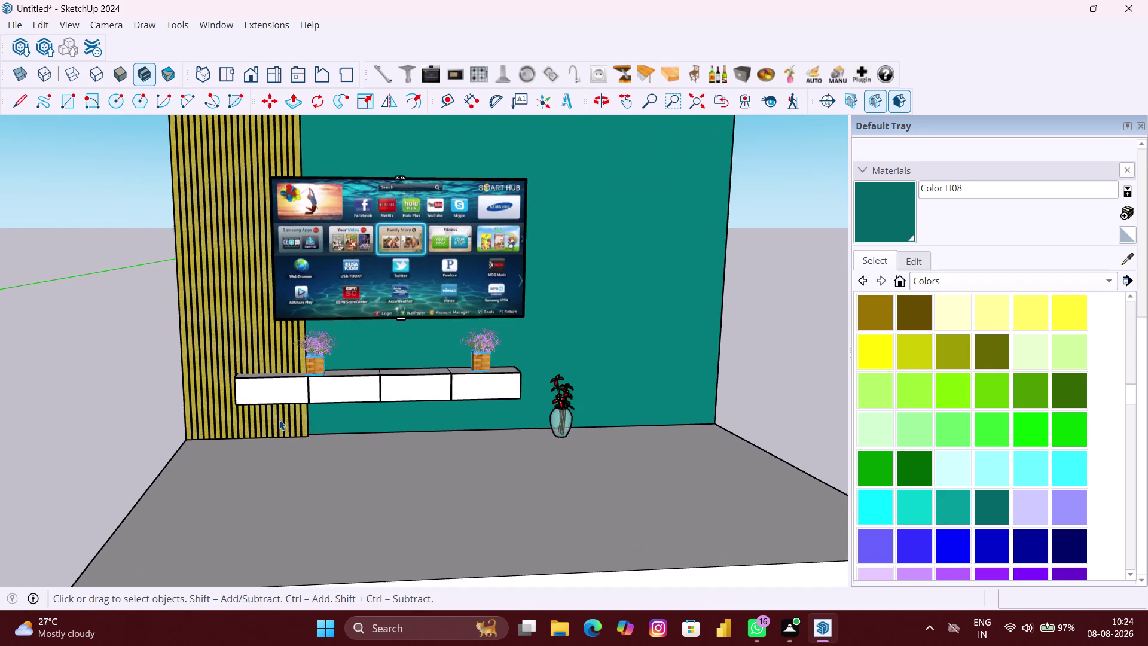
scroll(up, 3)
scroll(up, 3)
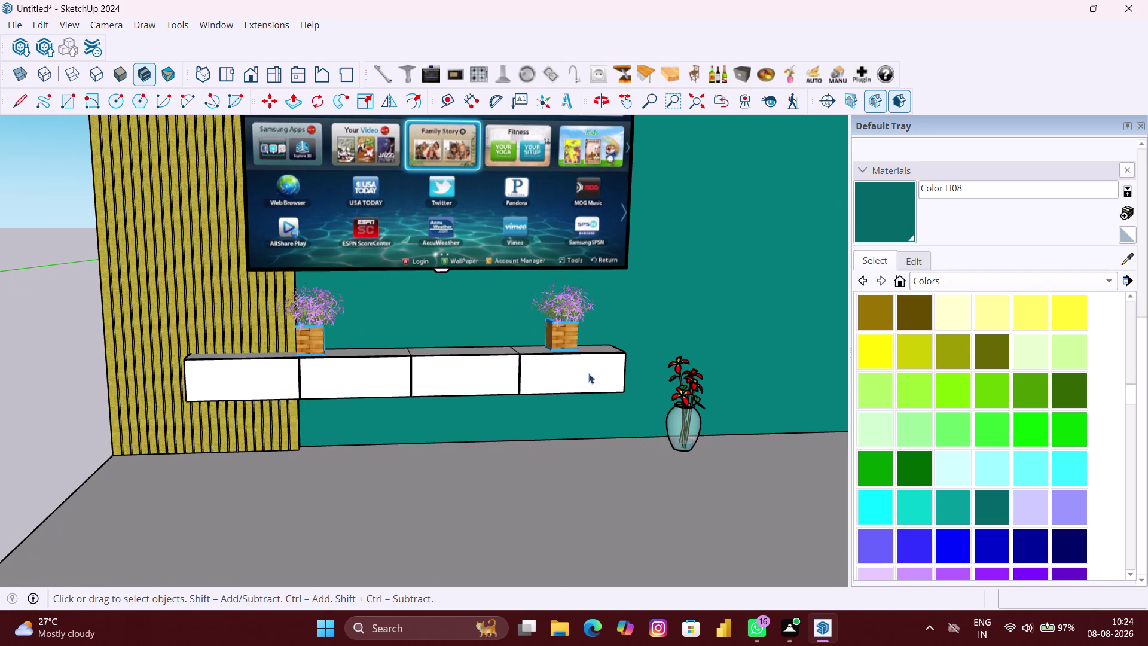
scroll(up, 3)
scroll(up, 3)
scroll(up, 3)
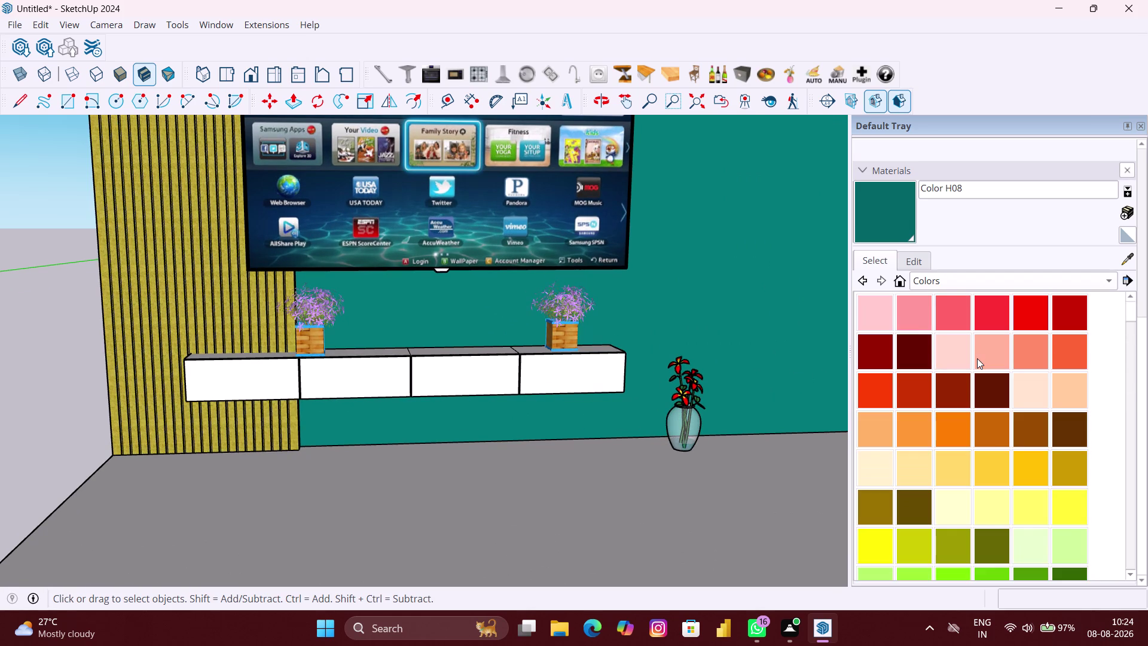
scroll(down, 3)
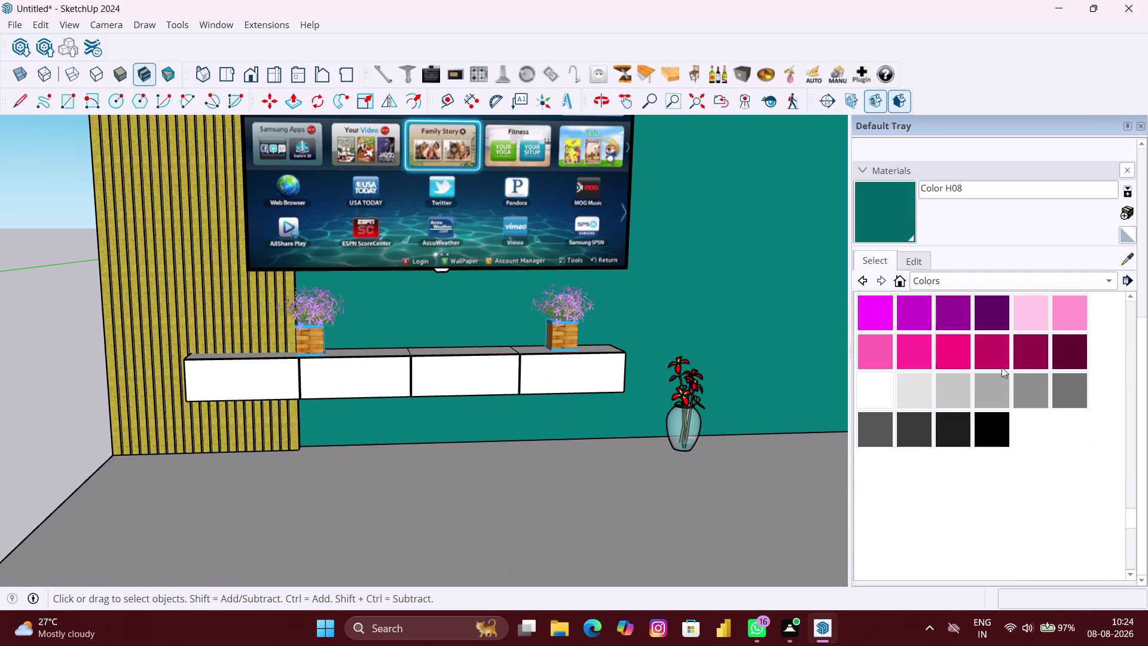
Choose dark grey Color M06 and paint the fronts and tops of the two middle drawers.
scroll(up, 3)
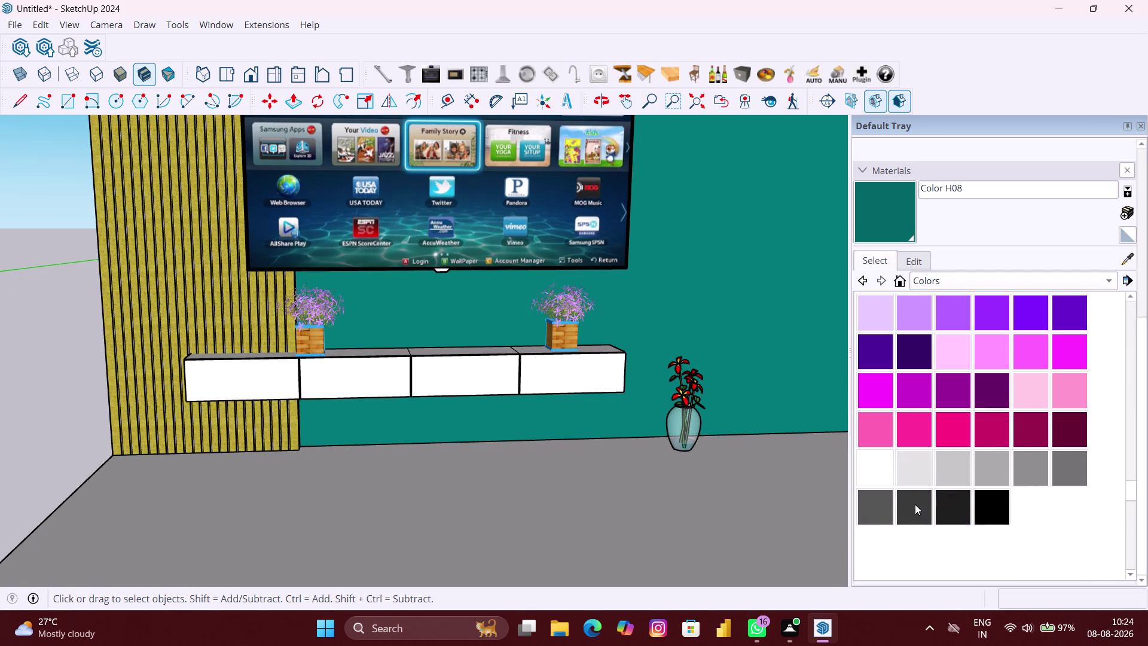
click(875, 510)
scroll(up, 3)
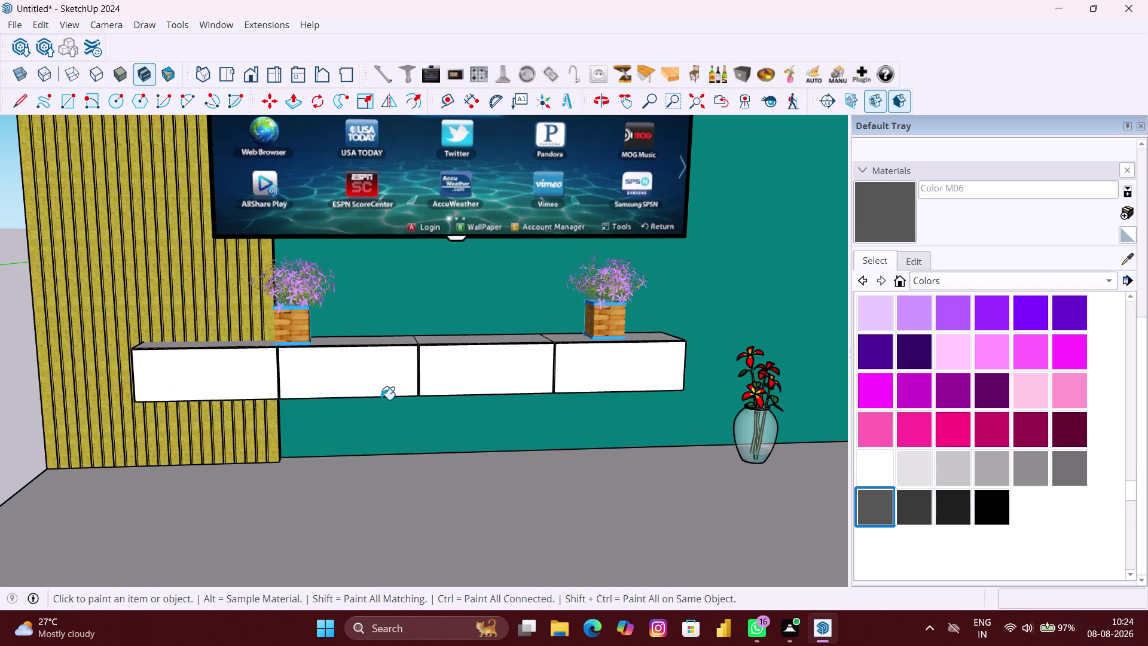
scroll(up, 3)
click(379, 376)
middle_drag(383, 354, 382, 360)
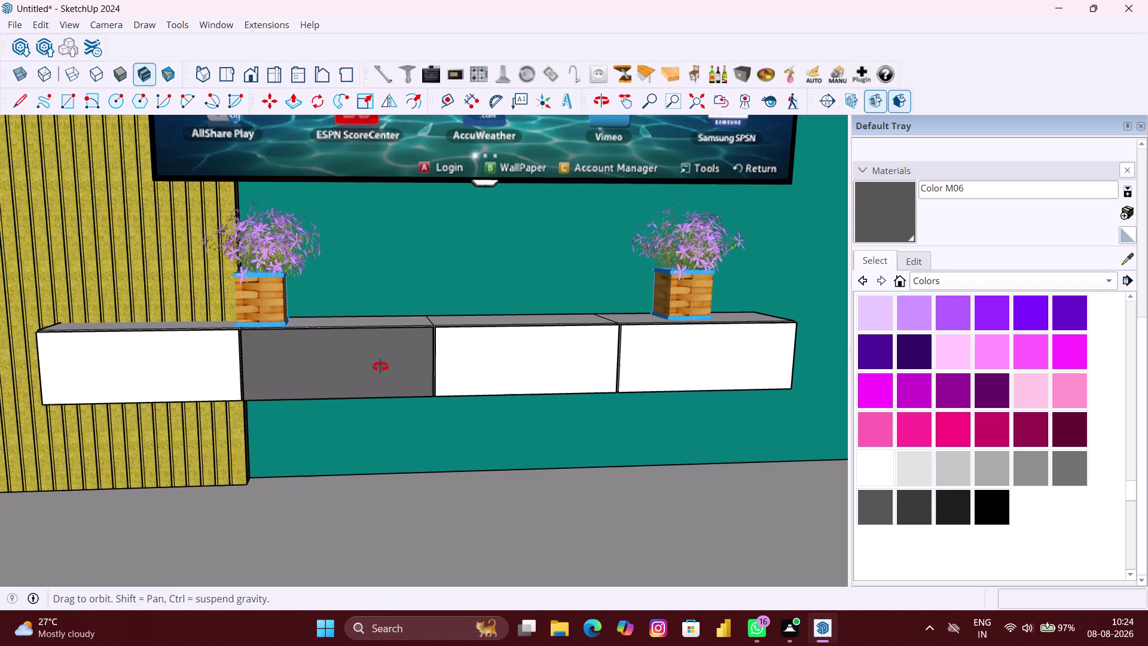
middle_drag(382, 359, 376, 394)
click(375, 317)
click(509, 317)
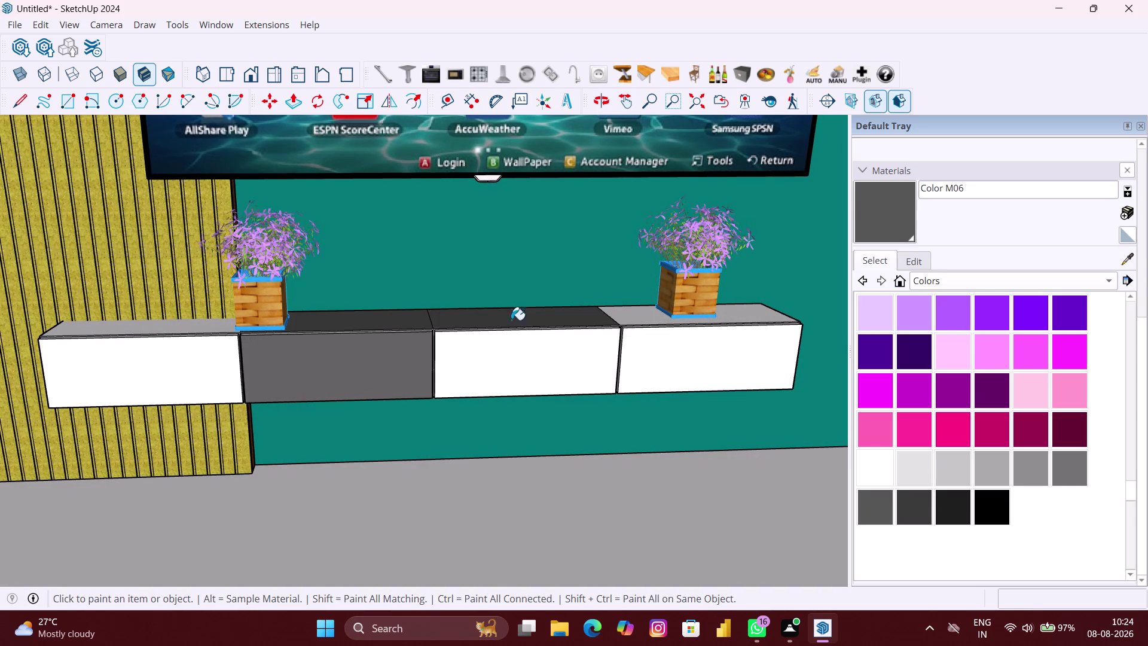
click(520, 366)
Paint the undersides of the two middle drawers dark grey from below the cabinet.
middle_drag(516, 368, 515, 262)
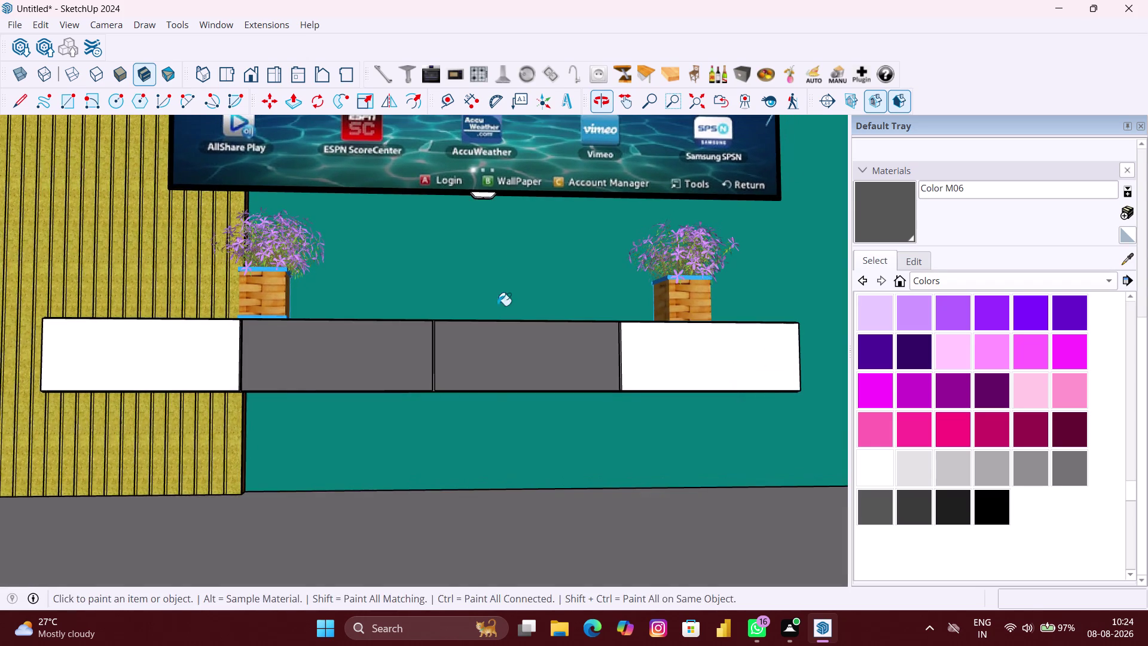
middle_drag(464, 324, 471, 223)
scroll(down, 3)
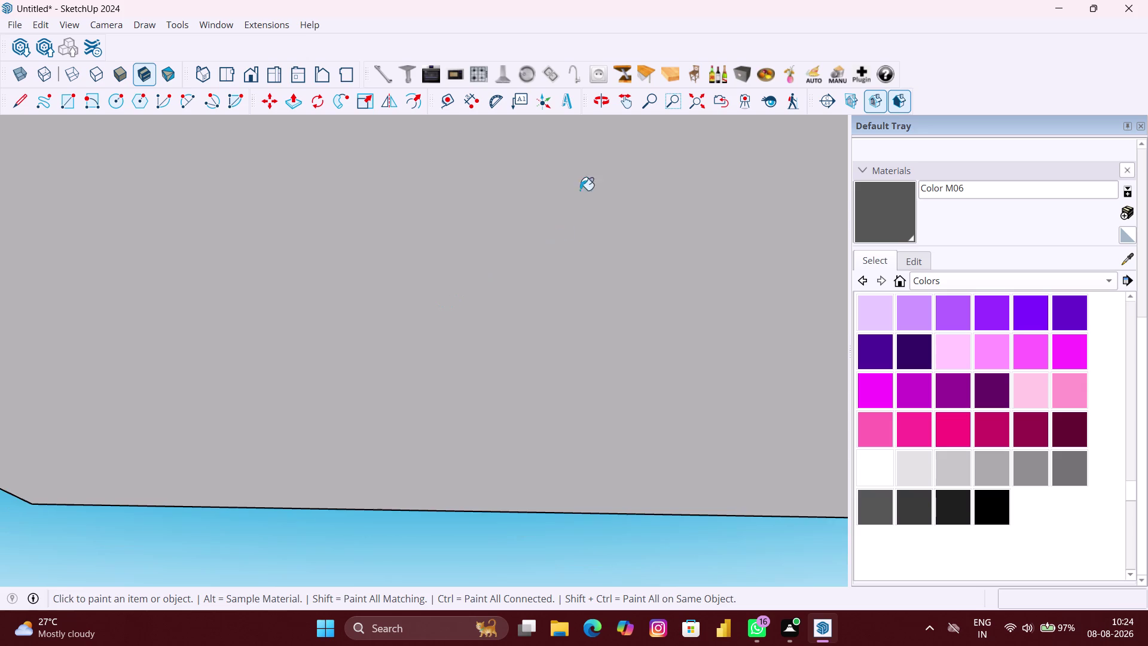
click(696, 108)
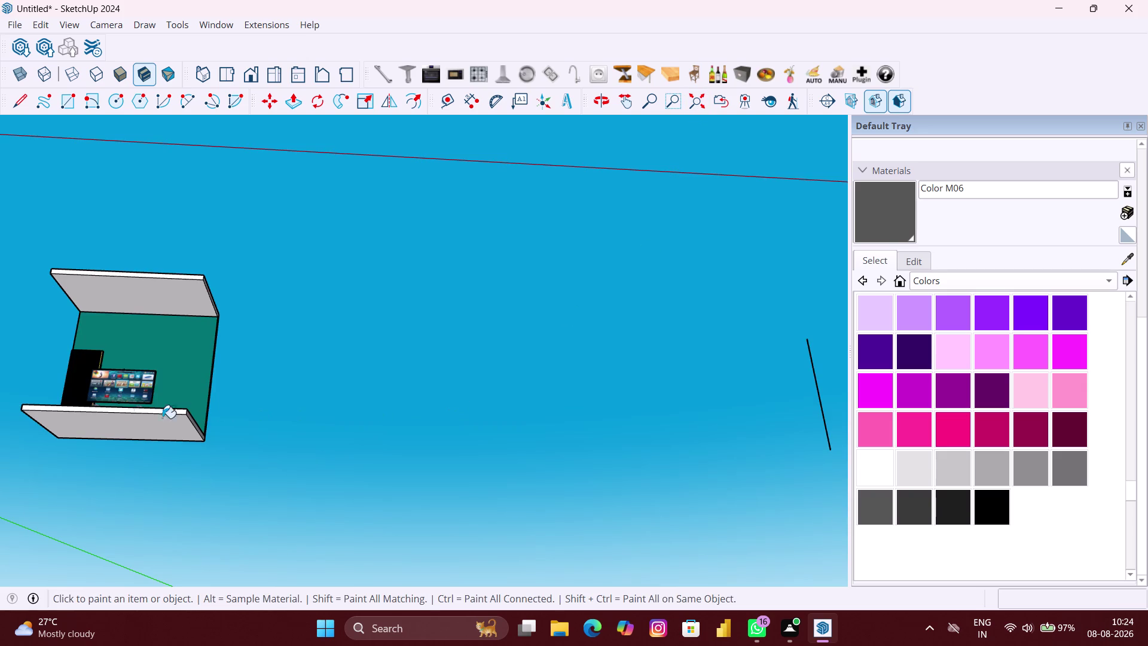
scroll(up, 3)
middle_drag(105, 414, 140, 477)
scroll(up, 3)
middle_drag(98, 431, 145, 423)
scroll(up, 3)
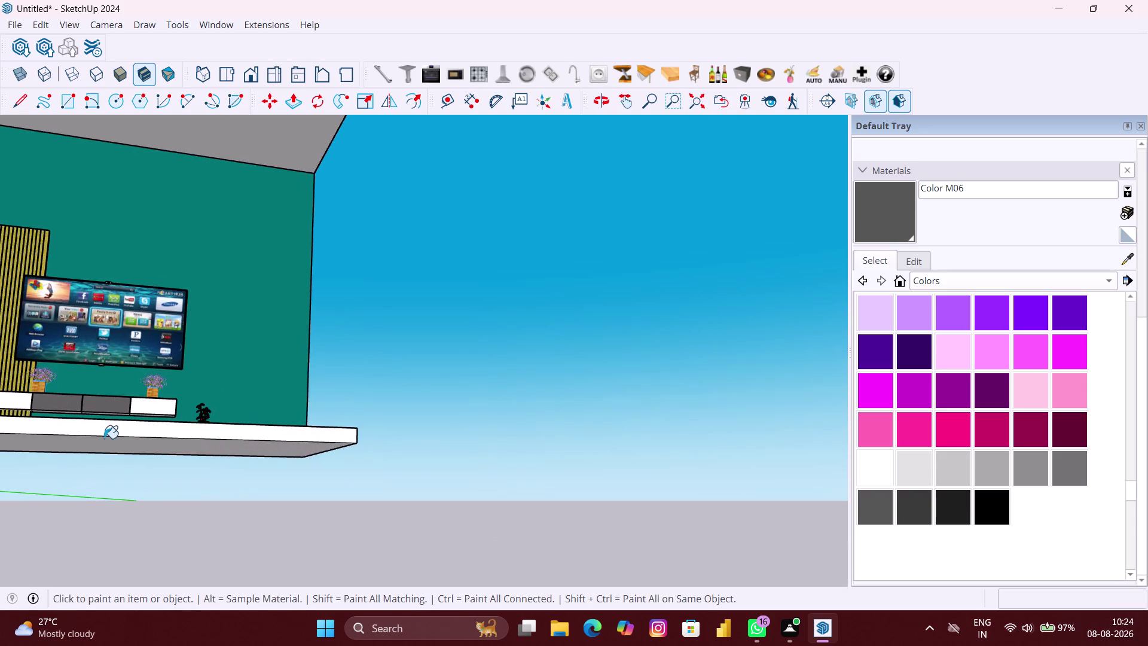
scroll(up, 3)
middle_drag(112, 424, 105, 449)
scroll(up, 3)
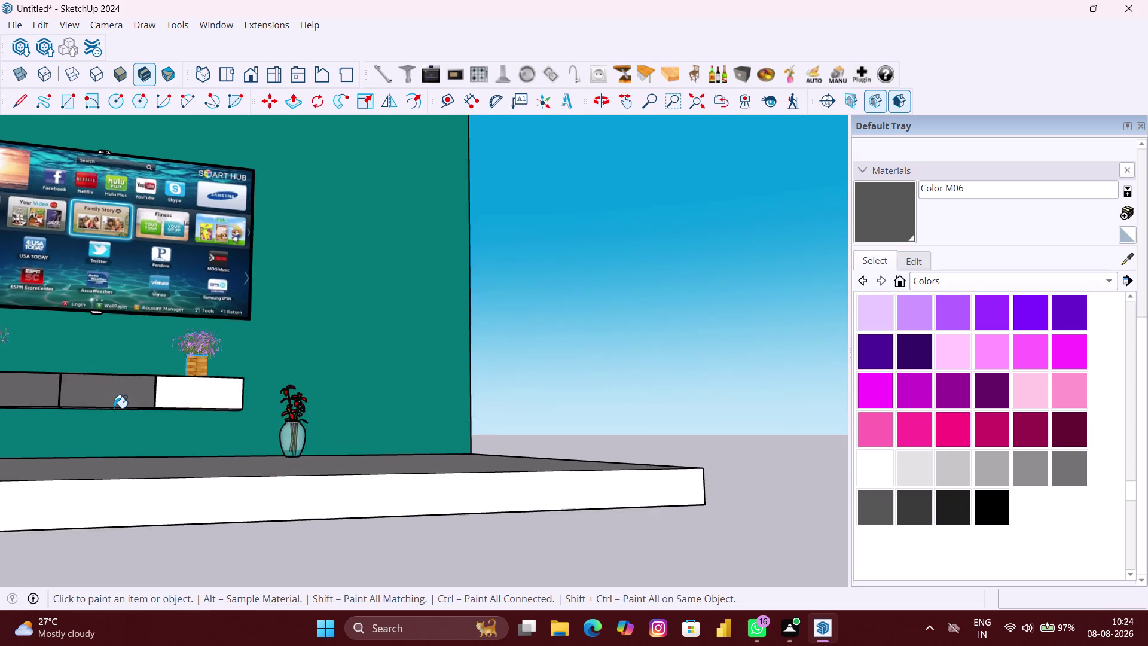
scroll(up, 3)
middle_click(113, 409)
scroll(up, 3)
middle_drag(117, 416, 124, 402)
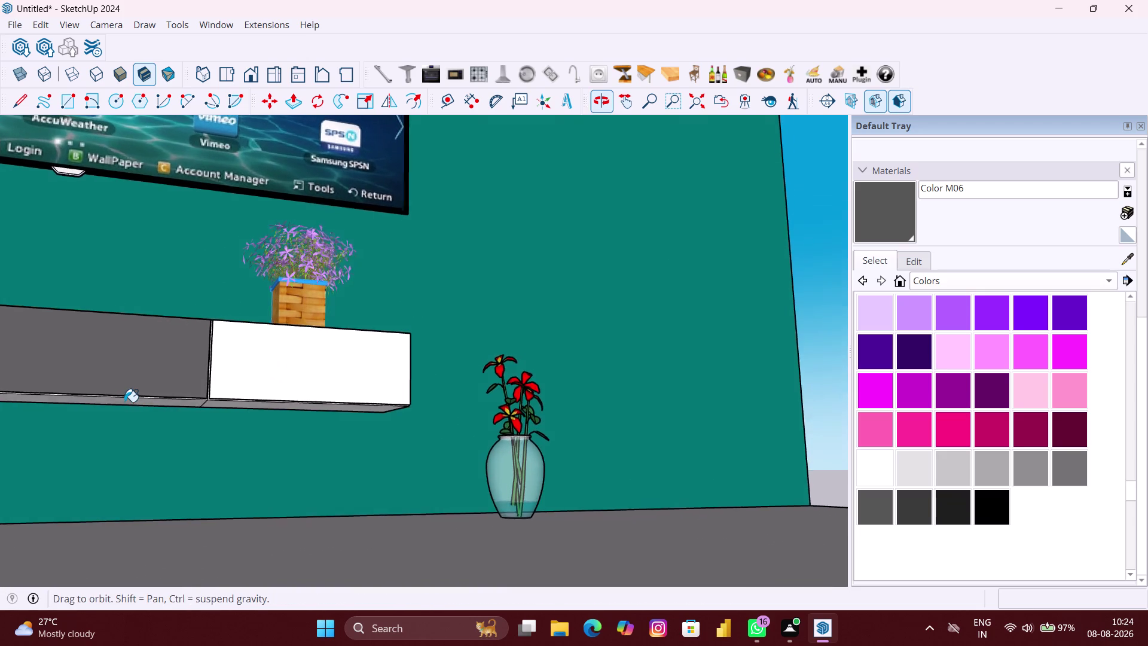
scroll(up, 3)
click(135, 404)
scroll(down, 3)
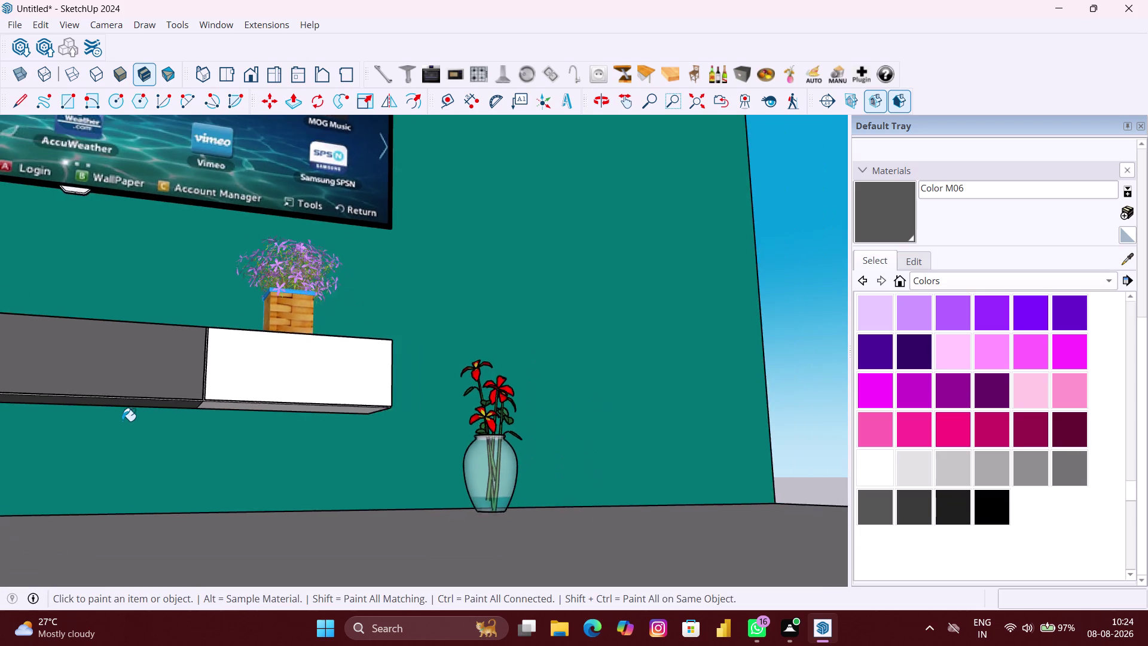
scroll(down, 3)
middle_drag(110, 441, 222, 420)
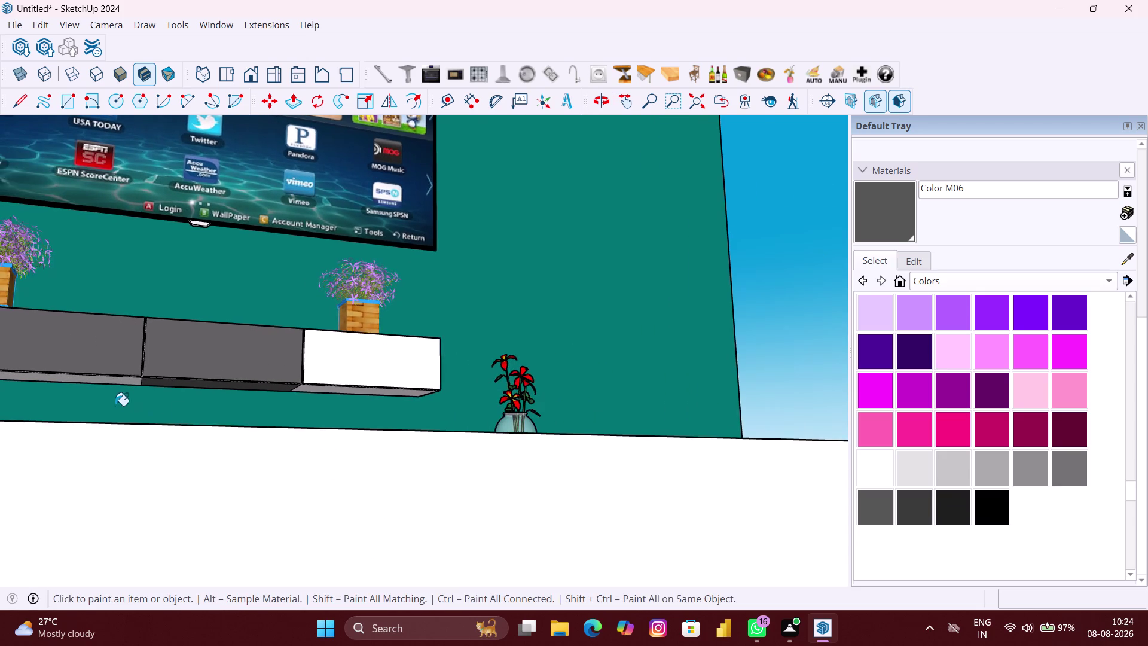
scroll(up, 3)
scroll(up, 3)
click(118, 378)
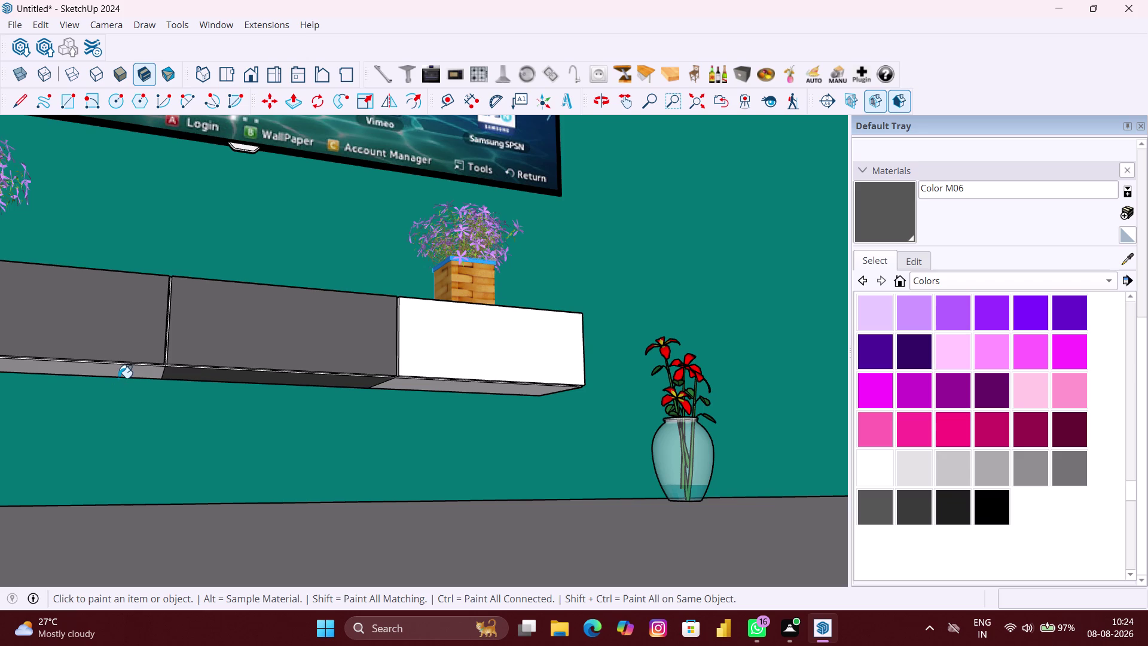
click(132, 374)
Paint the thin edges between the middle drawers dark grey.
scroll(up, 3)
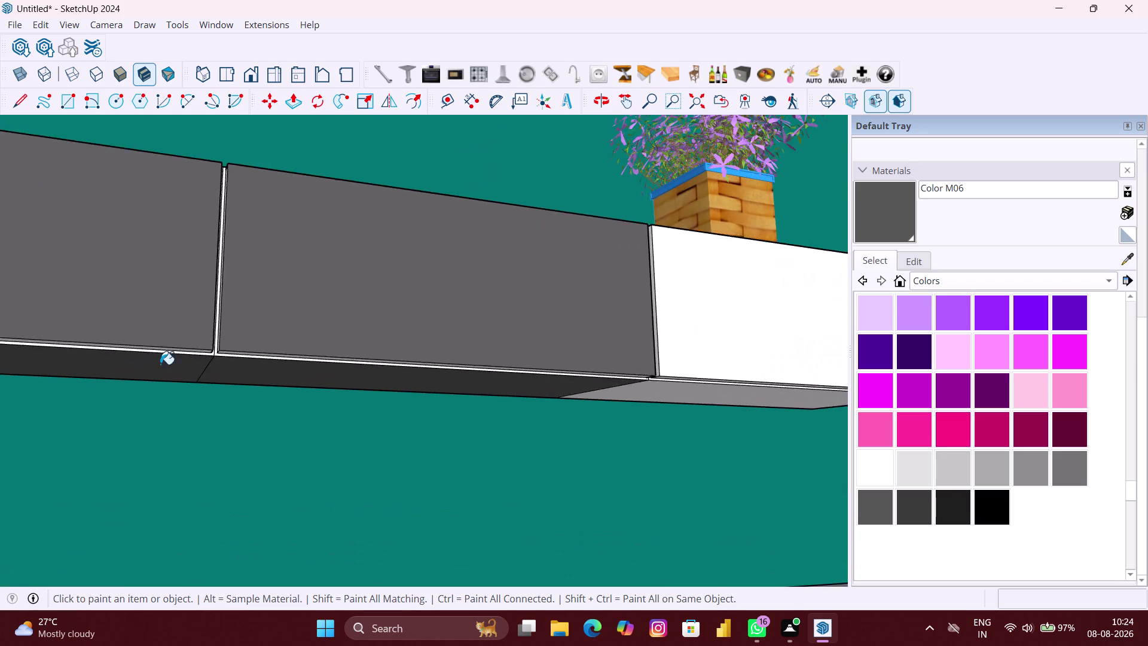
scroll(up, 3)
middle_drag(183, 359, 172, 384)
scroll(up, 3)
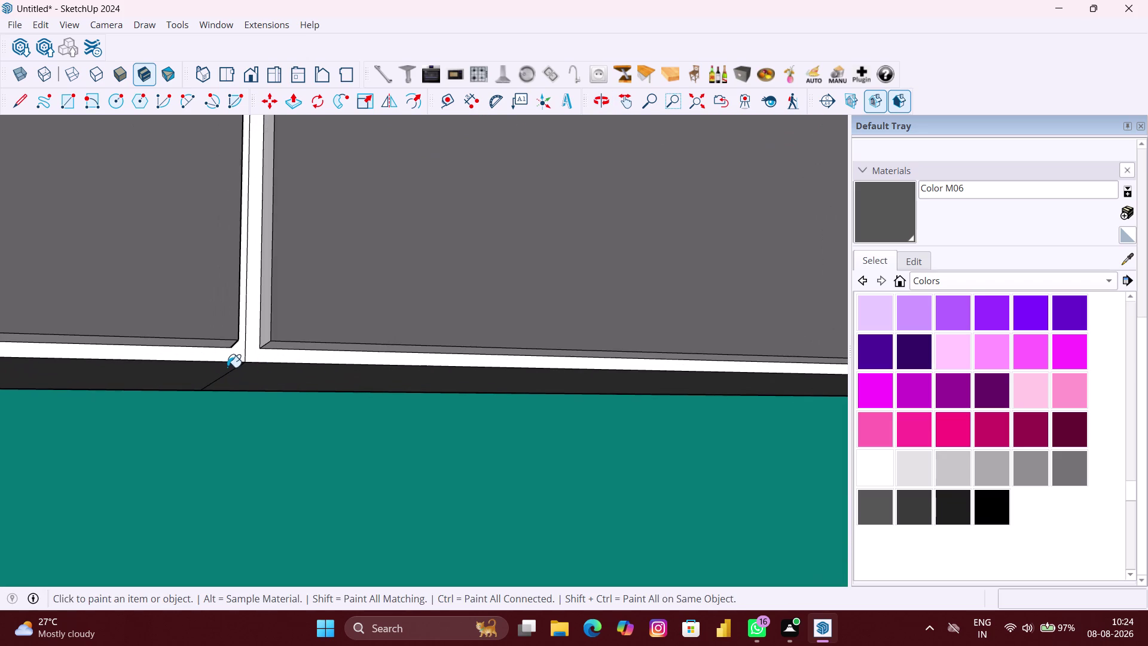
click(227, 361)
click(252, 360)
Review the grey drawers against the whole TV unit and return to selecting.
scroll(down, 3)
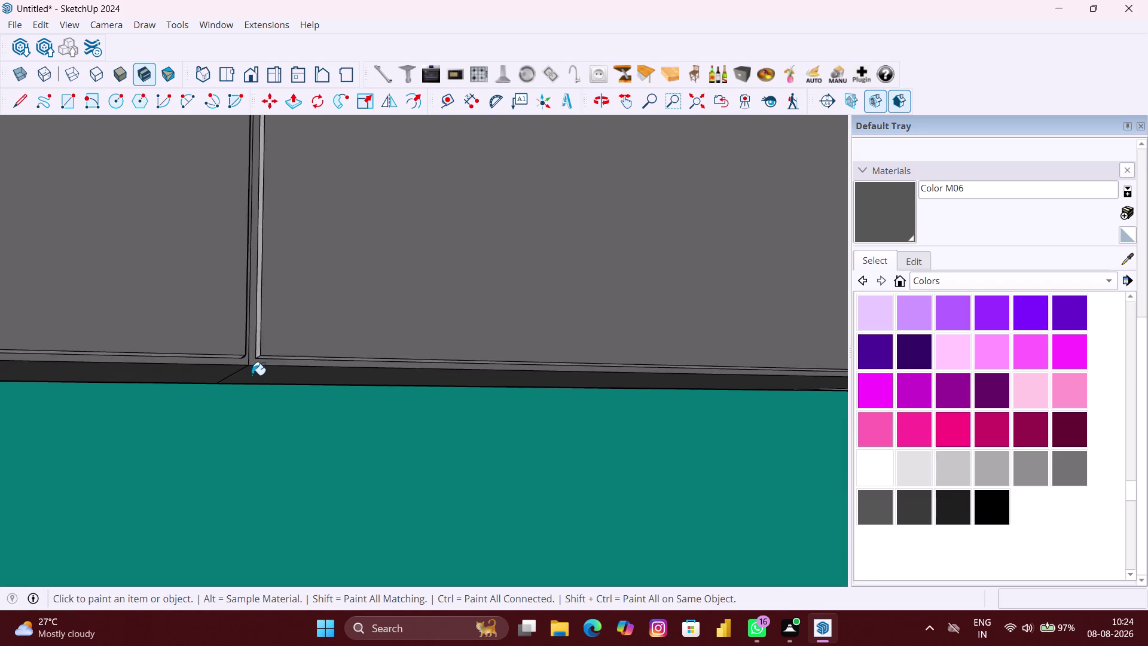
scroll(down, 3)
scroll(down, 3)
middle_drag(261, 378, 235, 416)
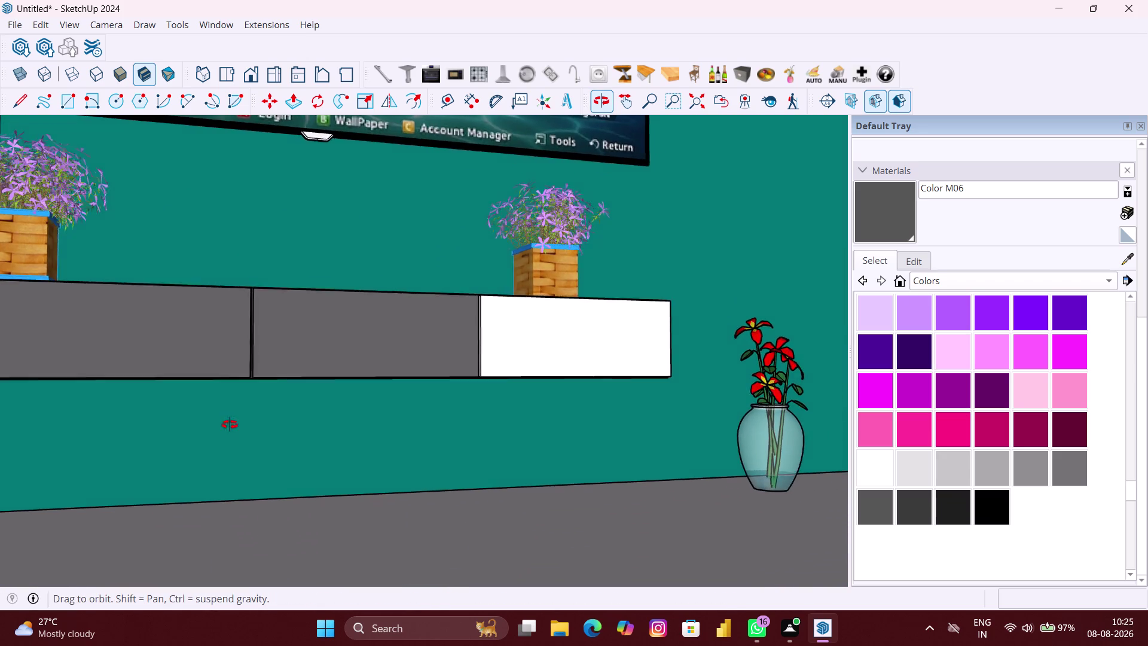
middle_drag(235, 416, 203, 508)
middle_drag(297, 394, 284, 407)
scroll(down, 3)
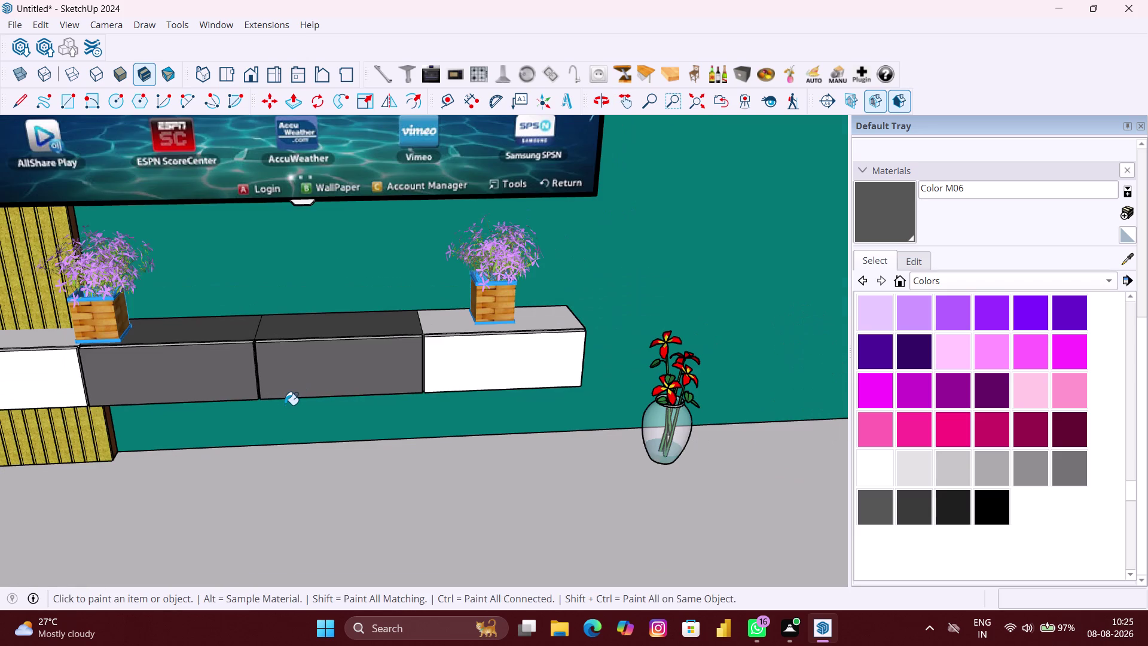
key(Escape)
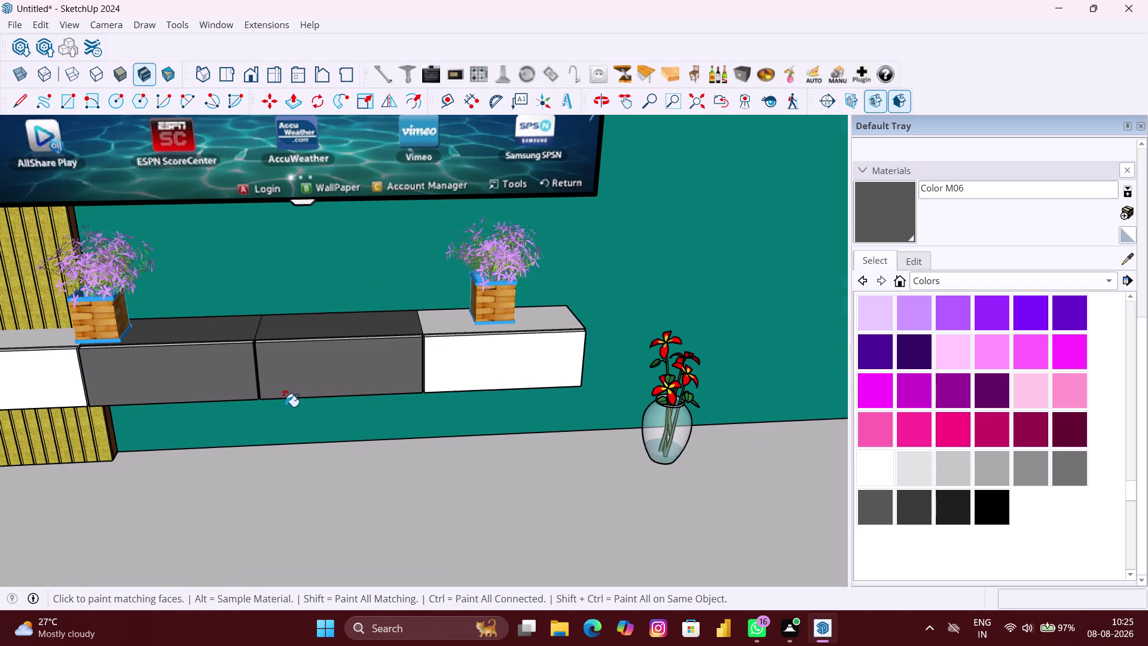
key(space)
scroll(down, 3)
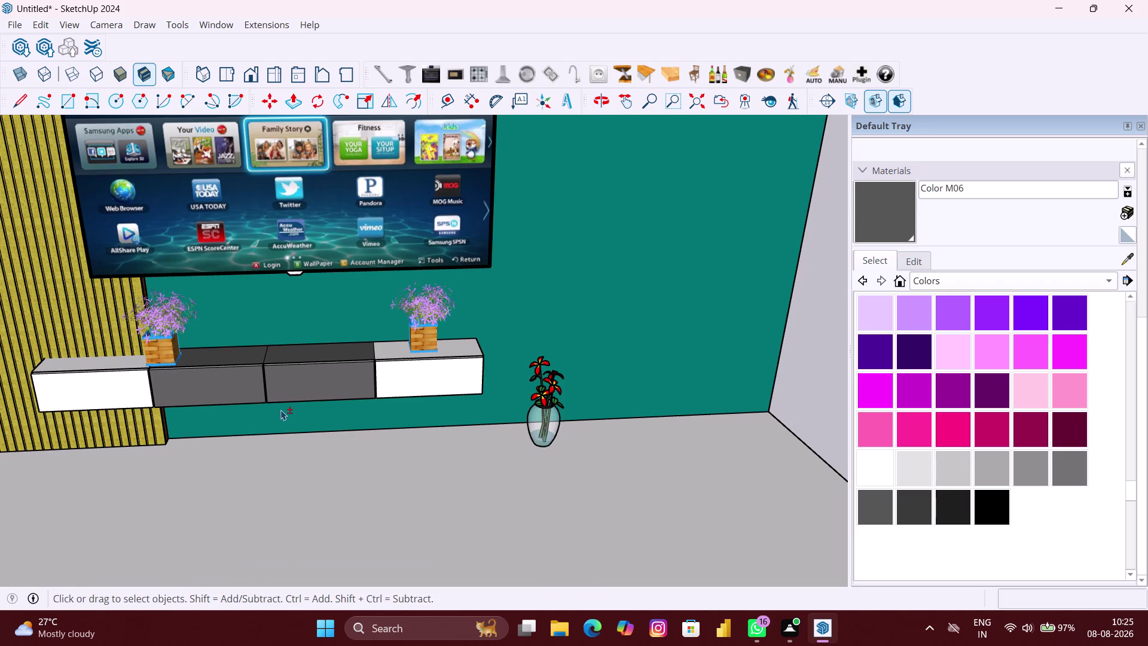
middle_drag(281, 409, 381, 409)
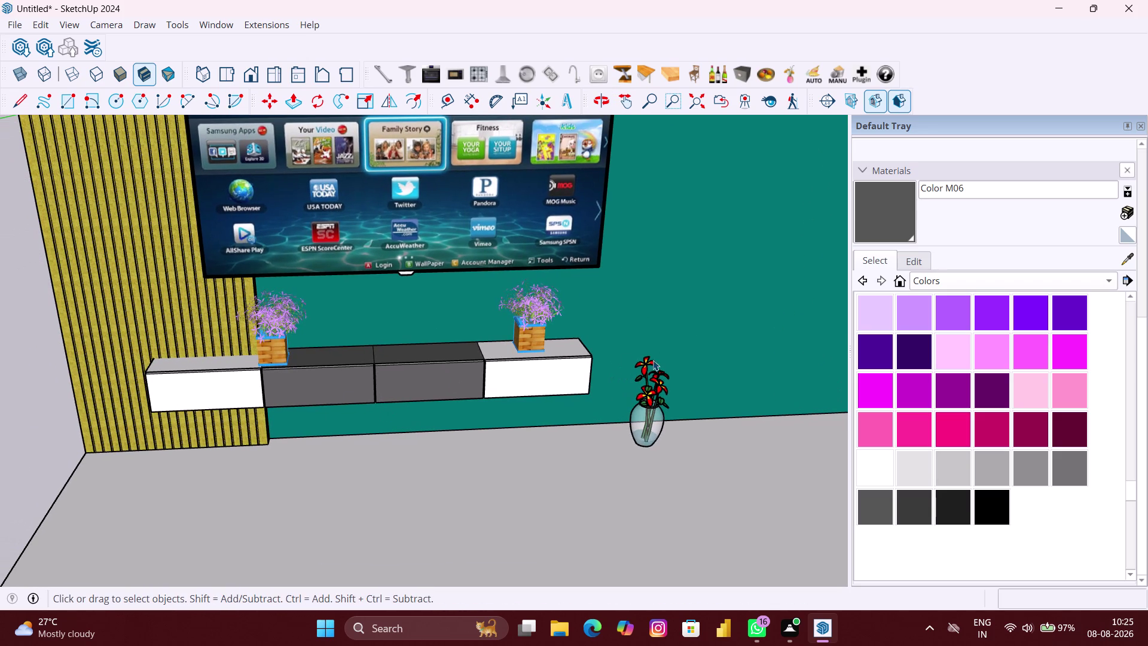
Pick light pink K01 and paint the first drawer front, top, and left cabinet front and edge.
click(948, 345)
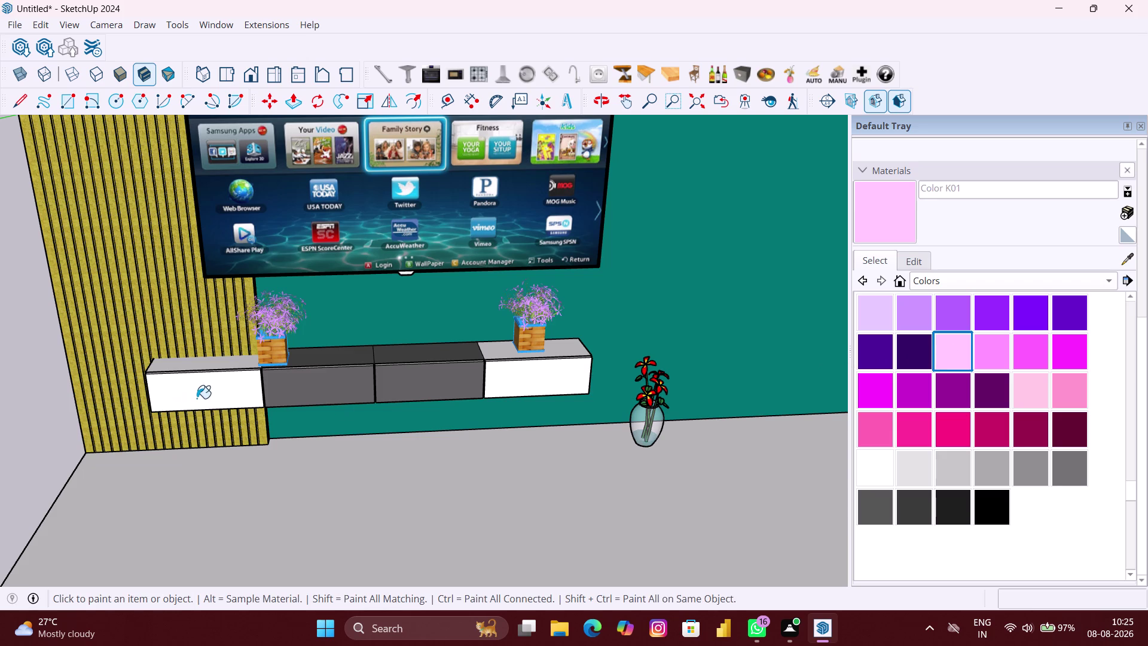
scroll(up, 3)
click(206, 390)
click(238, 329)
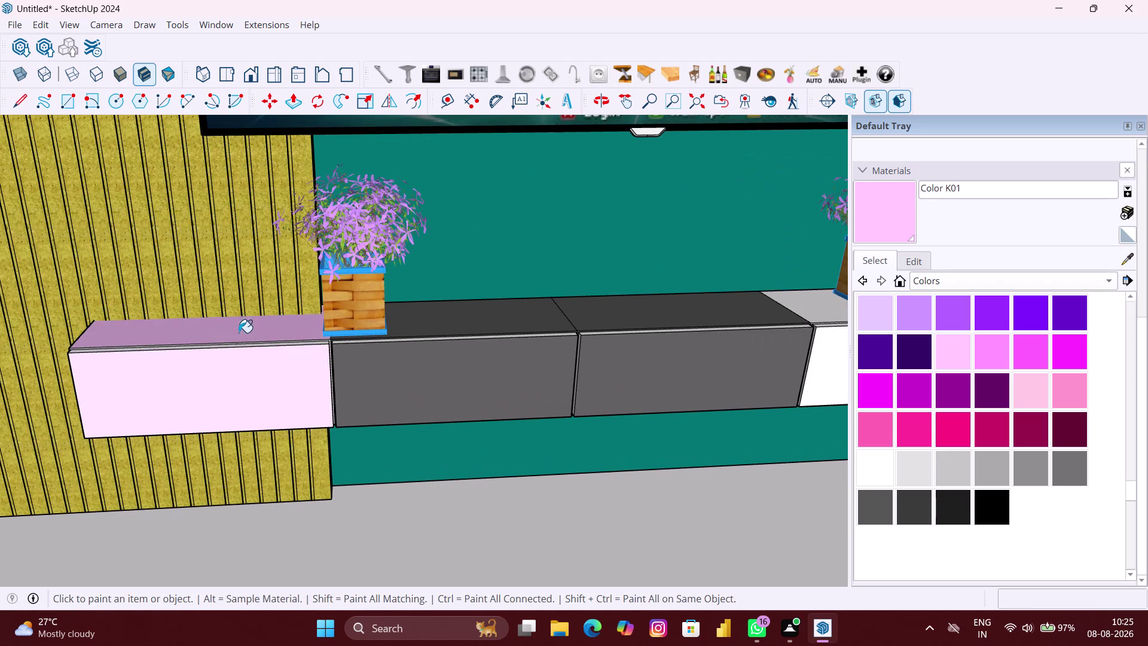
scroll(up, 3)
middle_drag(241, 343, 227, 438)
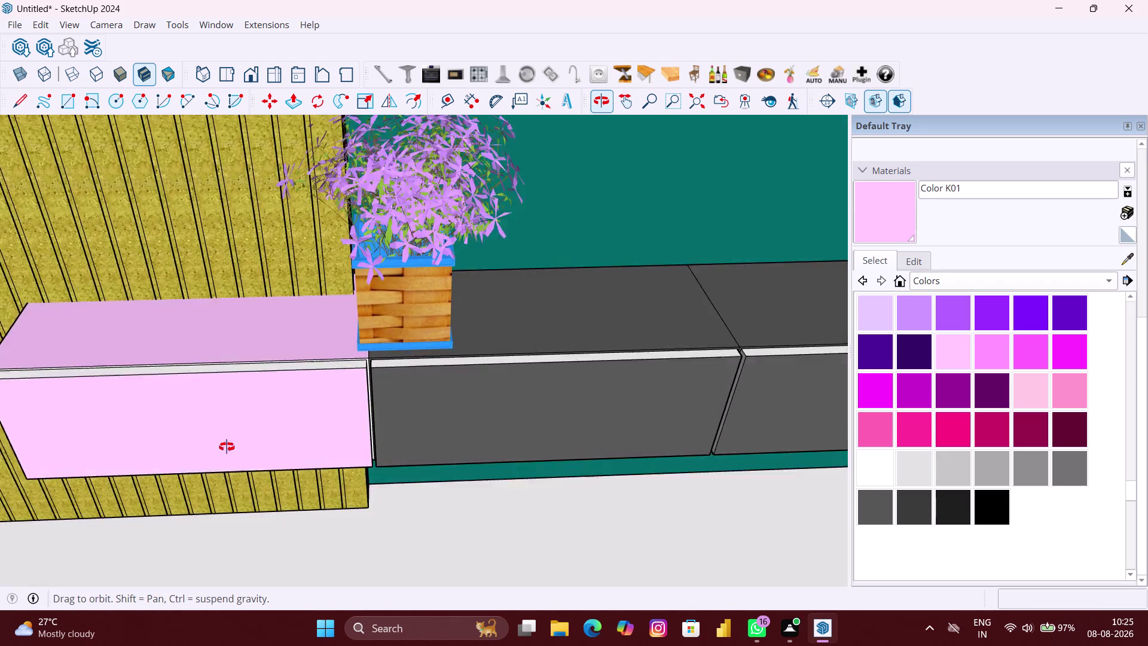
middle_drag(227, 438, 225, 456)
click(216, 324)
scroll(up, 3)
click(228, 378)
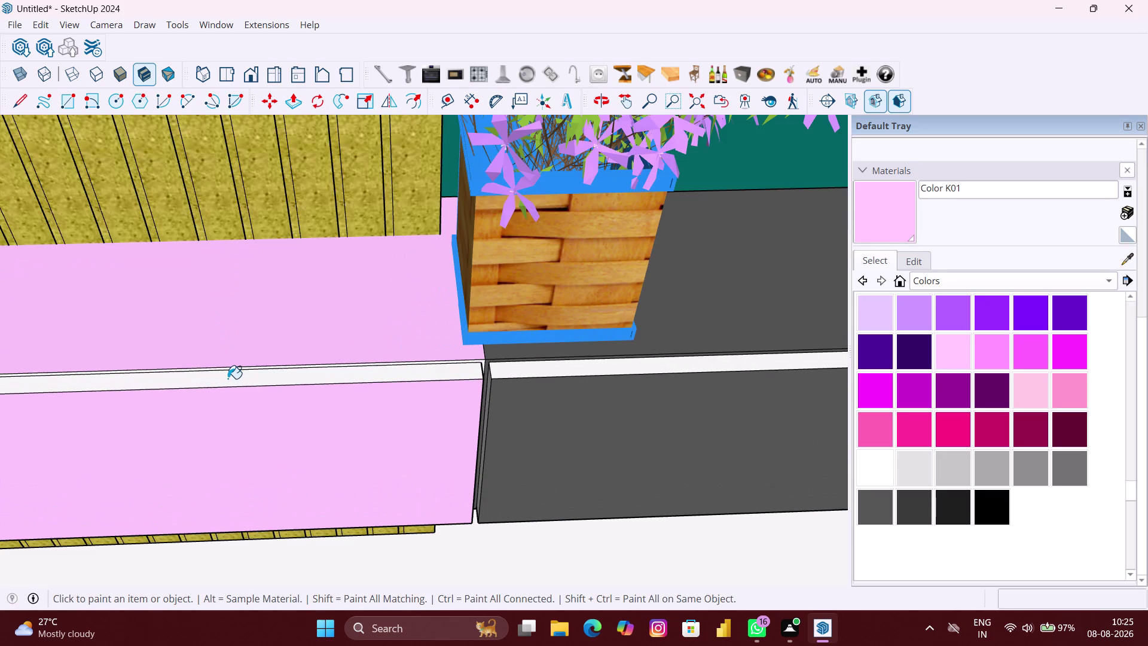
middle_drag(228, 378, 249, 308)
scroll(down, 3)
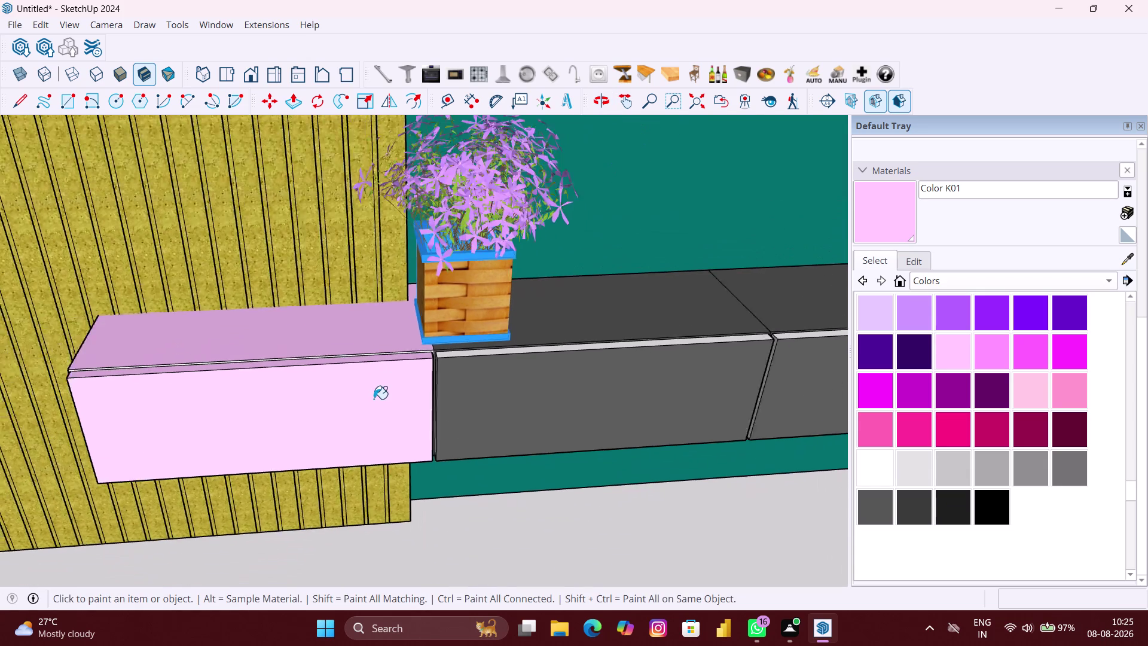
Paint the left cabinet's underside faces, bottom edge strips and left end pink.
middle_drag(374, 405, 372, 369)
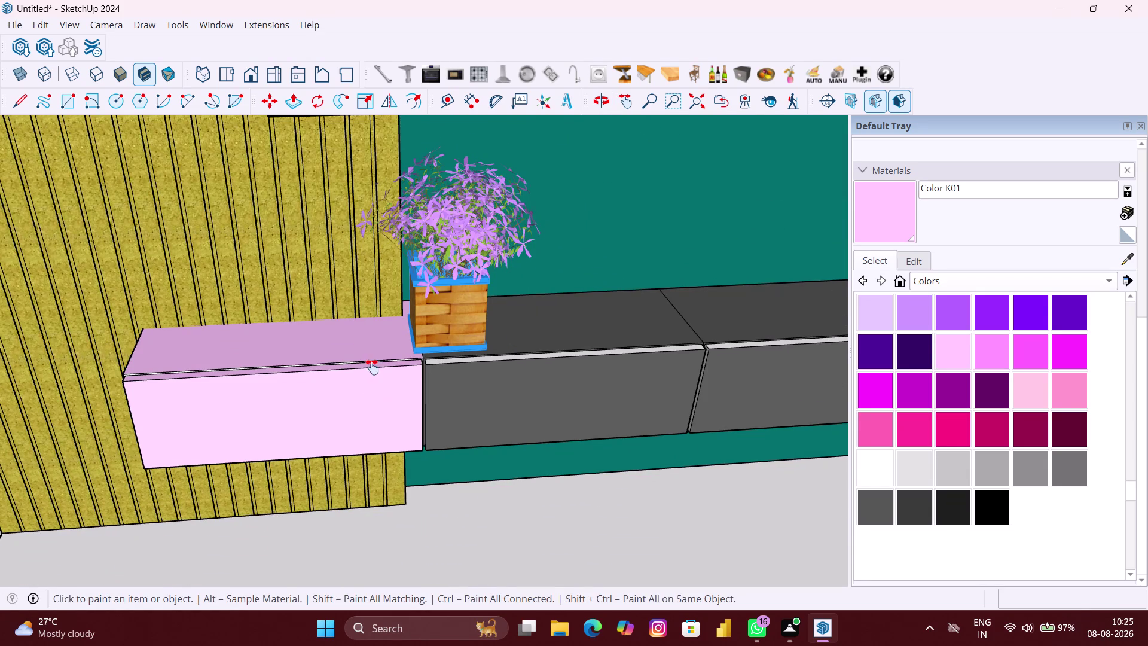
middle_drag(372, 368, 378, 294)
scroll(up, 3)
middle_drag(373, 357, 385, 301)
scroll(up, 3)
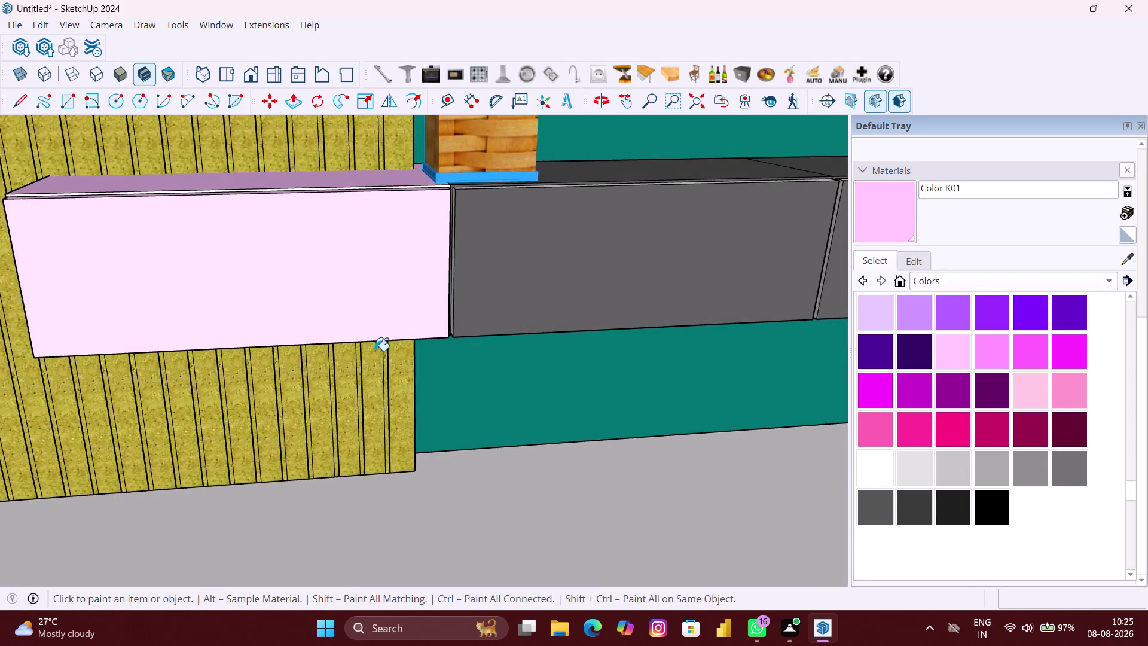
scroll(up, 3)
middle_drag(375, 350, 383, 295)
scroll(up, 3)
scroll(up, 3)
middle_drag(387, 316, 385, 293)
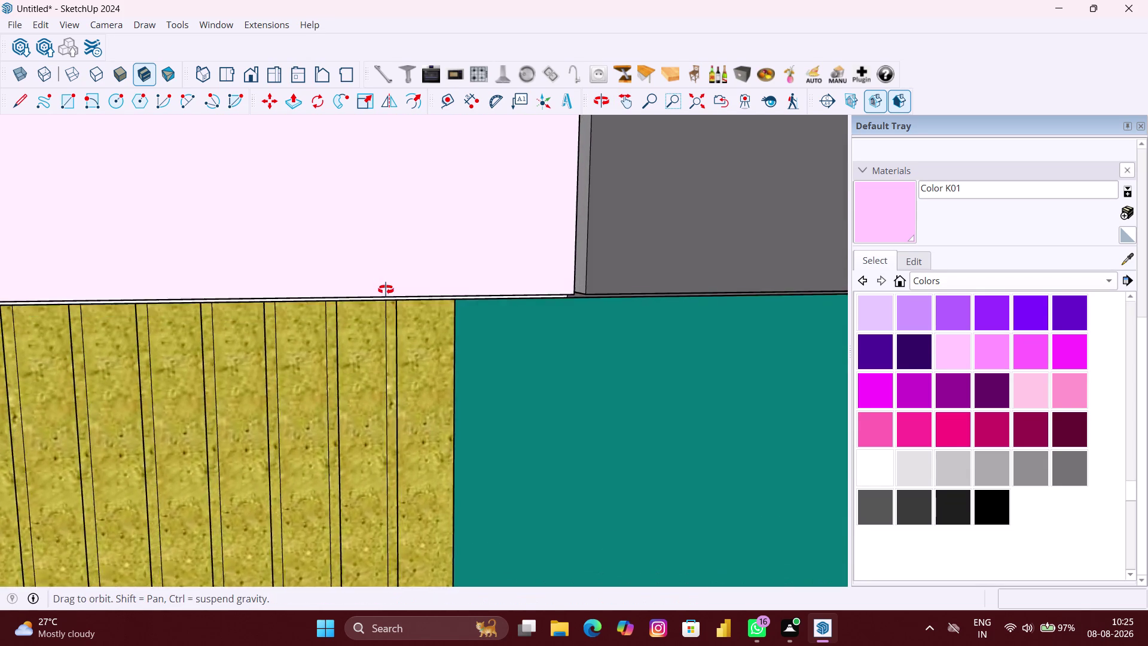
middle_drag(385, 293, 406, 256)
click(404, 293)
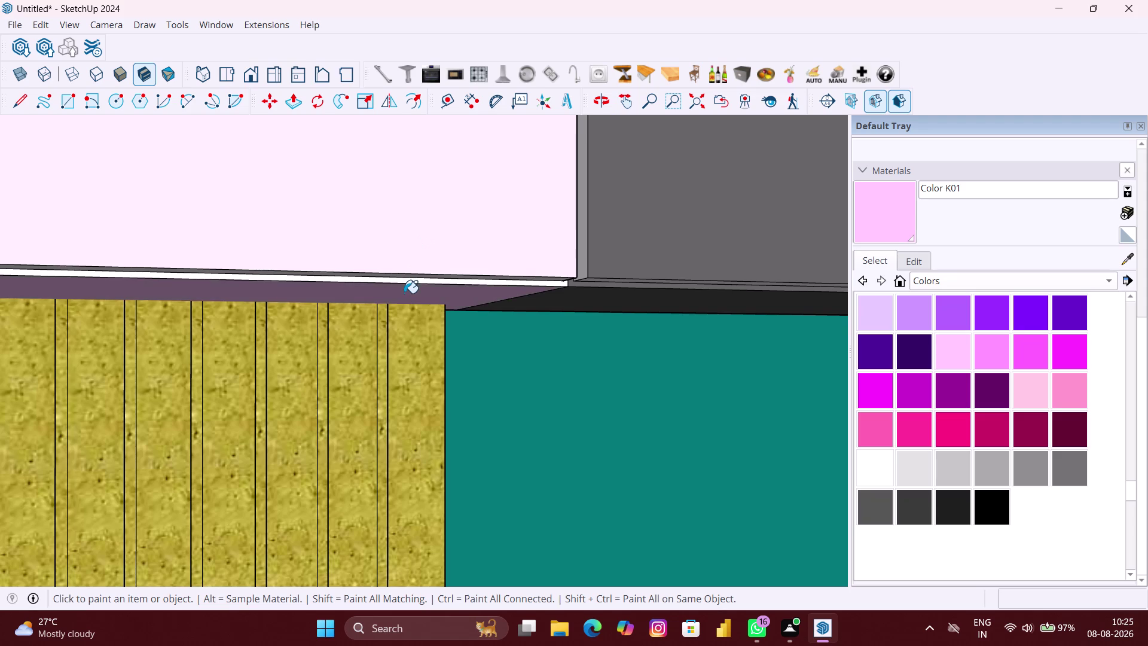
scroll(up, 3)
click(439, 276)
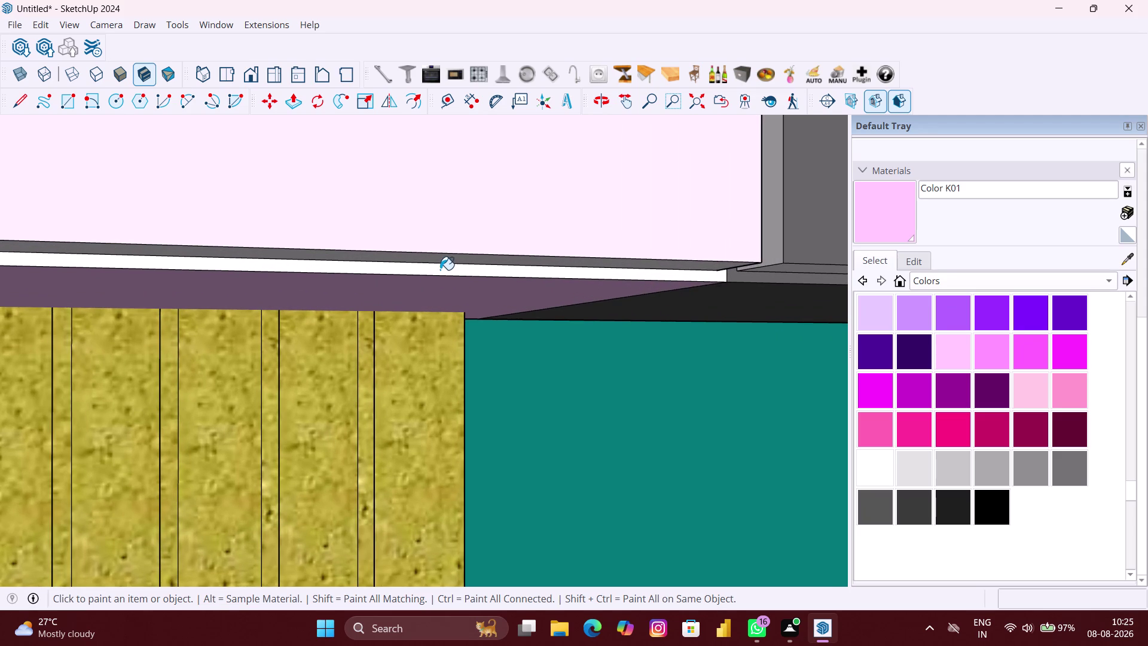
click(440, 269)
click(449, 264)
scroll(down, 3)
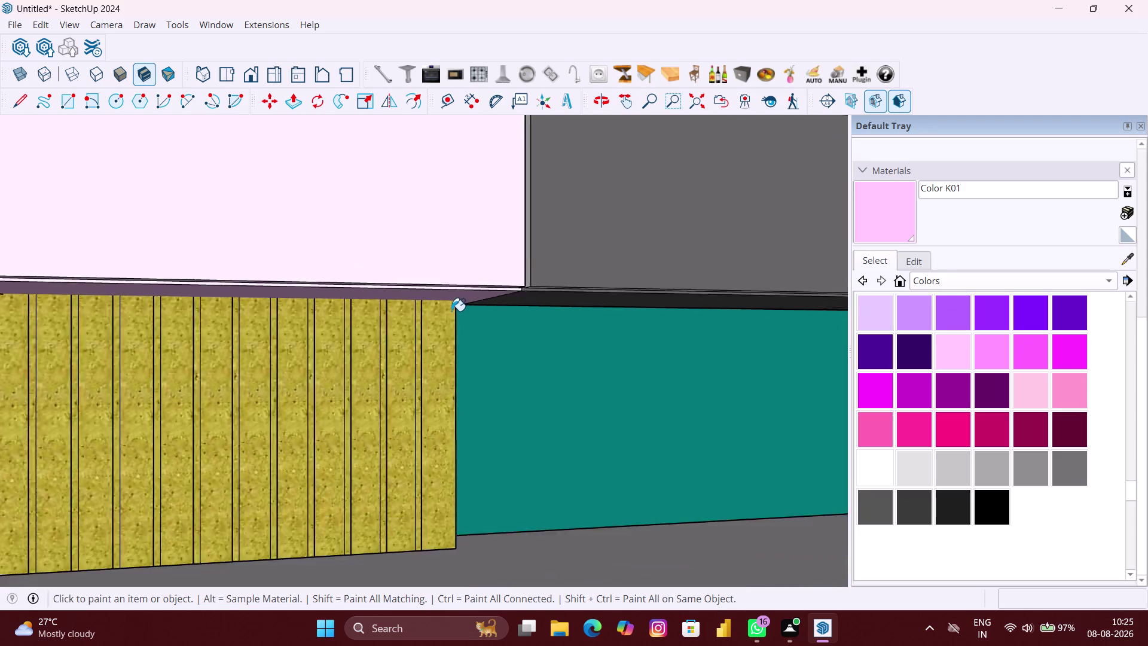
scroll(down, 3)
middle_drag(343, 294, 482, 315)
scroll(up, 3)
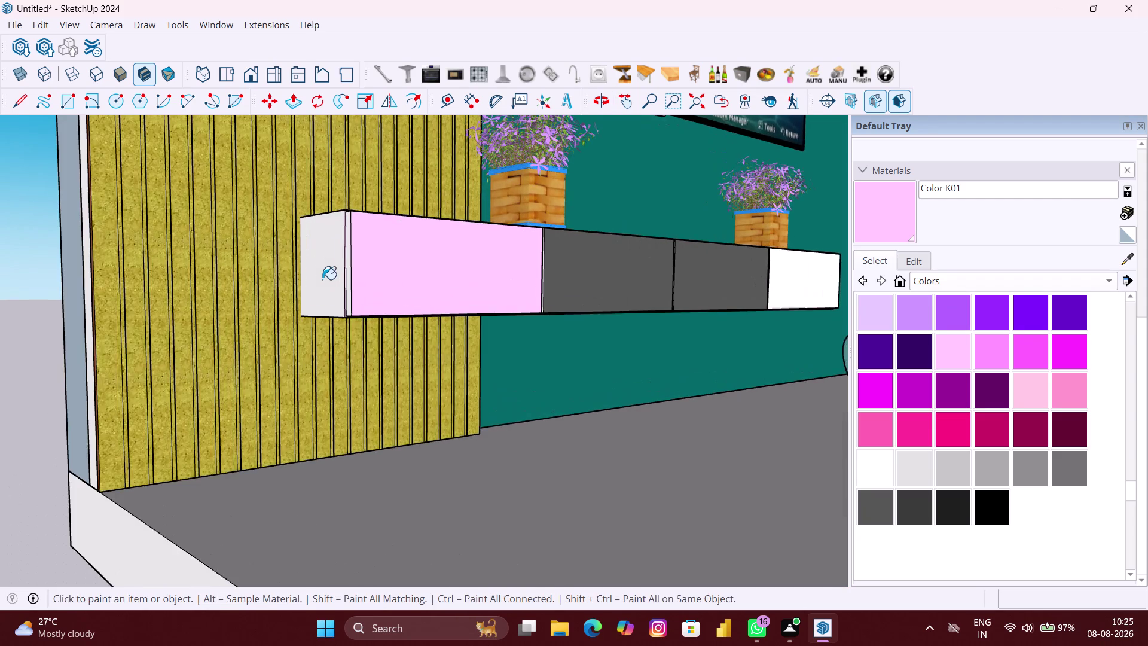
click(322, 279)
scroll(down, 3)
Paint the right cabinet's front, end face and side pink.
middle_drag(544, 320, 315, 321)
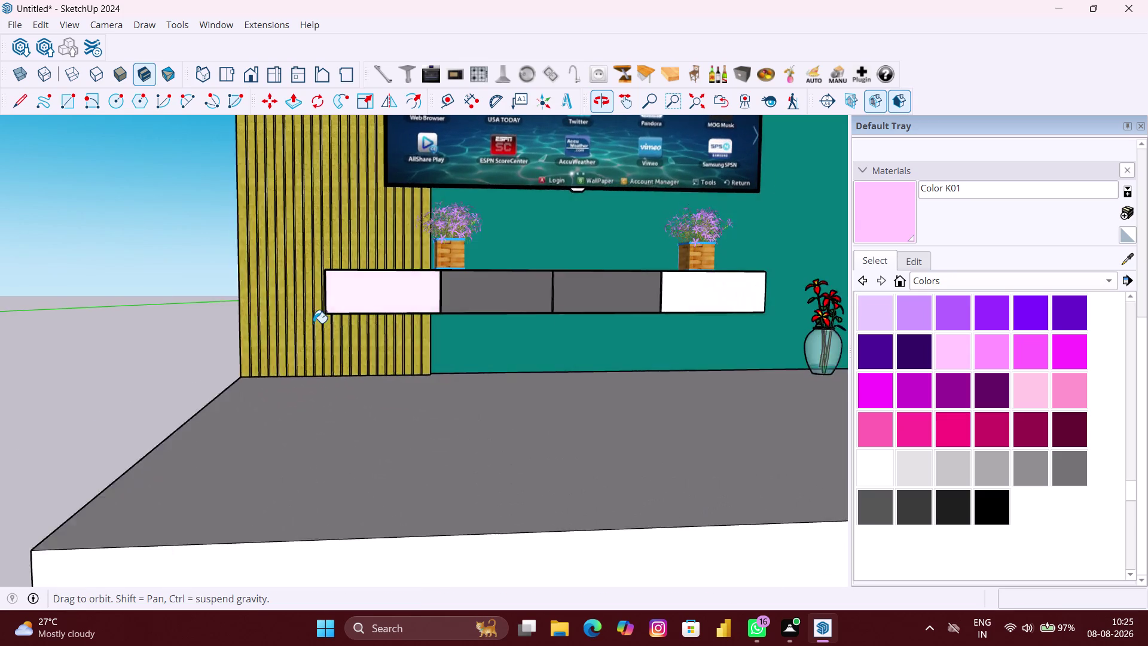
click(716, 294)
middle_drag(776, 316, 601, 318)
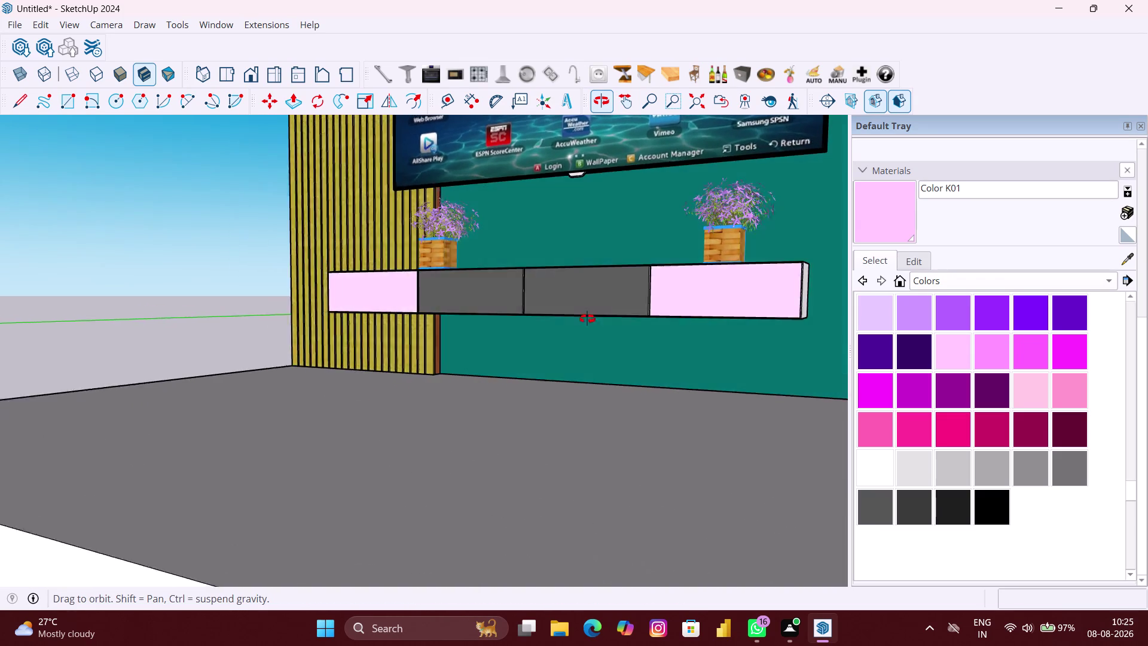
middle_drag(602, 318, 523, 326)
click(755, 294)
scroll(up, 3)
middle_drag(728, 332, 728, 336)
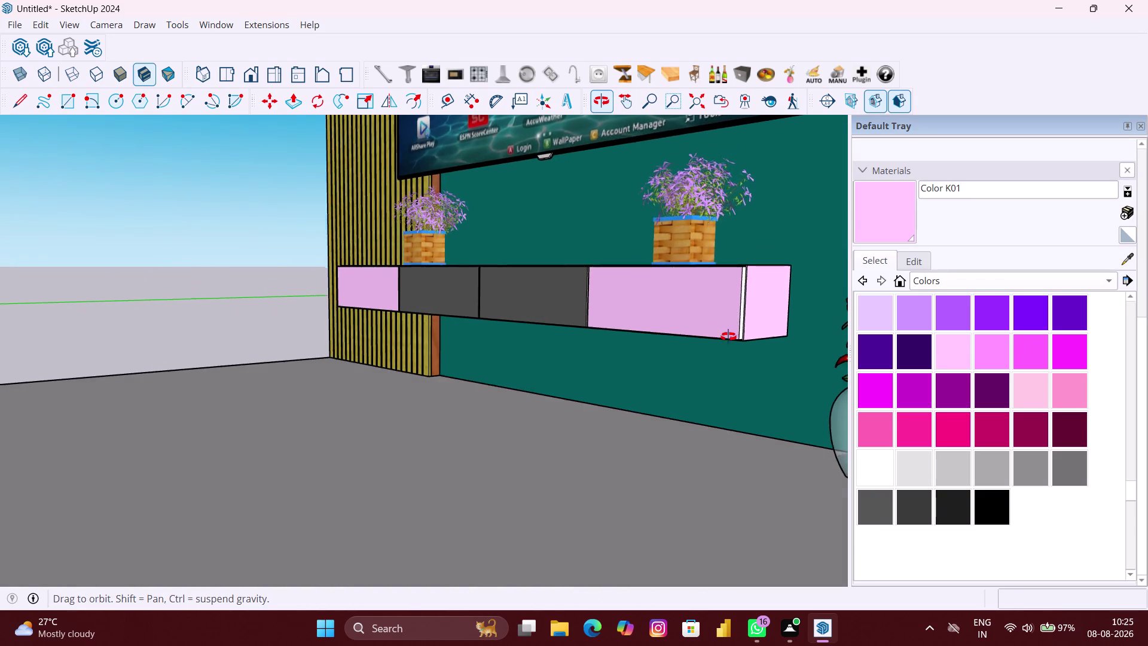
middle_drag(728, 336, 732, 425)
scroll(up, 3)
click(737, 327)
scroll(down, 3)
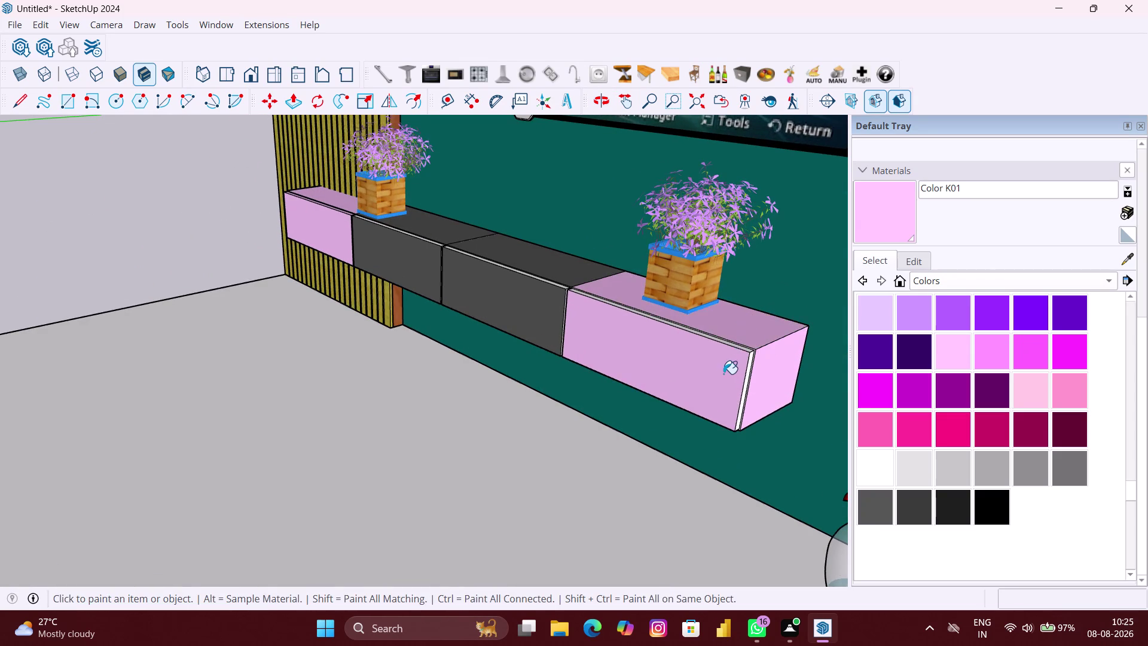
scroll(down, 3)
Paint the right cabinet's underside, bottom edge and lower front strips pink.
middle_drag(724, 361, 782, 209)
scroll(down, 3)
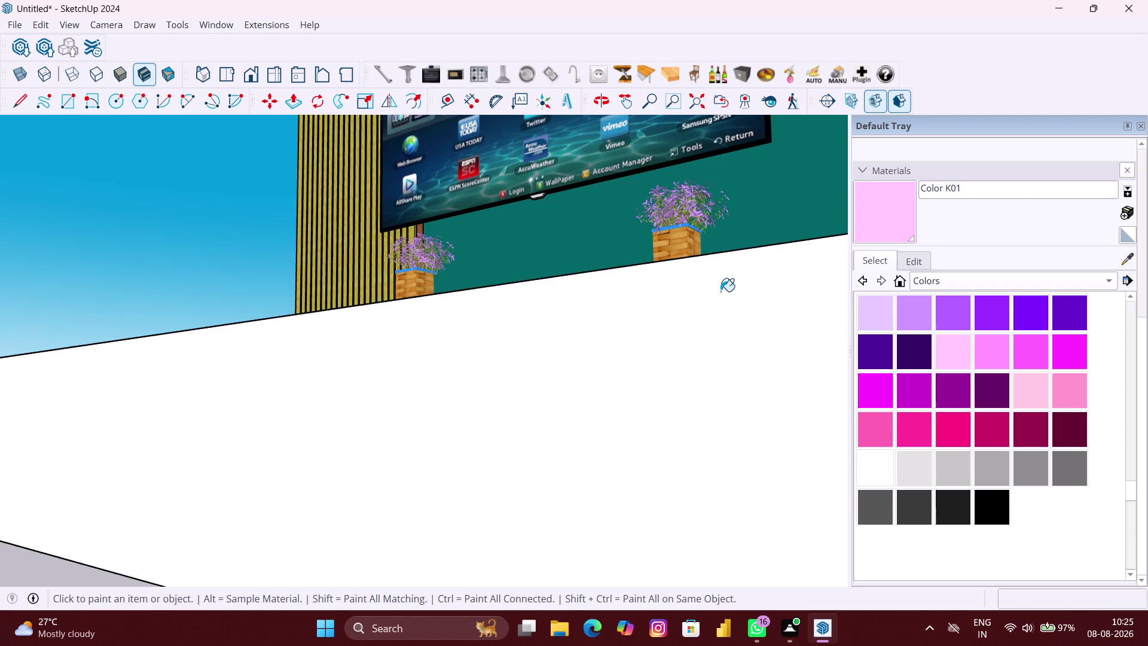
scroll(down, 3)
middle_drag(722, 287, 692, 353)
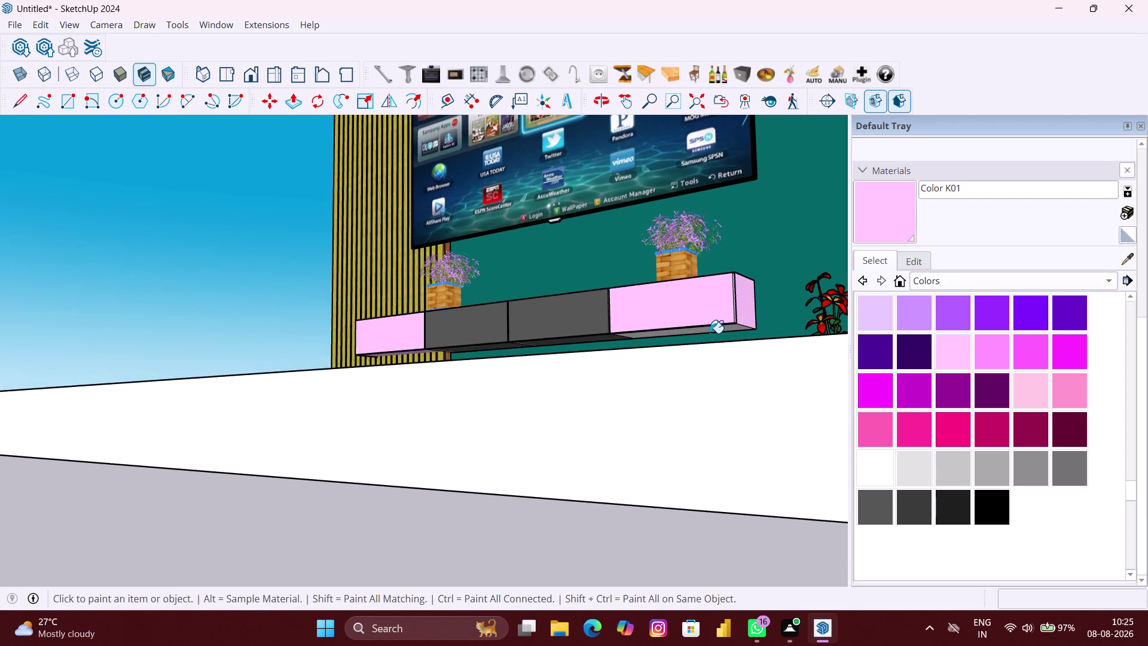
scroll(up, 3)
scroll(up, 3)
middle_drag(720, 335, 726, 312)
scroll(up, 3)
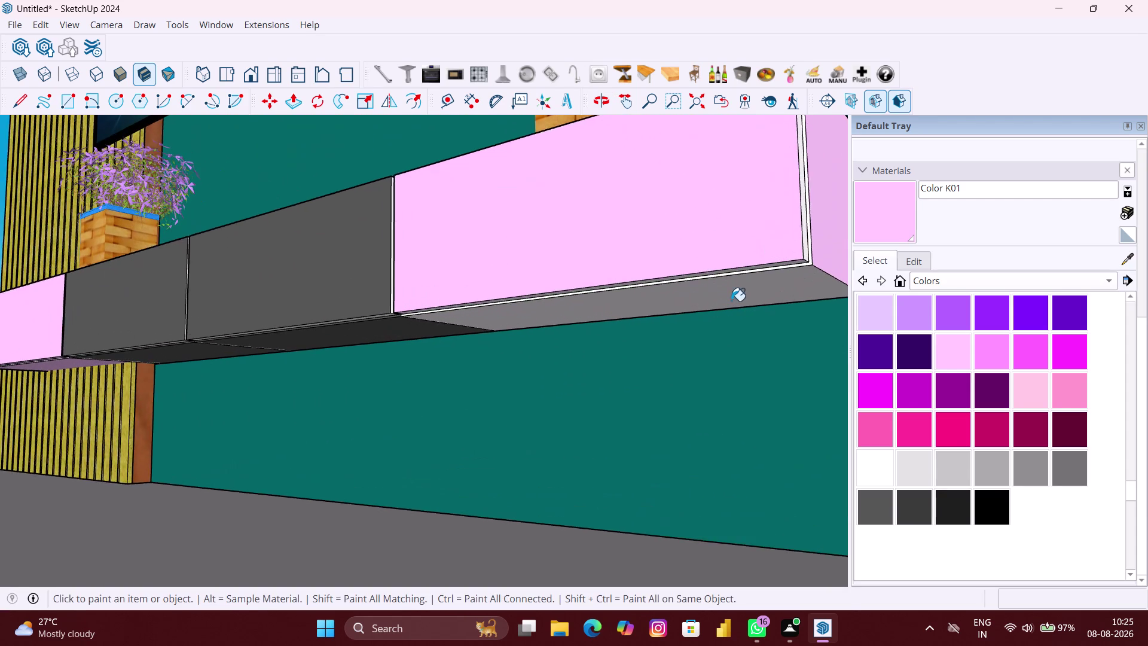
click(732, 291)
scroll(down, 3)
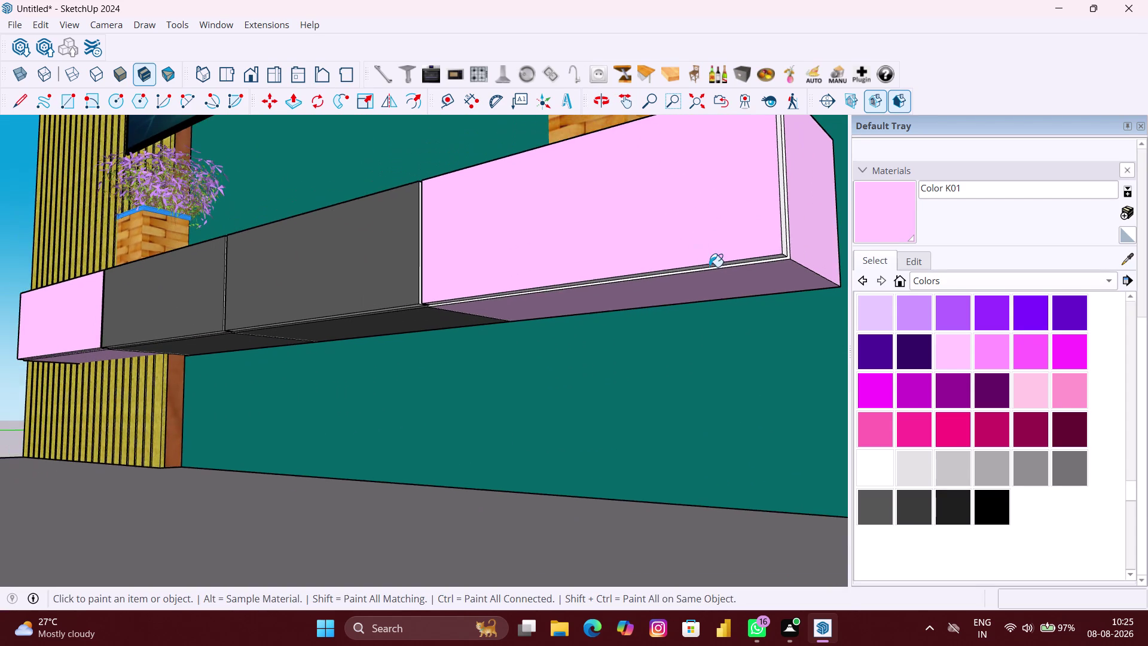
scroll(up, 3)
click(799, 242)
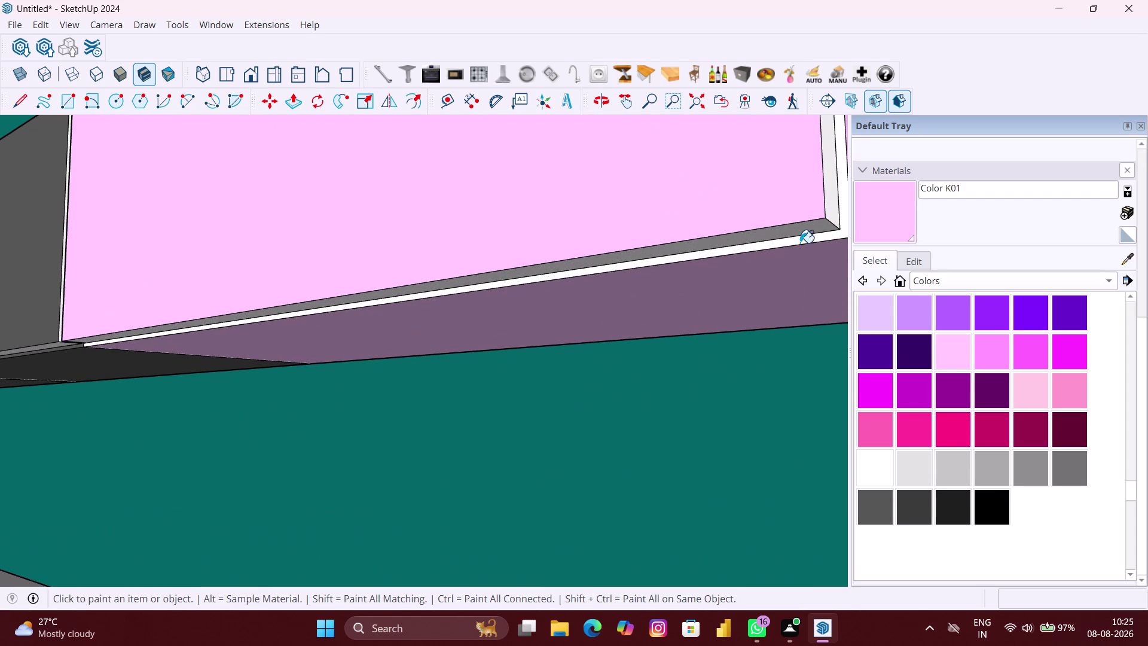
scroll(down, 3)
scroll(up, 3)
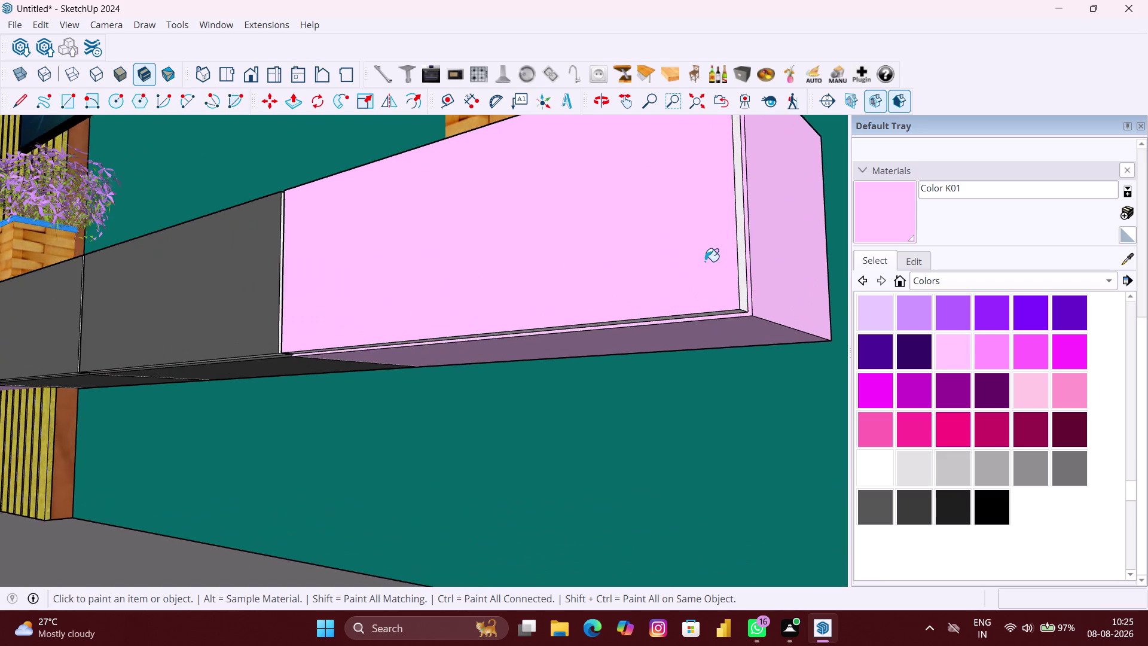
scroll(up, 3)
click(764, 263)
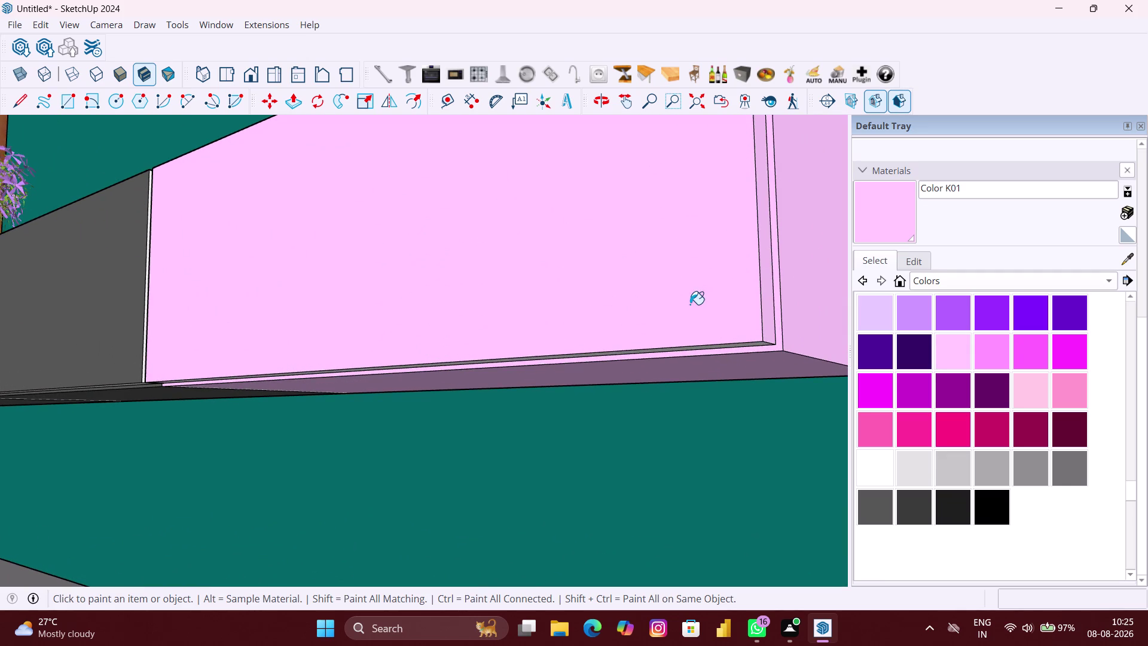
middle_drag(690, 304, 694, 274)
scroll(up, 3)
click(708, 291)
scroll(down, 3)
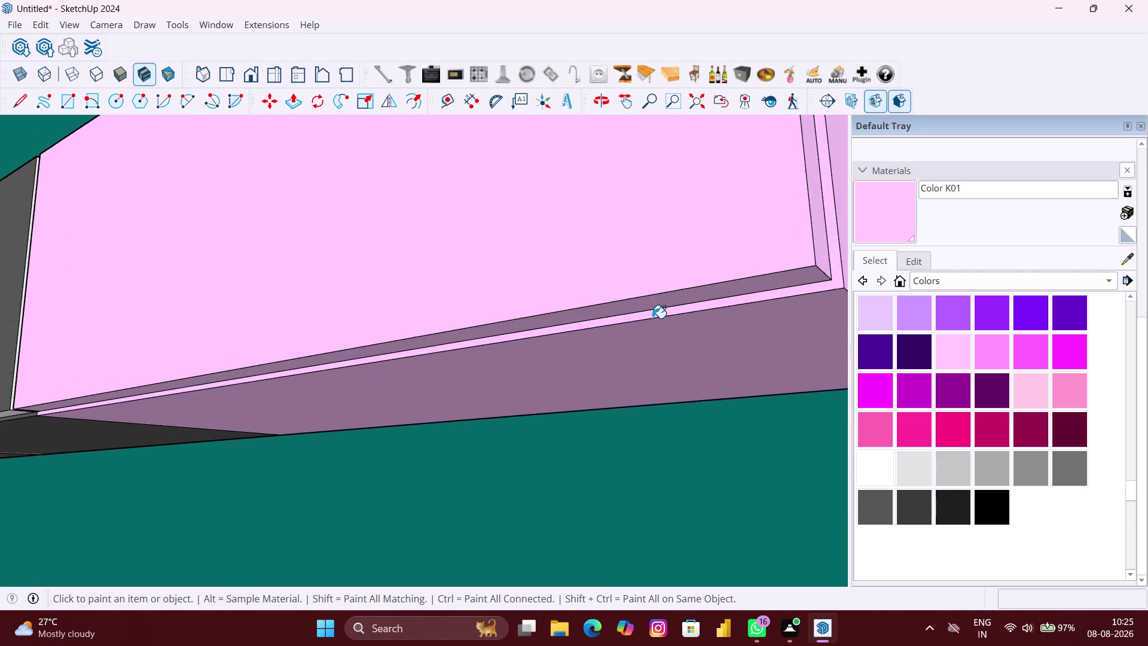
scroll(down, 3)
Paint the right cabinet's top edge strip and top surface pink.
middle_drag(331, 330, 479, 449)
scroll(up, 3)
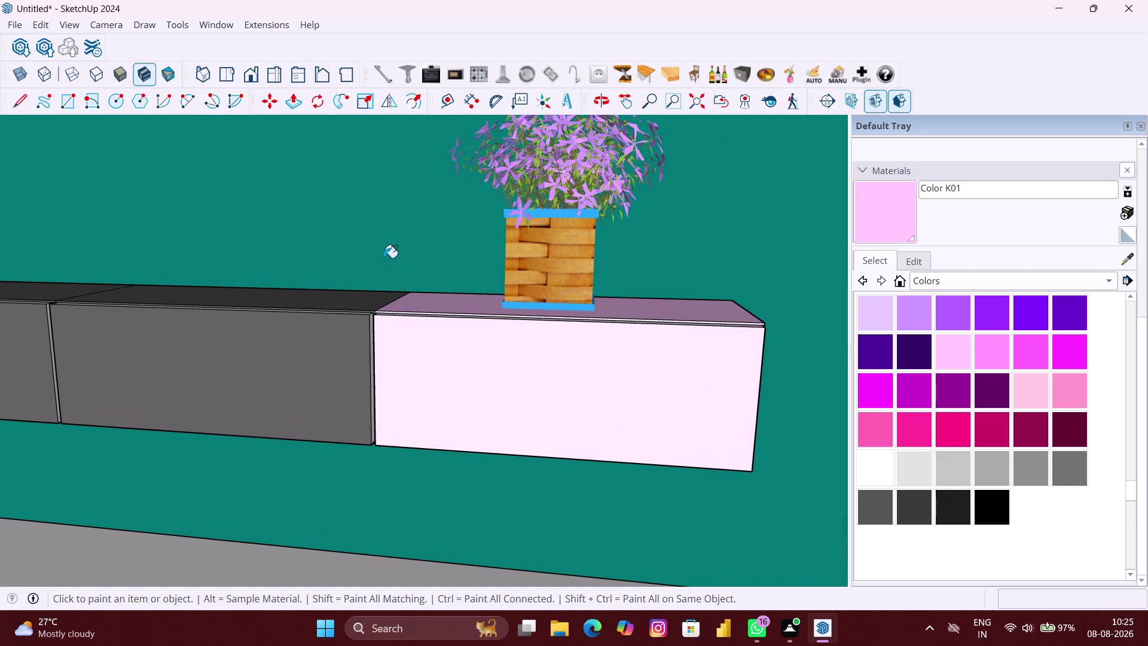
middle_drag(392, 280, 394, 378)
scroll(up, 3)
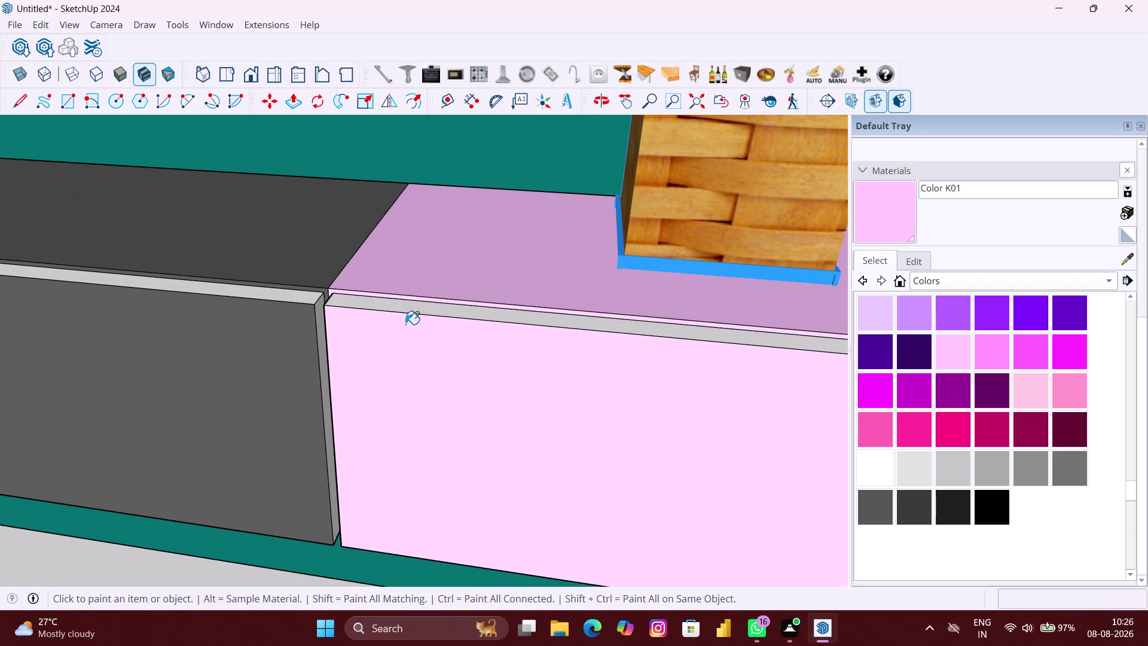
click(401, 303)
middle_drag(350, 338, 543, 338)
scroll(up, 3)
click(394, 363)
scroll(down, 3)
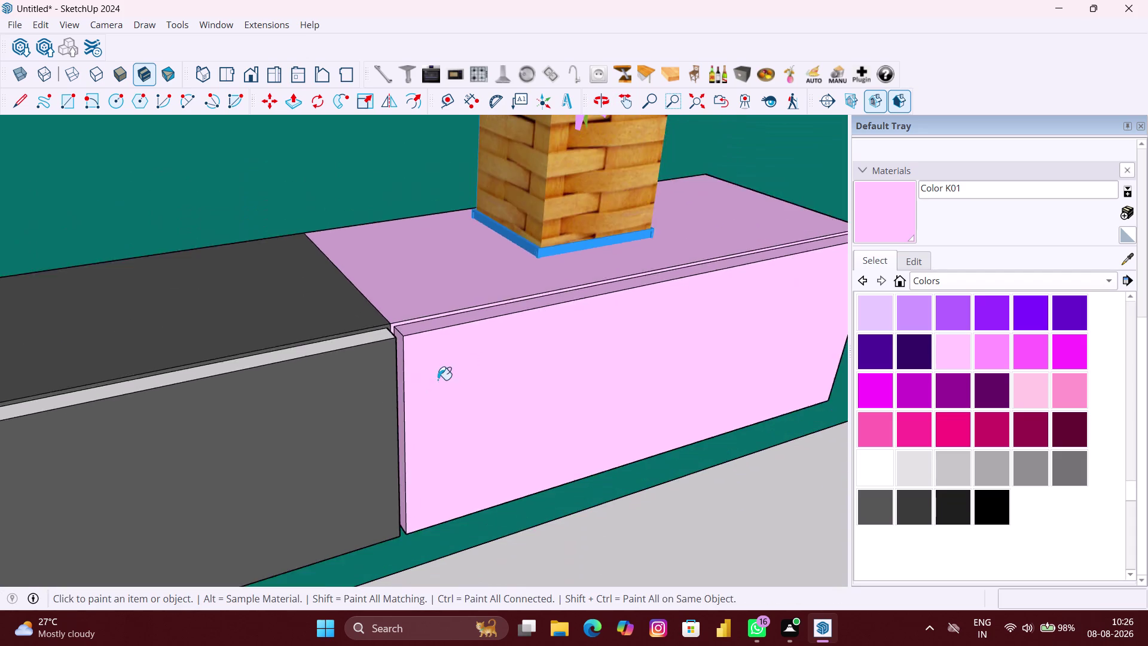
scroll(down, 3)
middle_drag(439, 409, 597, 321)
Paint the left cabinet's top edge strip and end face pink.
scroll(up, 3)
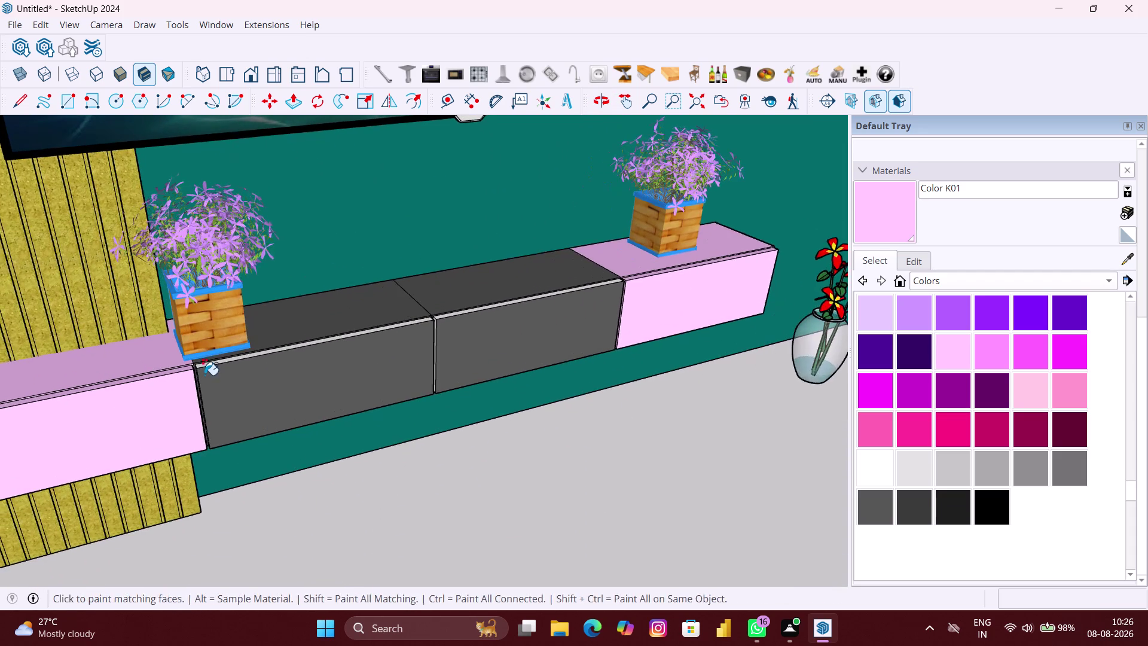
middle_drag(204, 374, 442, 402)
scroll(up, 3)
scroll(up, 3)
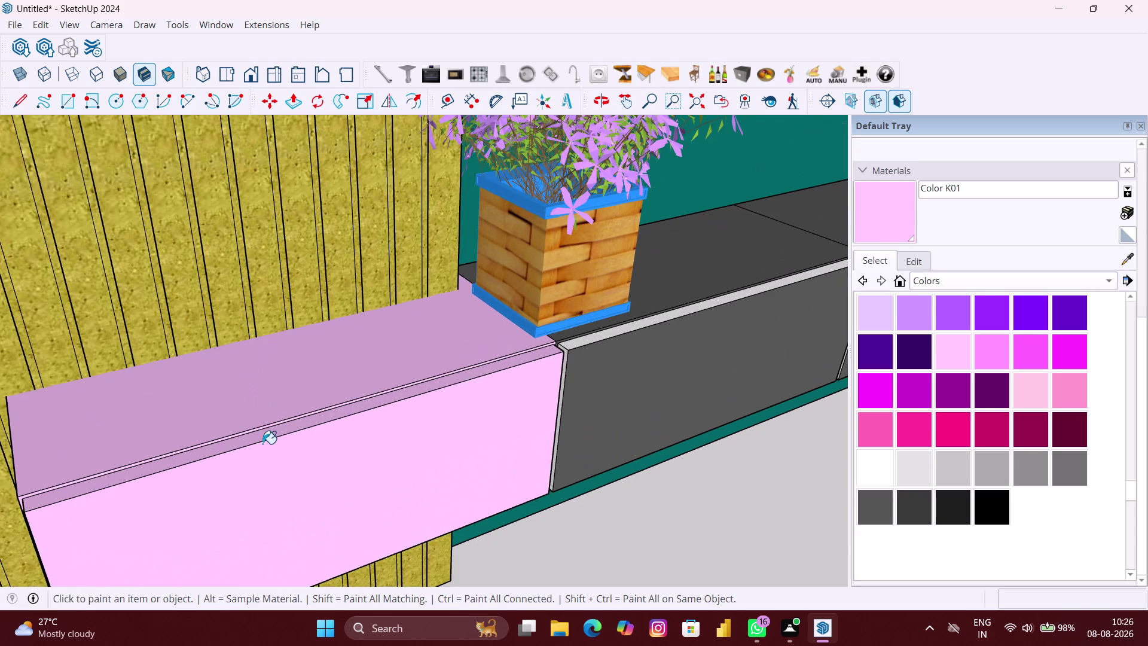
click(263, 438)
scroll(down, 3)
middle_drag(247, 458, 382, 402)
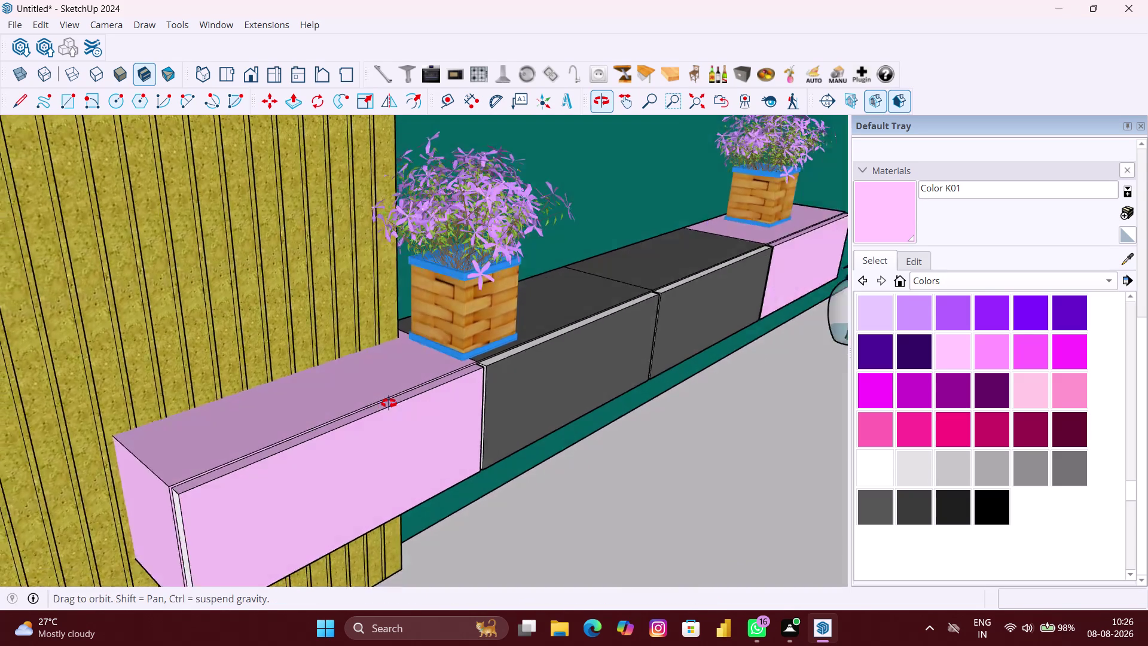
middle_drag(382, 403, 391, 403)
scroll(up, 3)
click(254, 526)
scroll(down, 3)
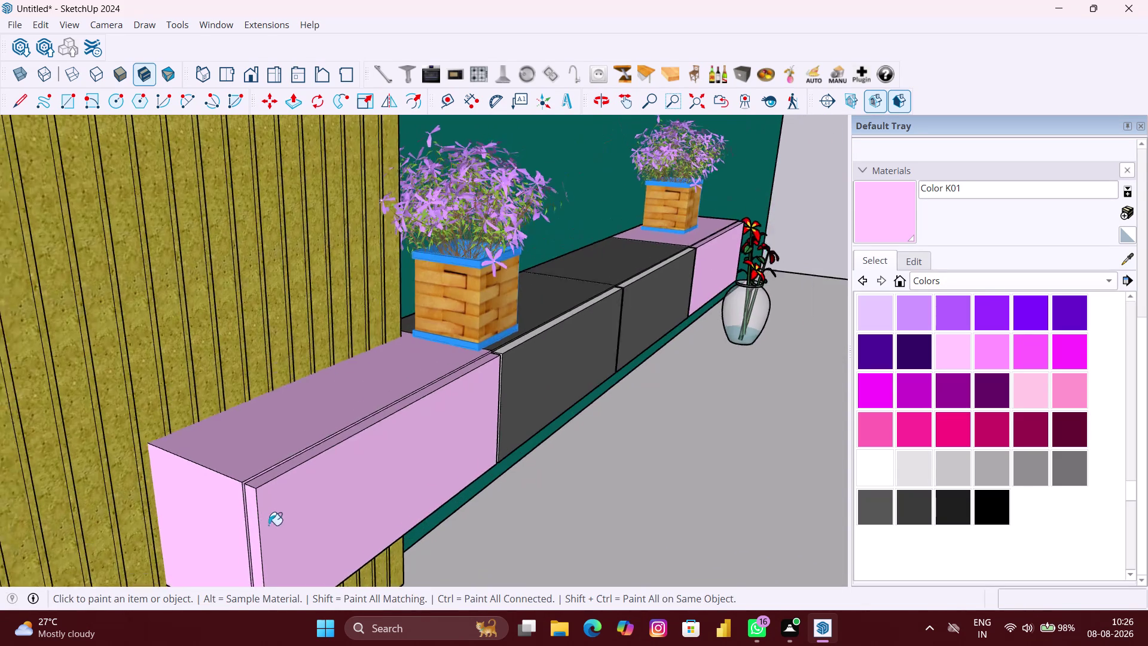
scroll(down, 3)
Paint the left cabinet's inner side edge and remaining end face pink.
middle_drag(317, 518, 229, 421)
middle_drag(478, 461, 360, 496)
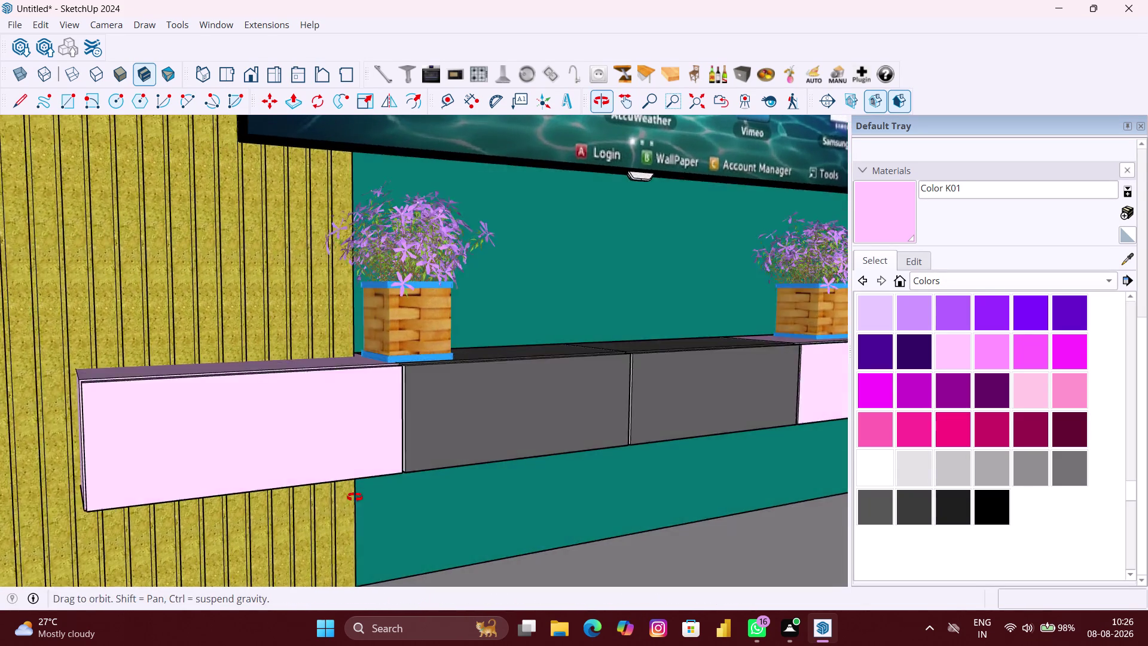
middle_drag(360, 497, 348, 496)
scroll(up, 3)
scroll(up, 3)
middle_drag(351, 418, 258, 420)
scroll(up, 3)
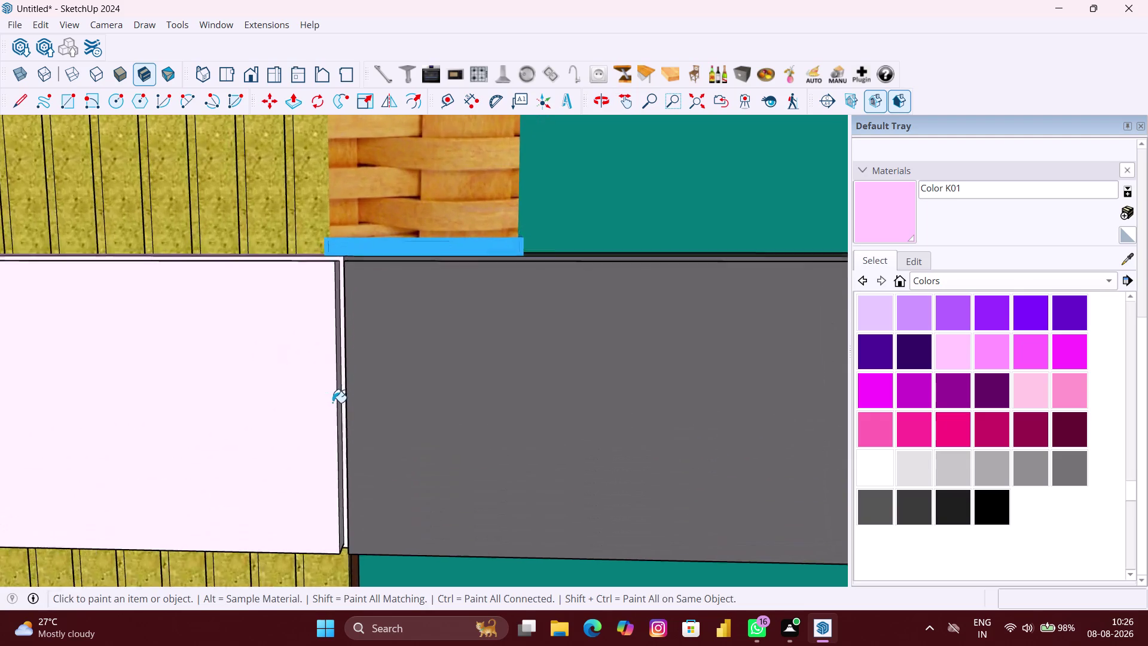
scroll(up, 3)
click(336, 396)
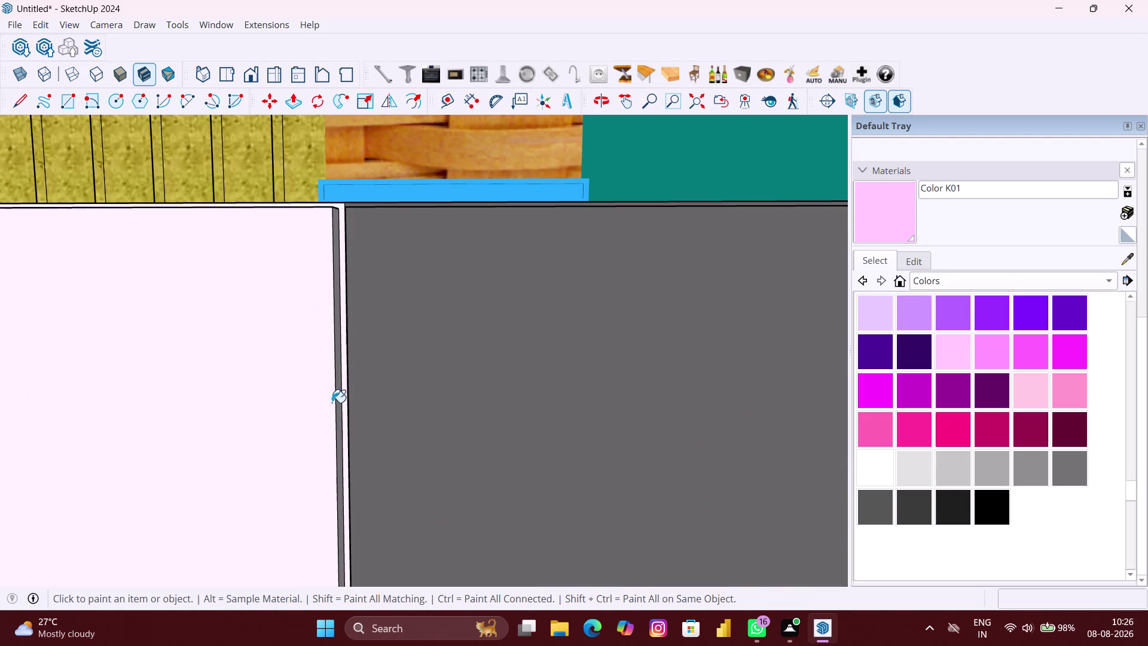
scroll(down, 3)
middle_drag(325, 488, 343, 345)
scroll(up, 3)
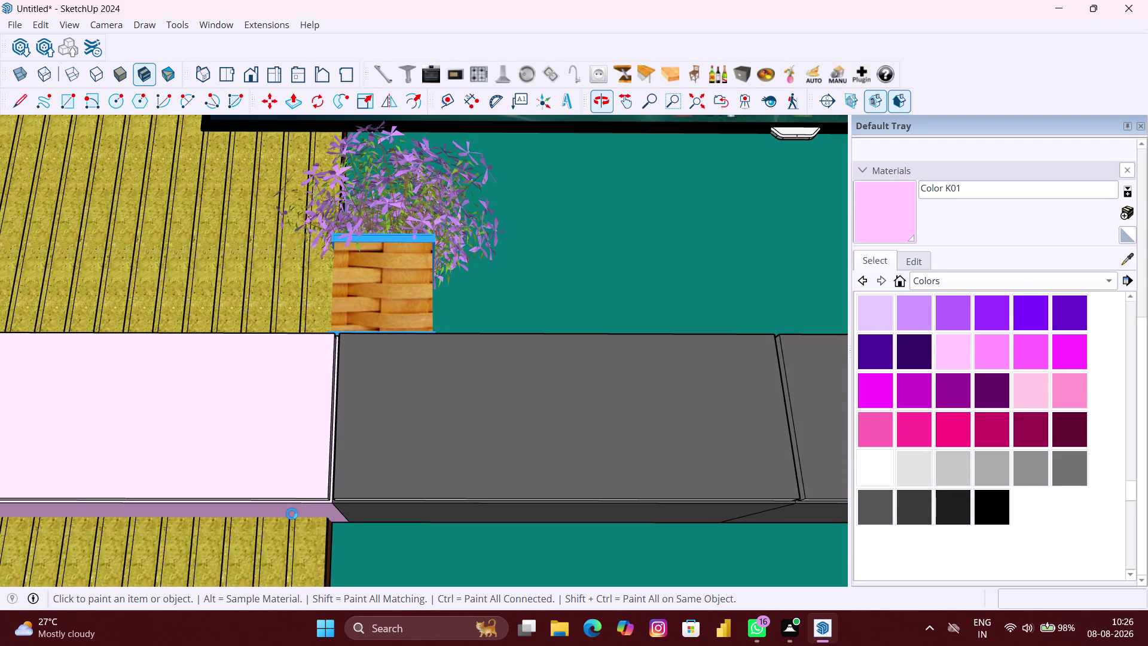
scroll(up, 3)
middle_drag(319, 505, 325, 454)
scroll(up, 3)
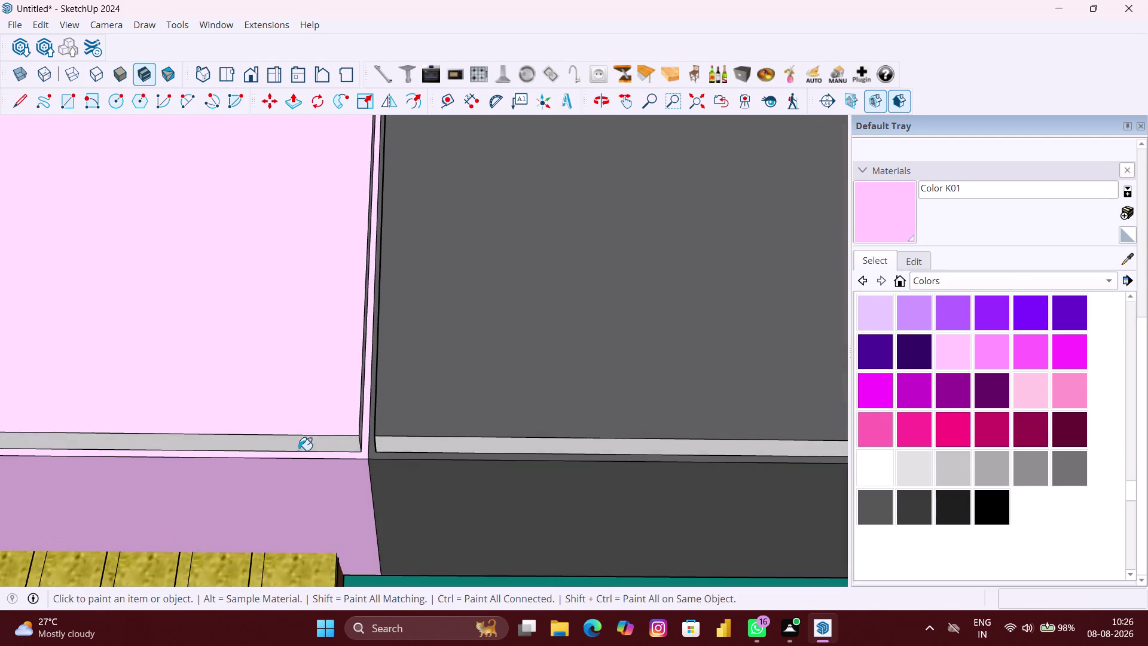
click(310, 444)
scroll(down, 3)
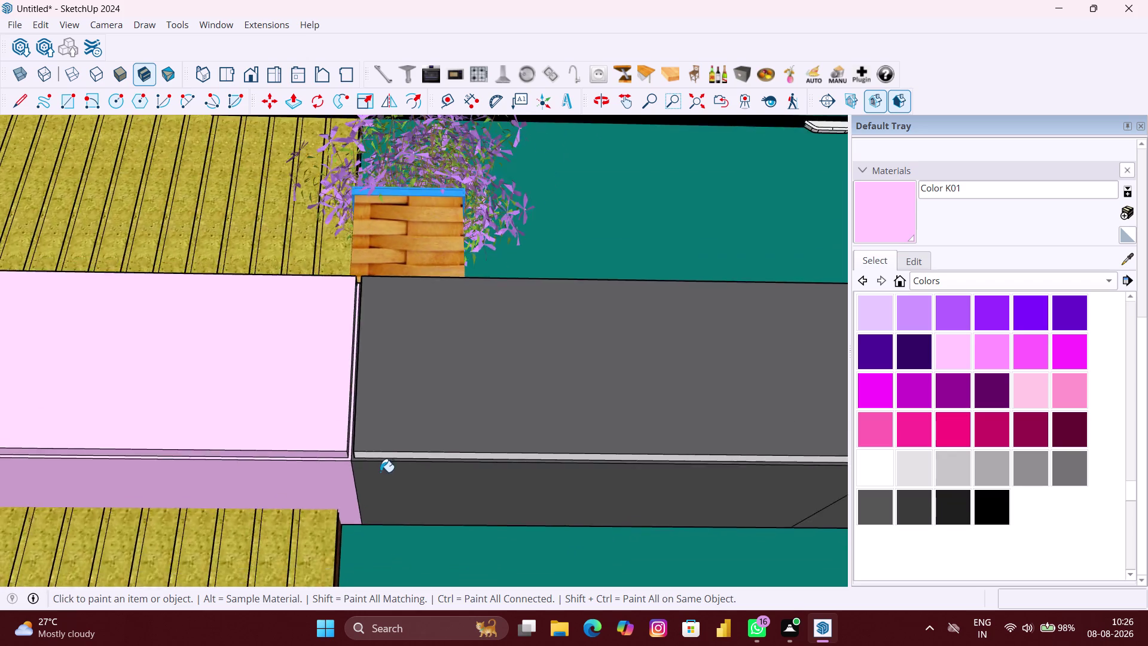
scroll(down, 3)
scroll(down, 3)
scroll(down, 3)
click(619, 98)
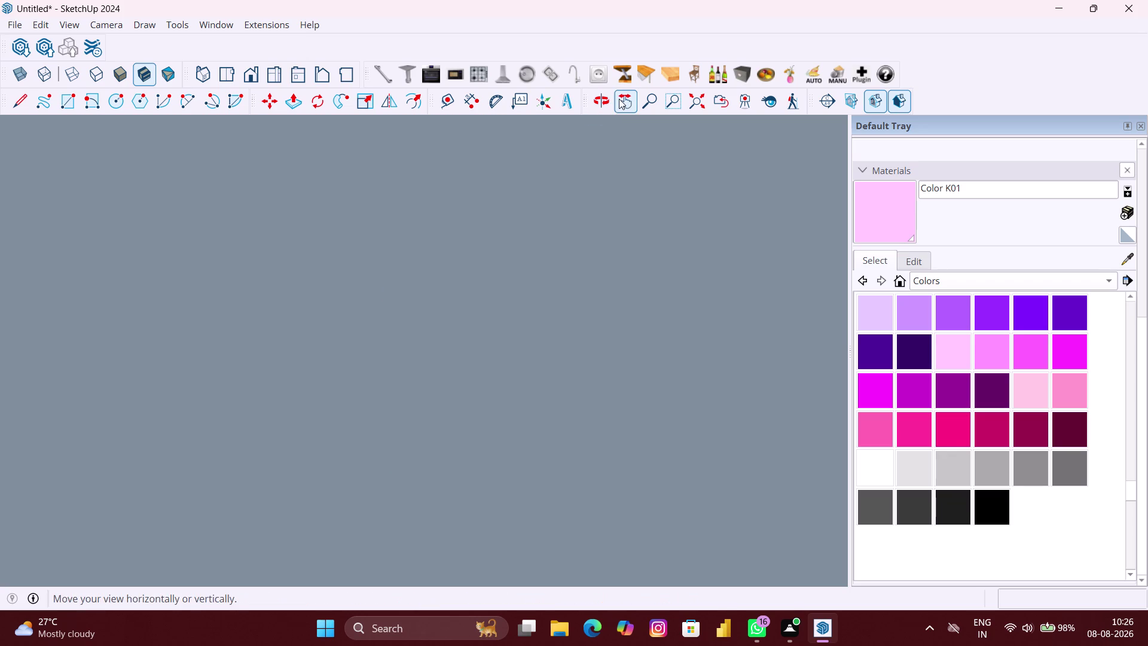
Look around for the lost model and switch back to the Select tool.
click(692, 100)
scroll(down, 3)
middle_drag(325, 354, 324, 370)
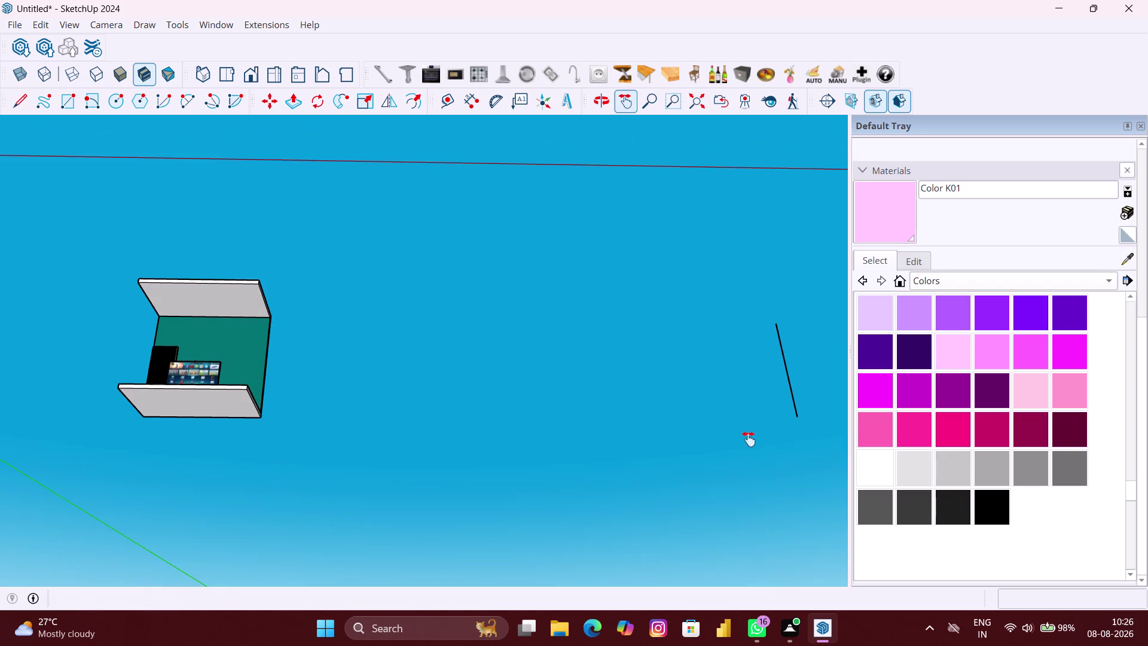
key(space)
Resize the Default Tray's materials list to a wider width.
drag(848, 436, 774, 419)
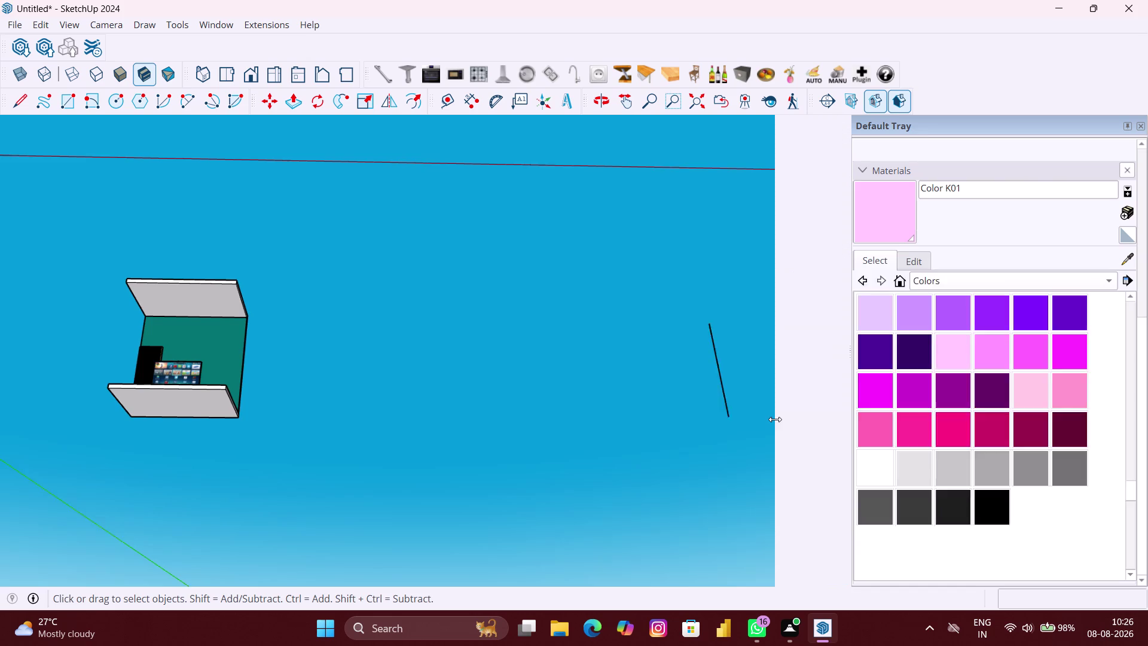
drag(774, 423, 793, 428)
drag(778, 428, 868, 428)
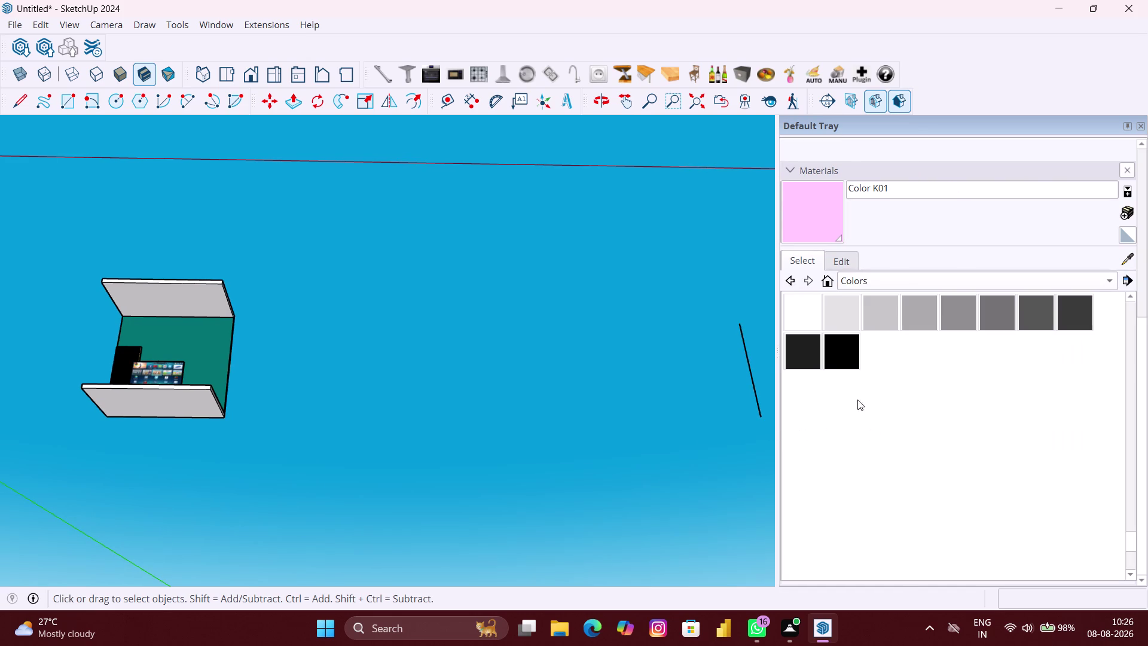
scroll(down, 3)
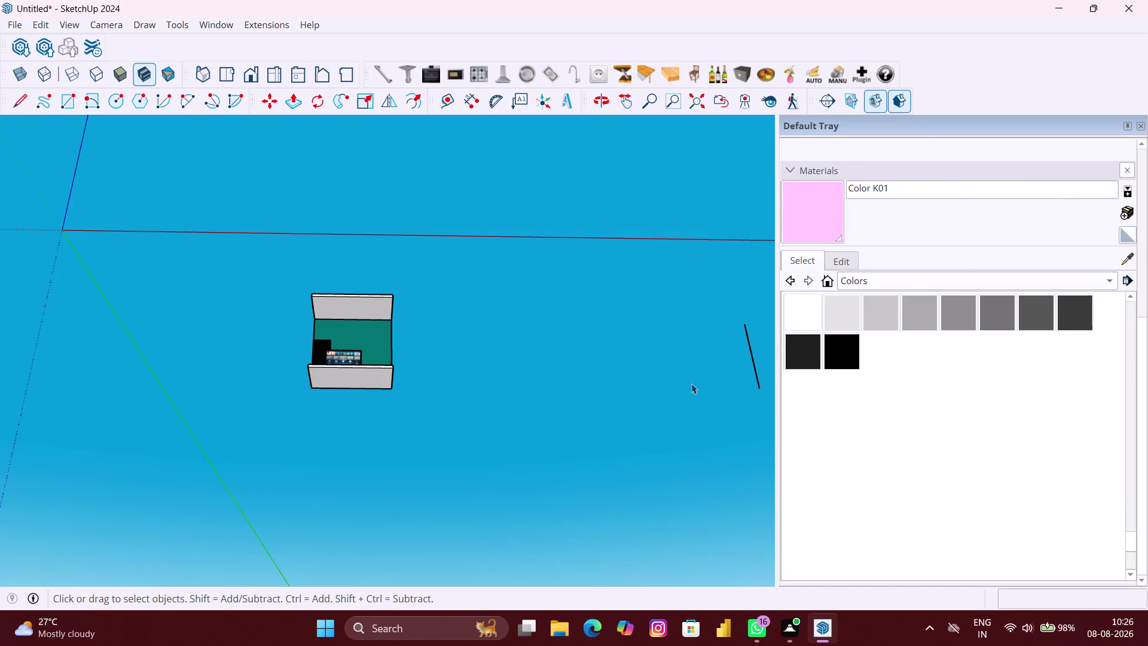
scroll(up, 3)
drag(774, 376, 766, 372)
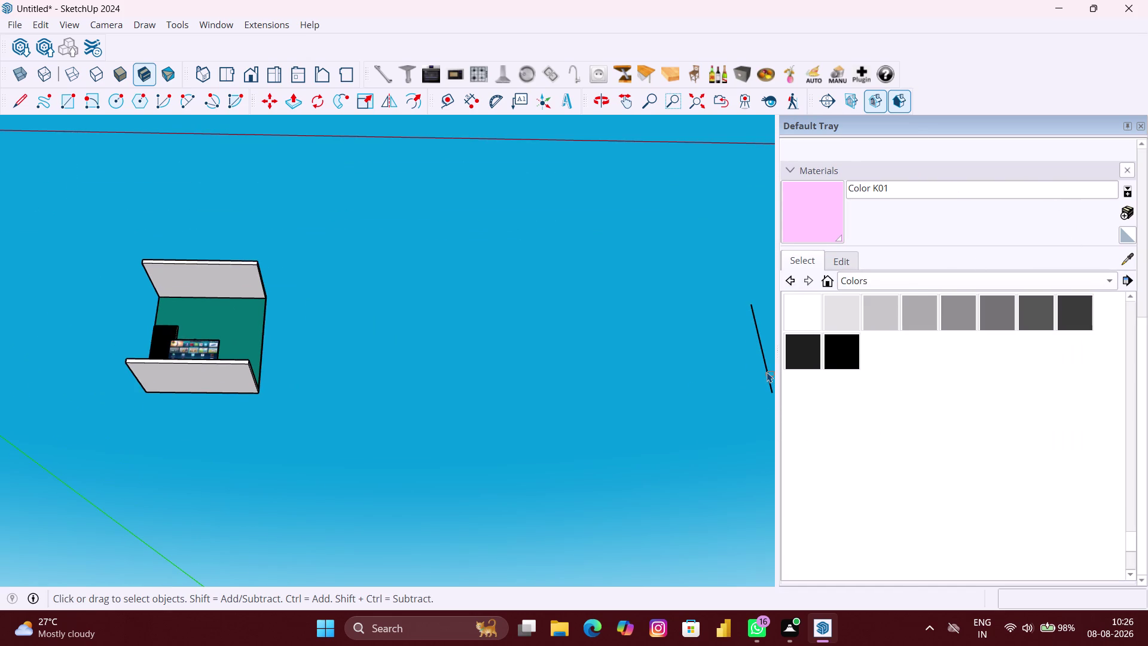
drag(766, 371, 789, 372)
drag(774, 375, 816, 375)
drag(776, 382, 858, 372)
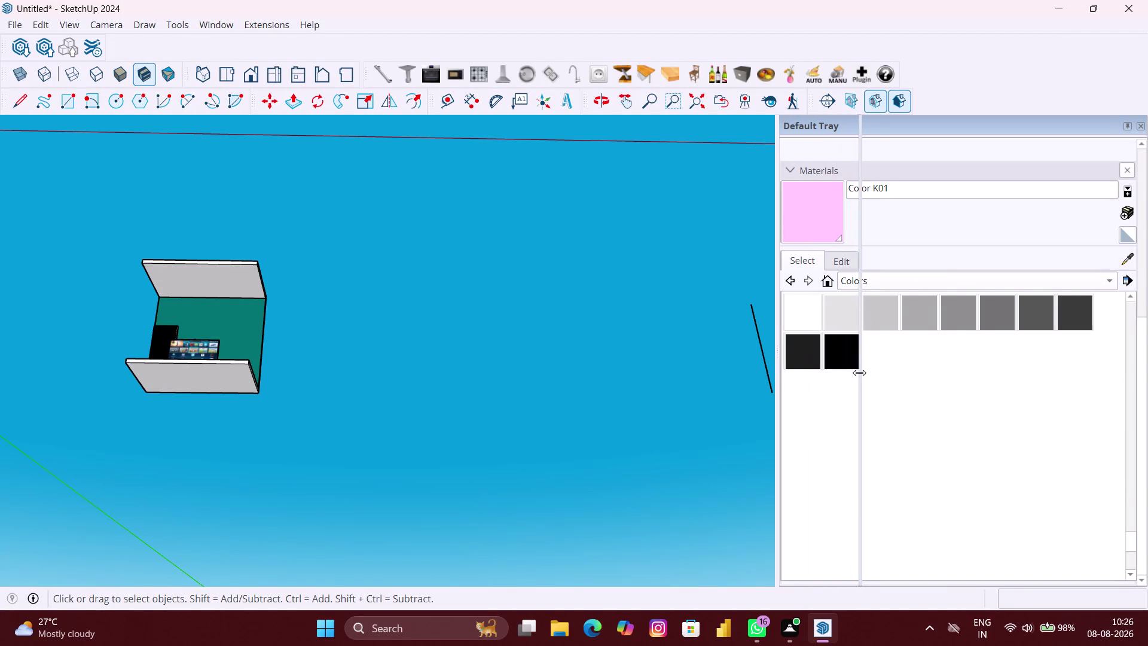
drag(858, 372, 861, 373)
drag(825, 364, 741, 342)
double_click(732, 347)
drag(841, 358, 836, 358)
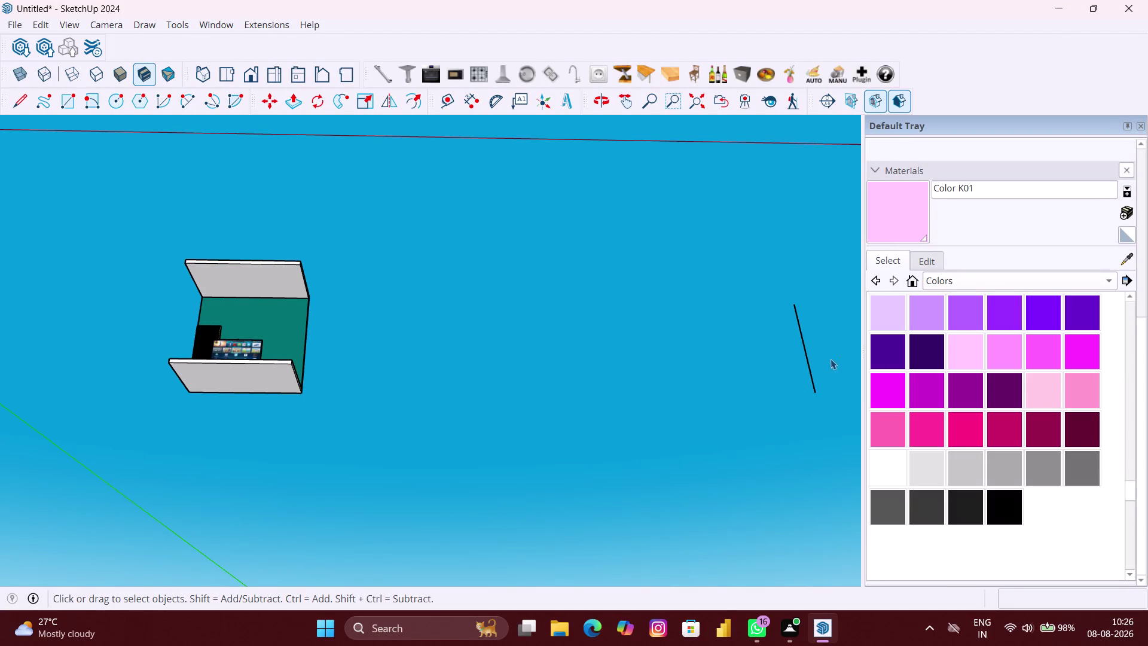
Delete the stray flat rectangle and edge beside the room, then orbit to face the TV wall.
drag(835, 358, 770, 351)
scroll(up, 3)
double_click(76, 301)
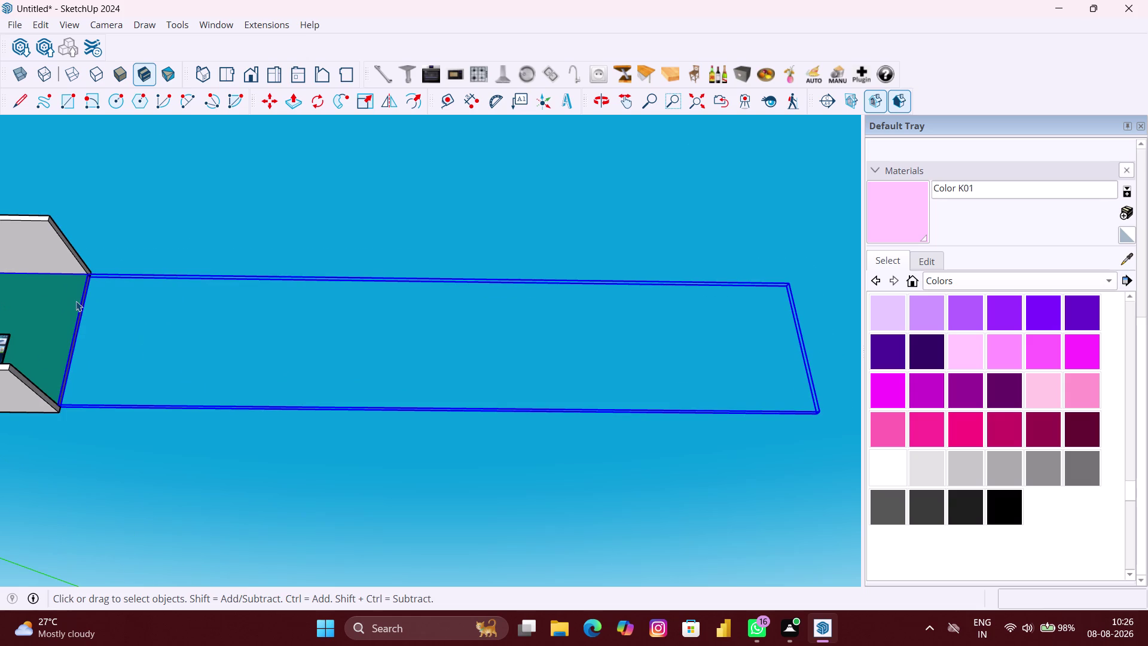
scroll(up, 3)
drag(833, 374, 793, 351)
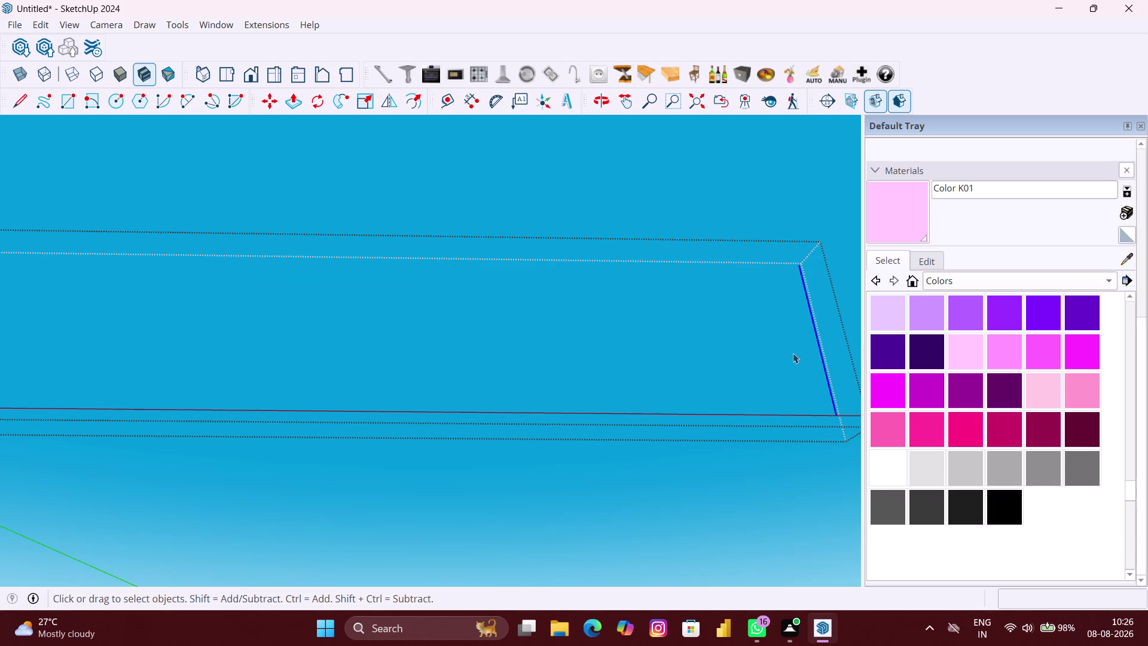
key(Delete)
scroll(down, 3)
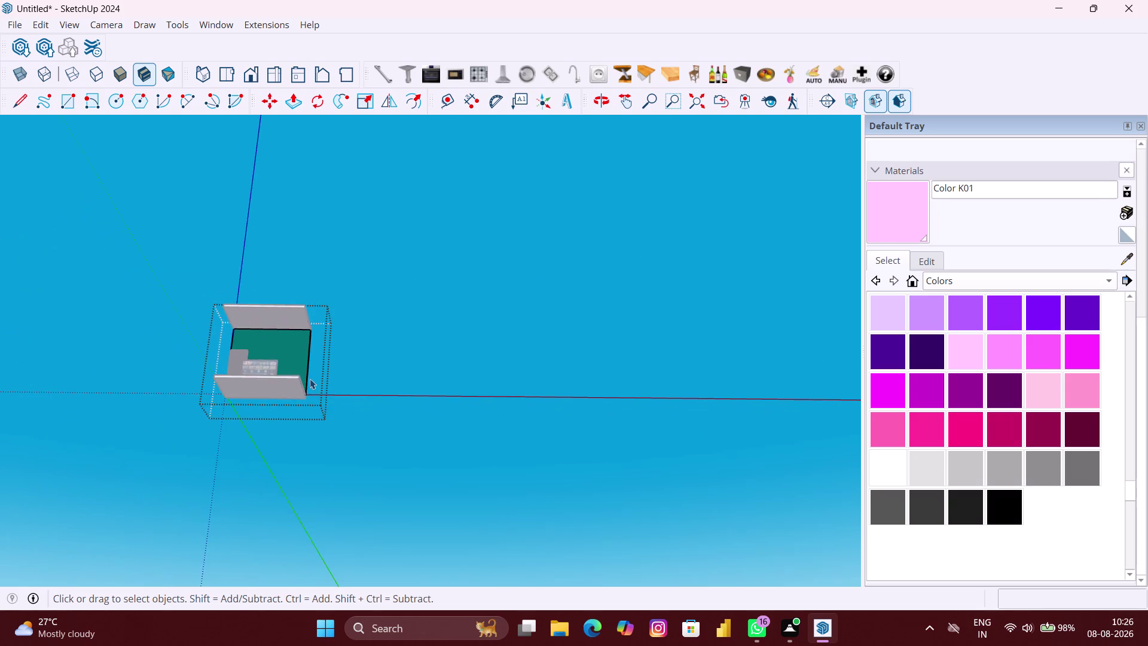
middle_drag(309, 378, 316, 529)
scroll(up, 3)
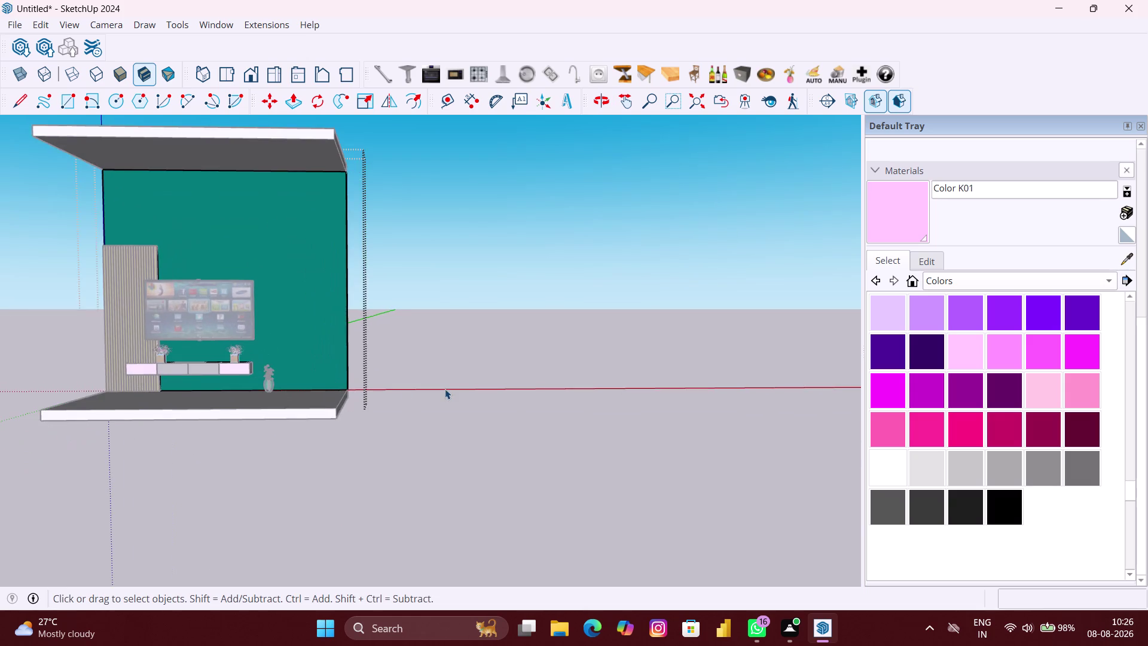
Orbit and zoom toward the TV wall and cabinet.
click(446, 389)
scroll(up, 3)
middle_drag(285, 385, 316, 412)
scroll(down, 3)
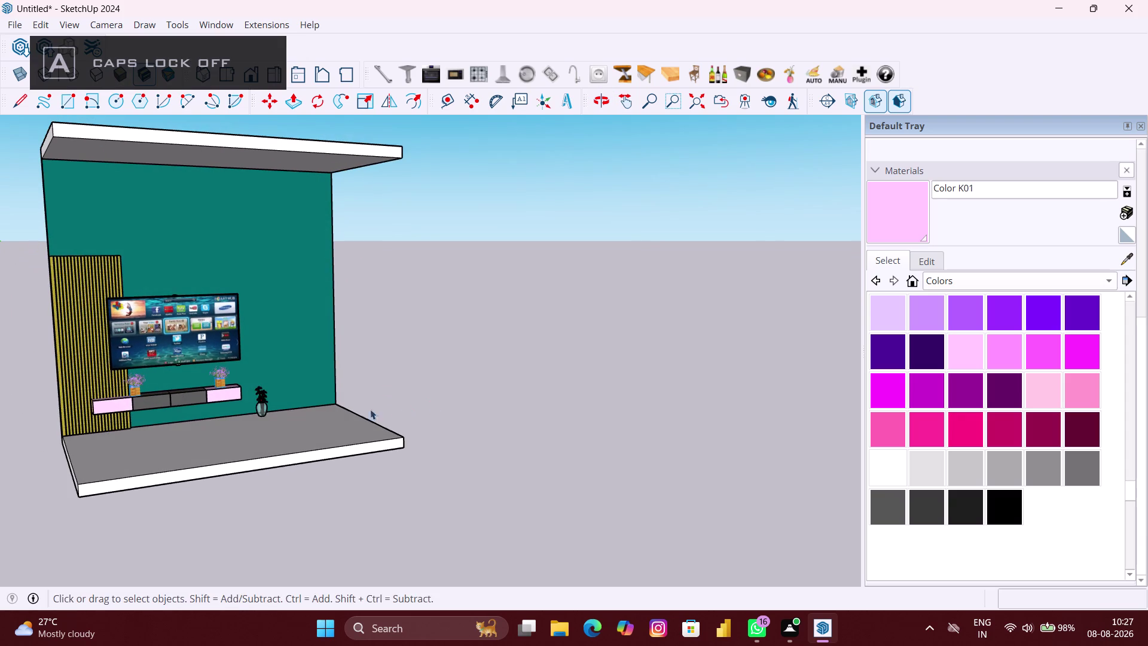
middle_drag(340, 411, 380, 400)
scroll(up, 3)
middle_drag(208, 384, 191, 412)
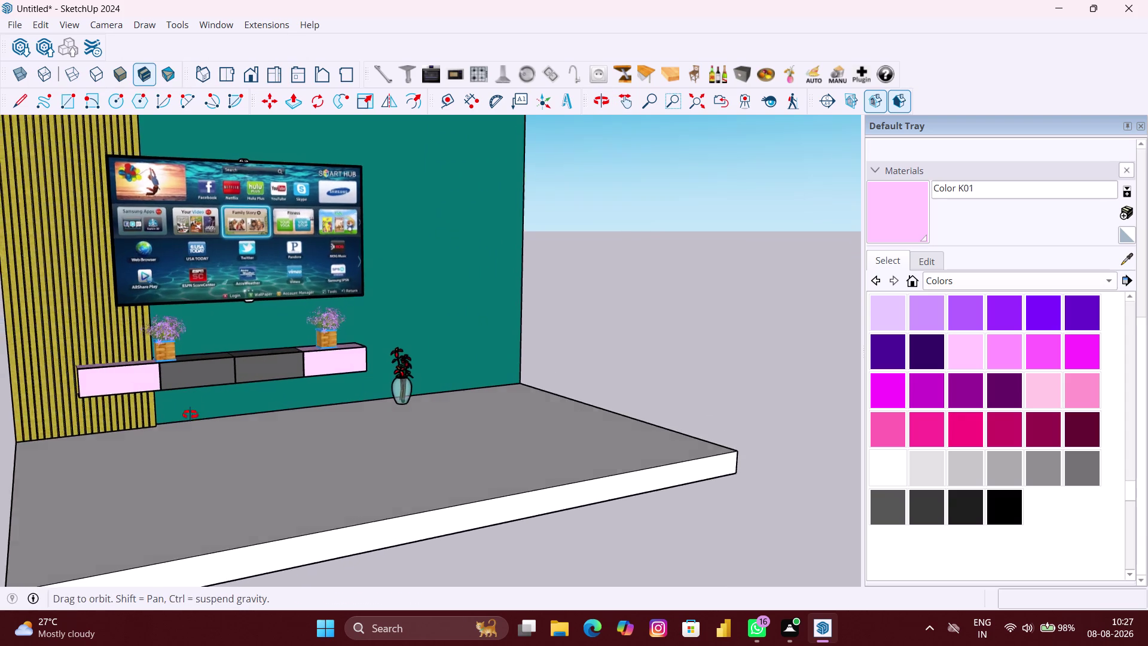
middle_drag(191, 411, 180, 421)
scroll(up, 3)
scroll(up, 3)
Bring the cabinet drawers into close view and switch to sampling a colour.
middle_drag(248, 371, 243, 425)
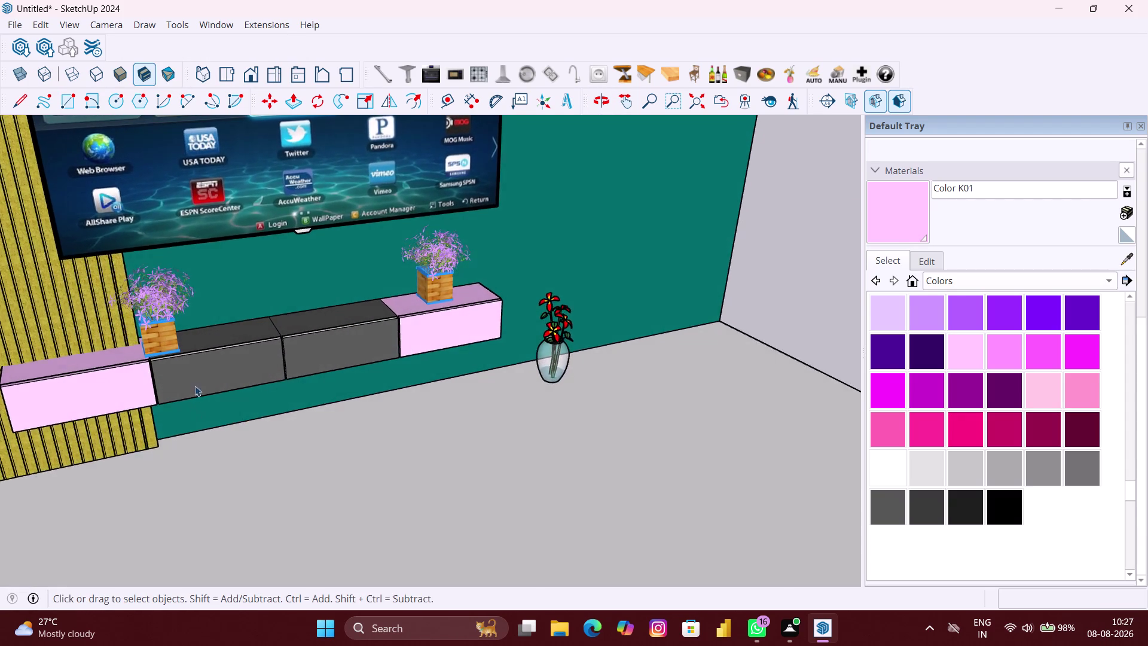
scroll(up, 3)
middle_drag(239, 359, 238, 426)
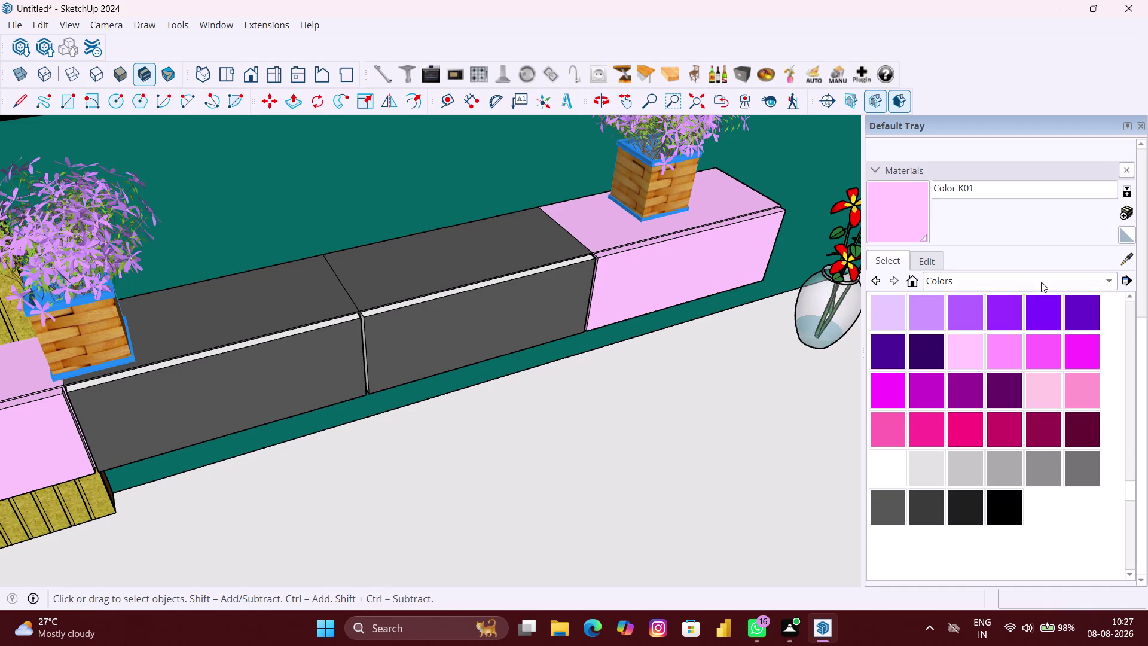
click(1129, 258)
click(230, 261)
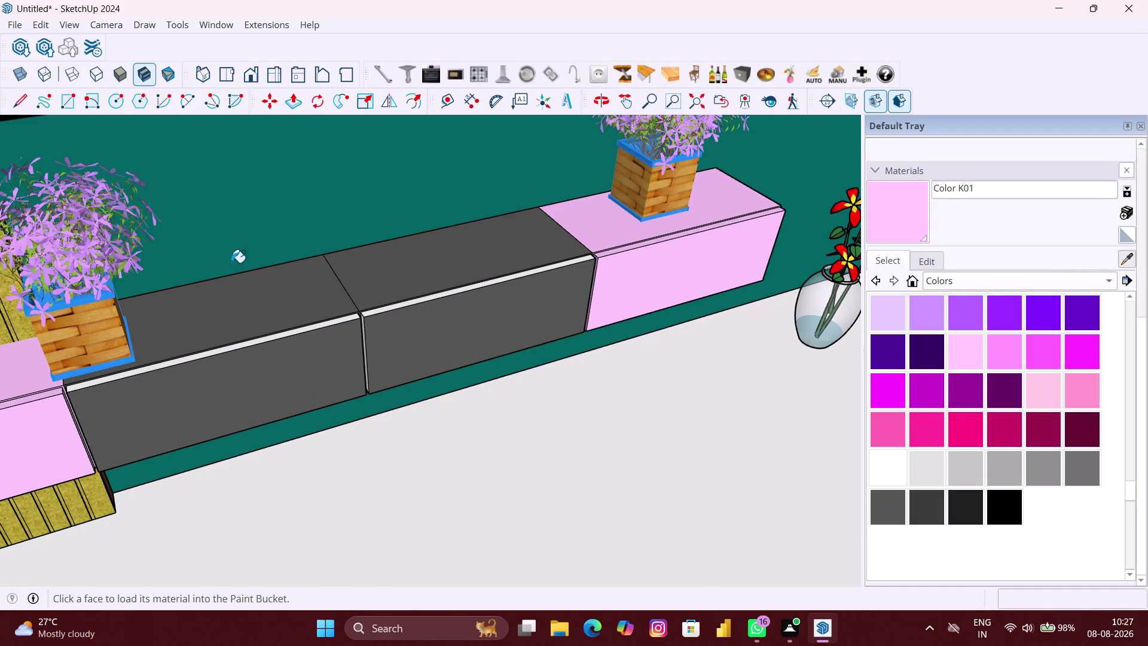
Pick up the grey drawer colour and paint the drawer face, edge strips and gap.
click(1127, 257)
click(200, 302)
scroll(up, 3)
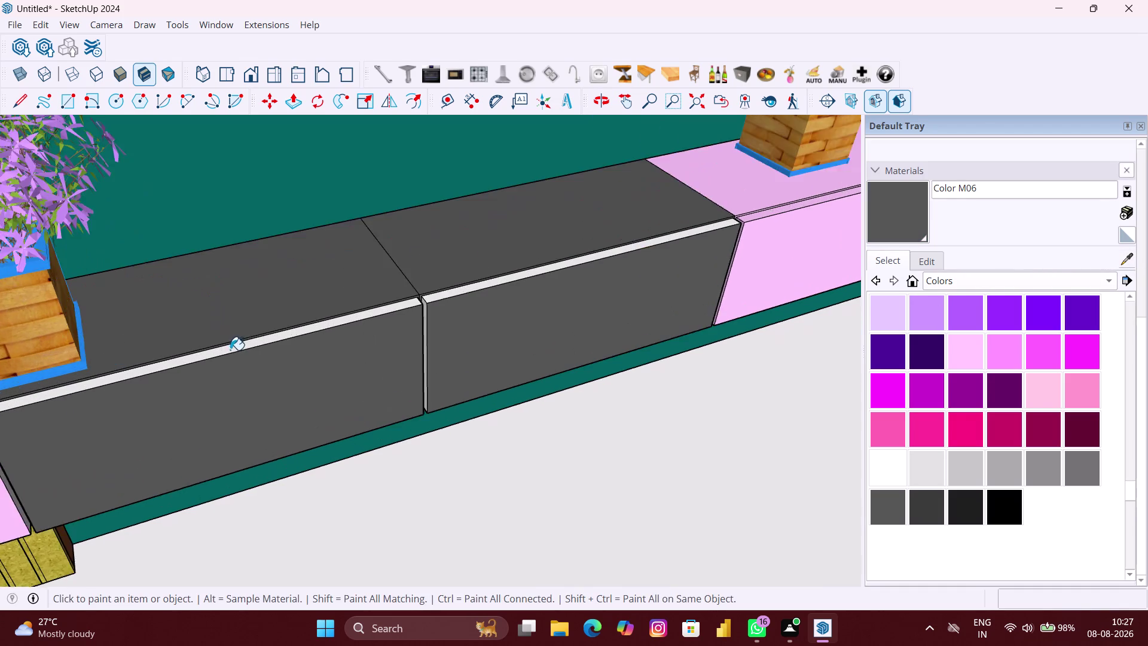
scroll(up, 3)
click(232, 350)
scroll(down, 3)
click(547, 274)
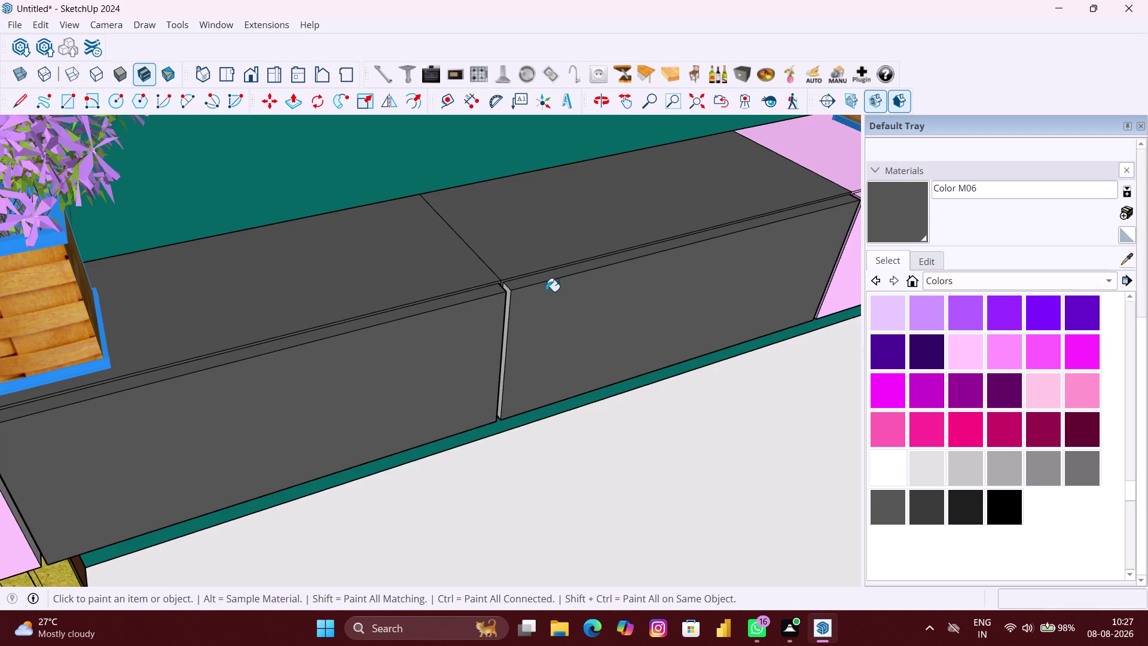
scroll(up, 3)
click(516, 303)
scroll(down, 3)
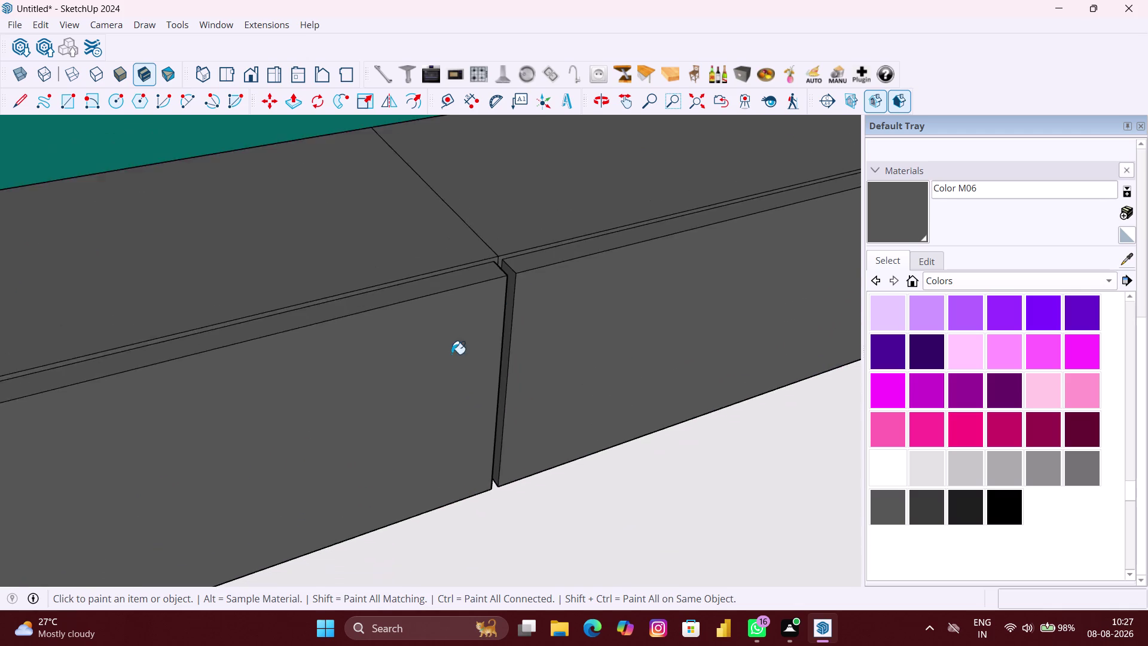
scroll(down, 3)
scroll(down, 3)
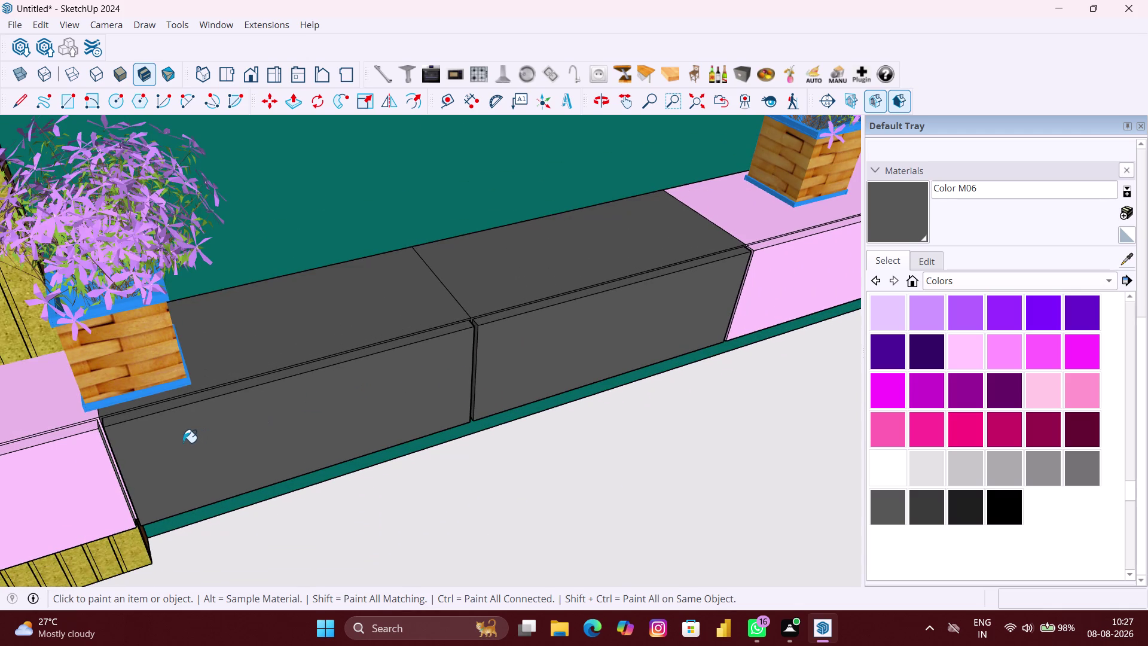
Orbit to the cabinet's end and paint the drawer's light side strip grey.
middle_drag(183, 443, 375, 419)
scroll(up, 3)
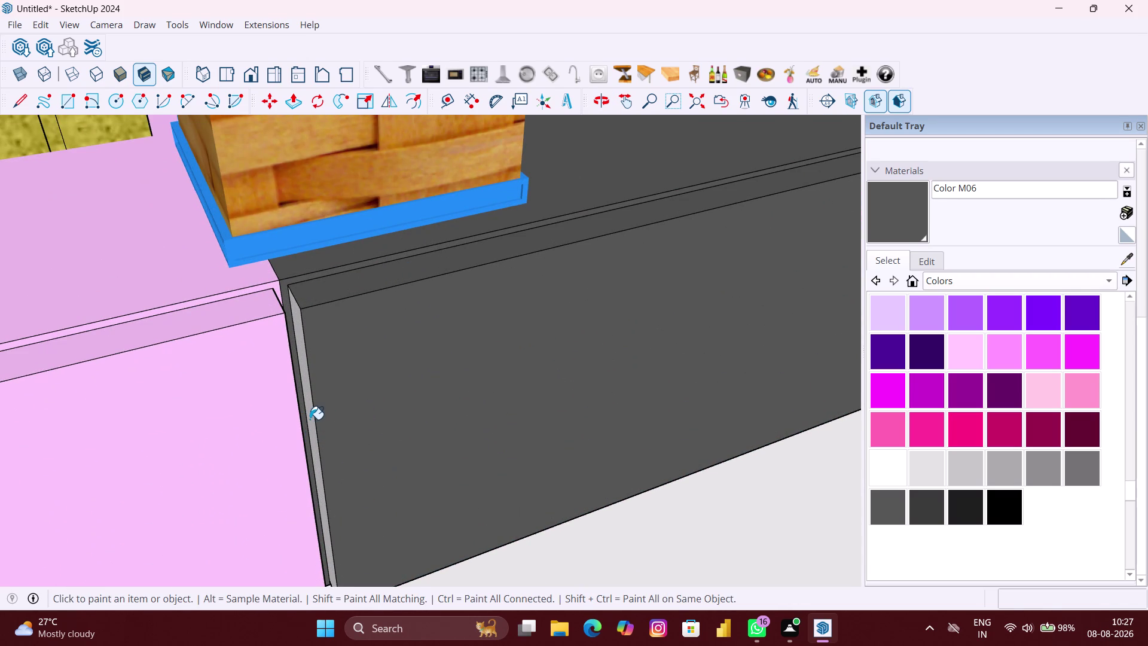
click(310, 419)
scroll(down, 3)
middle_drag(422, 460, 327, 282)
scroll(up, 3)
middle_drag(420, 414, 455, 230)
click(417, 398)
scroll(down, 3)
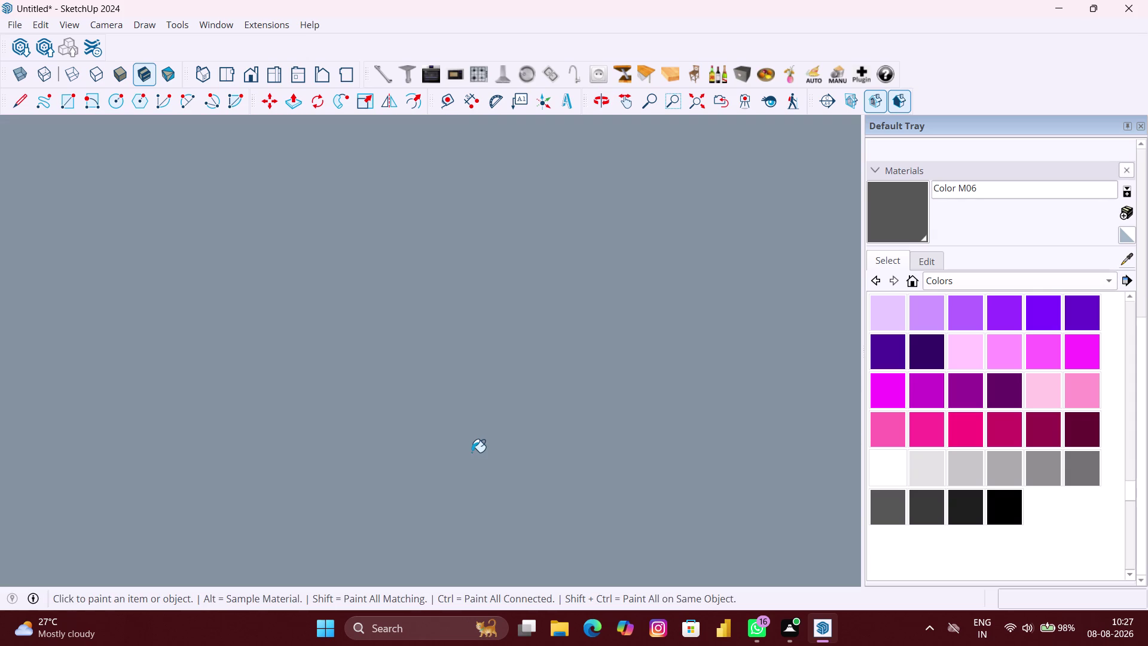
scroll(down, 3)
scroll(down, 3)
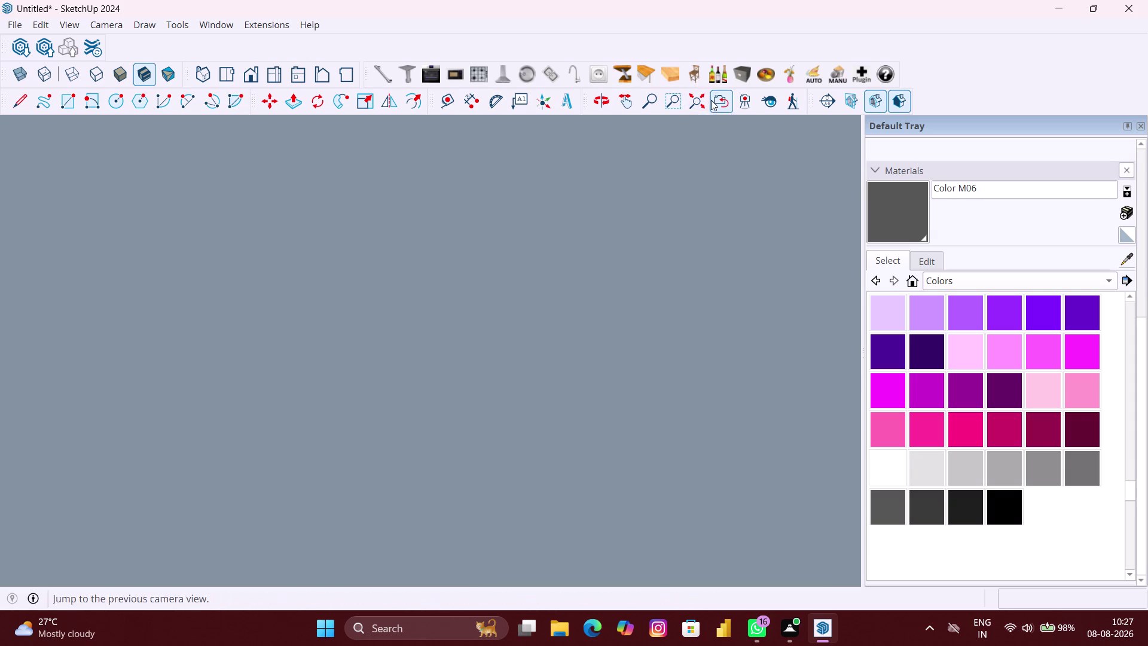
Return to the previous view and paint the gap strip between drawers grey.
click(698, 100)
scroll(down, 3)
scroll(up, 3)
middle_drag(492, 449, 354, 559)
scroll(up, 3)
middle_drag(461, 482, 403, 570)
scroll(up, 3)
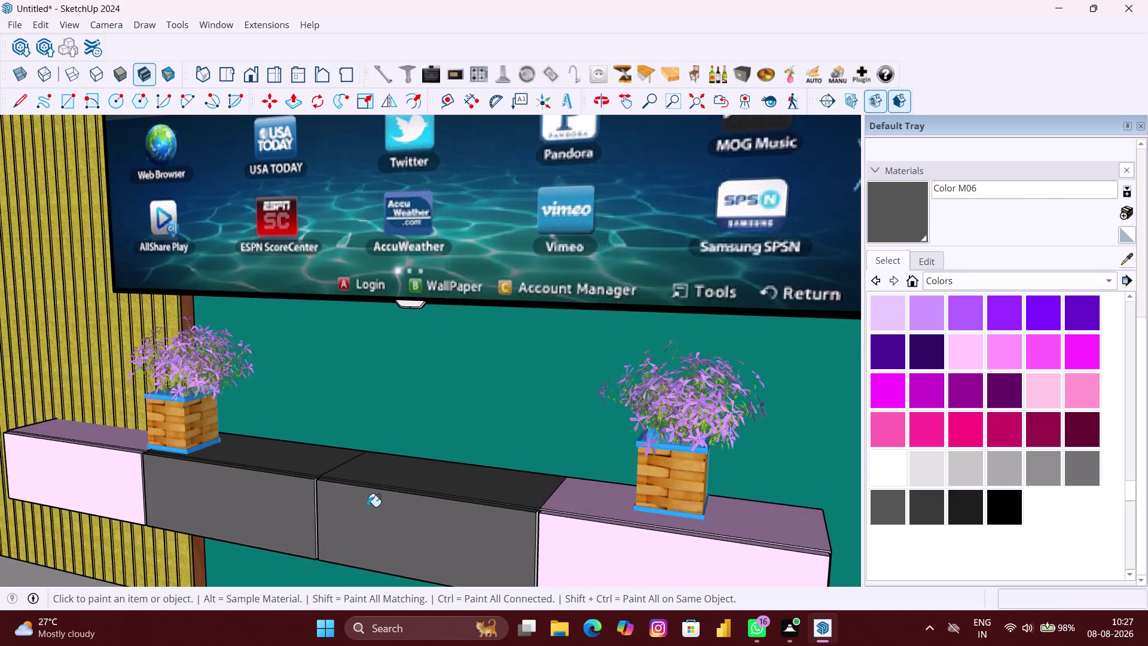
scroll(up, 3)
scroll(up, 3)
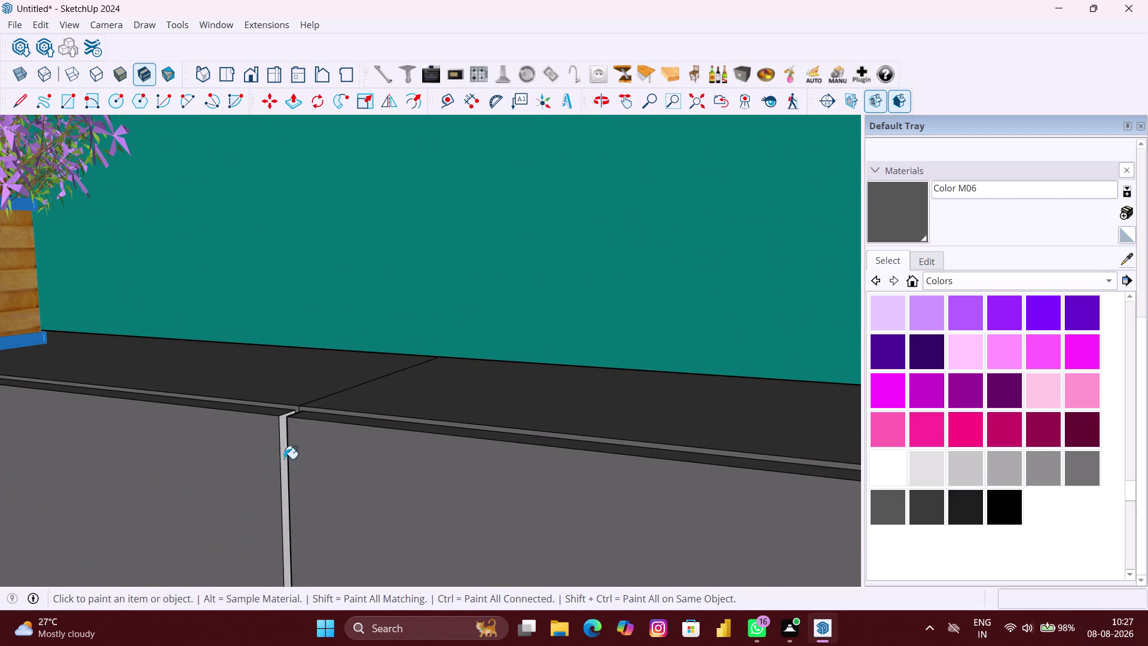
click(284, 458)
Move along the cabinet to the pink end section and paint it.
scroll(down, 3)
middle_drag(373, 475, 374, 494)
scroll(down, 3)
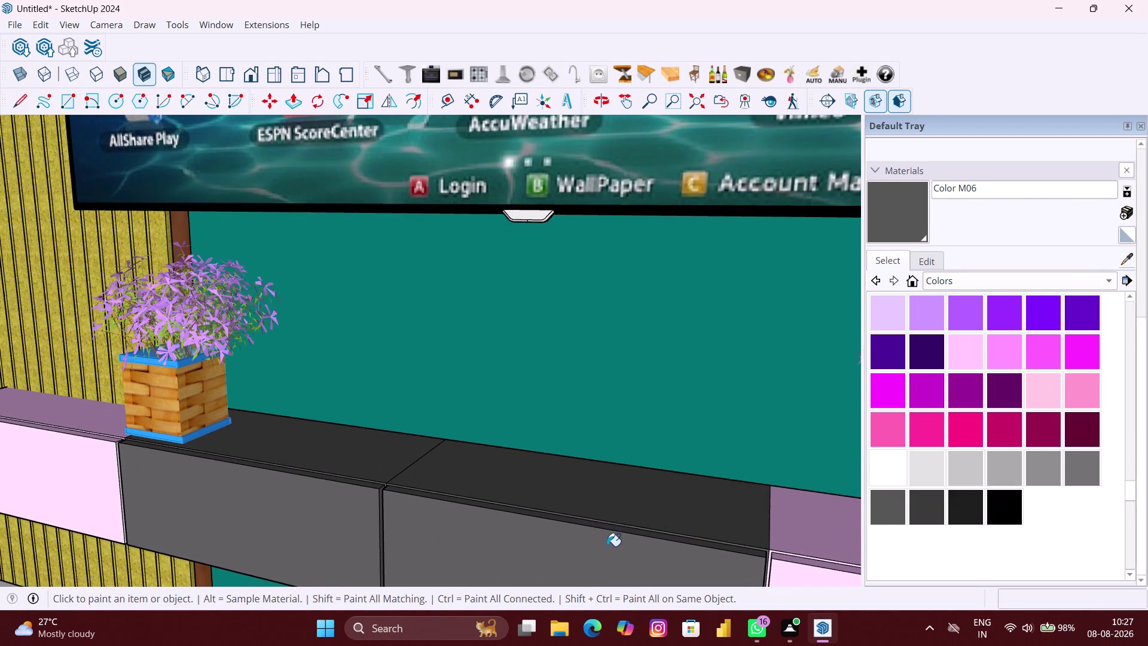
middle_drag(604, 537, 447, 364)
scroll(up, 3)
scroll(up, 3)
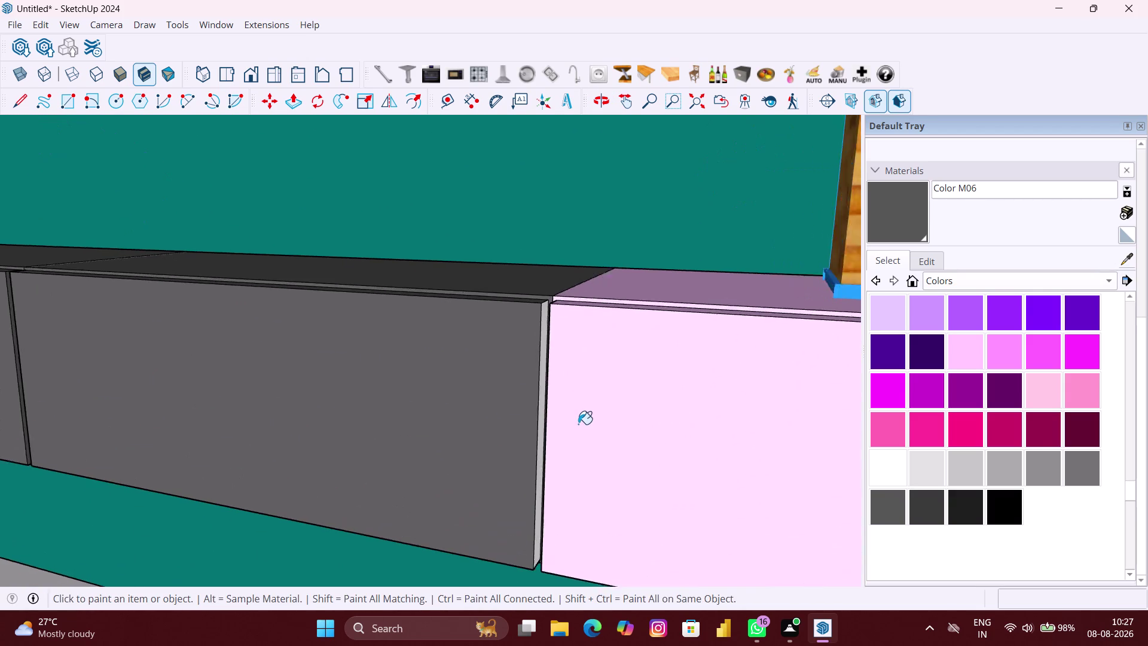
click(533, 405)
scroll(down, 3)
Orbit around the cabinet doors and paint a cabinet surface dark grey.
middle_drag(520, 427, 539, 382)
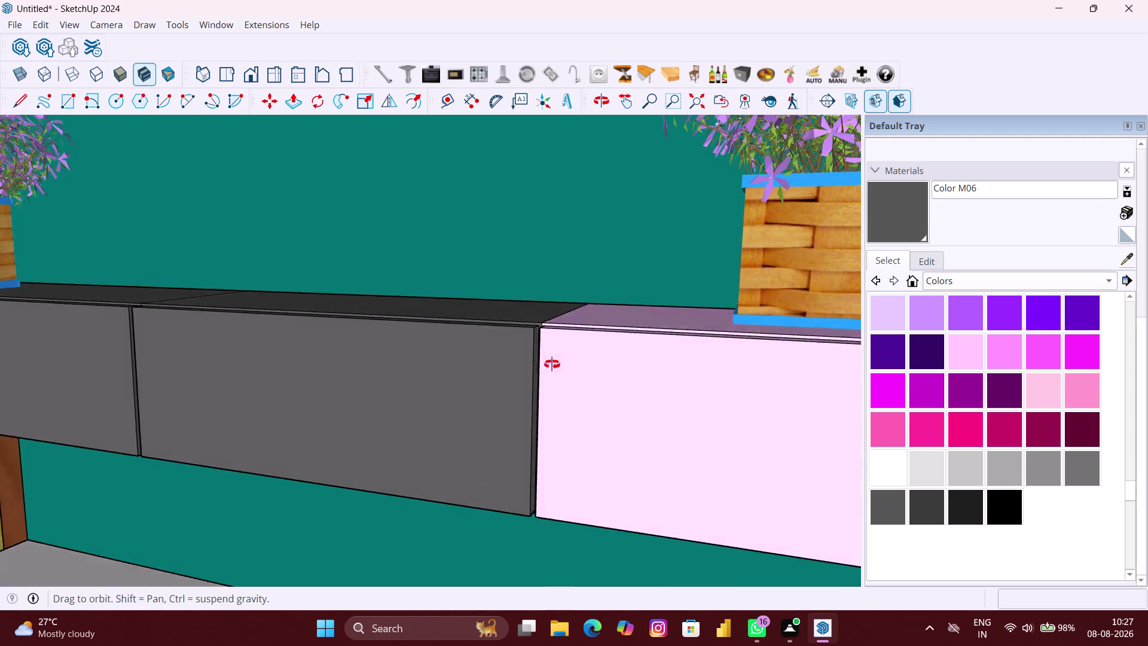
middle_drag(539, 382, 584, 306)
scroll(up, 3)
middle_drag(503, 432, 524, 323)
scroll(up, 3)
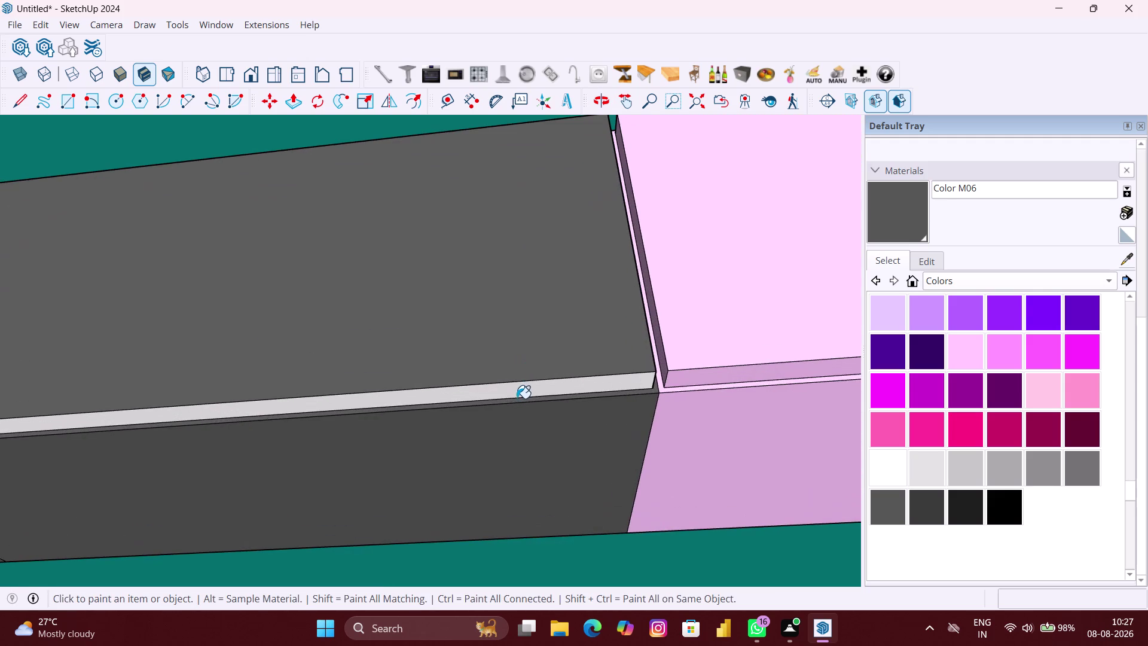
click(520, 395)
scroll(down, 3)
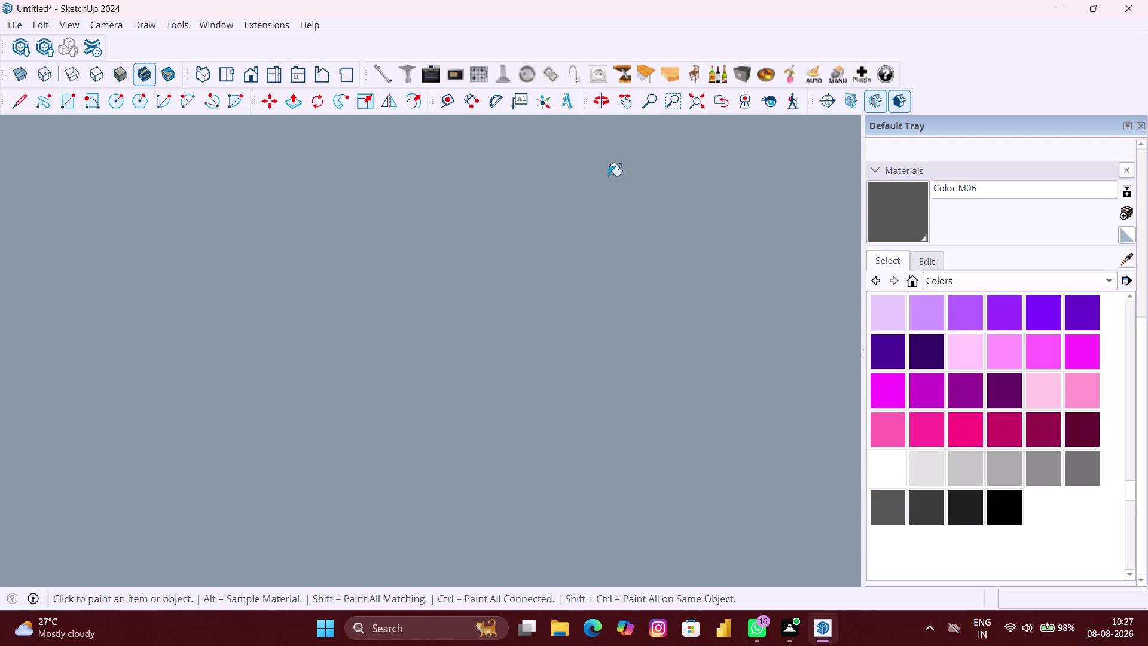
Orbit back out to view the whole room.
click(693, 105)
scroll(down, 3)
middle_drag(515, 364, 492, 571)
scroll(up, 3)
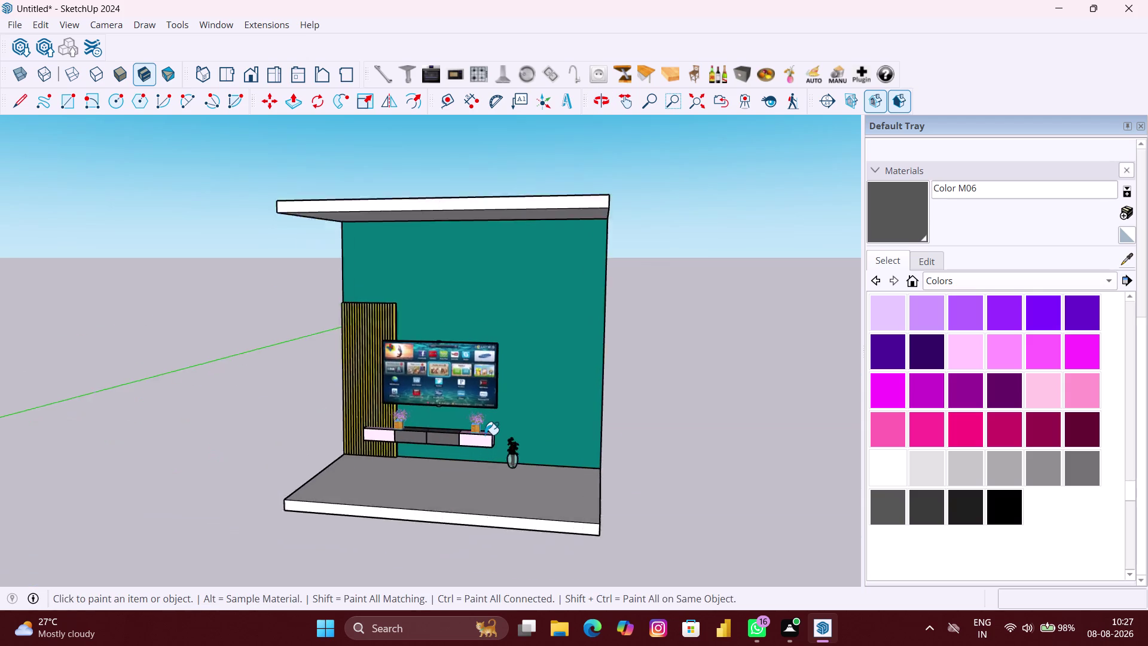
scroll(up, 3)
scroll(up, 3)
scroll(up, 3)
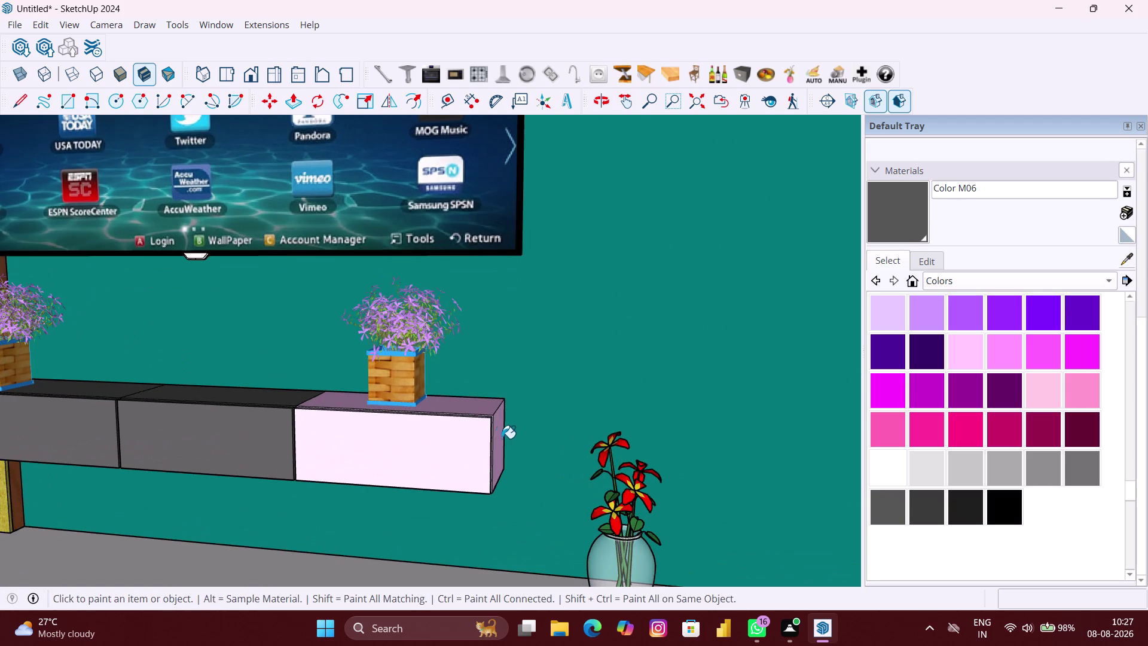
scroll(down, 3)
middle_drag(440, 425, 501, 497)
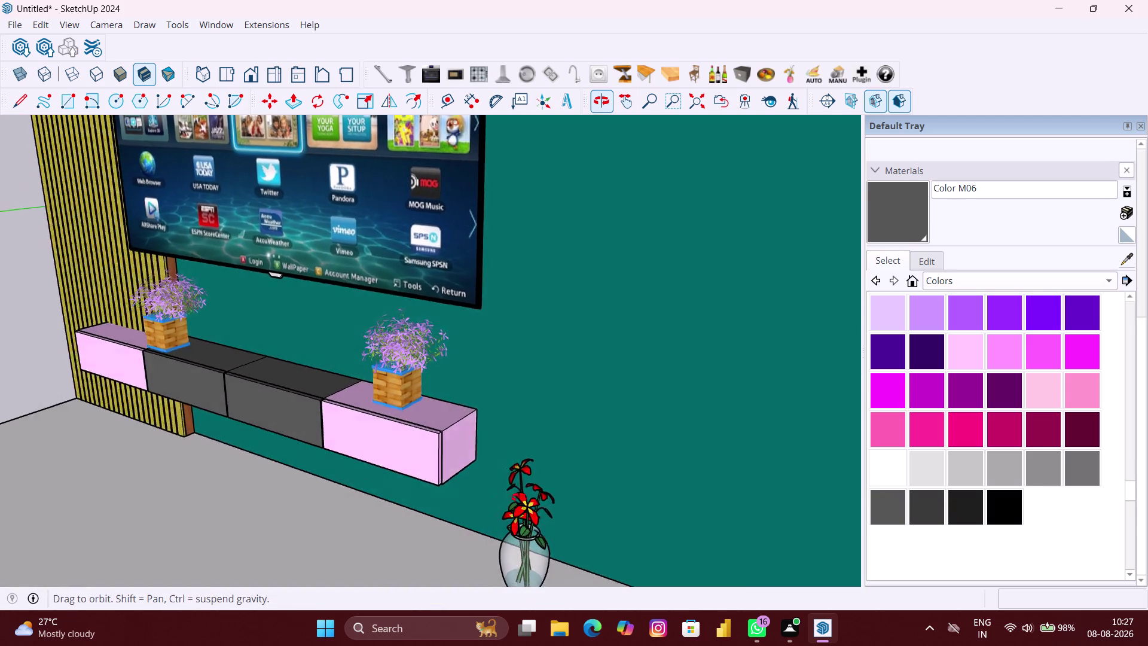
middle_drag(501, 497, 601, 498)
scroll(down, 3)
middle_drag(520, 463, 514, 463)
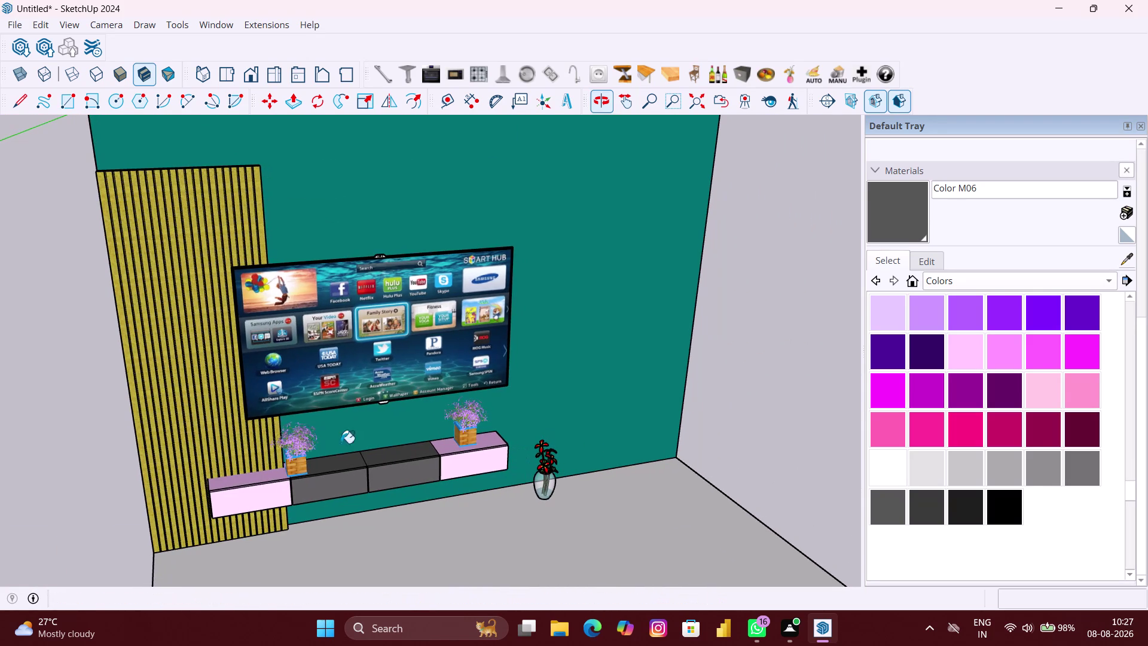
middle_drag(195, 411, 642, 410)
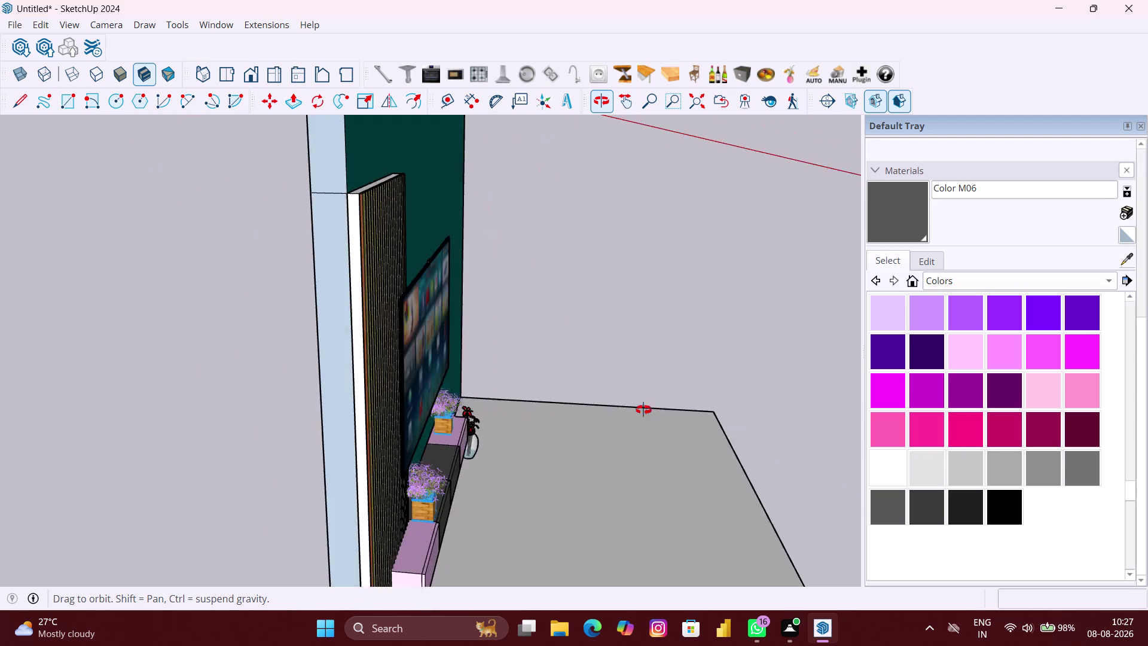
middle_drag(642, 409, 705, 411)
scroll(up, 3)
middle_drag(537, 417, 605, 423)
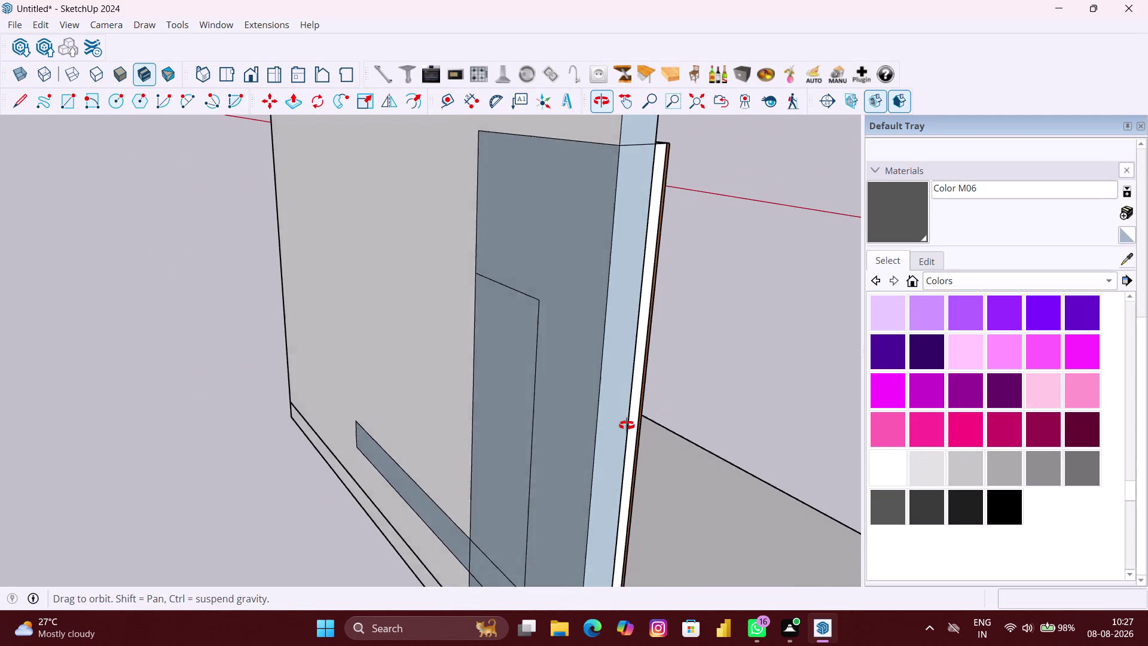
middle_drag(605, 424, 825, 443)
scroll(down, 3)
Select the inner reversed rectangle on the wall's back and reverse its face.
key(space)
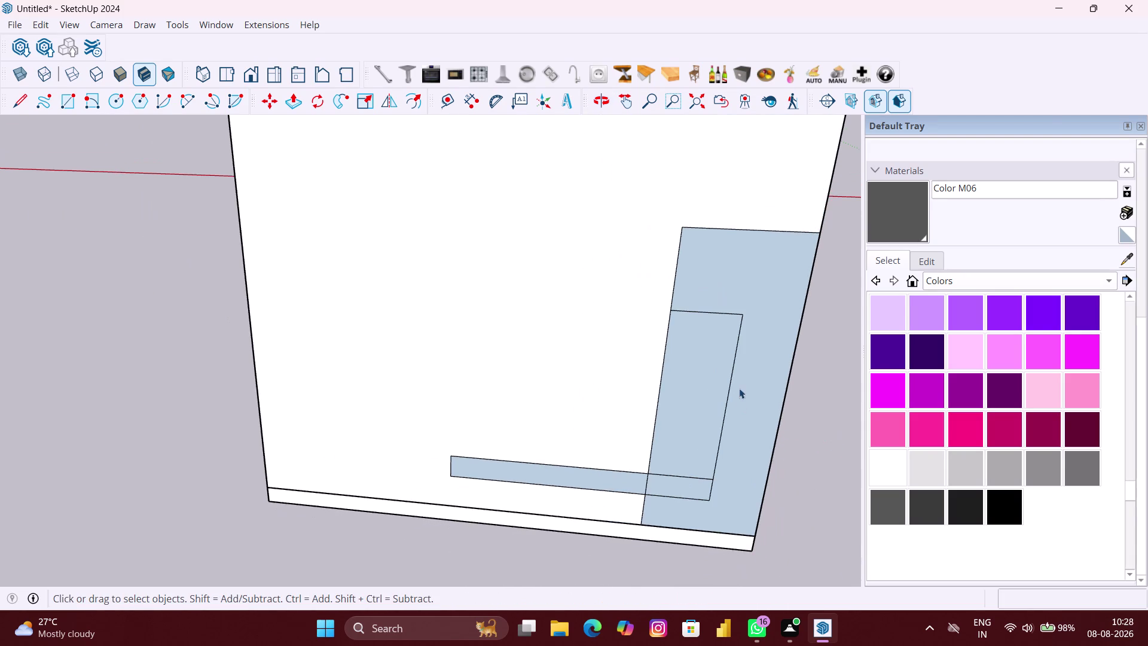
click(734, 378)
right_click(779, 384)
double_click(731, 382)
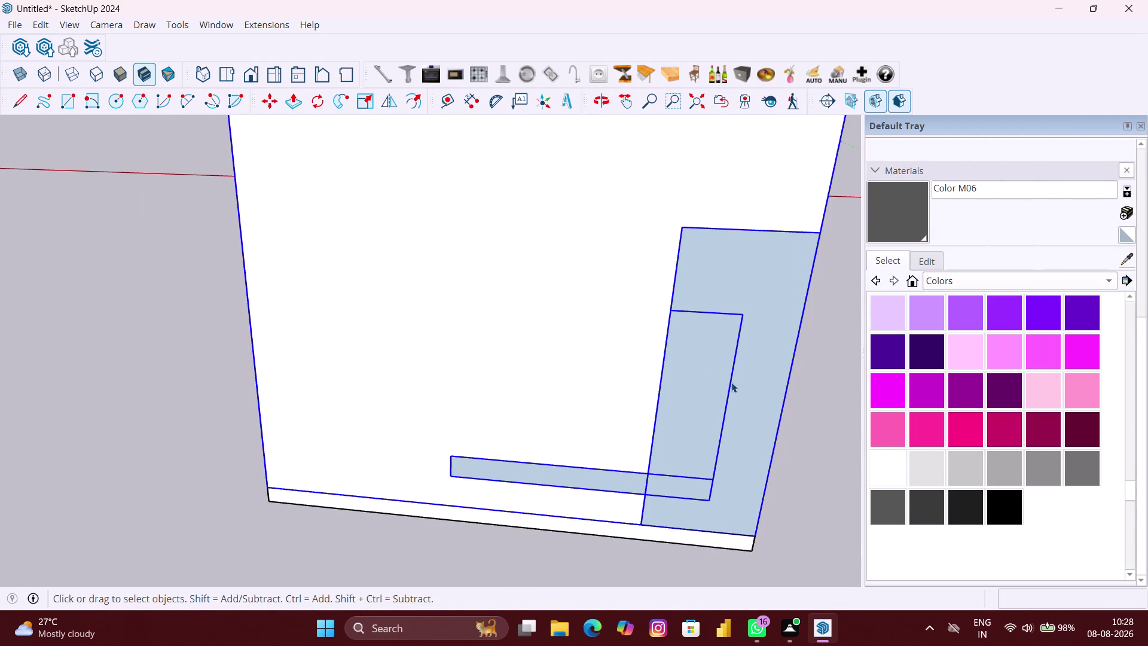
double_click(719, 352)
scroll(up, 3)
click(680, 353)
right_click(681, 352)
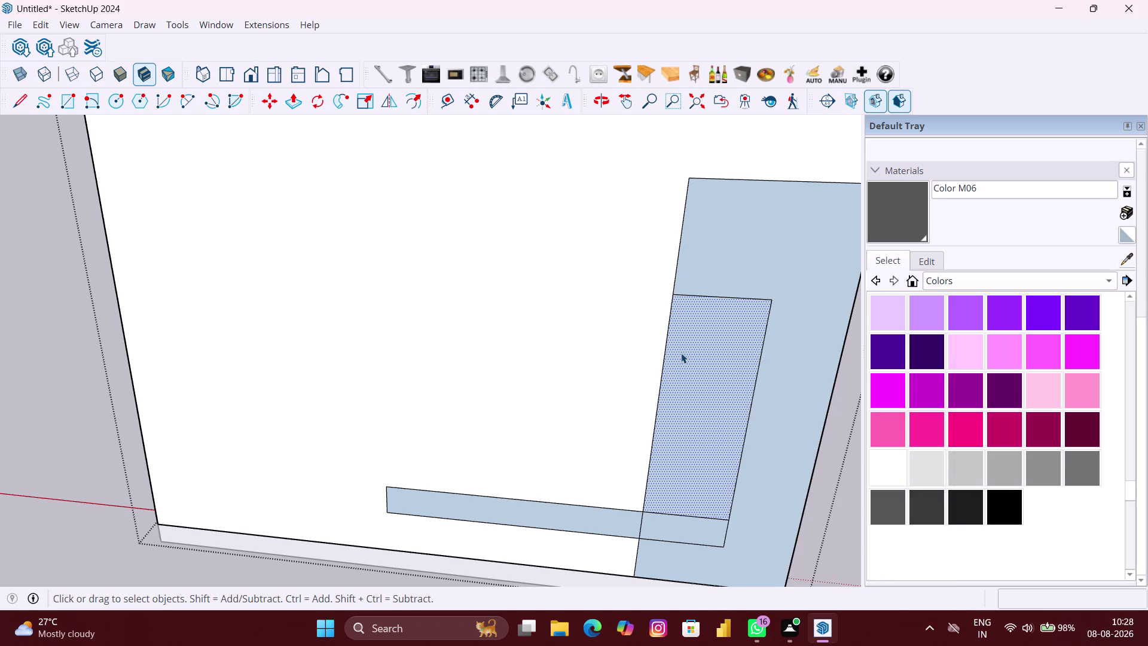
click(721, 459)
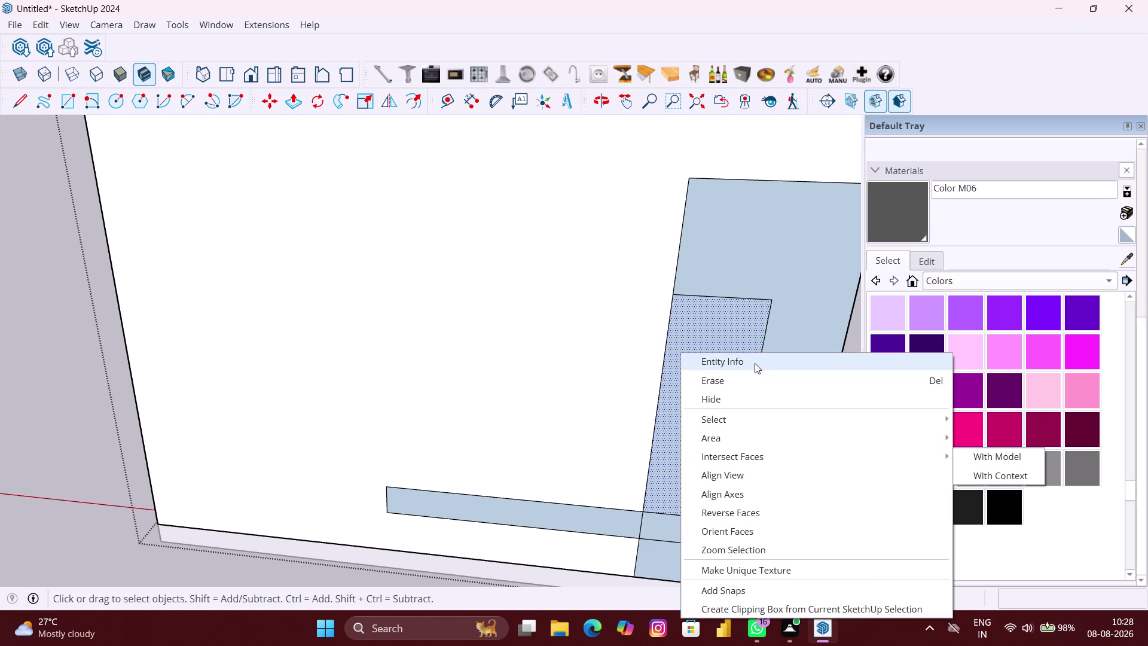
click(722, 509)
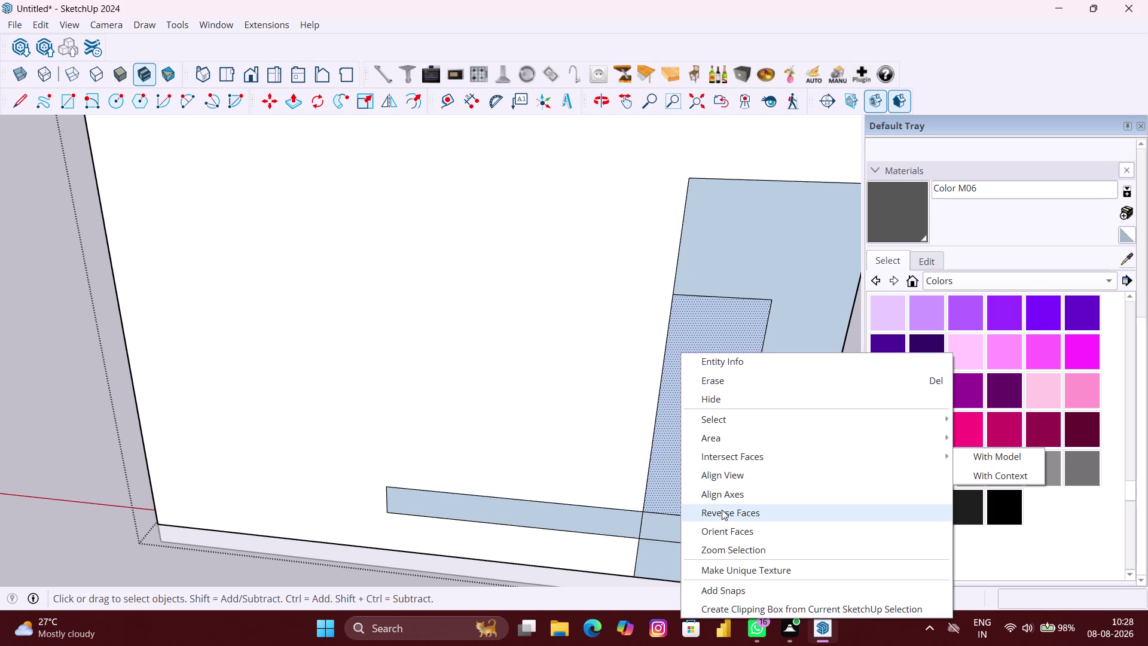
Reverse the large back face and the small corner face.
right_click(793, 332)
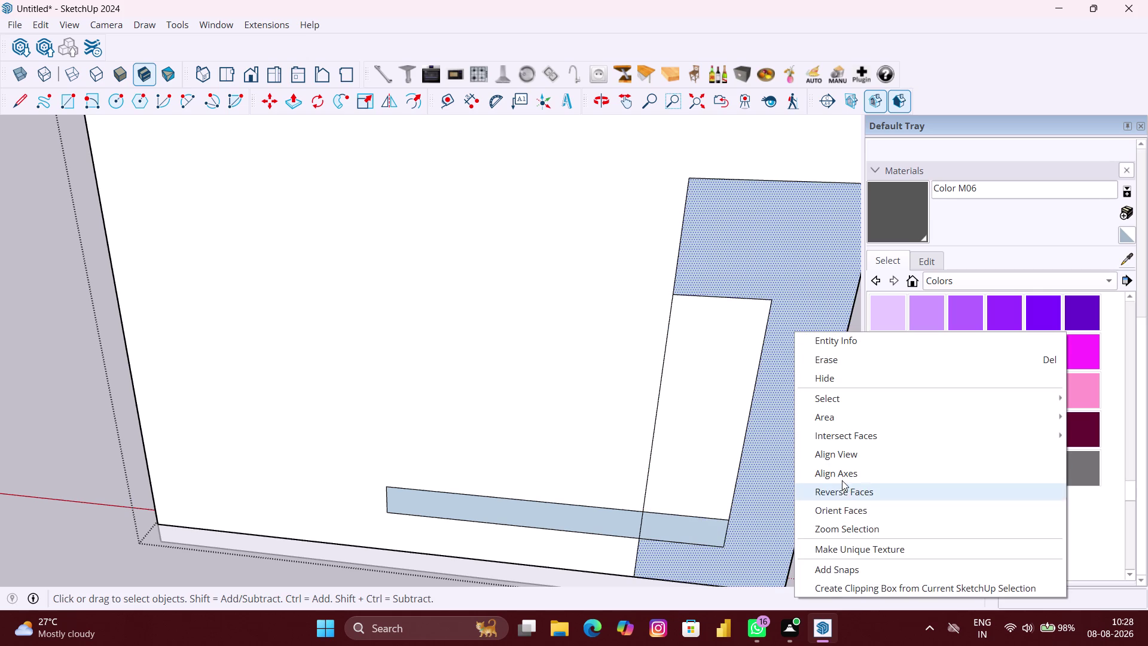
click(843, 495)
click(704, 528)
right_click(704, 527)
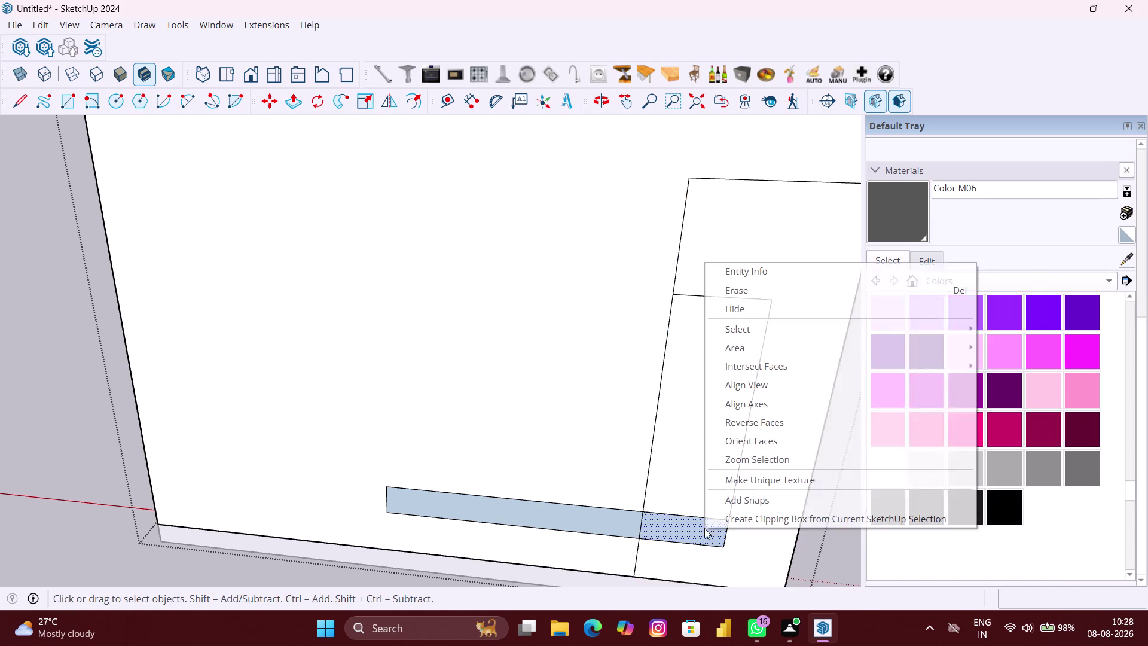
click(749, 424)
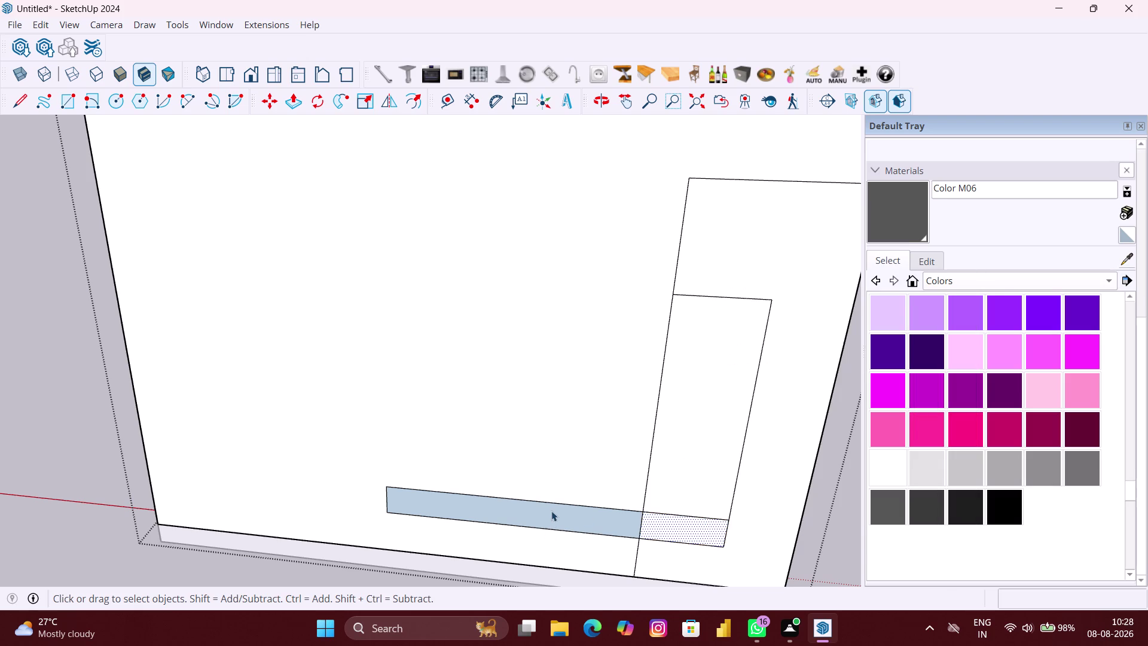
Select the long horizontal strip face and reverse it.
right_click(551, 508)
click(534, 513)
click(534, 513)
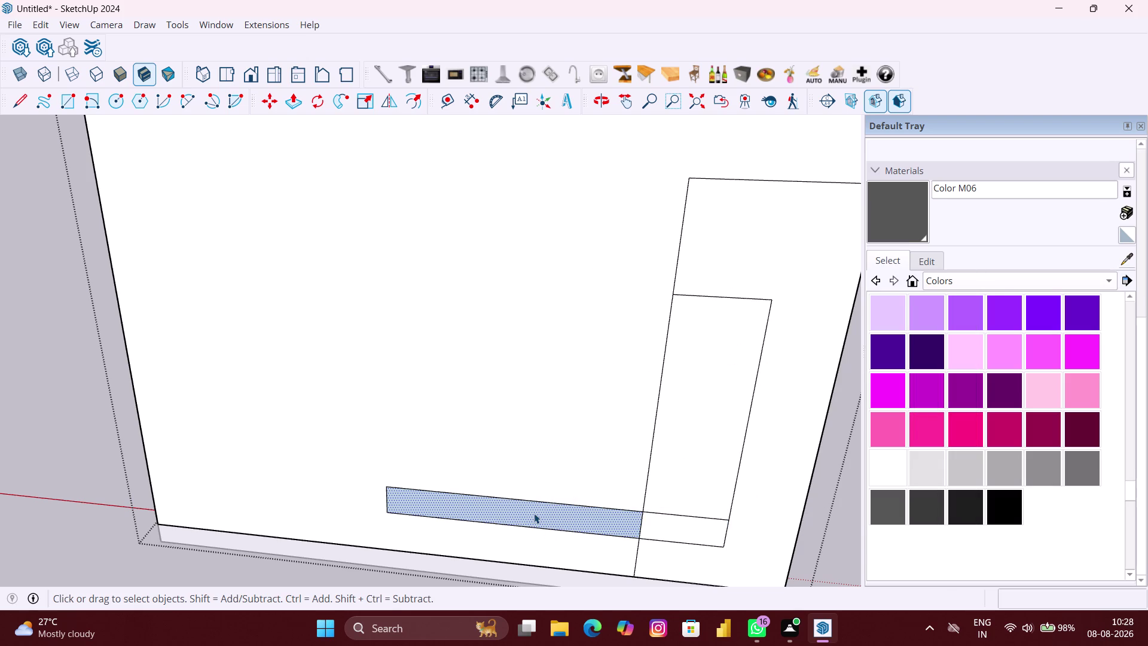
right_click(534, 513)
click(576, 406)
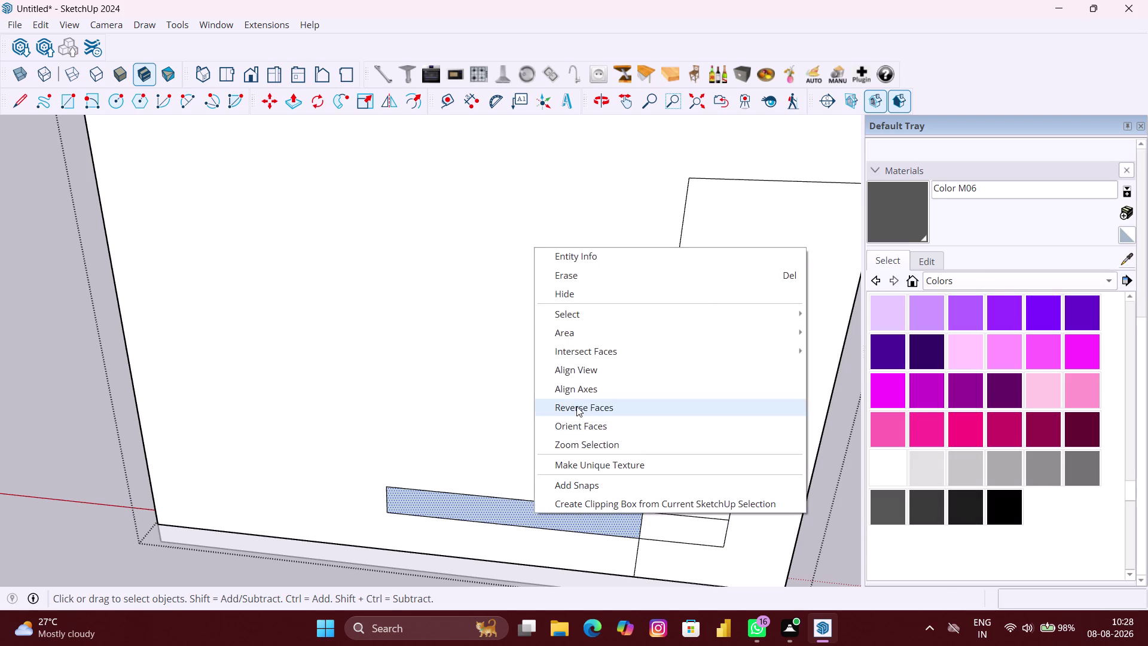
scroll(down, 3)
click(282, 457)
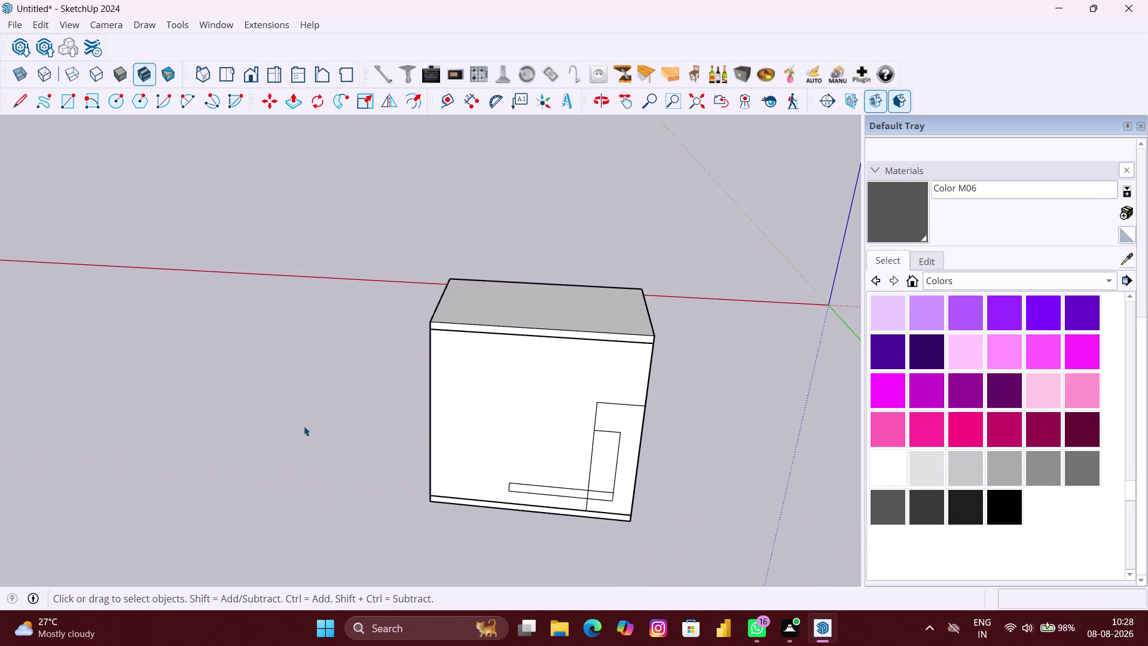
middle_drag(304, 426, 653, 492)
scroll(down, 3)
middle_drag(136, 348, 150, 348)
scroll(up, 3)
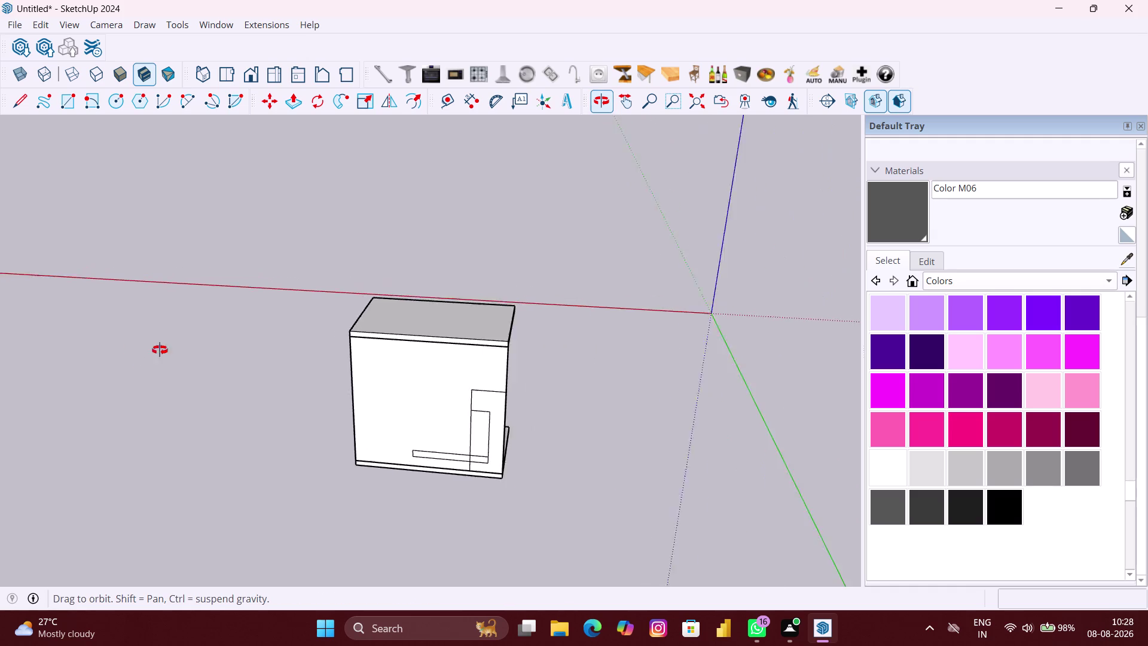
middle_drag(150, 348, 772, 406)
scroll(up, 3)
middle_drag(441, 388, 811, 353)
scroll(up, 3)
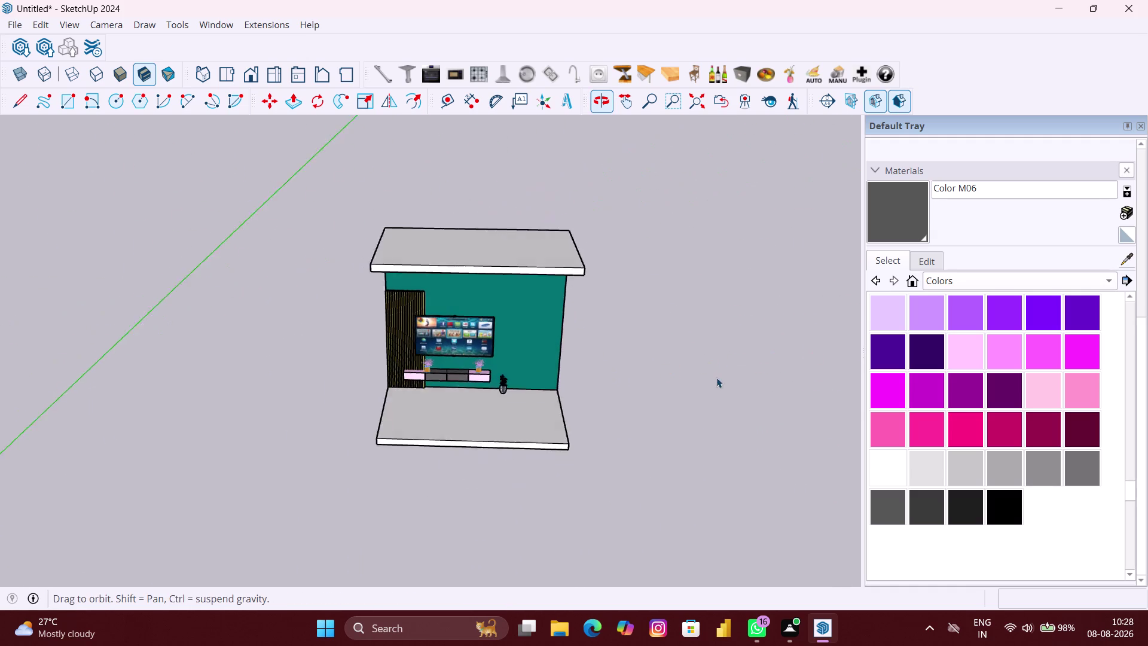
scroll(up, 3)
scroll(up, 3)
middle_drag(415, 397, 418, 354)
scroll(up, 3)
middle_drag(468, 371, 463, 347)
scroll(down, 3)
scroll(down, 3)
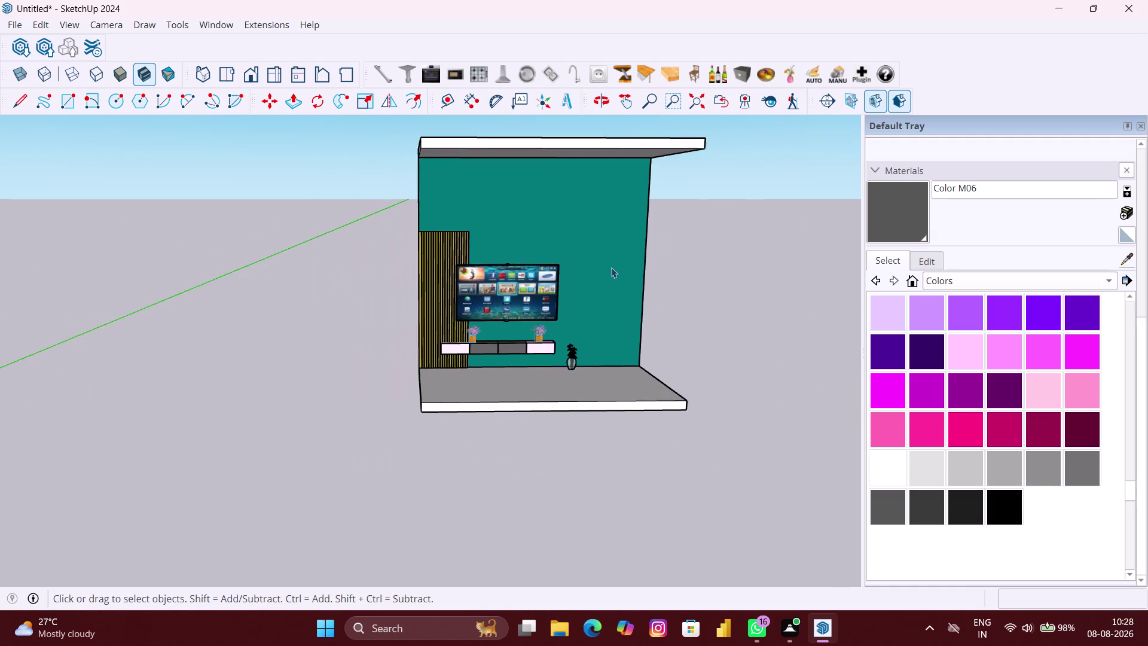
scroll(down, 3)
middle_drag(611, 267, 371, 279)
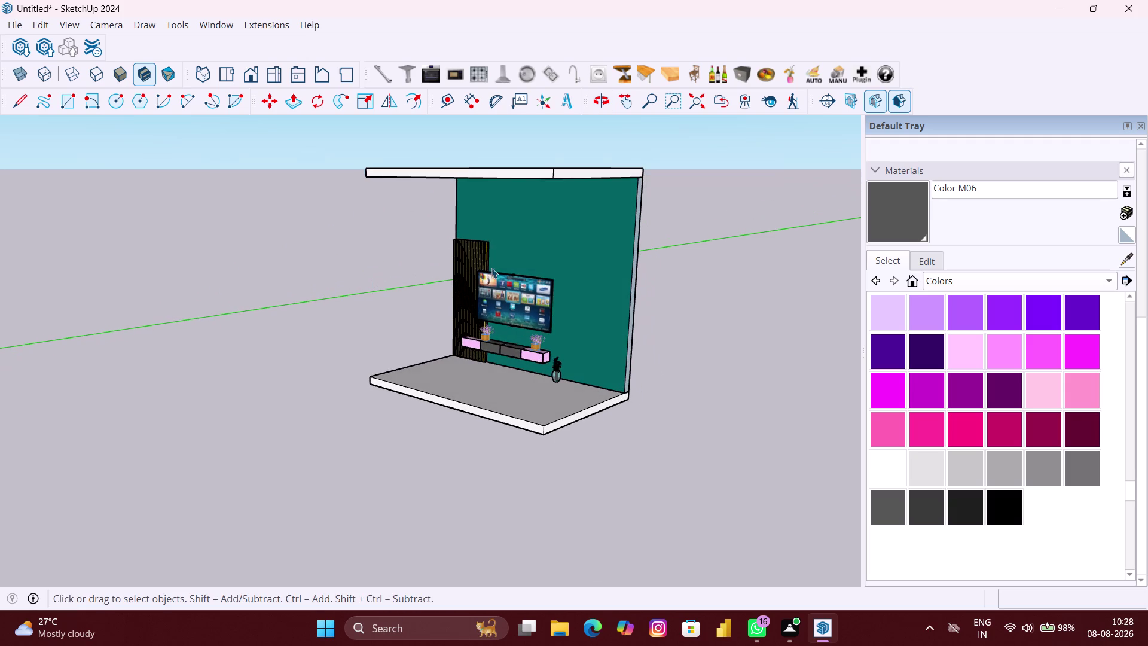
scroll(down, 3)
middle_drag(521, 233, 603, 234)
scroll(up, 3)
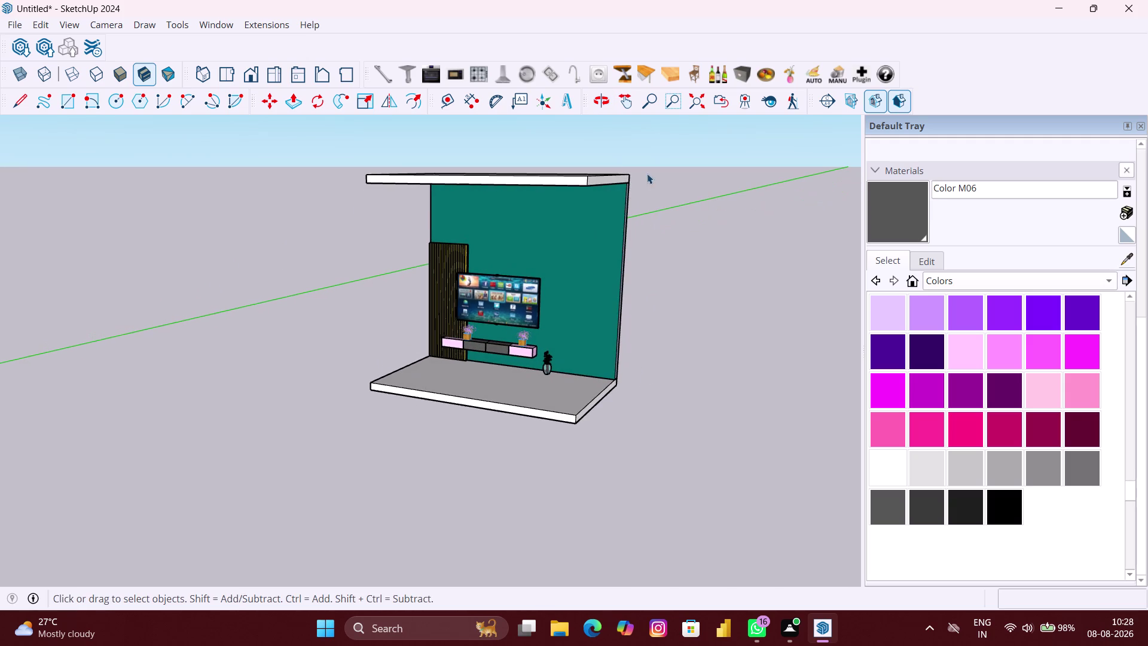
middle_drag(646, 173, 446, 189)
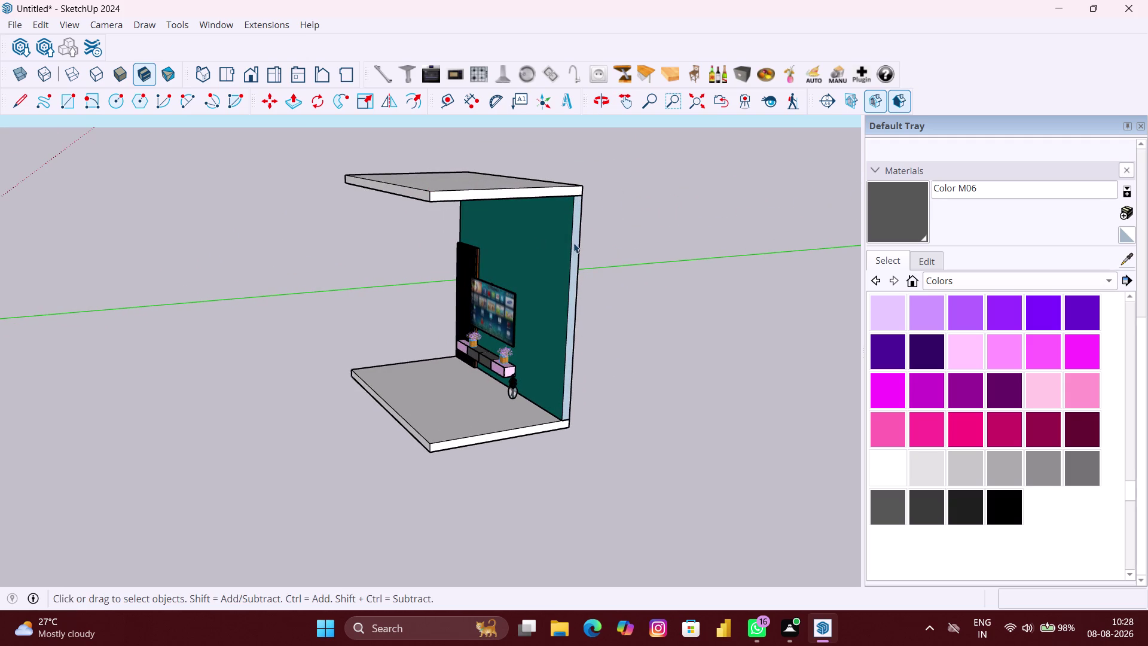
middle_click(605, 432)
scroll(up, 3)
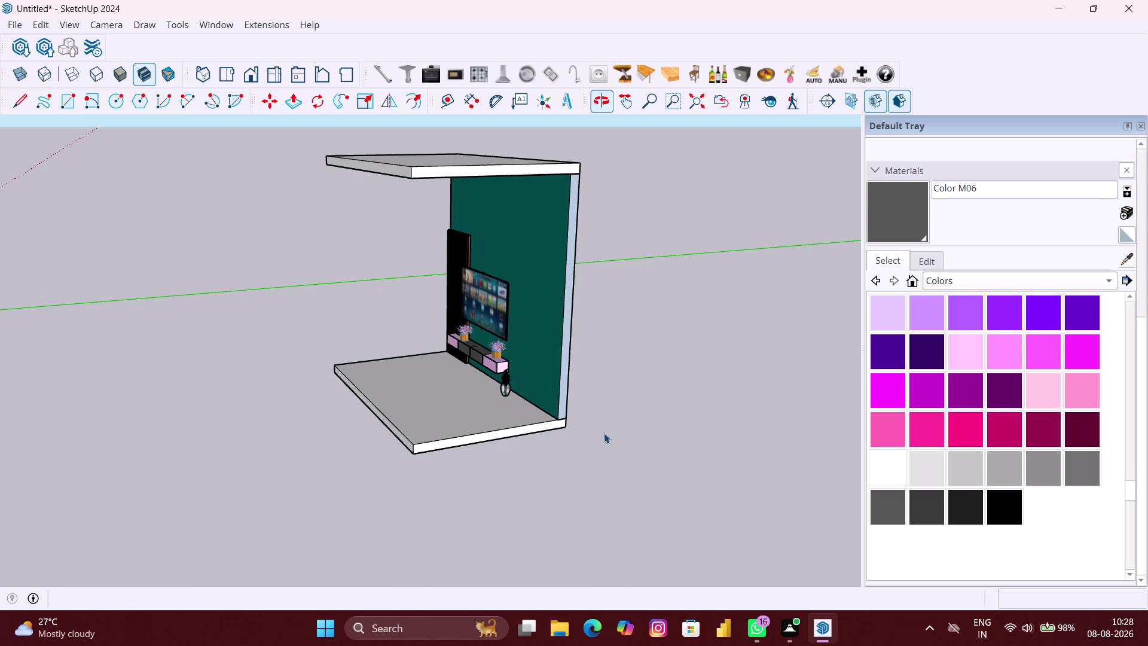
click(603, 433)
scroll(down, 3)
middle_drag(536, 439, 845, 401)
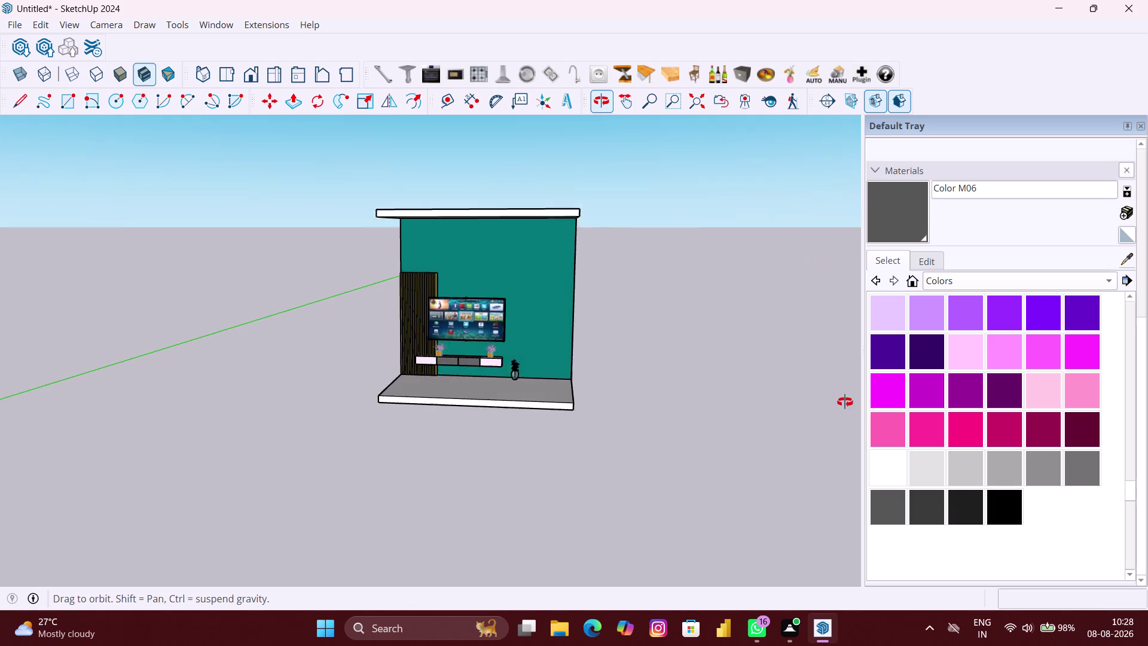
middle_drag(845, 402, 651, 403)
scroll(up, 3)
middle_drag(642, 371, 419, 373)
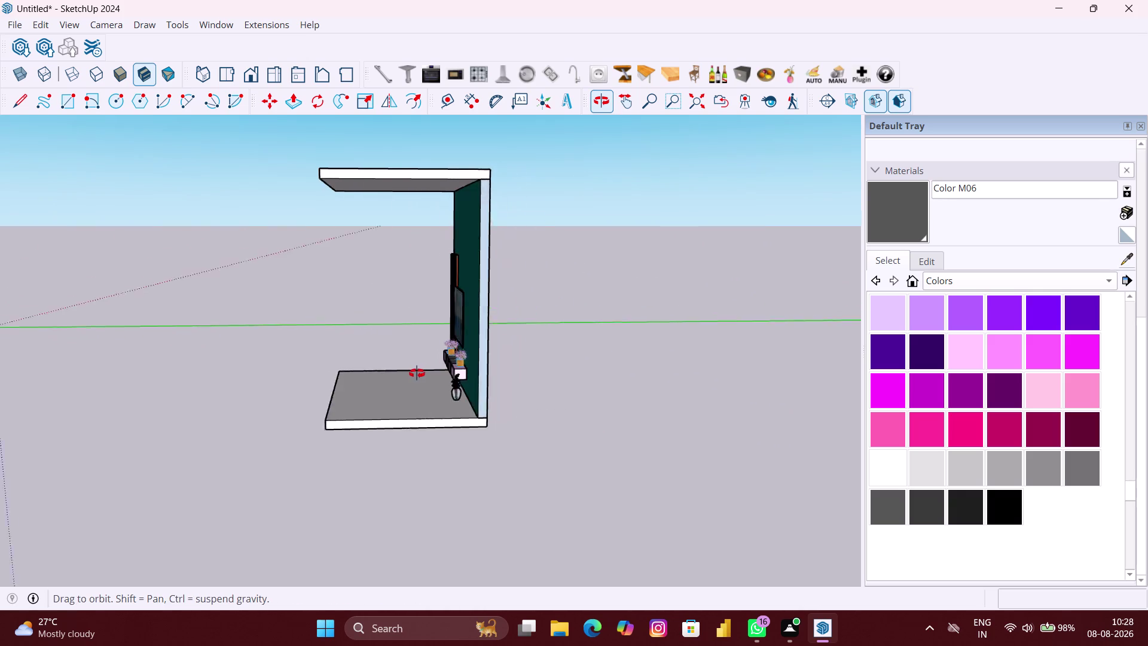
middle_drag(419, 373, 397, 373)
scroll(up, 3)
middle_drag(501, 264, 522, 359)
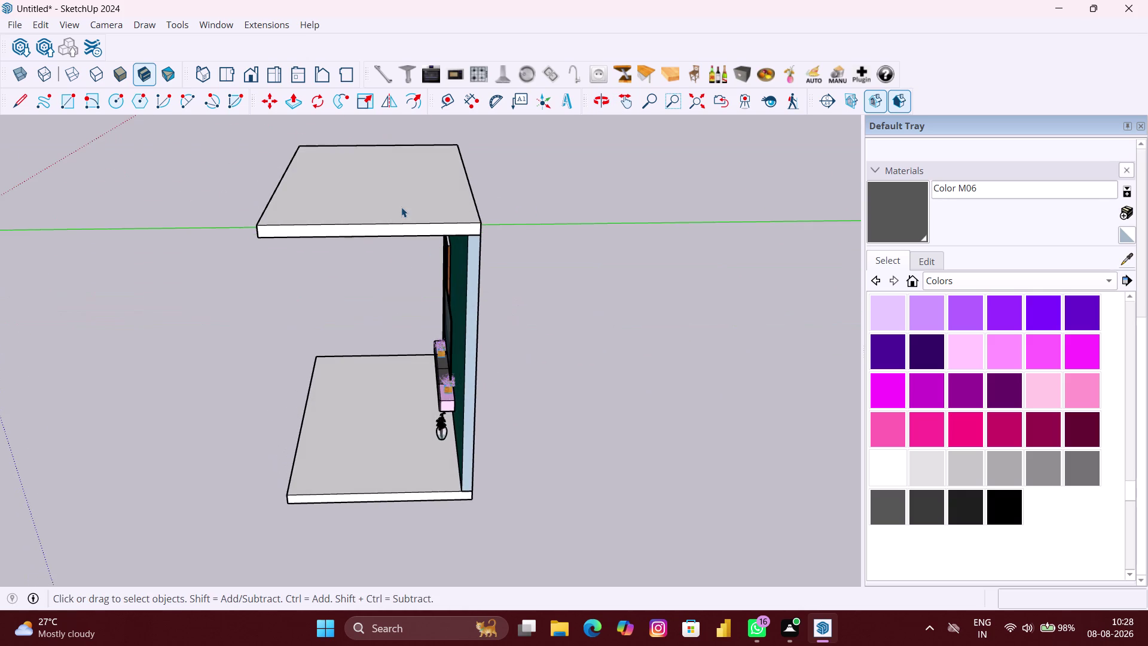
Move the concrete ceiling slab higher above the wall.
click(401, 206)
key(m)
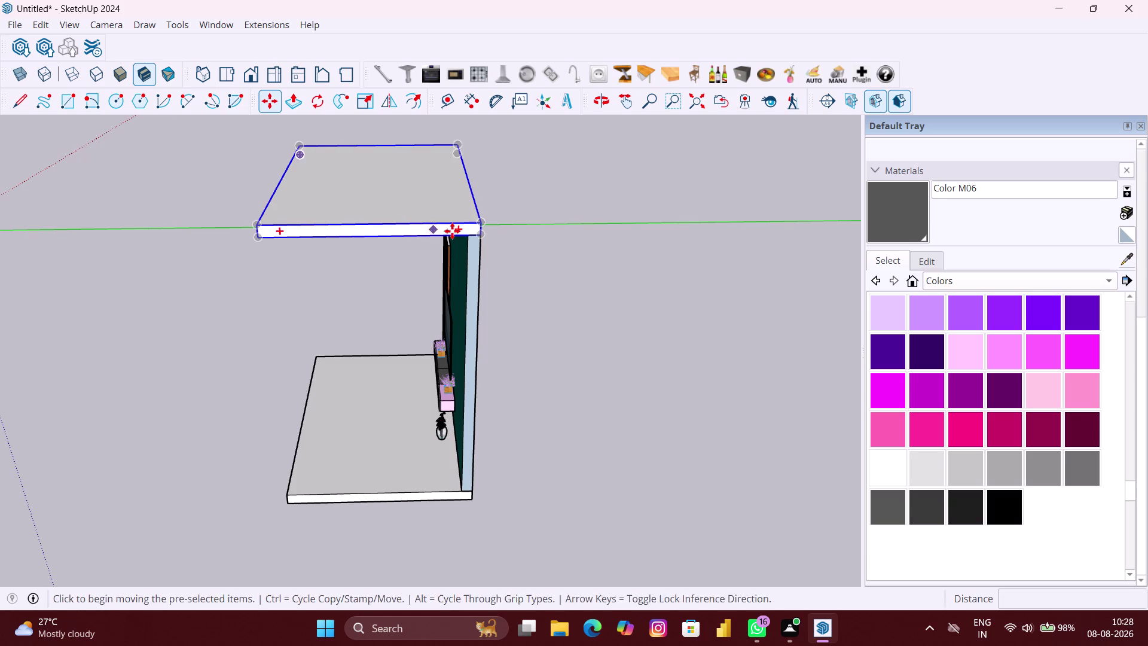
click(478, 234)
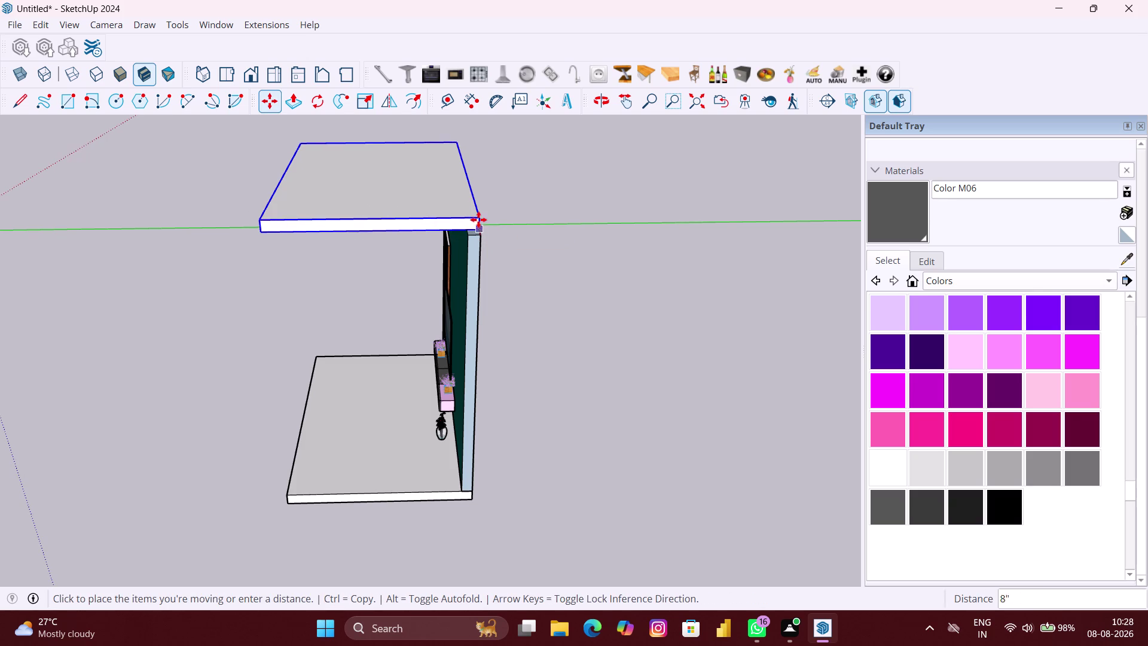
click(488, 193)
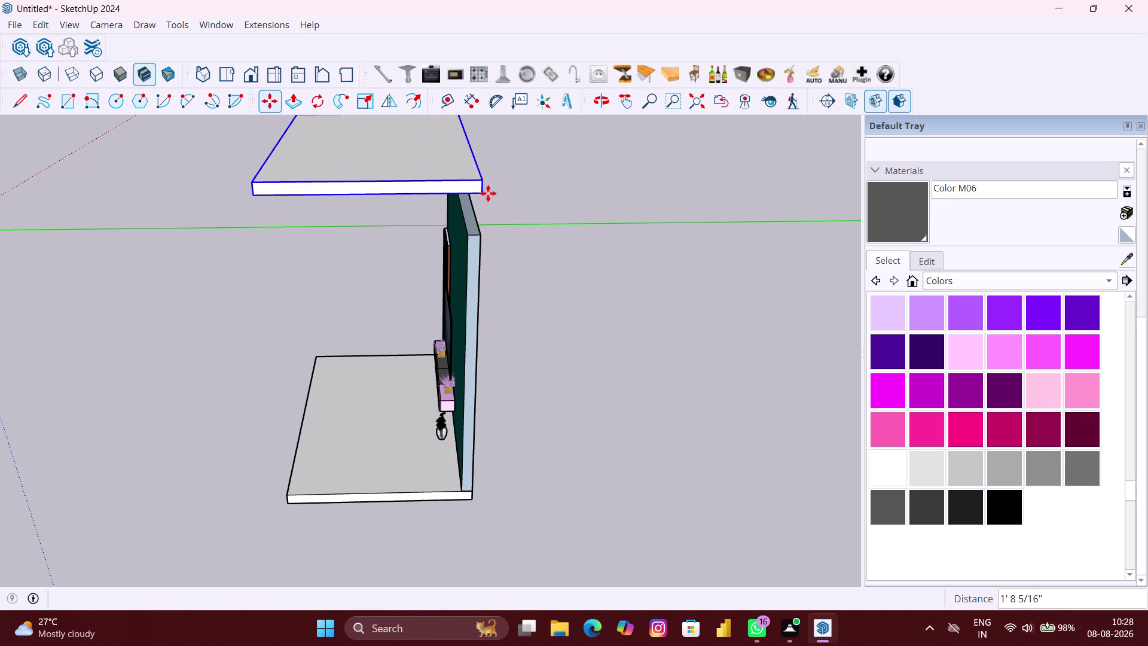
key(space)
Push/Pull the teal wall's top face down to a shorter height.
double_click(479, 293)
scroll(up, 3)
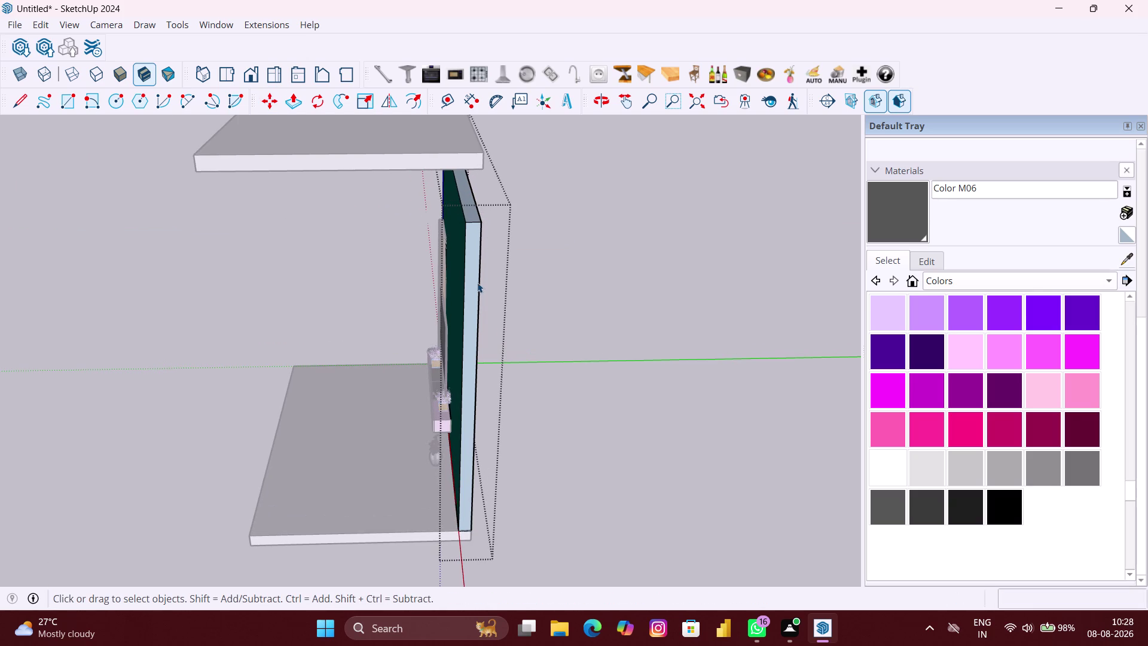
key(p)
scroll(up, 3)
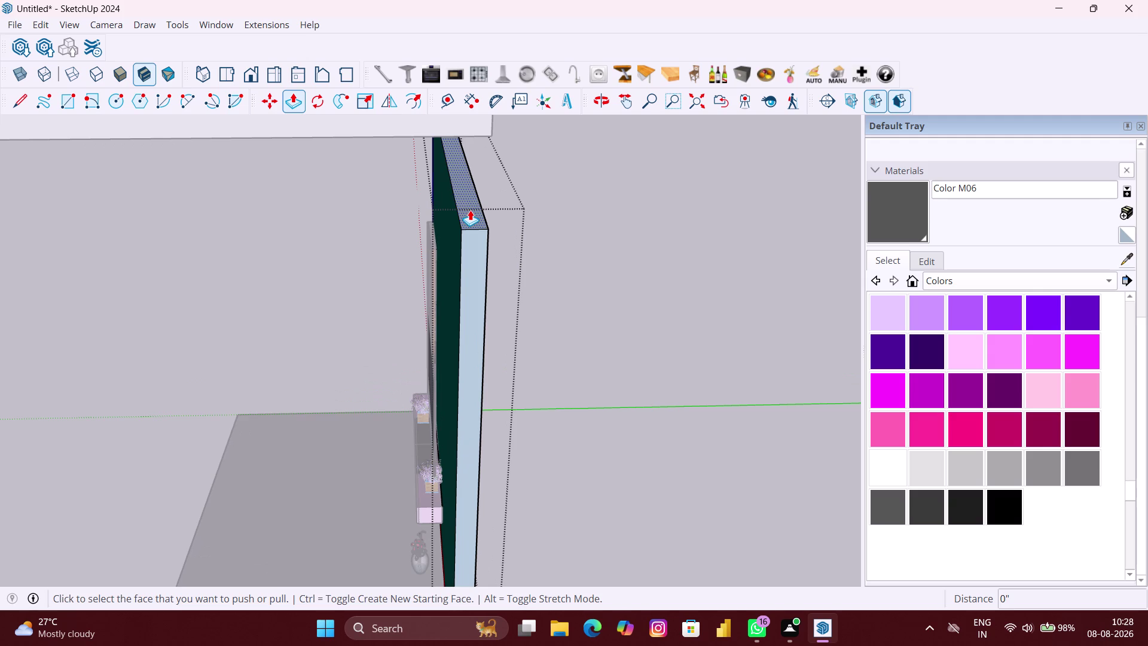
scroll(down, 3)
scroll(down, 3)
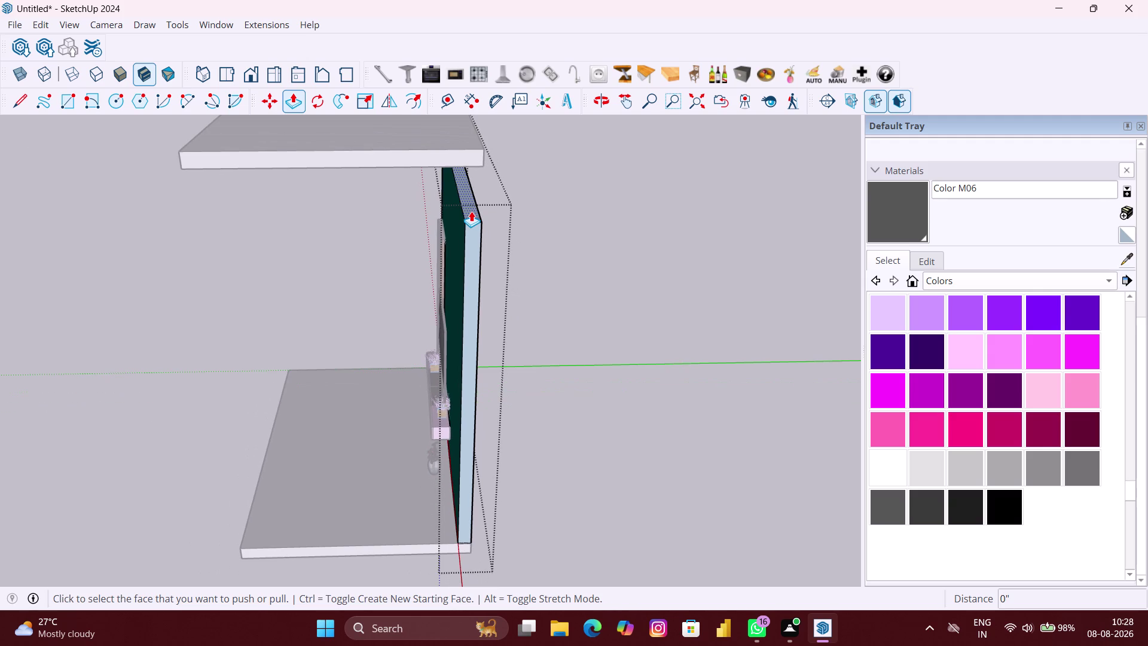
click(471, 211)
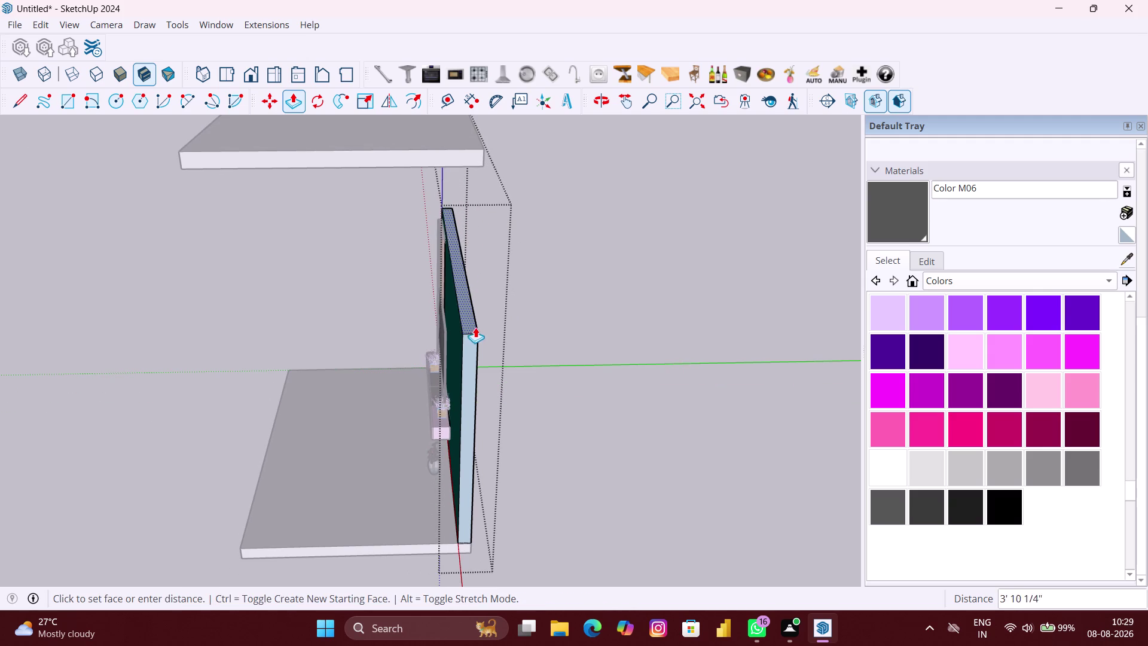
middle_drag(475, 327, 761, 274)
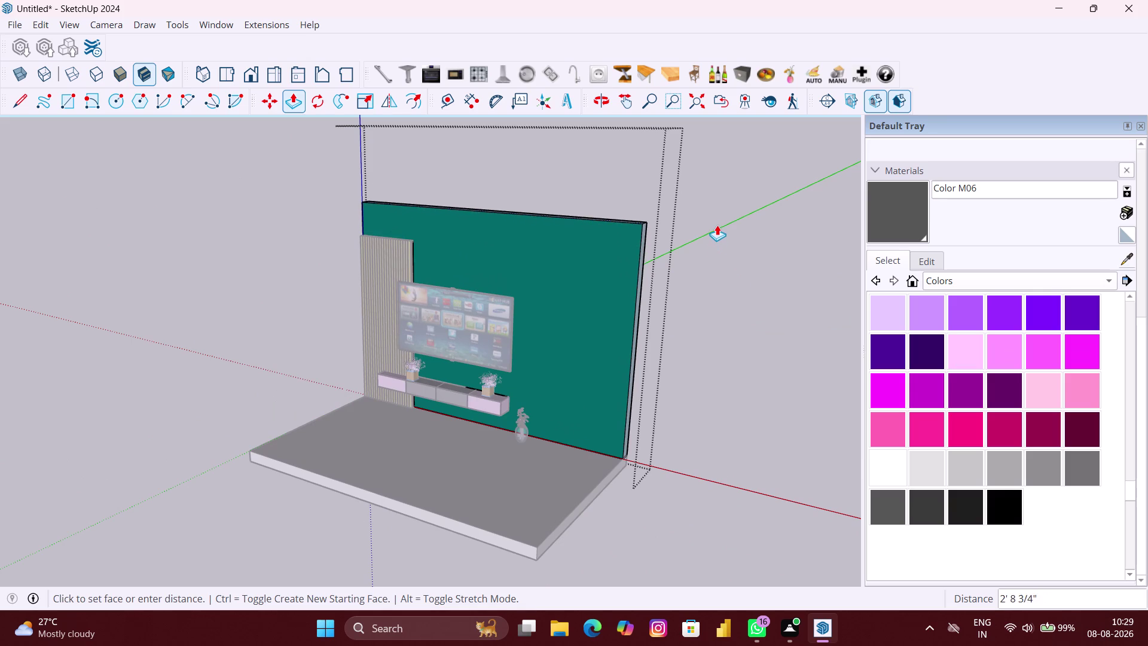
click(716, 206)
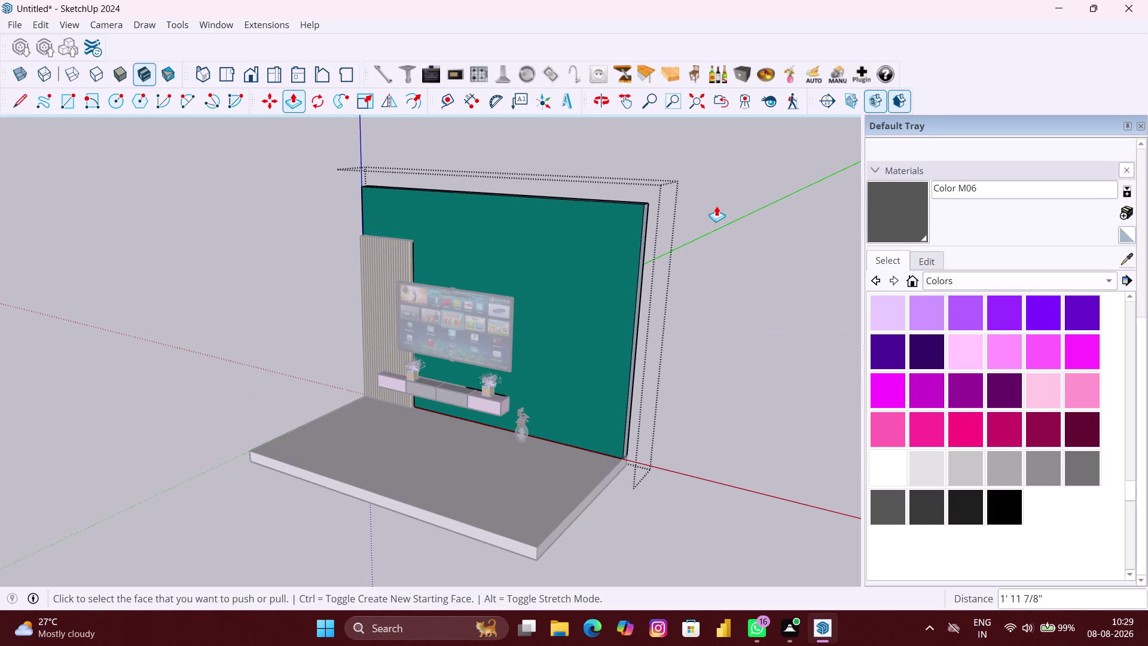
scroll(down, 3)
key(space)
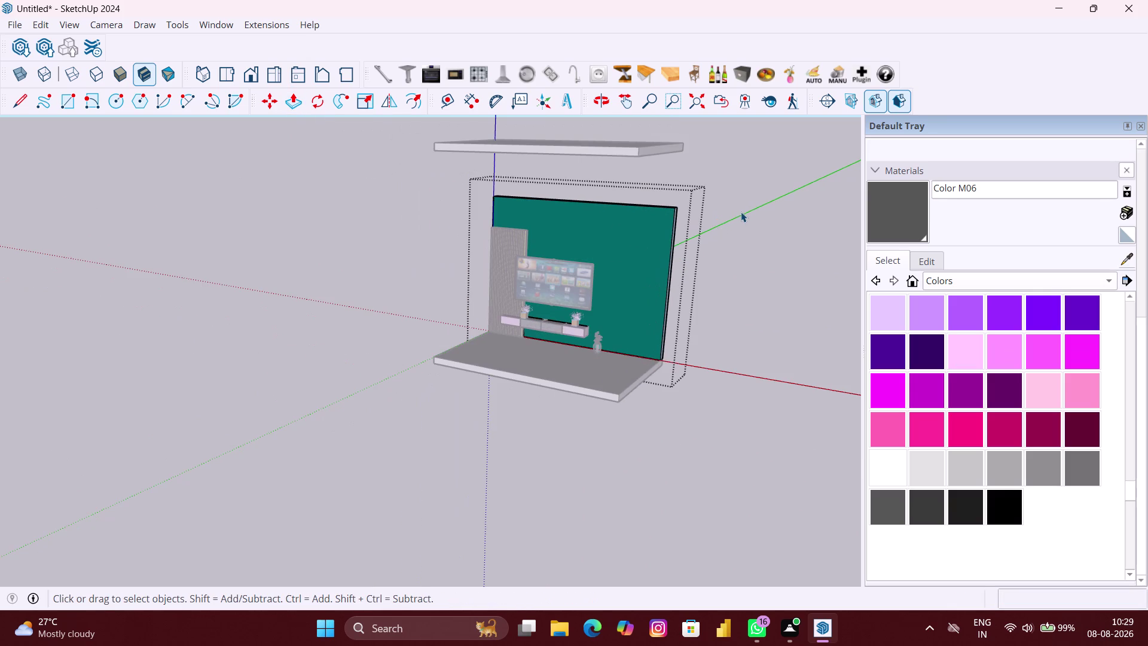
Move the ceiling slab by its corner onto the teal wall's top edge.
click(740, 212)
click(648, 145)
scroll(up, 3)
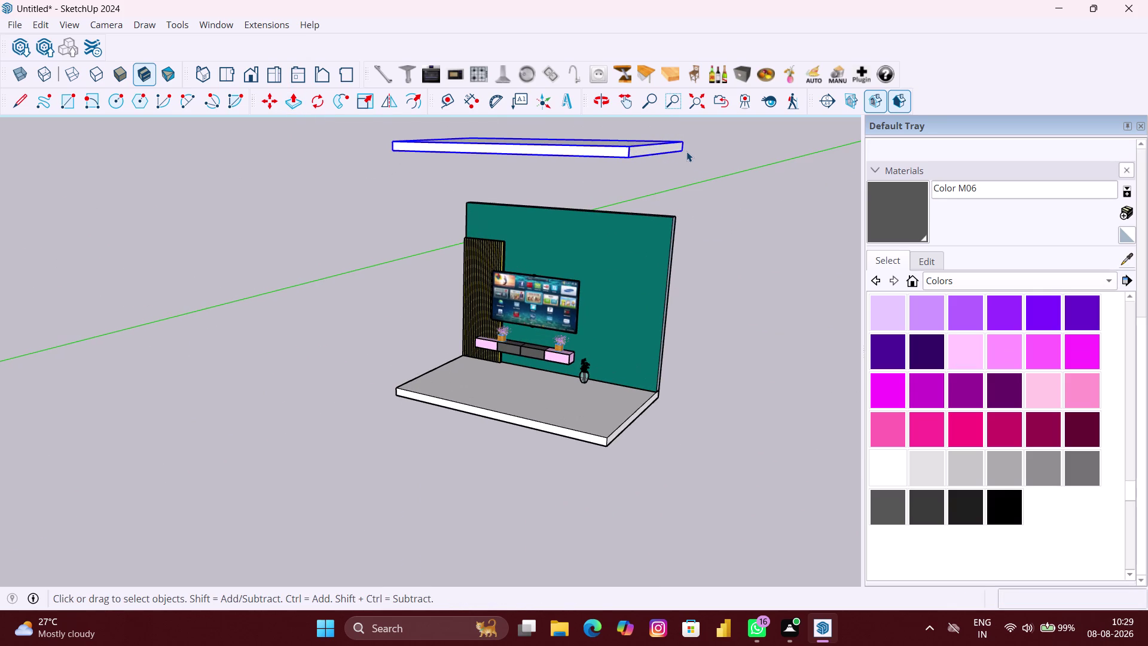
key(m)
click(684, 151)
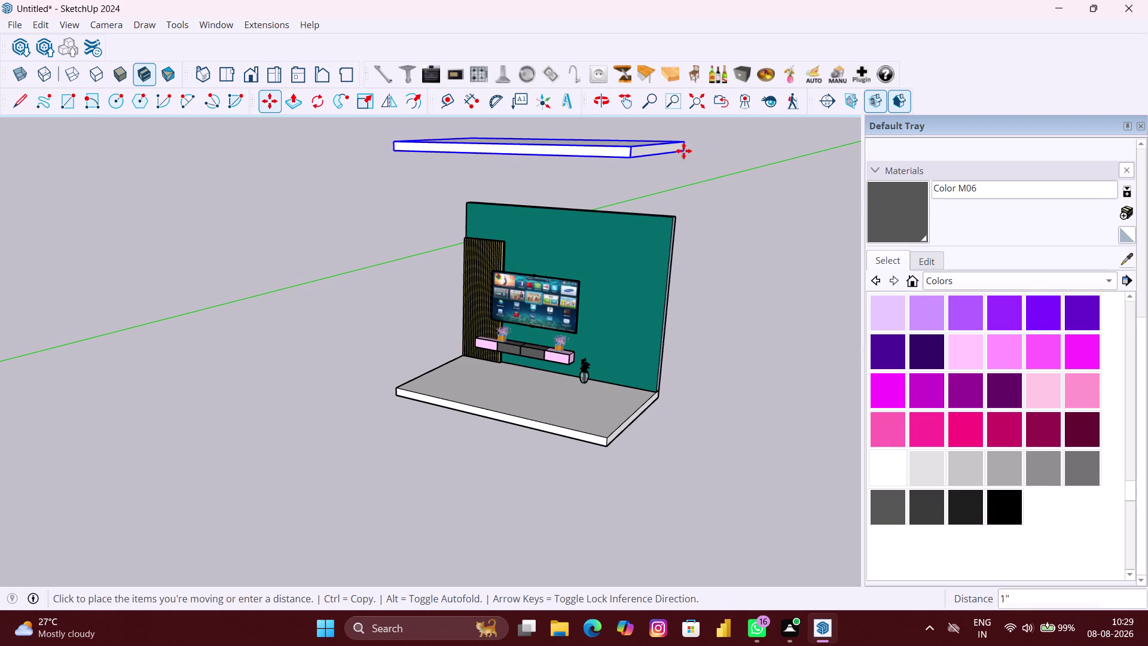
middle_drag(677, 223, 406, 242)
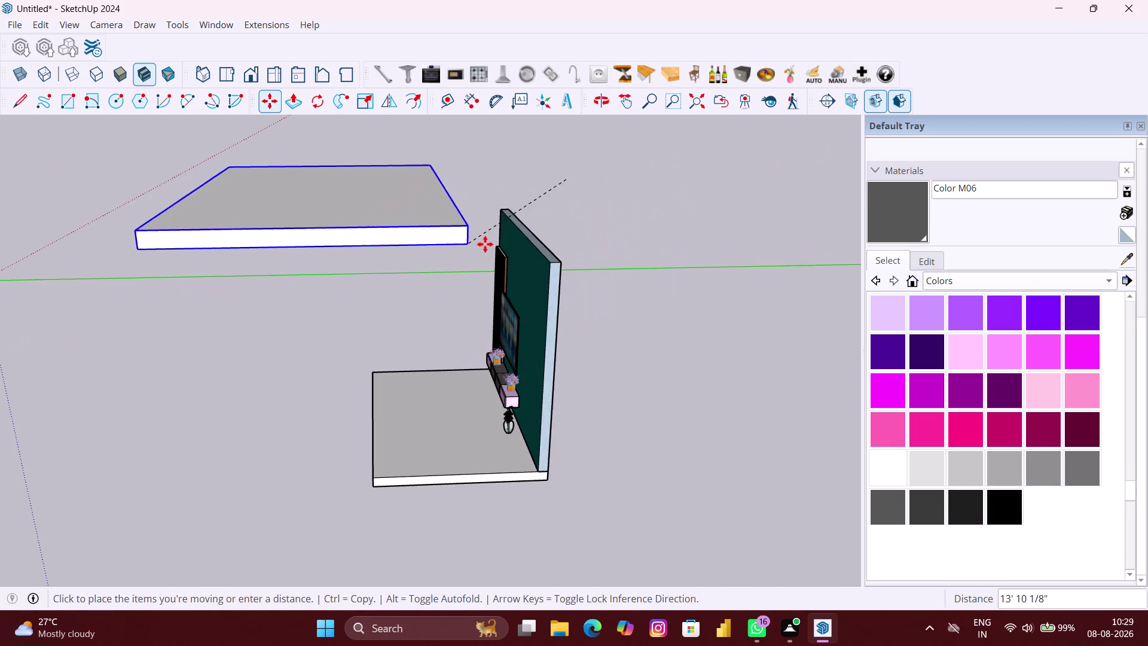
scroll(up, 3)
click(608, 281)
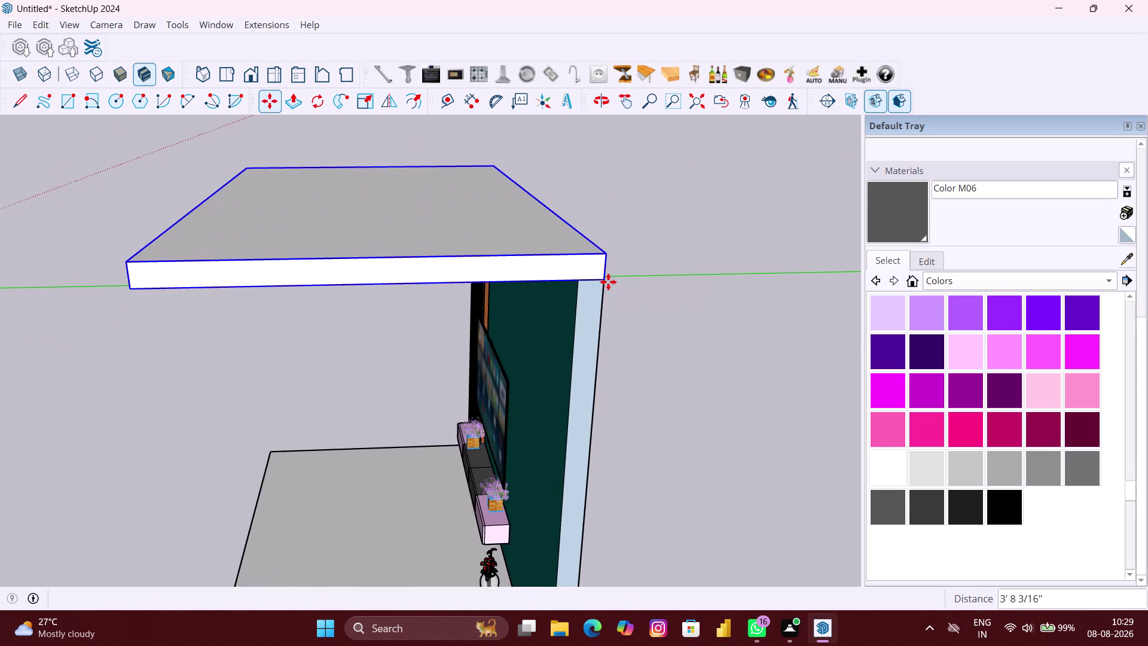
scroll(down, 3)
key(space)
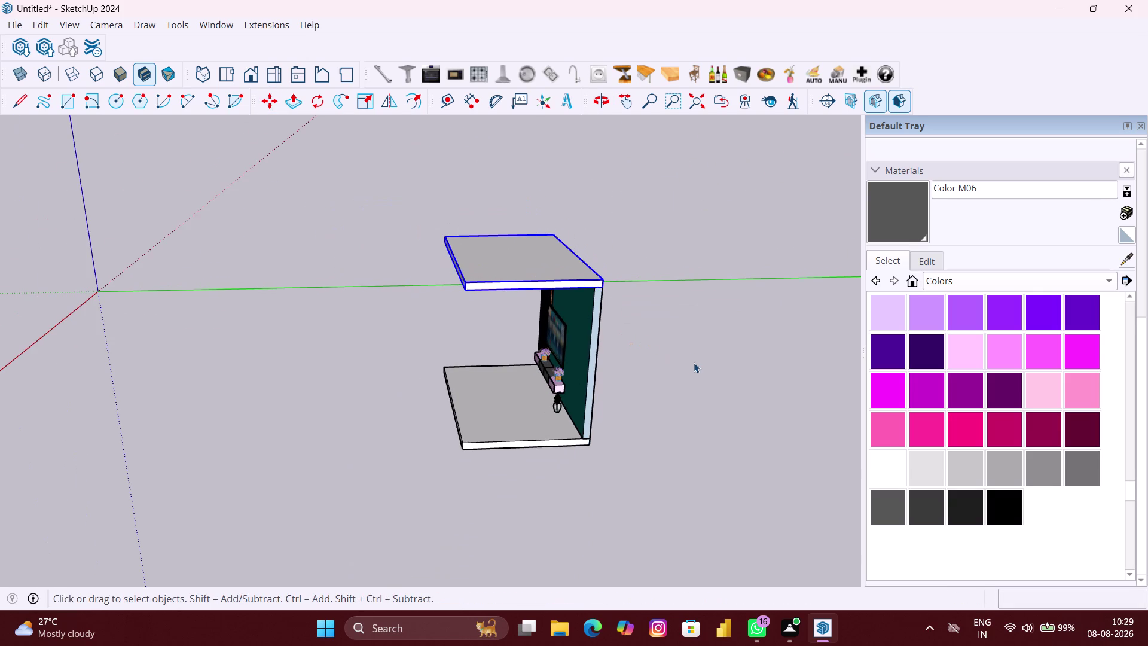
click(686, 362)
Orbit and zoom to a frontal view of the room and wall unit.
scroll(up, 3)
middle_drag(645, 372, 930, 325)
scroll(up, 3)
scroll(up, 3)
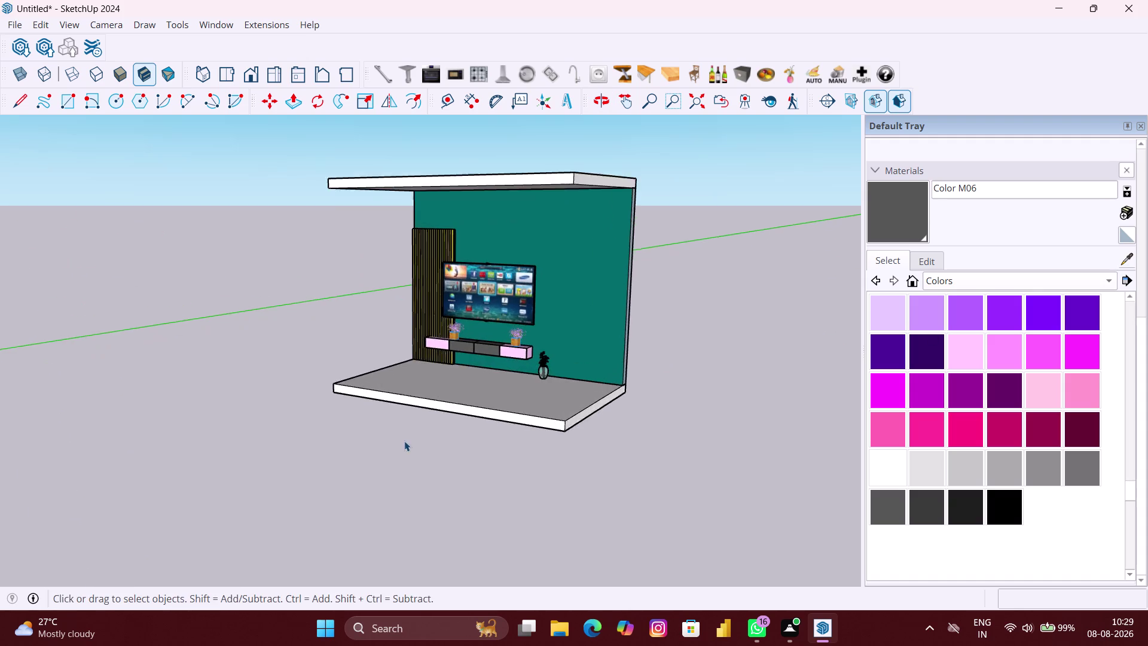
scroll(up, 3)
middle_drag(405, 438, 590, 489)
scroll(up, 3)
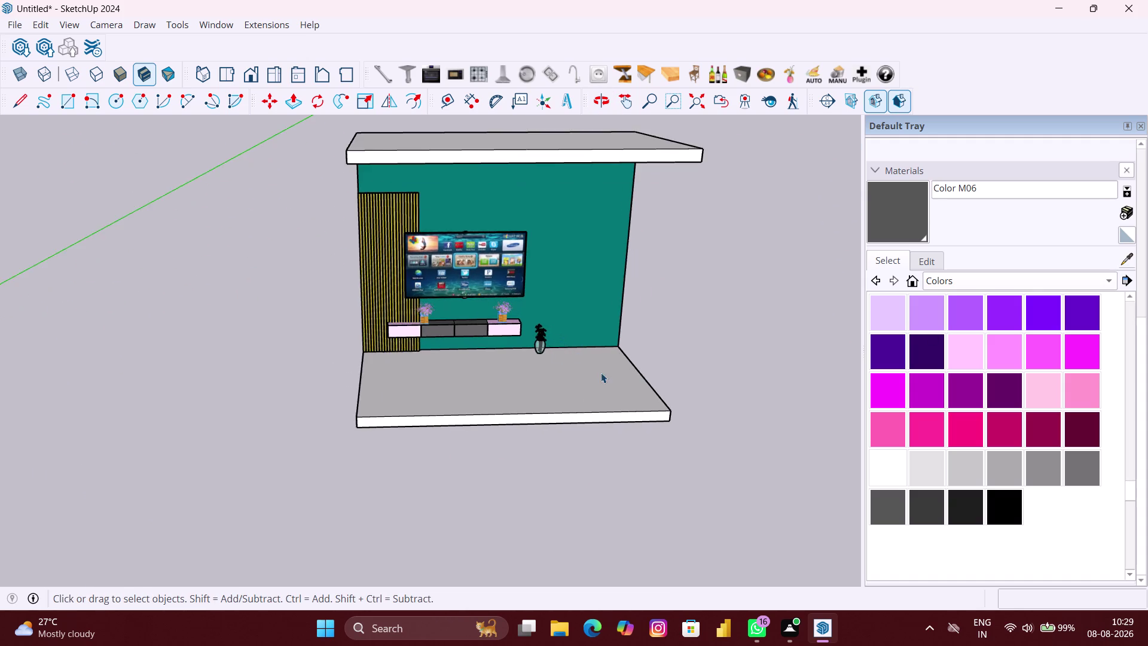
scroll(up, 3)
scroll(up, 3)
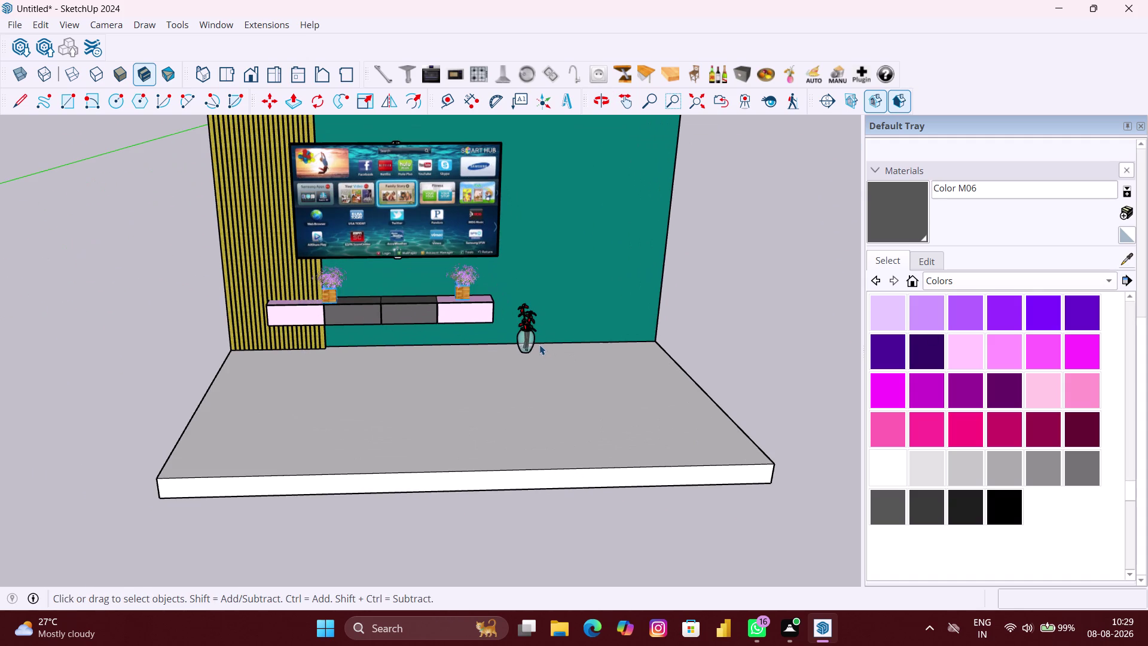
scroll(up, 3)
Move the vase a little to the right along the floor.
click(533, 338)
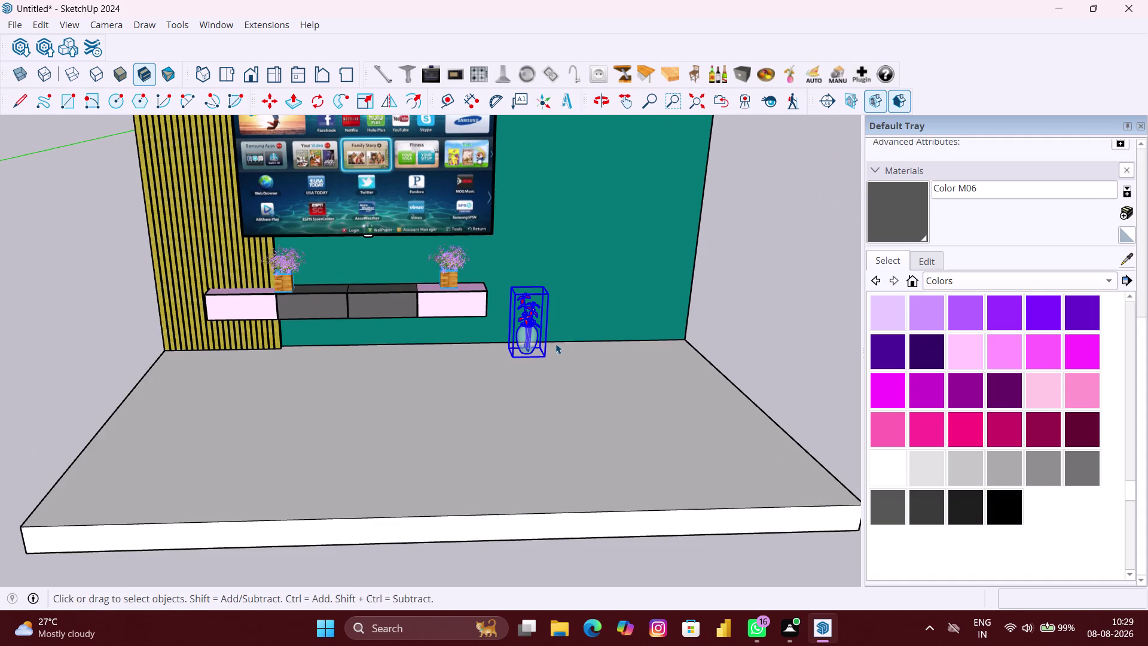
key(m)
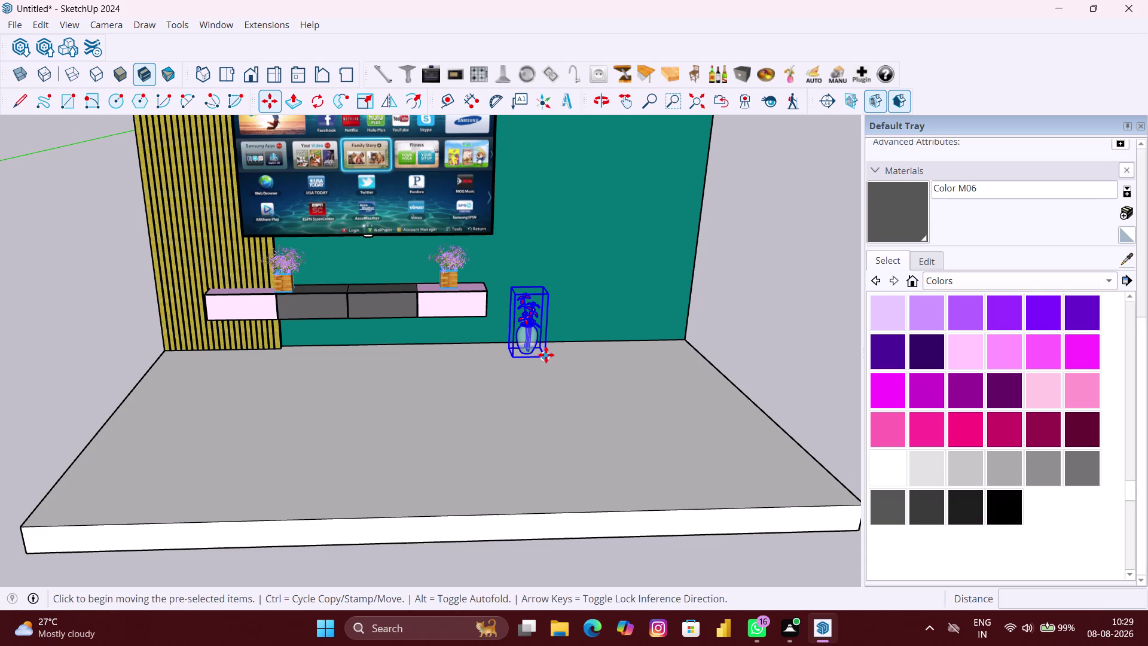
click(547, 355)
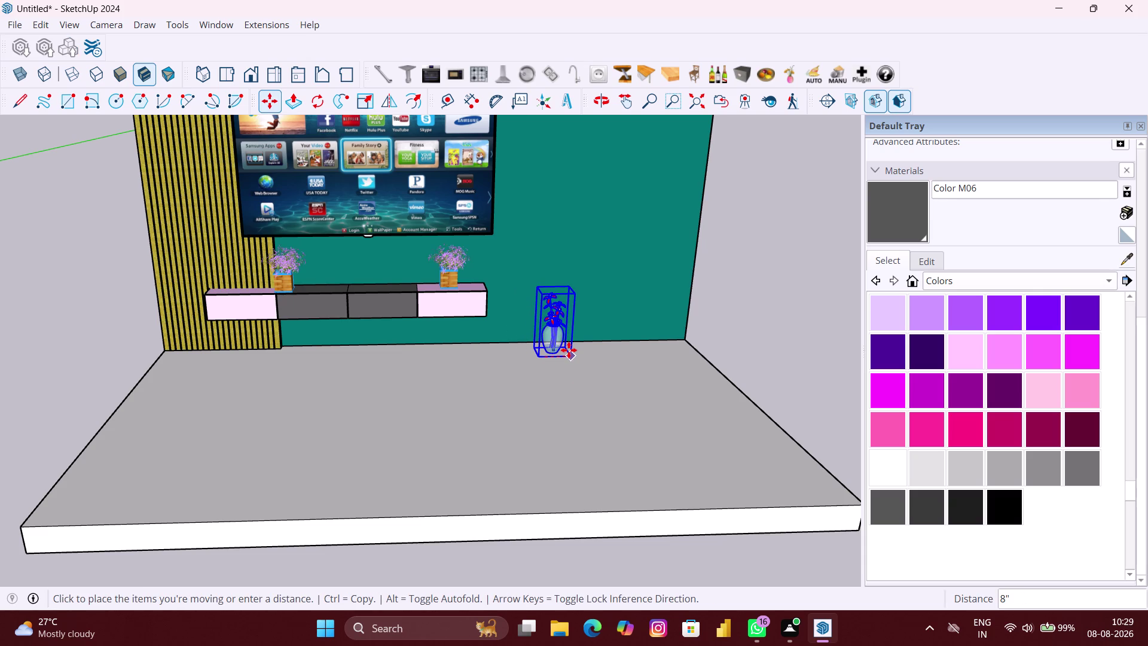
click(569, 350)
scroll(down, 3)
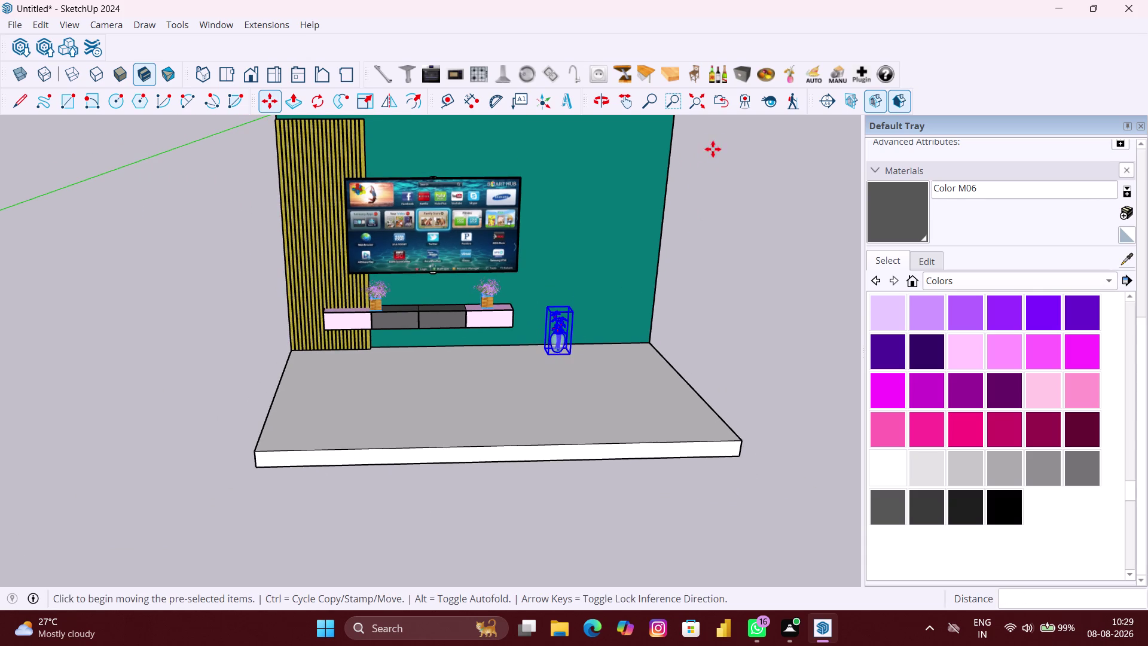
Cycle through alternative plant and vase models: red potted plant, purple flowers, slim vase.
click(790, 79)
click(790, 80)
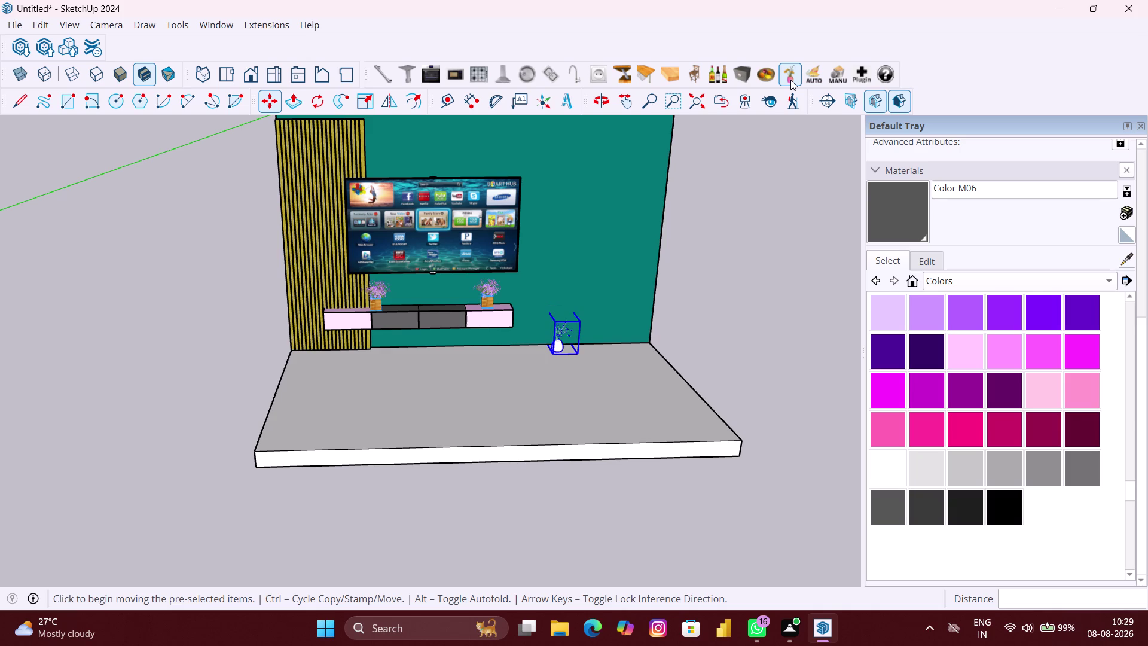
middle_drag(736, 262, 670, 221)
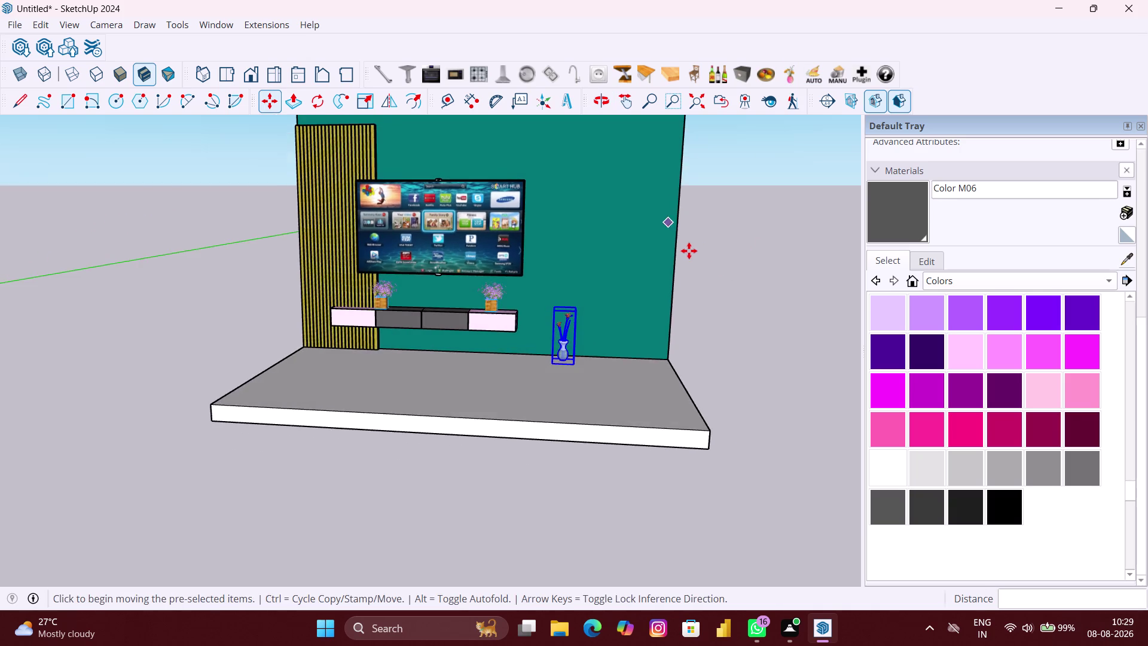
scroll(up, 3)
middle_click(694, 245)
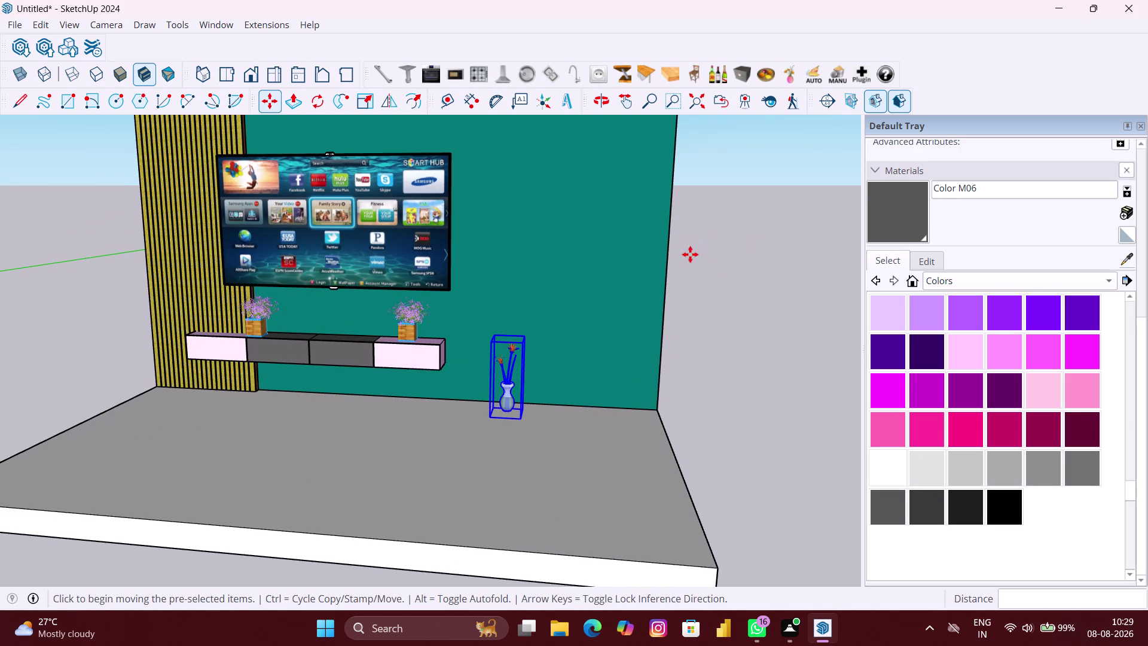
middle_drag(689, 254, 696, 190)
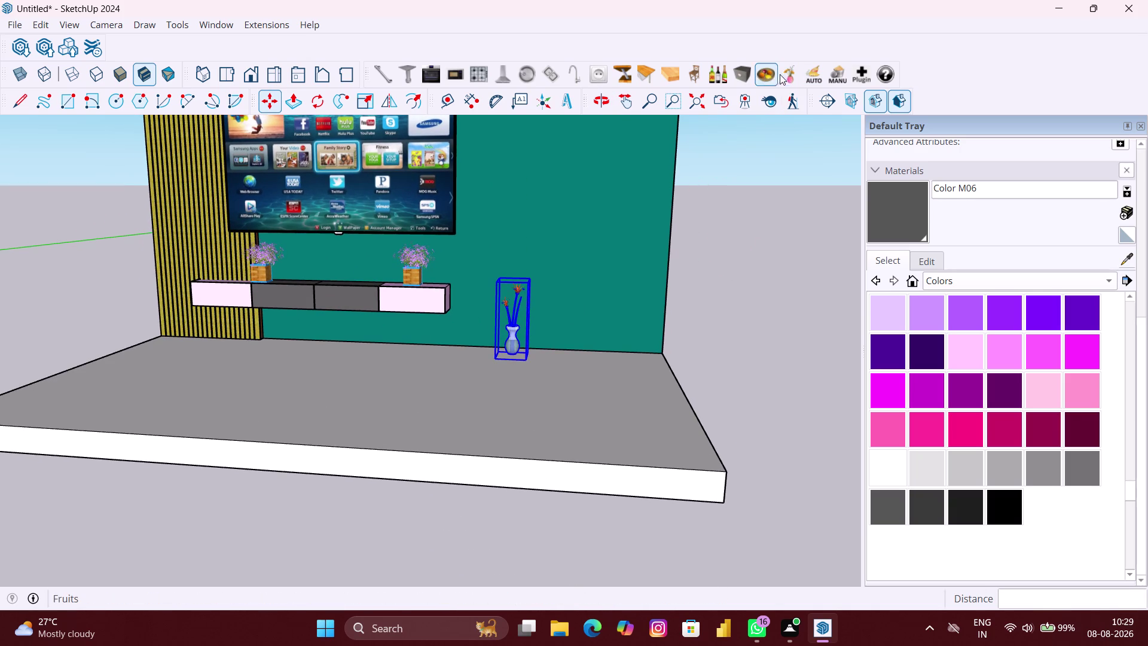
click(787, 74)
click(786, 74)
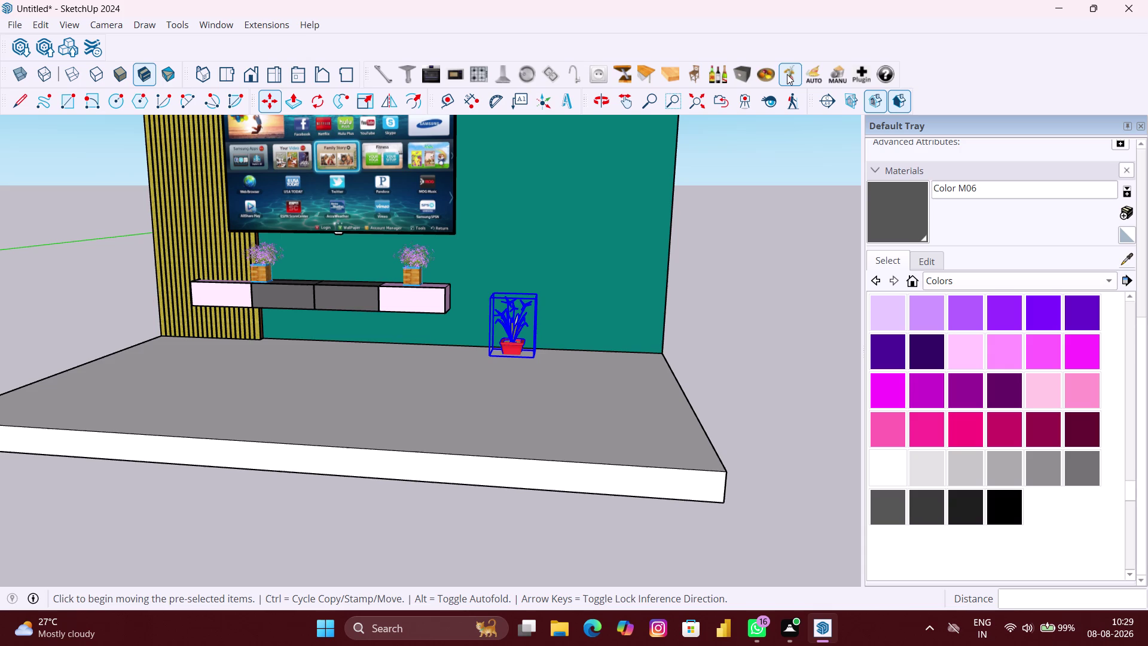
click(786, 74)
click(786, 74)
click(786, 74)
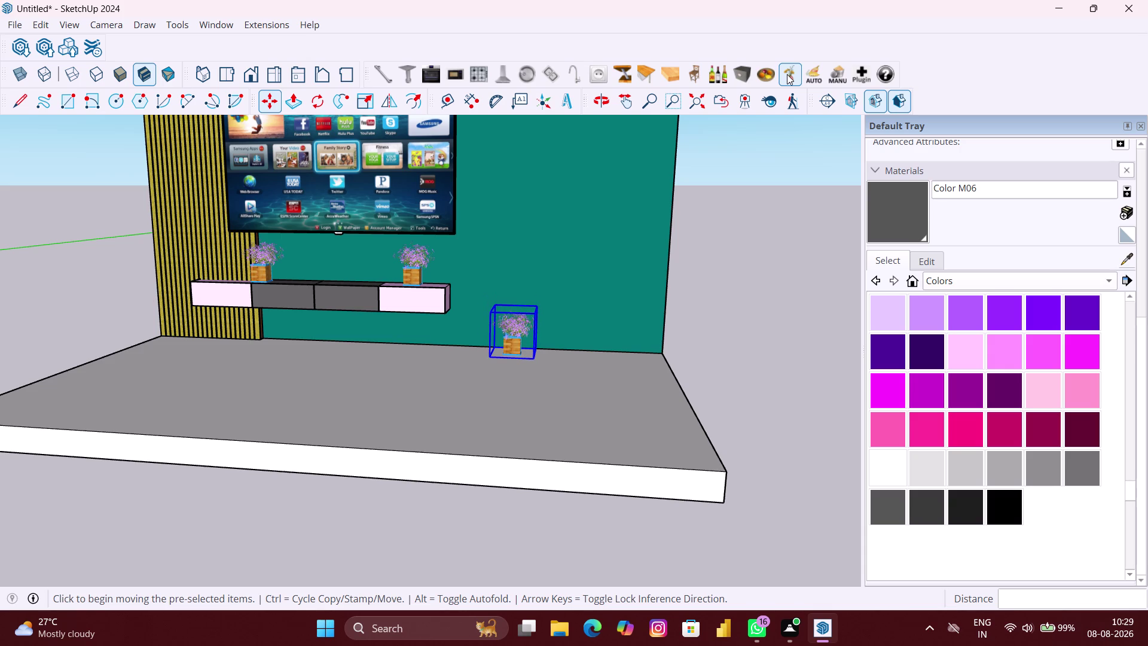
click(787, 74)
click(787, 74)
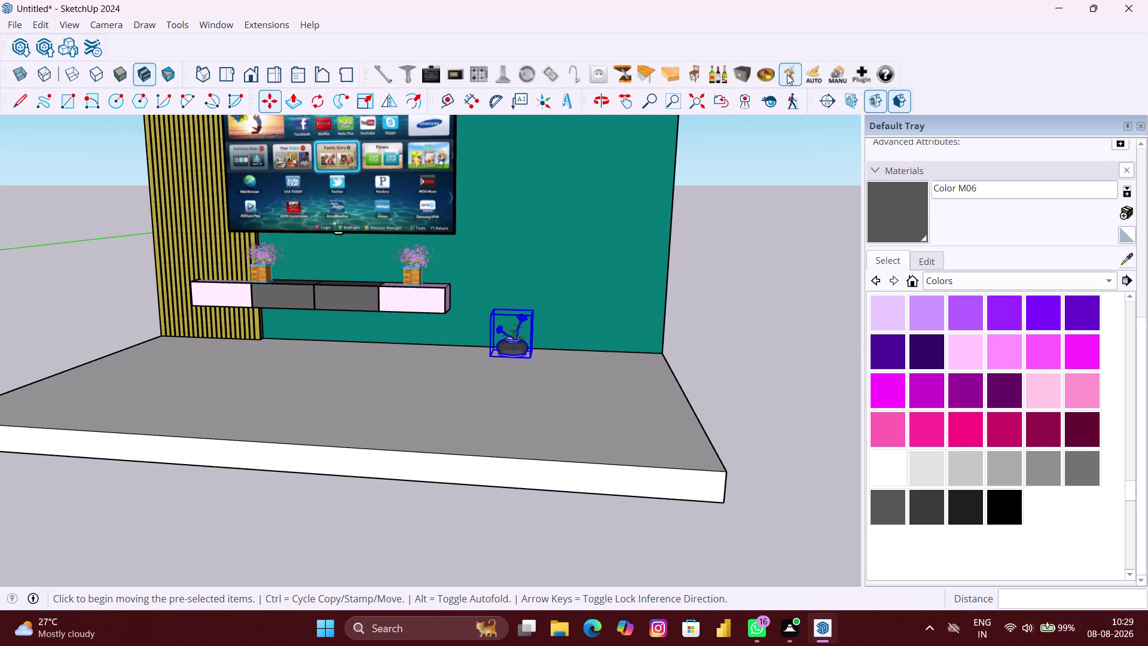
click(786, 74)
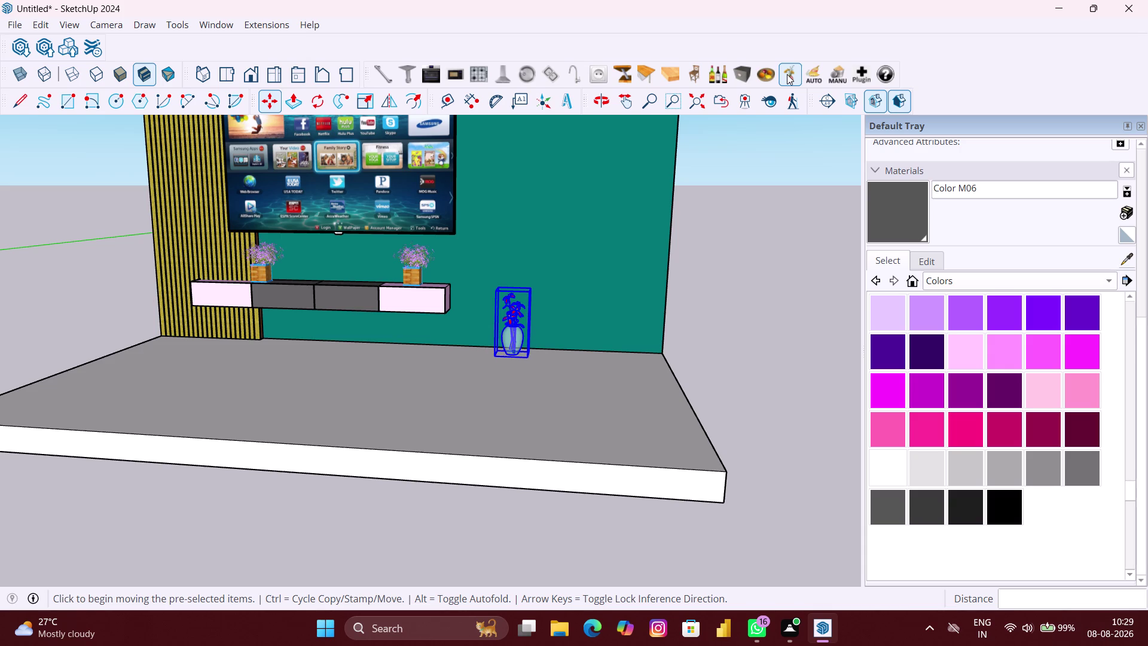
click(787, 74)
click(787, 74)
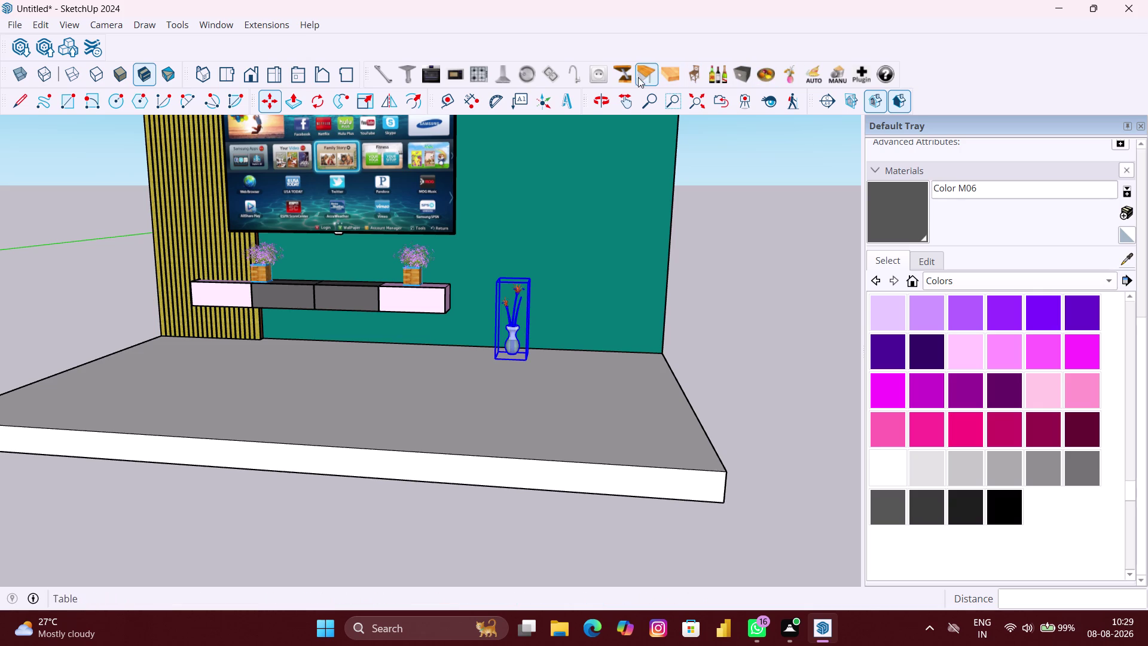
click(791, 75)
click(792, 74)
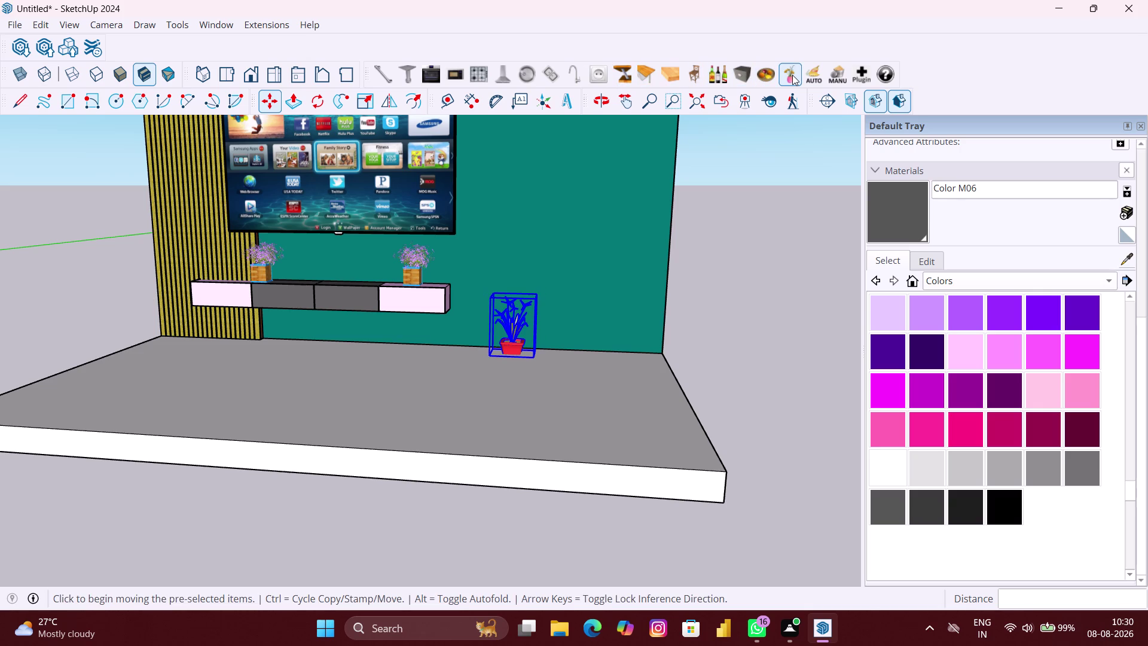
Drop the 10-VASEFLEURS vase on the floor beside the wall cabinet.
click(792, 75)
click(792, 74)
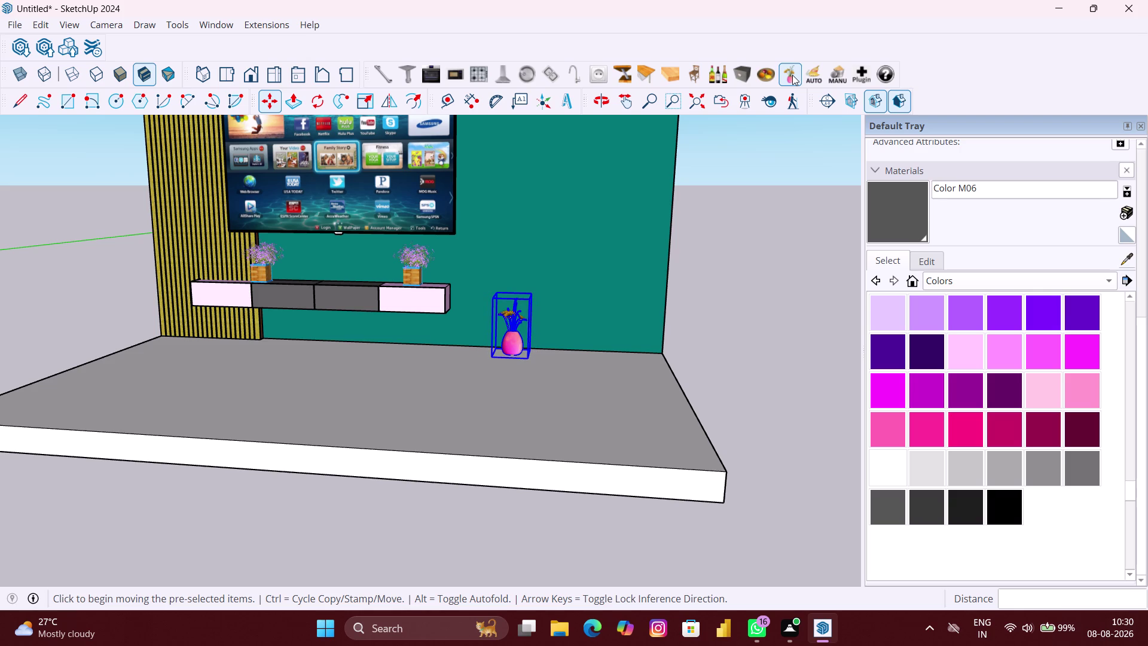
click(792, 74)
click(792, 75)
click(792, 75)
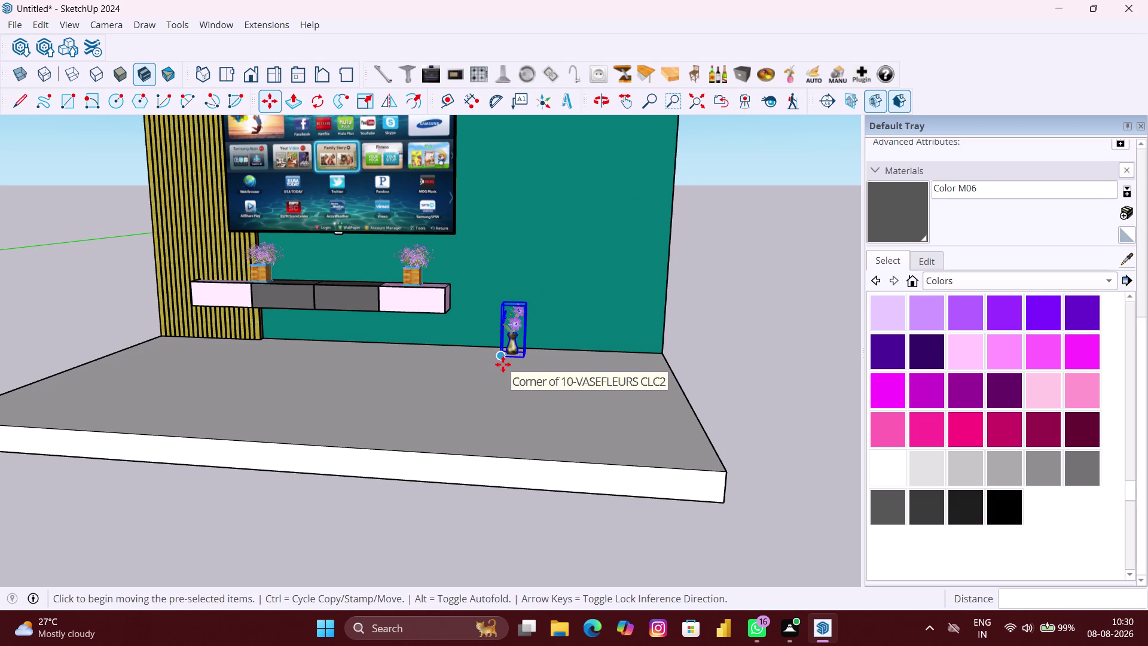
Scale the vase up uniformly from a corner grip to floor-vase height.
key(s)
scroll(up, 3)
middle_drag(535, 308, 531, 309)
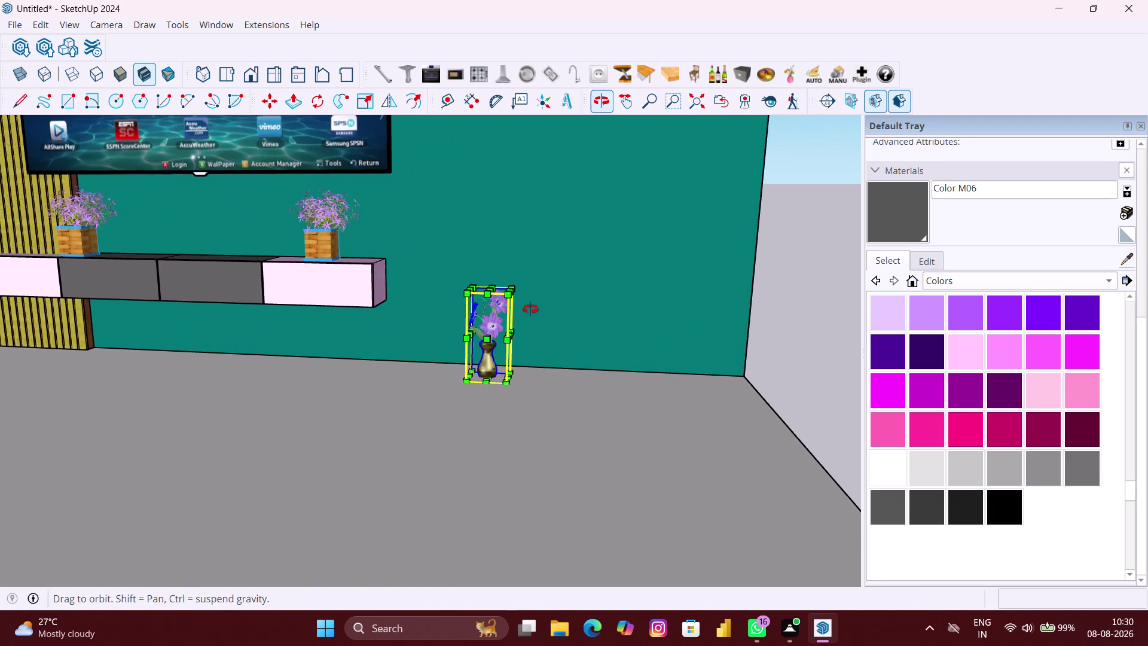
middle_drag(531, 309, 514, 342)
scroll(up, 3)
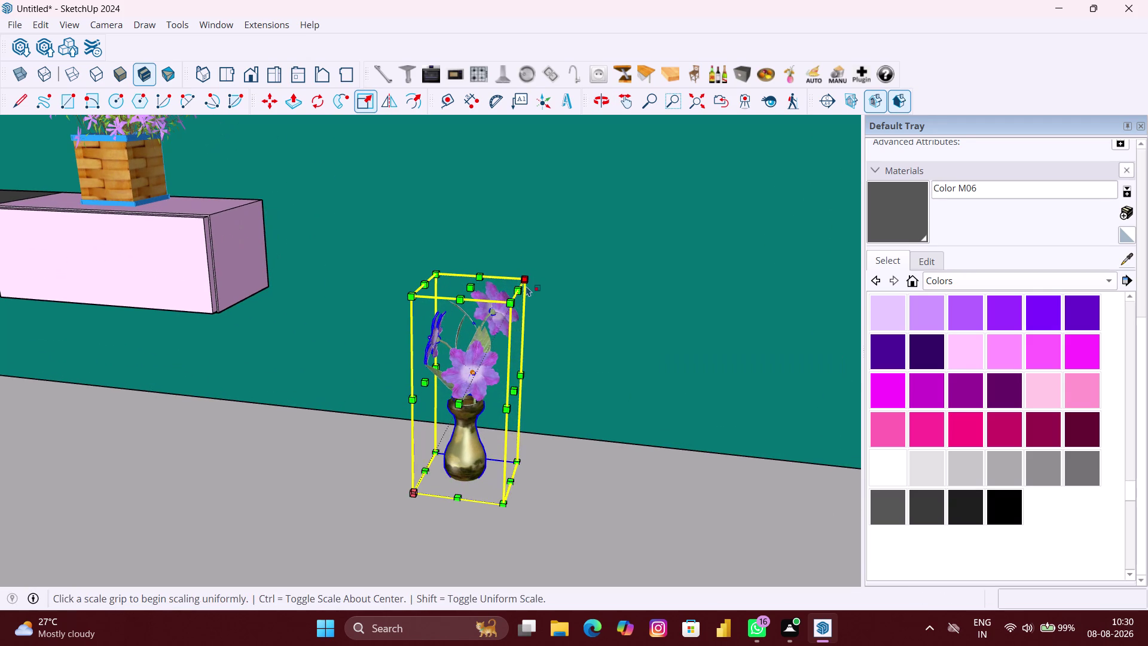
click(521, 288)
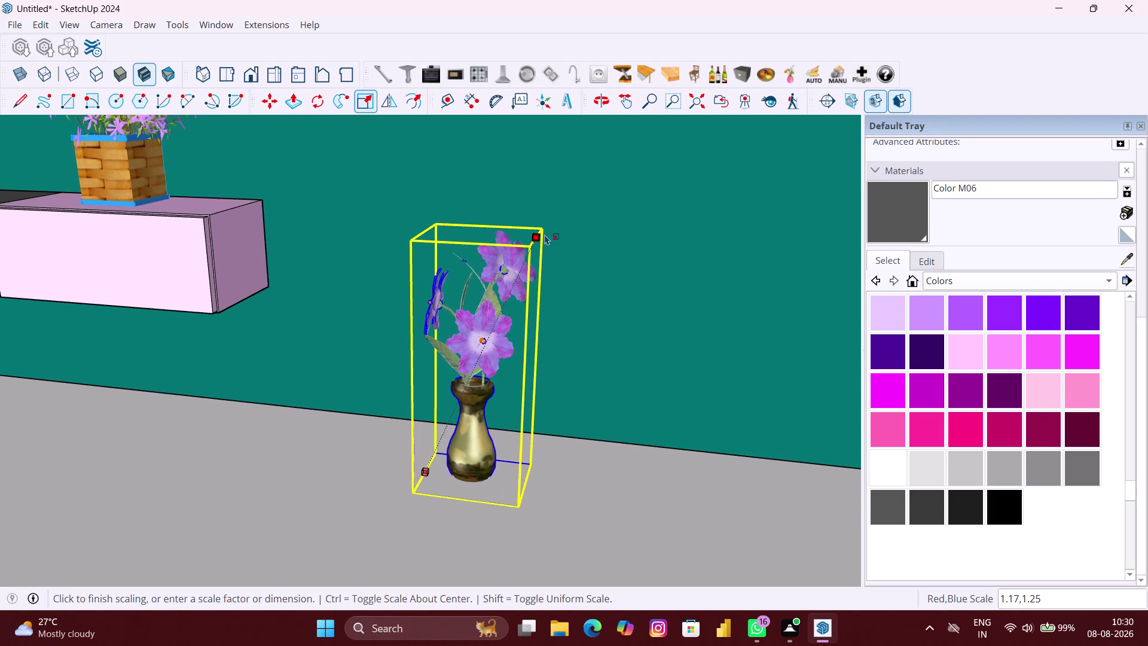
scroll(down, 3)
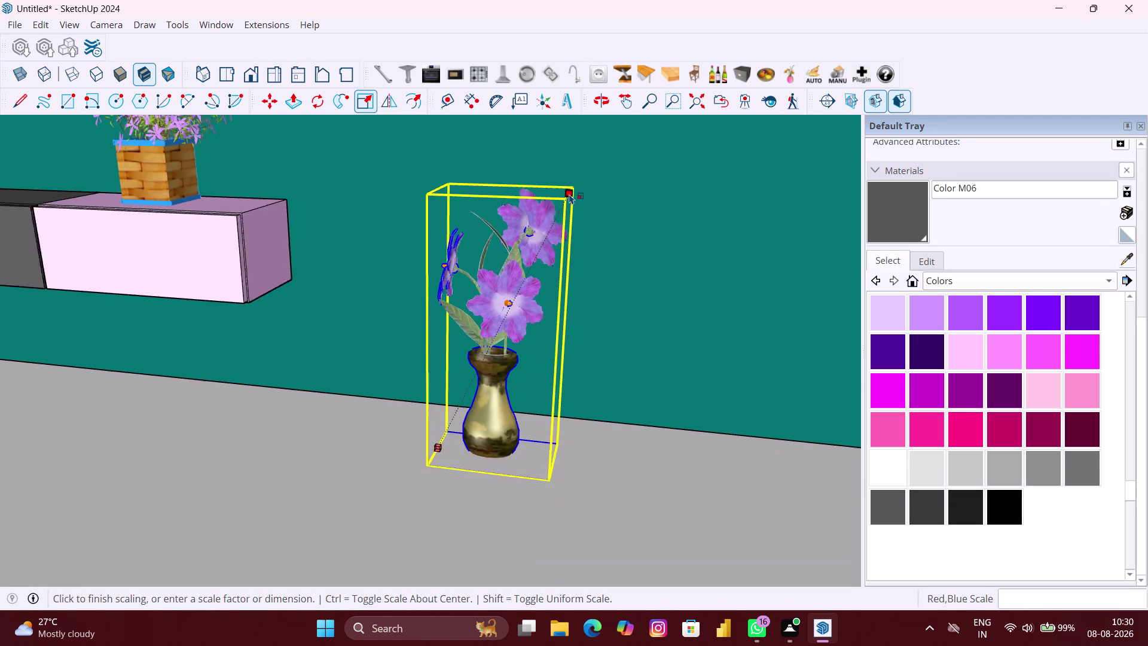
scroll(down, 3)
middle_drag(569, 192, 534, 329)
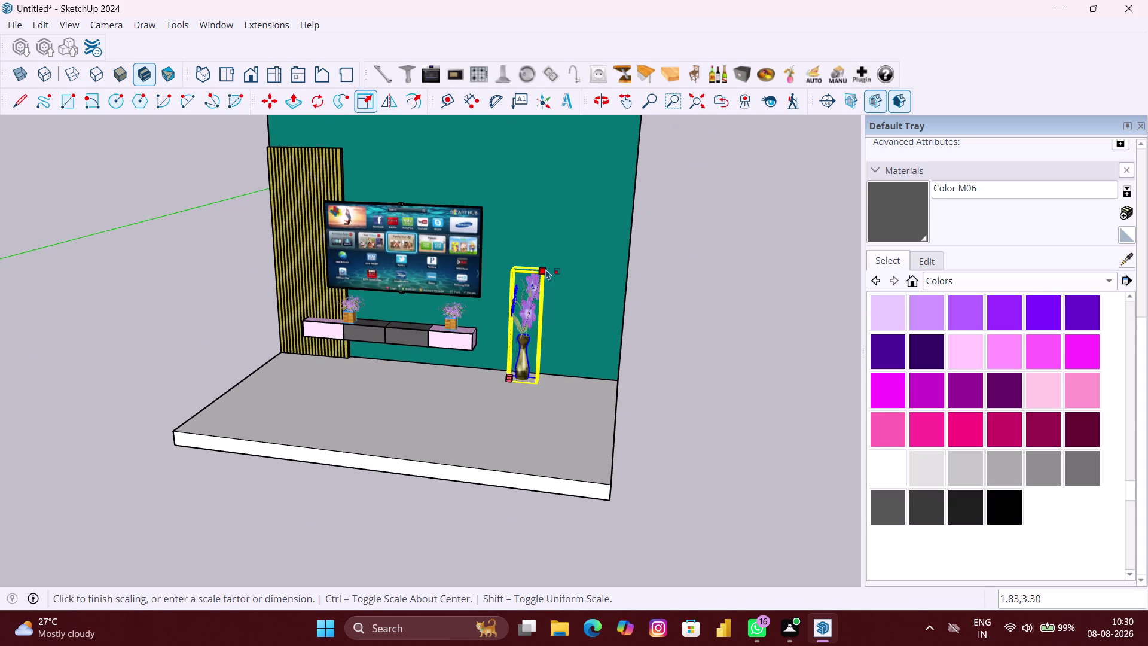
scroll(up, 3)
scroll(up, 3)
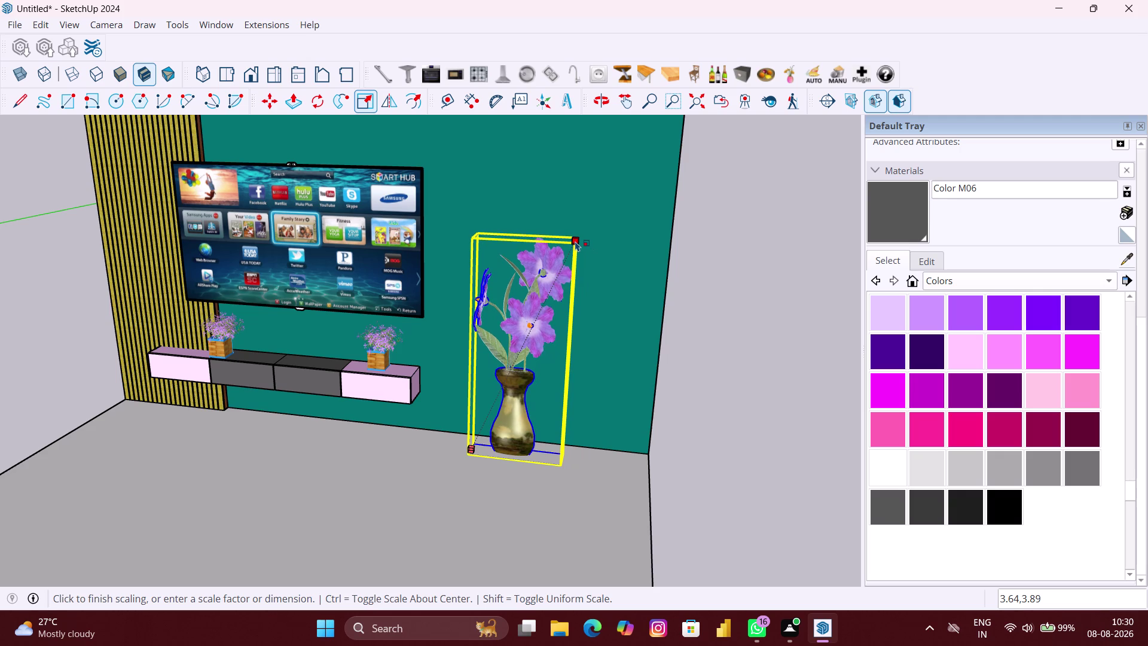
click(575, 241)
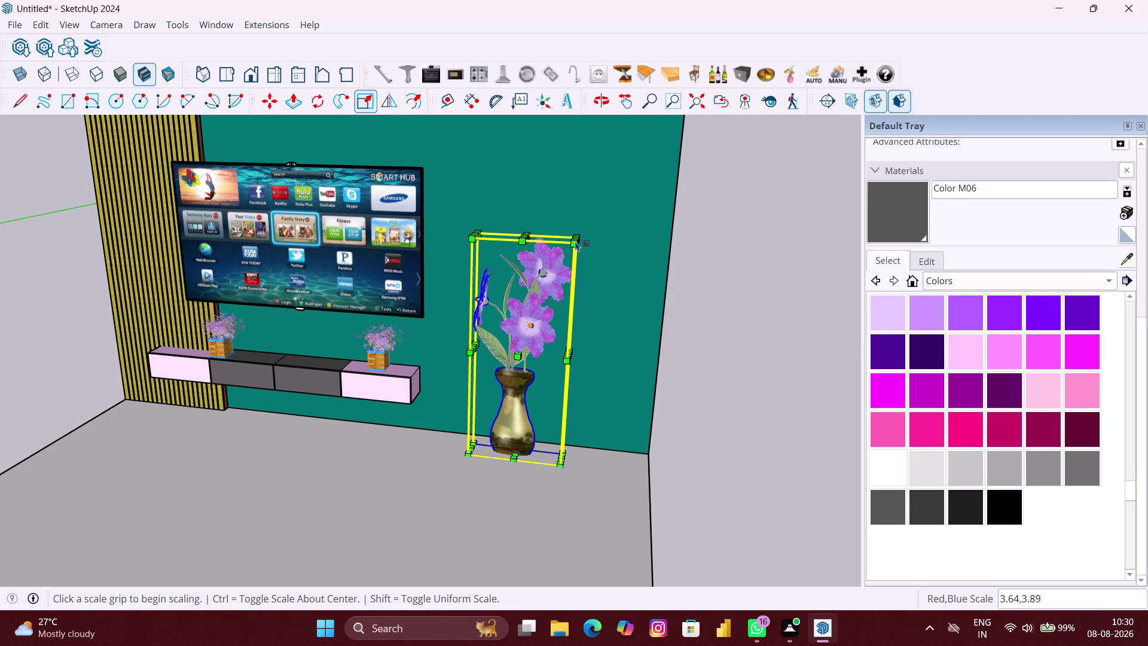
Deselect and inspect the enlarged vase, then zoom out to the whole room.
scroll(down, 3)
key(space)
click(700, 376)
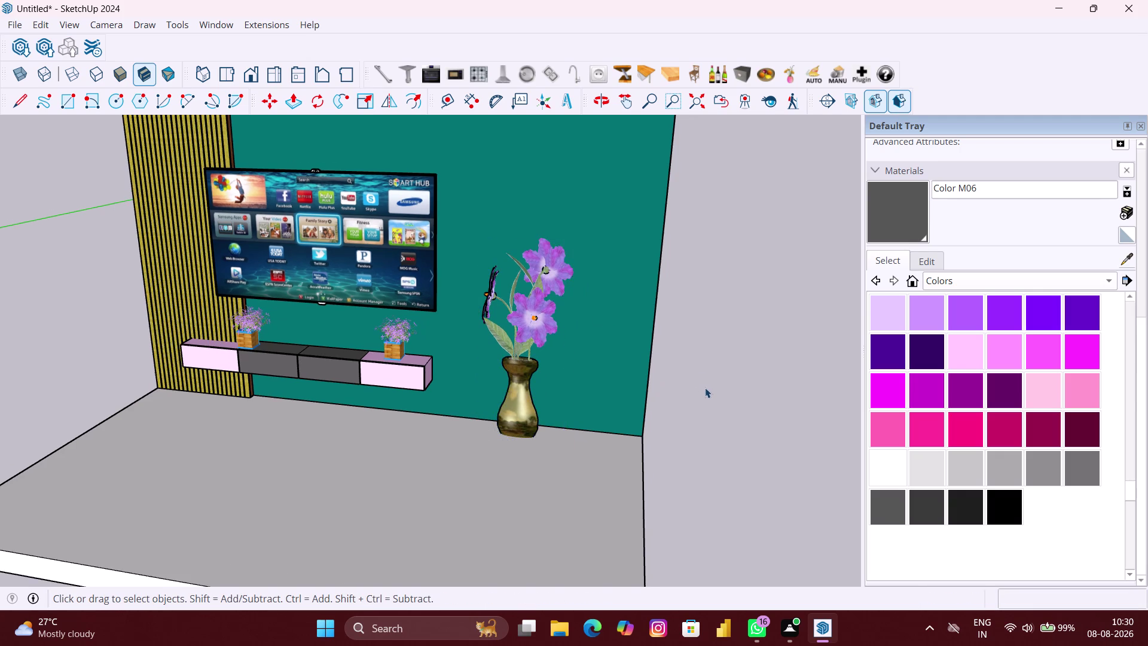
scroll(down, 3)
middle_drag(671, 417, 693, 342)
scroll(up, 3)
scroll(up, 3)
middle_drag(607, 410, 644, 425)
scroll(up, 3)
click(568, 408)
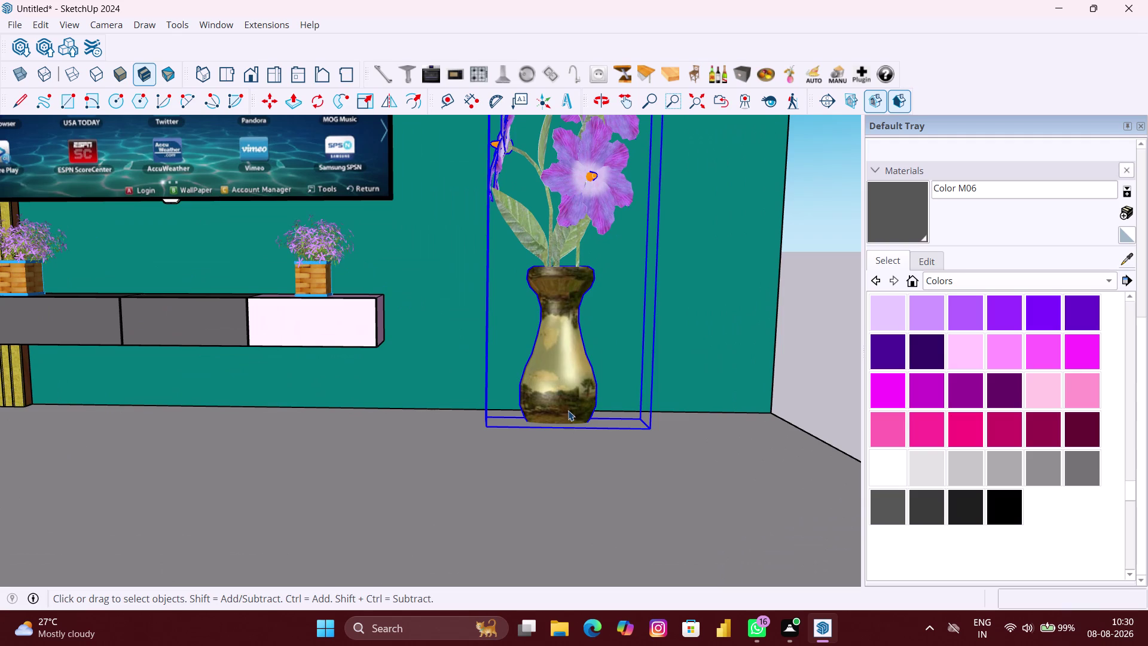
scroll(down, 3)
scroll(down, 3)
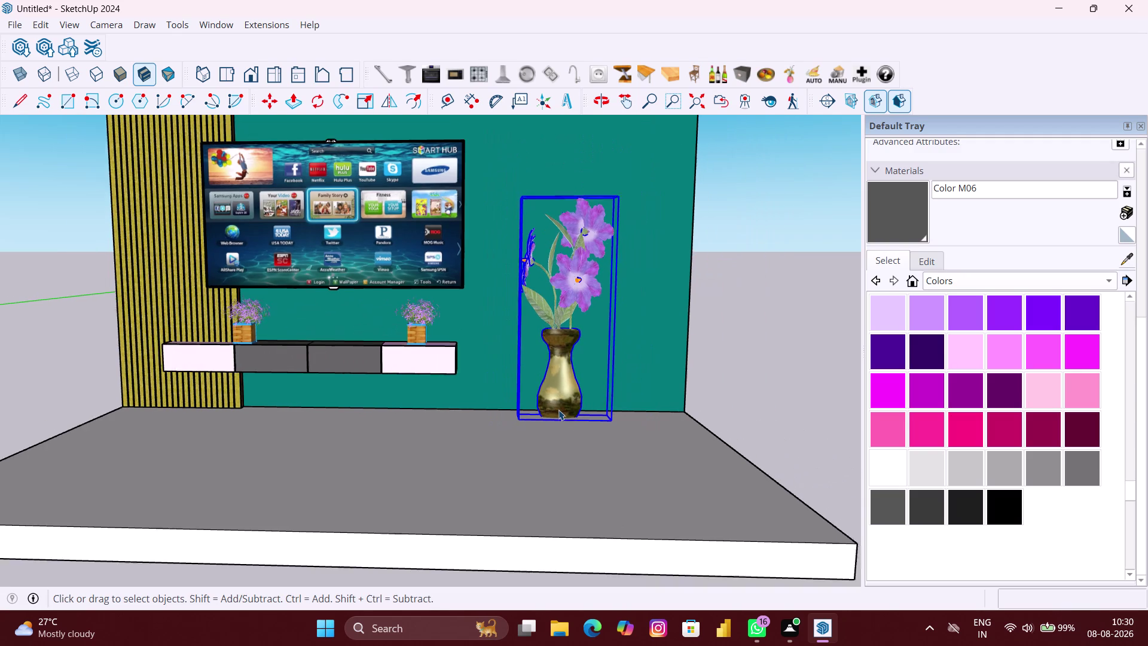
scroll(down, 3)
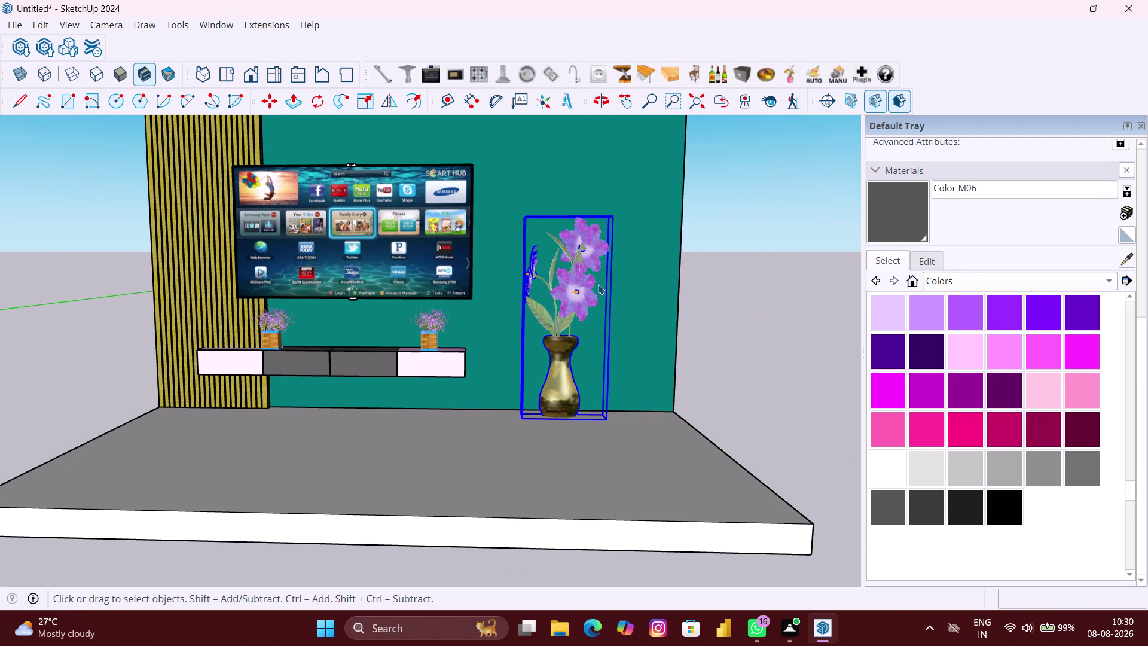
scroll(down, 3)
scroll(down, 3)
scroll(down, 3)
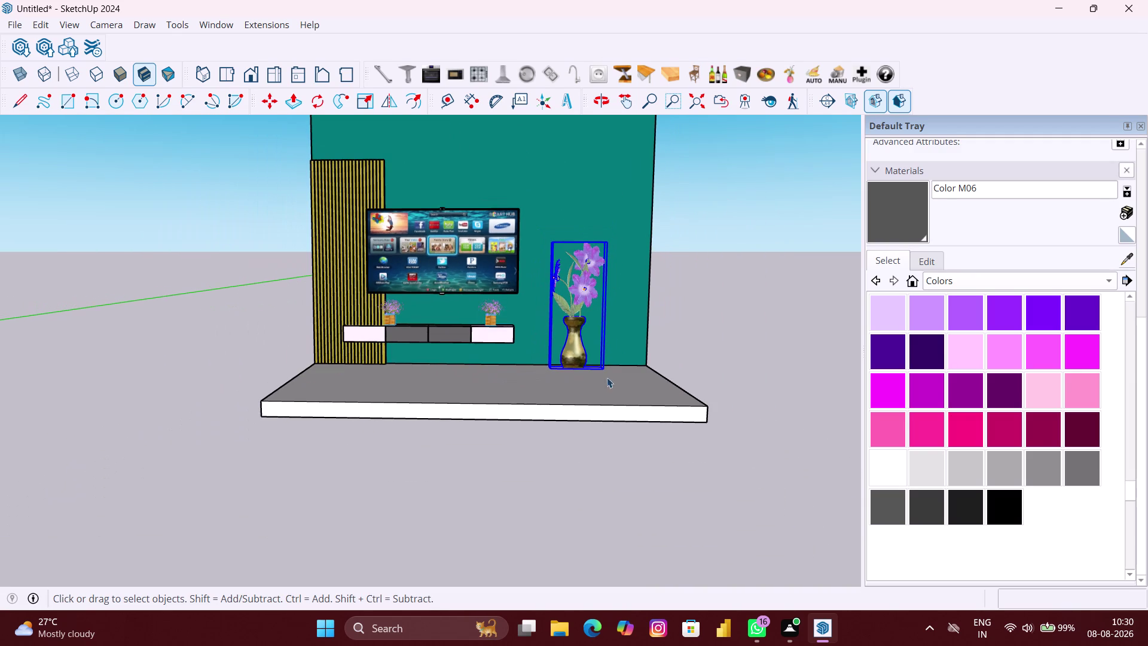
click(592, 425)
scroll(down, 3)
scroll(down, 3)
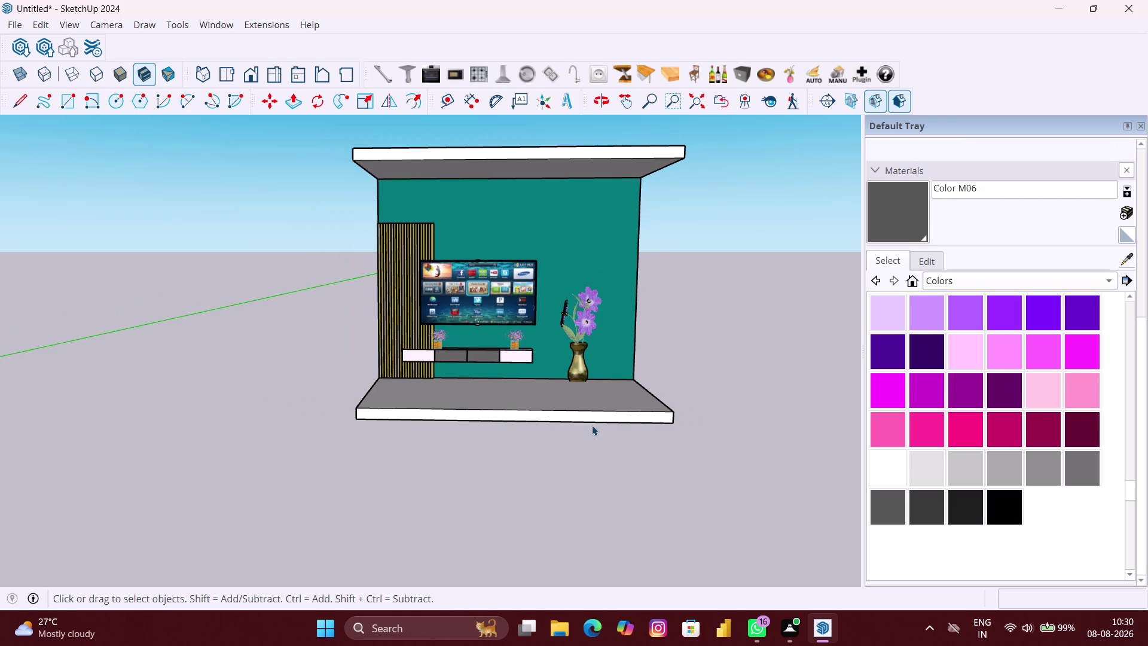
Select the floor slab and apply Basic Tile from the Tile collection.
middle_click(591, 425)
click(483, 397)
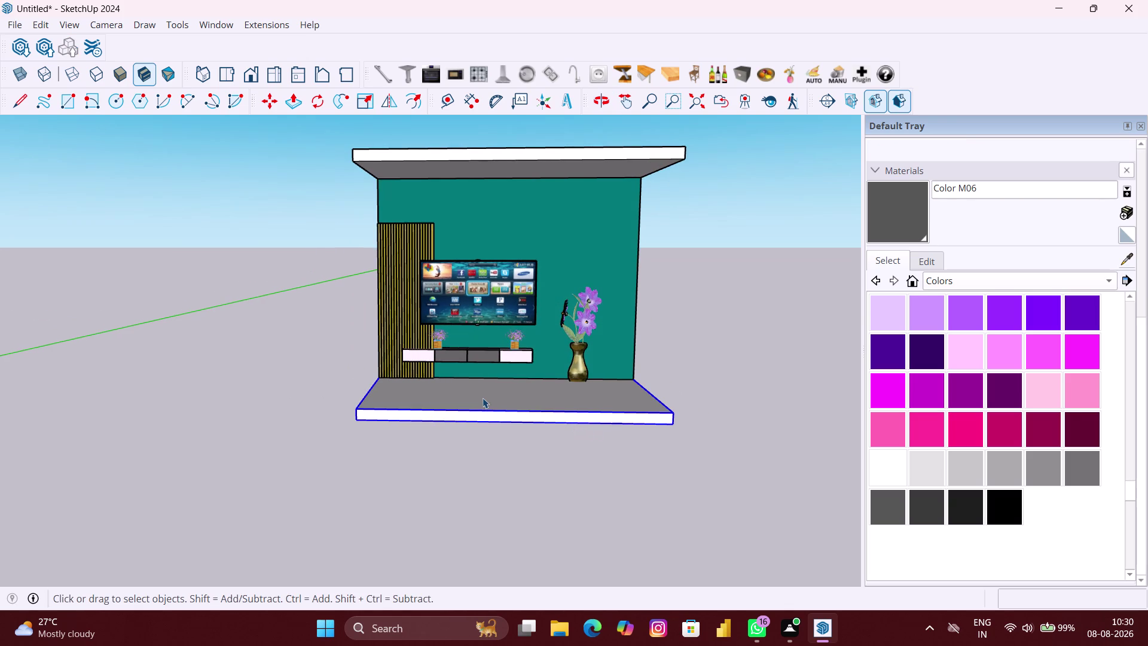
click(482, 398)
click(1000, 278)
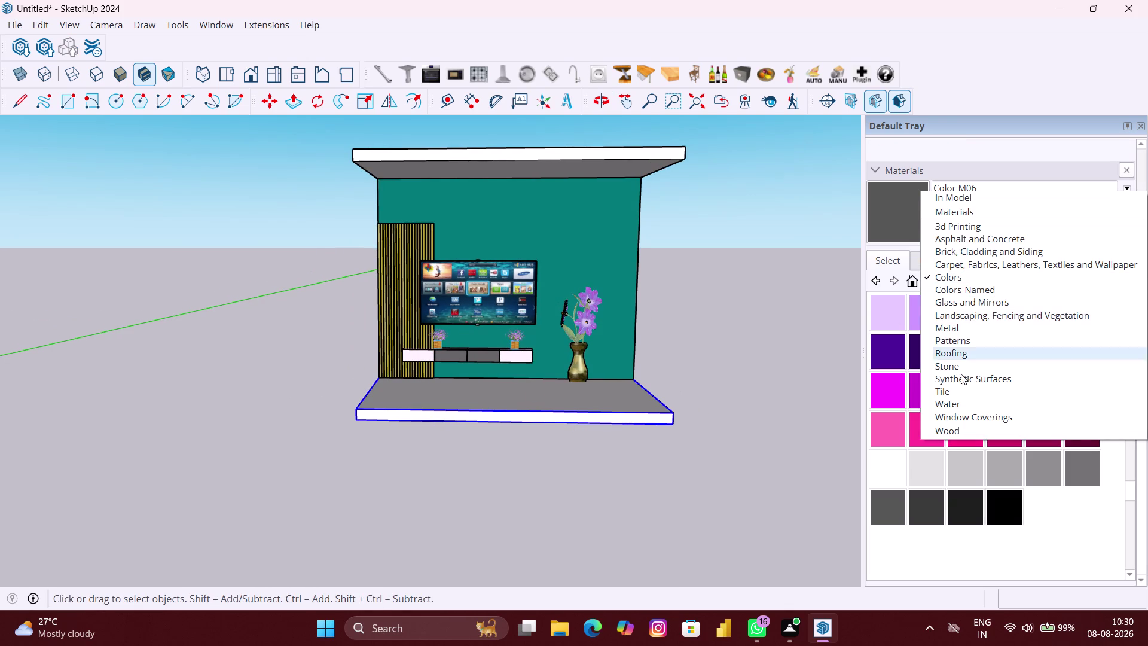
click(959, 391)
click(885, 314)
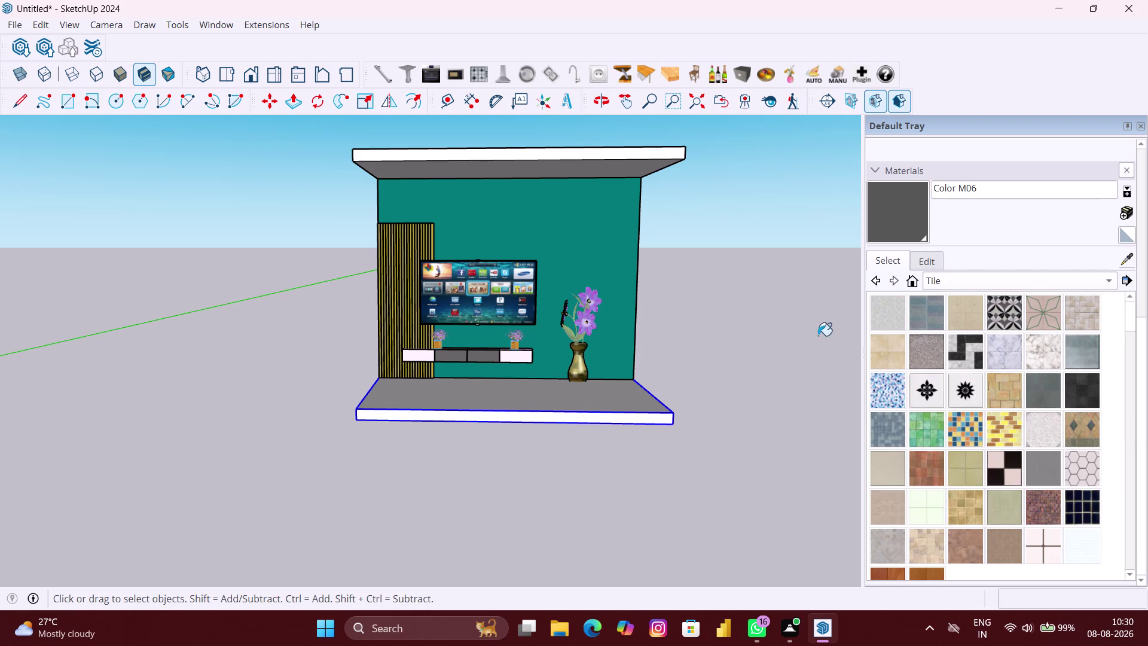
click(557, 399)
Try Concrete Pavers, Concrete Tile, Encaustic Circular and Mosaic Hexagonal tiles on the floor.
middle_drag(557, 403, 554, 452)
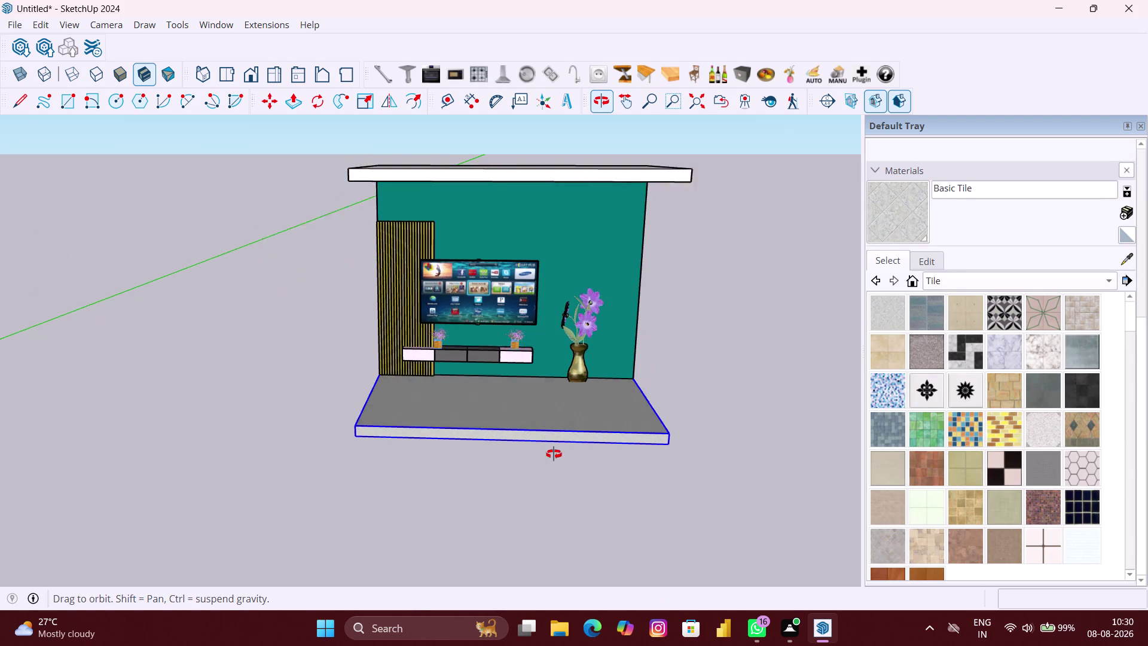
middle_drag(553, 453, 554, 453)
scroll(up, 3)
click(918, 306)
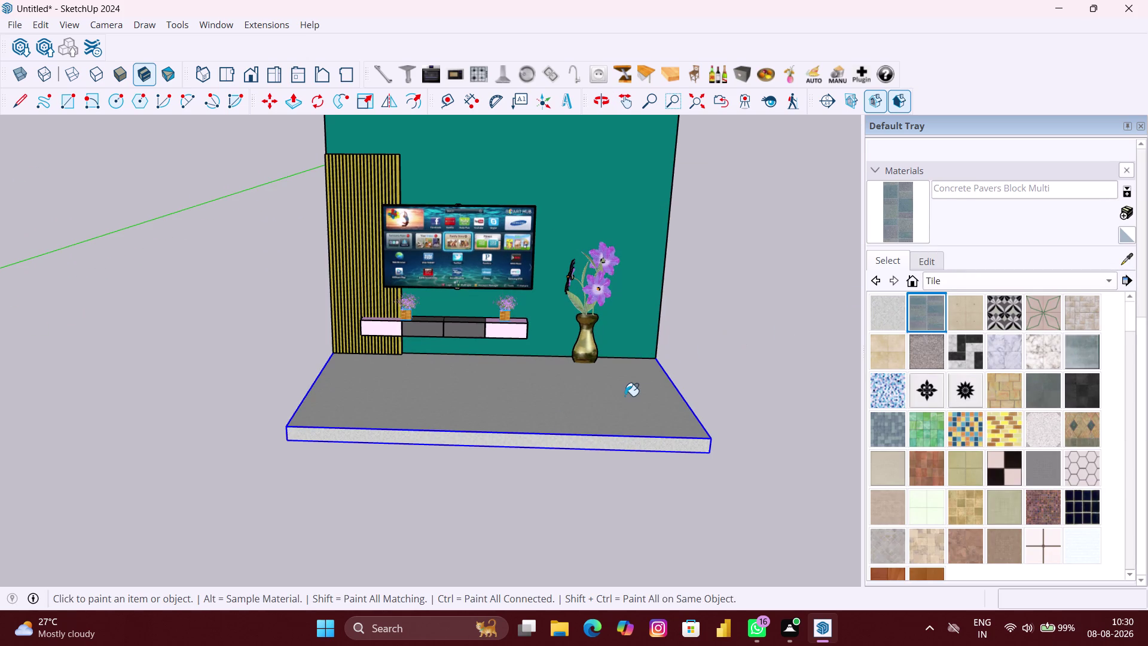
click(624, 396)
click(963, 321)
click(623, 405)
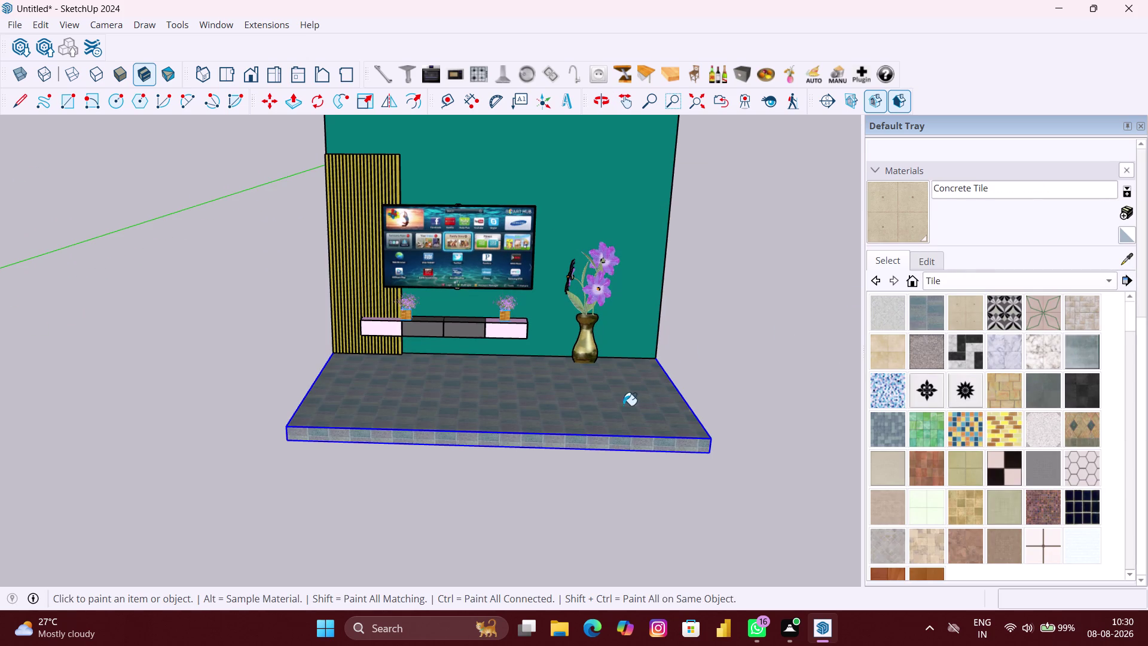
click(1012, 318)
click(595, 433)
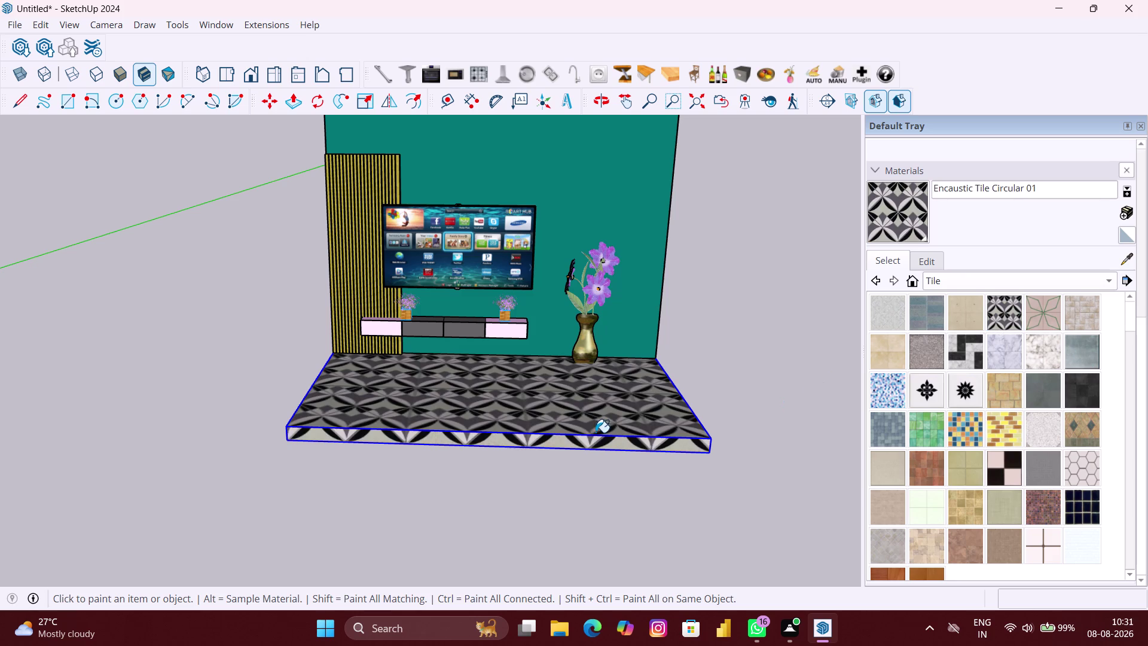
scroll(down, 3)
click(877, 389)
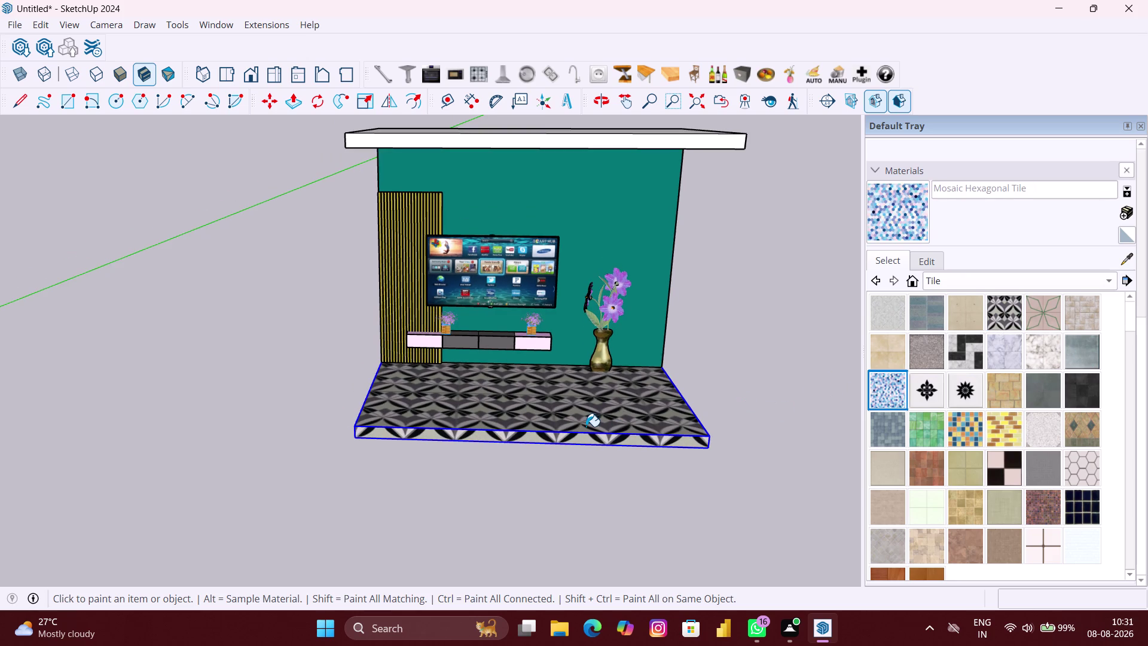
click(586, 426)
Try Square Glass, Travertine, Various Tan, Variegated Stone, Canvas and Limestone Large tiles.
scroll(down, 3)
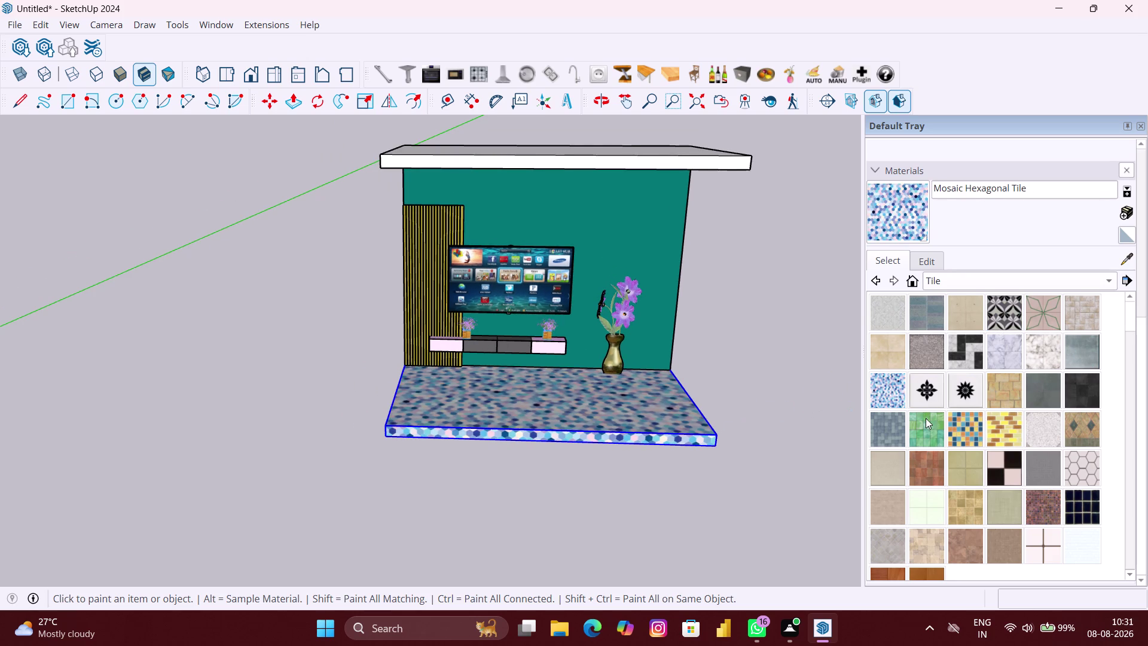
click(925, 419)
click(621, 425)
scroll(down, 3)
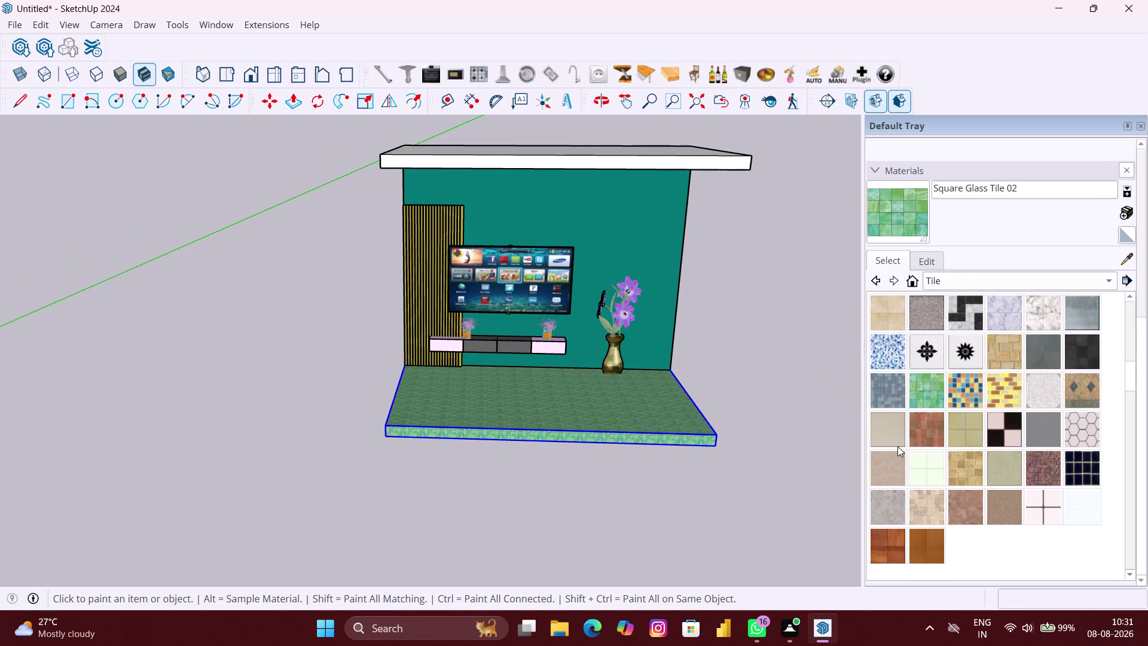
click(895, 502)
click(640, 422)
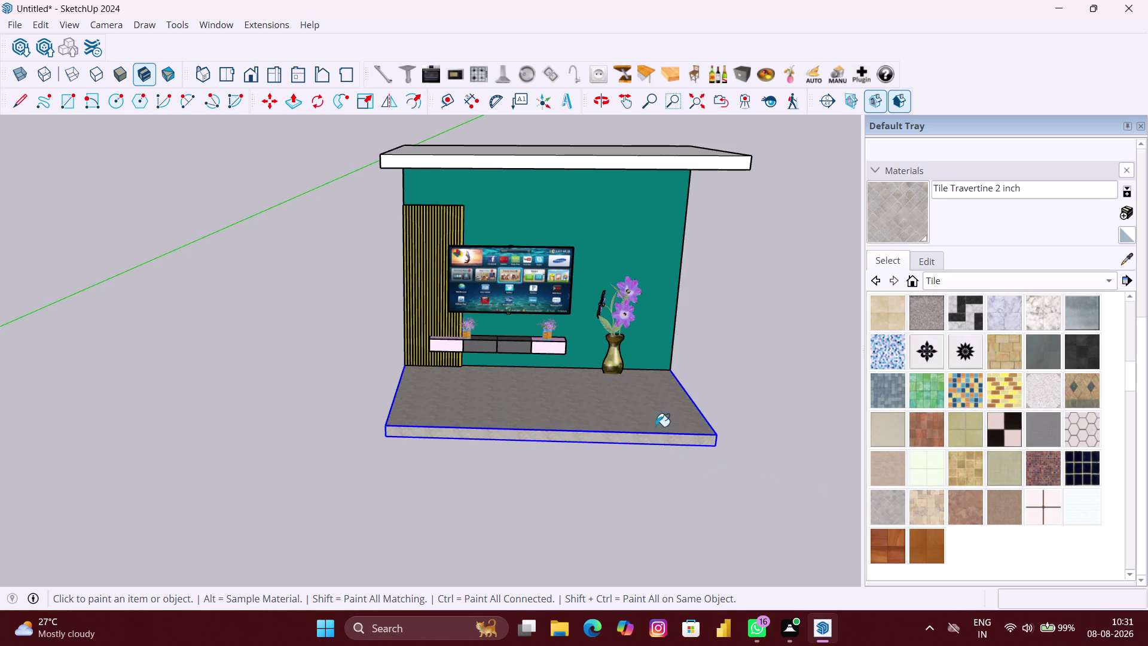
click(924, 505)
click(645, 431)
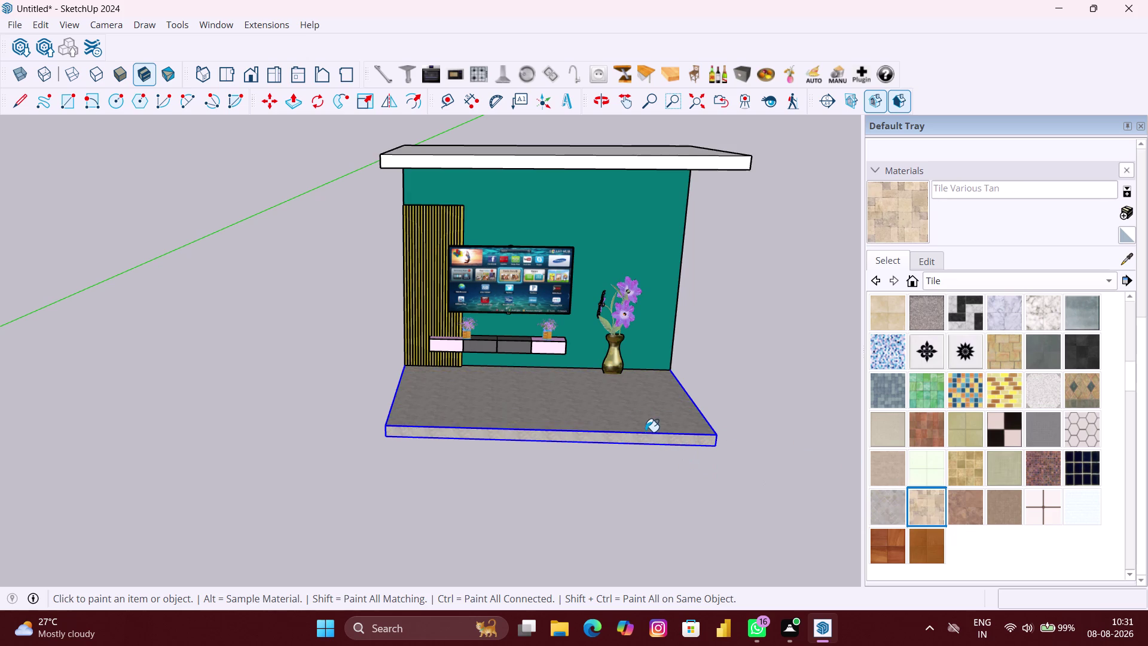
click(968, 499)
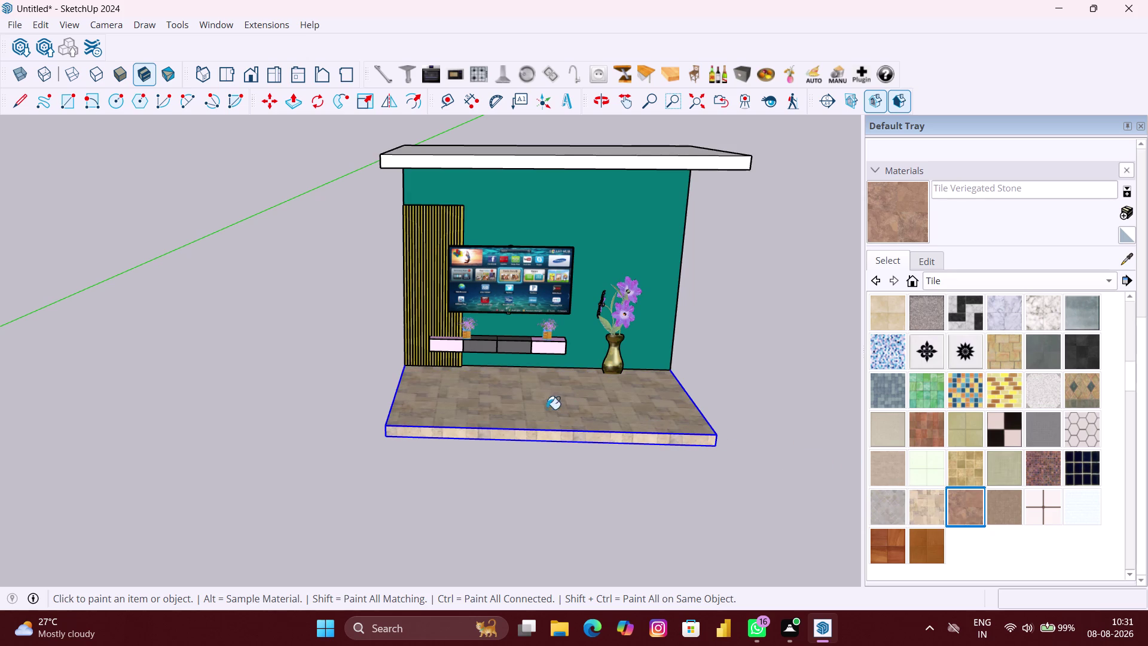
click(525, 404)
click(888, 440)
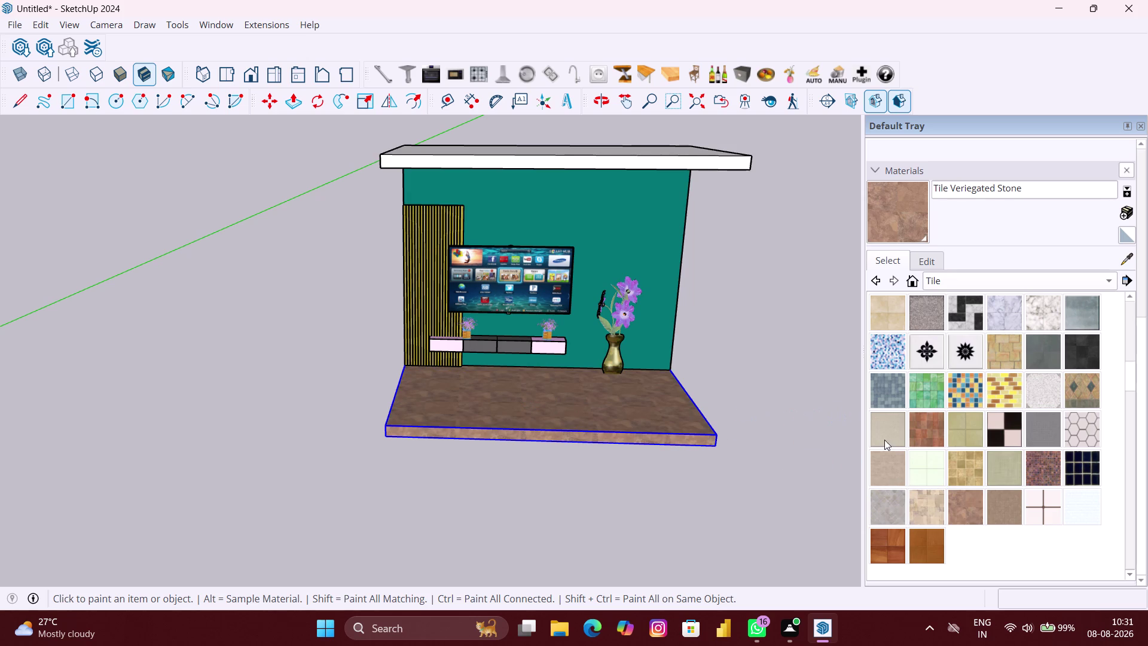
click(539, 393)
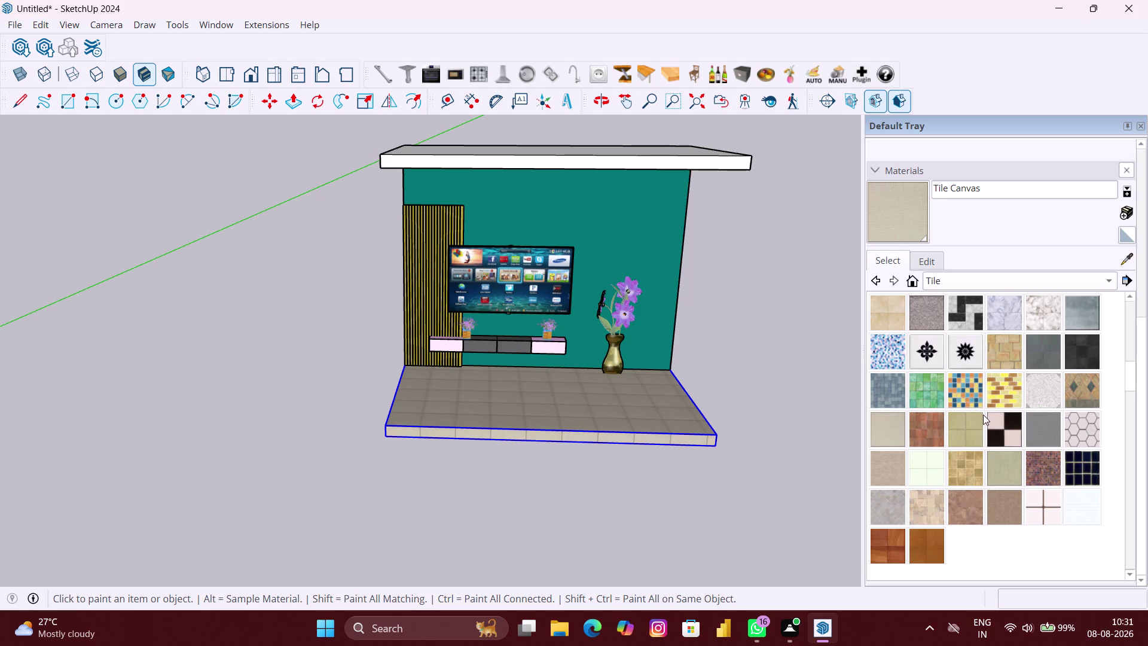
click(917, 455)
click(653, 416)
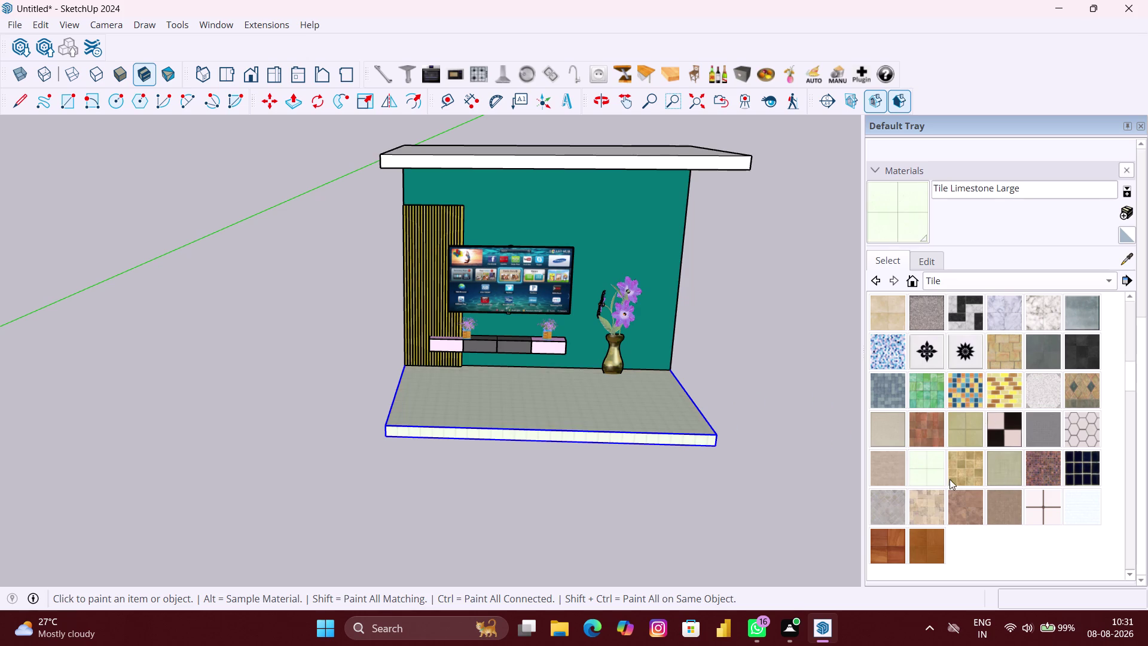
click(904, 499)
click(636, 439)
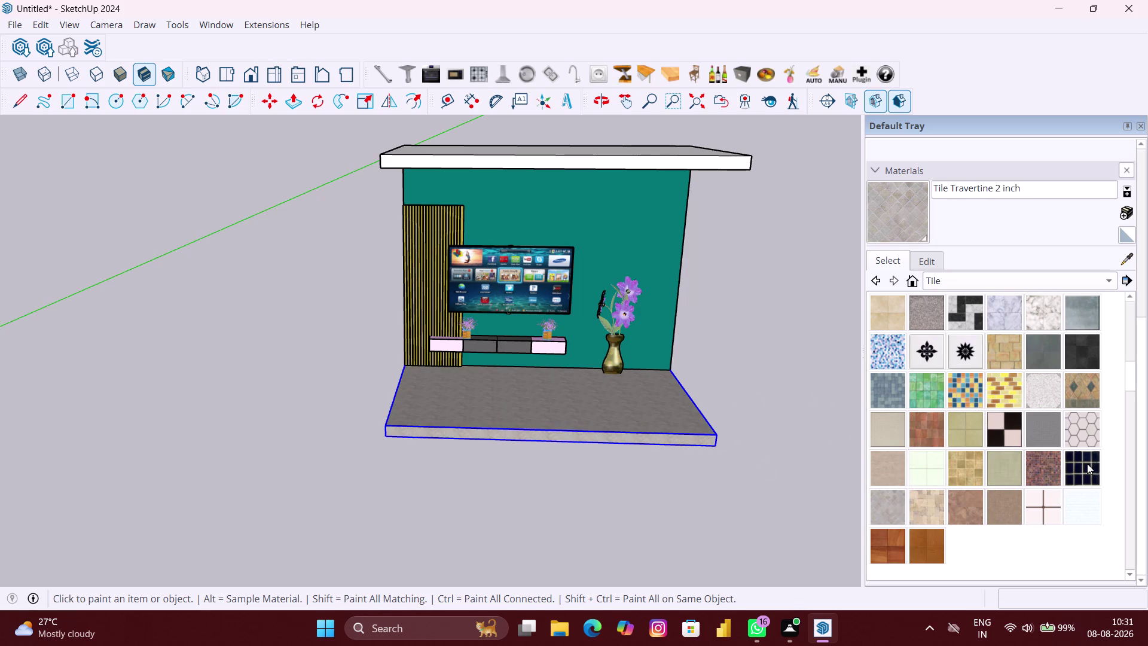
Paint the floor with marble, then settle on plain Basic Tile and open material categories.
scroll(up, 3)
click(1046, 362)
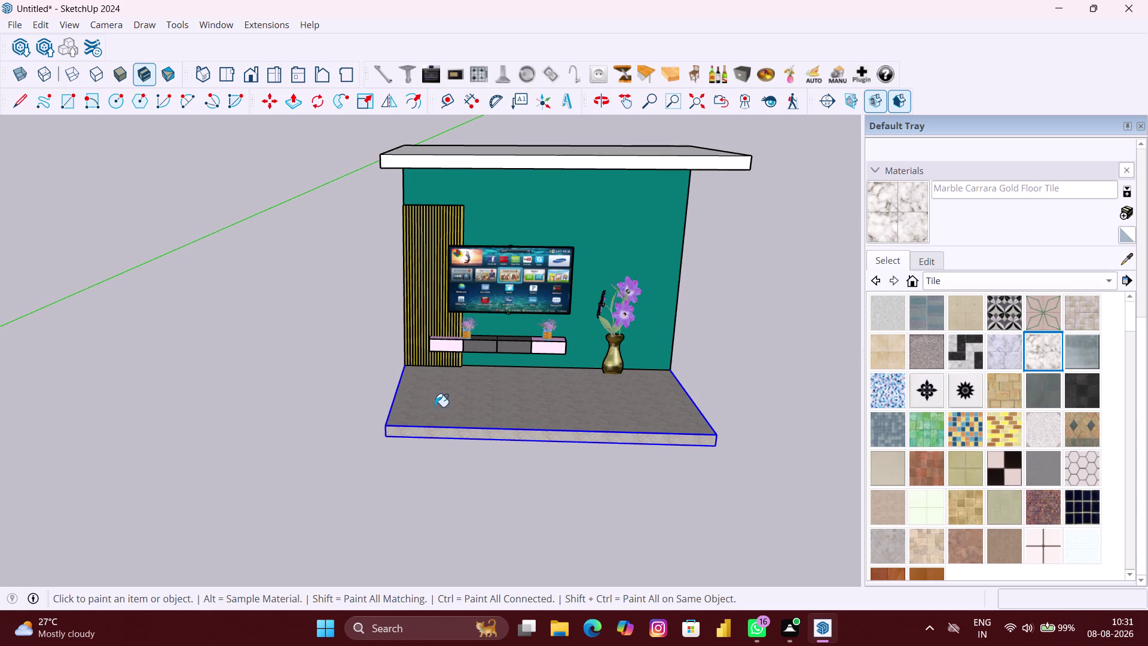
click(411, 407)
scroll(down, 3)
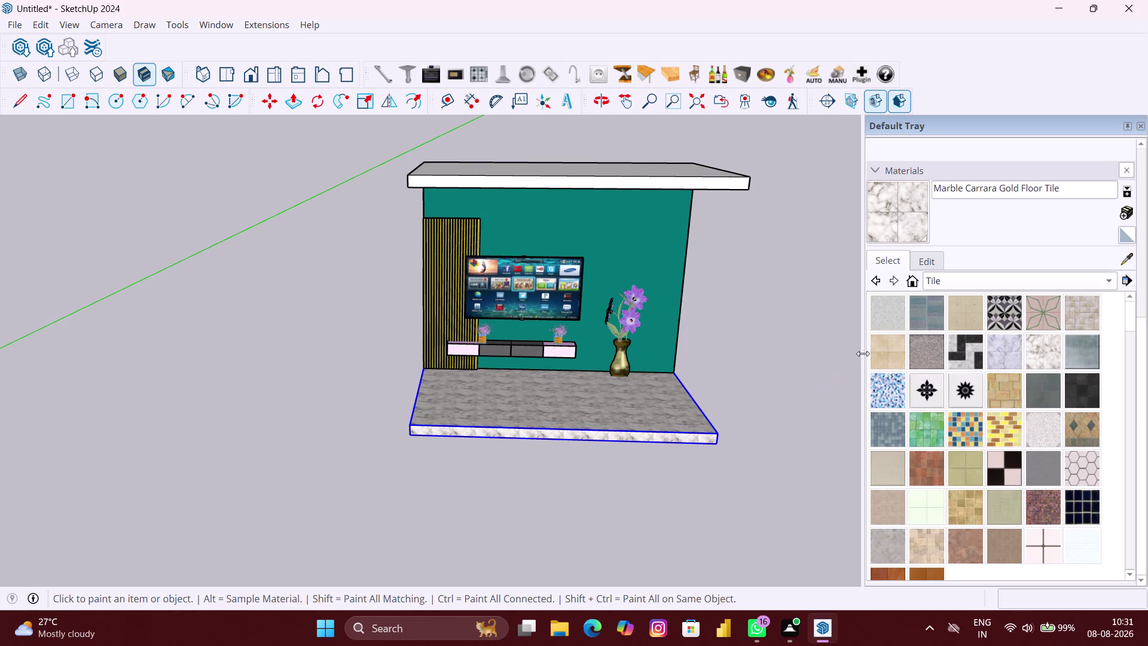
click(883, 320)
click(691, 434)
scroll(down, 3)
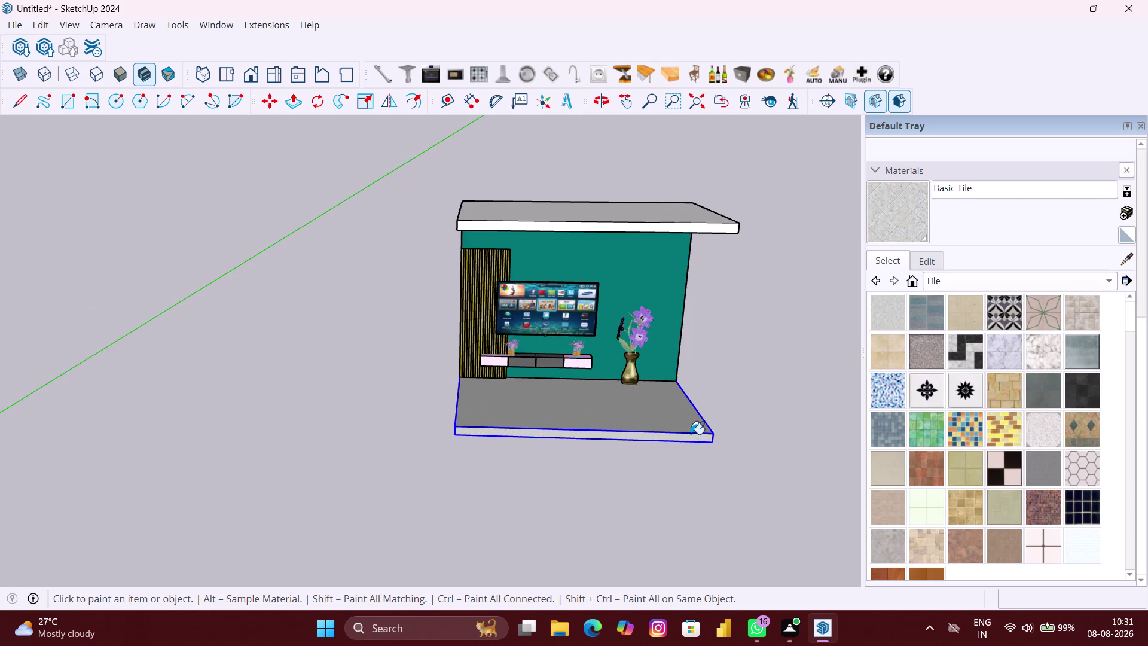
click(676, 425)
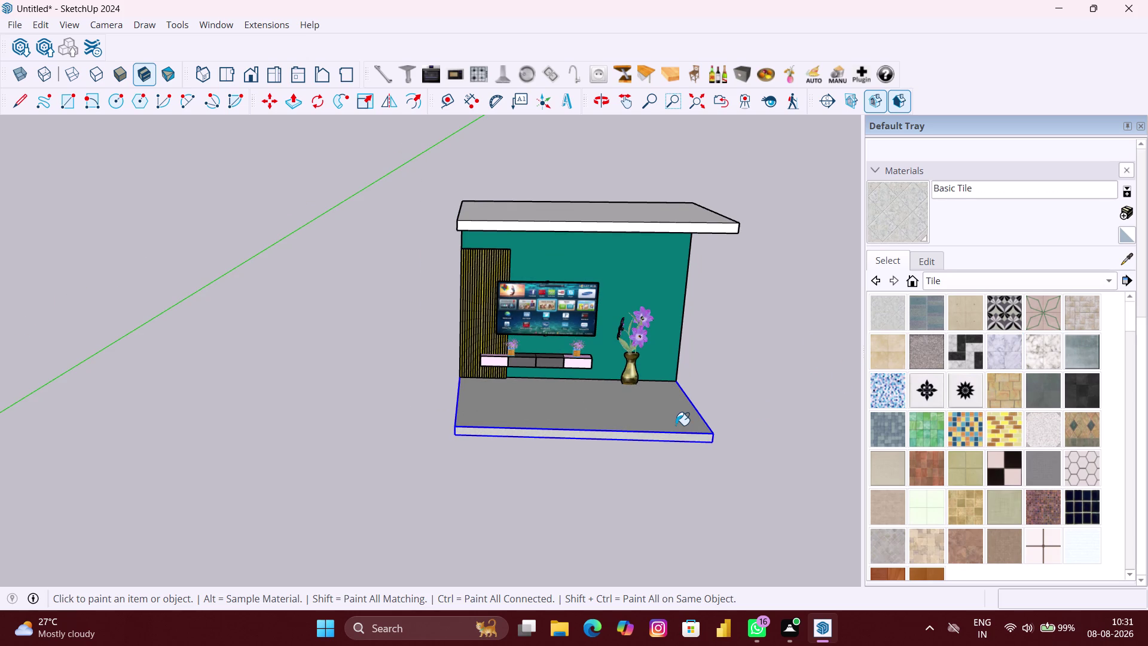
click(675, 425)
scroll(down, 3)
middle_drag(674, 425, 662, 425)
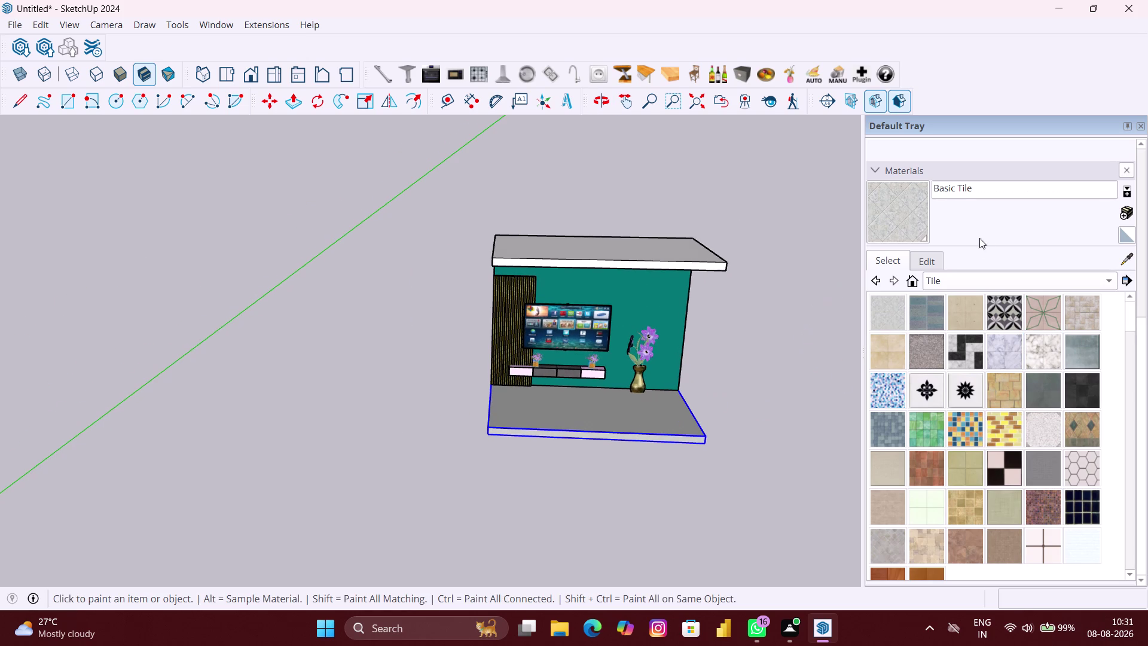
click(971, 281)
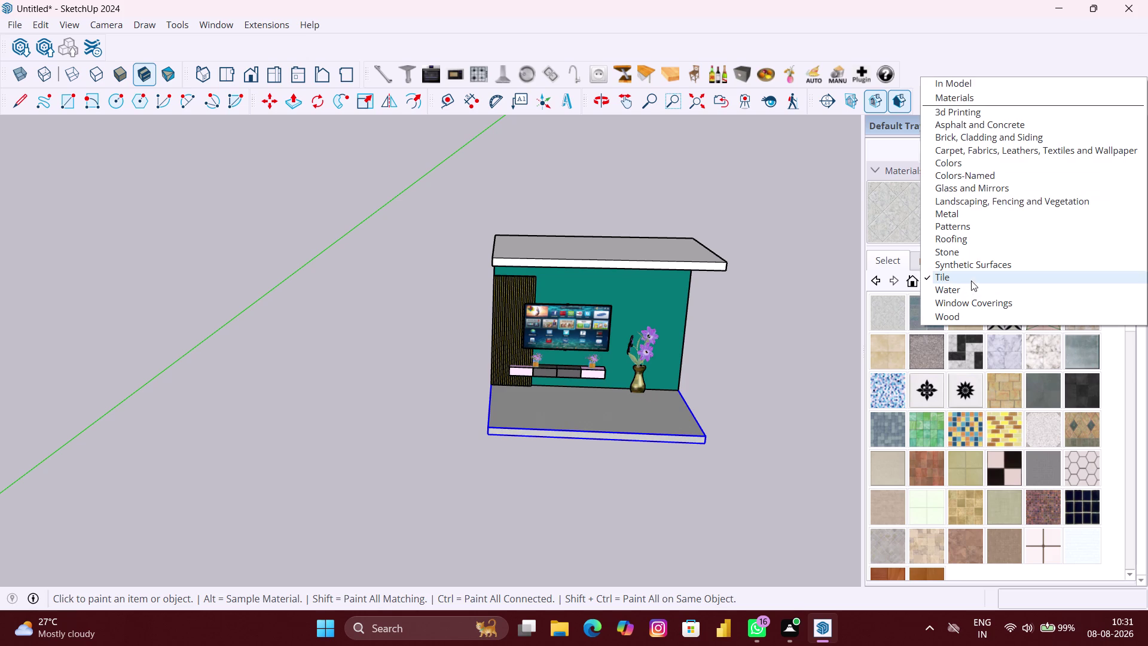
Paint the ceiling with Asphalt New, Blacktop New, then finally Polished Concrete New.
click(953, 122)
scroll(up, 3)
scroll(up, 3)
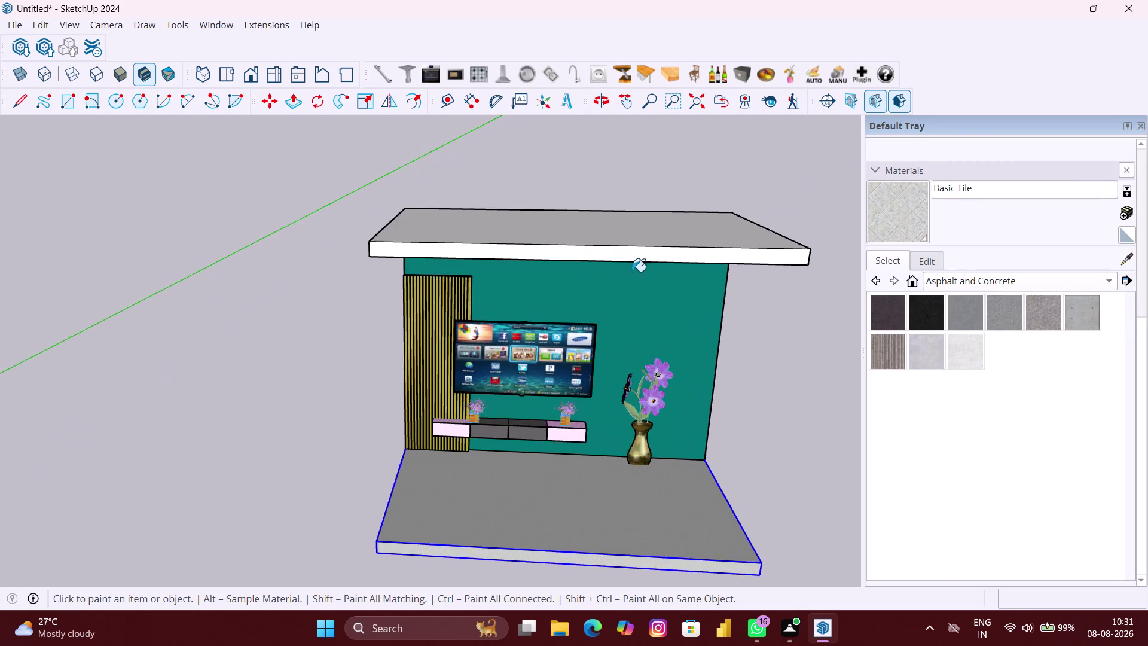
scroll(up, 3)
click(890, 310)
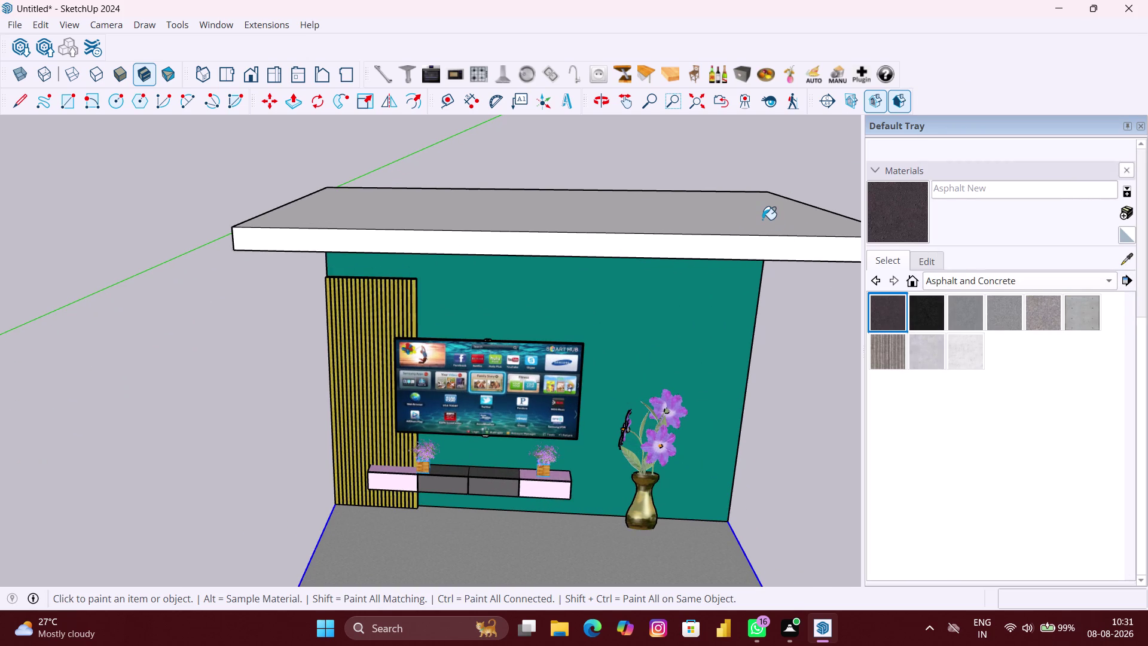
click(762, 220)
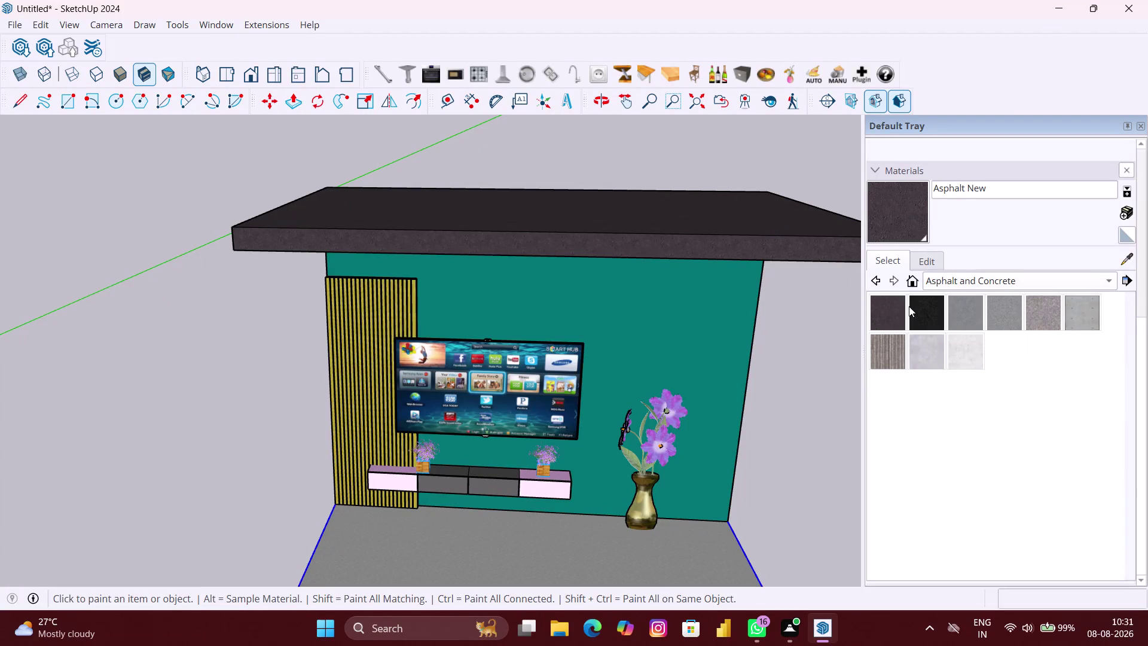
click(908, 306)
click(777, 222)
click(961, 309)
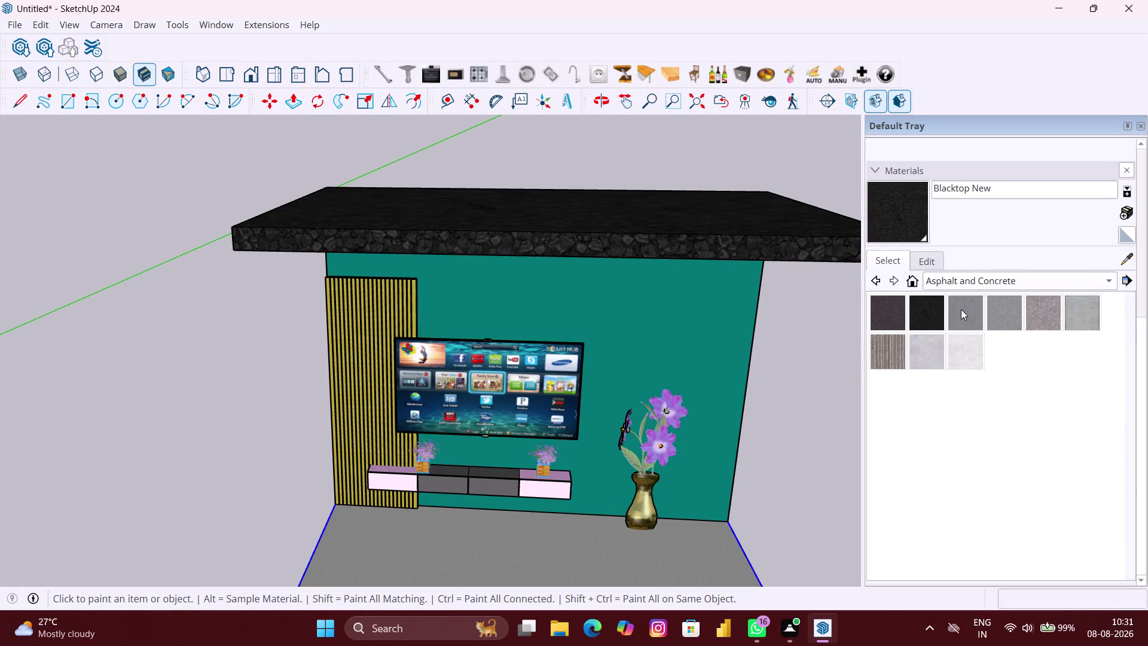
click(777, 206)
click(919, 348)
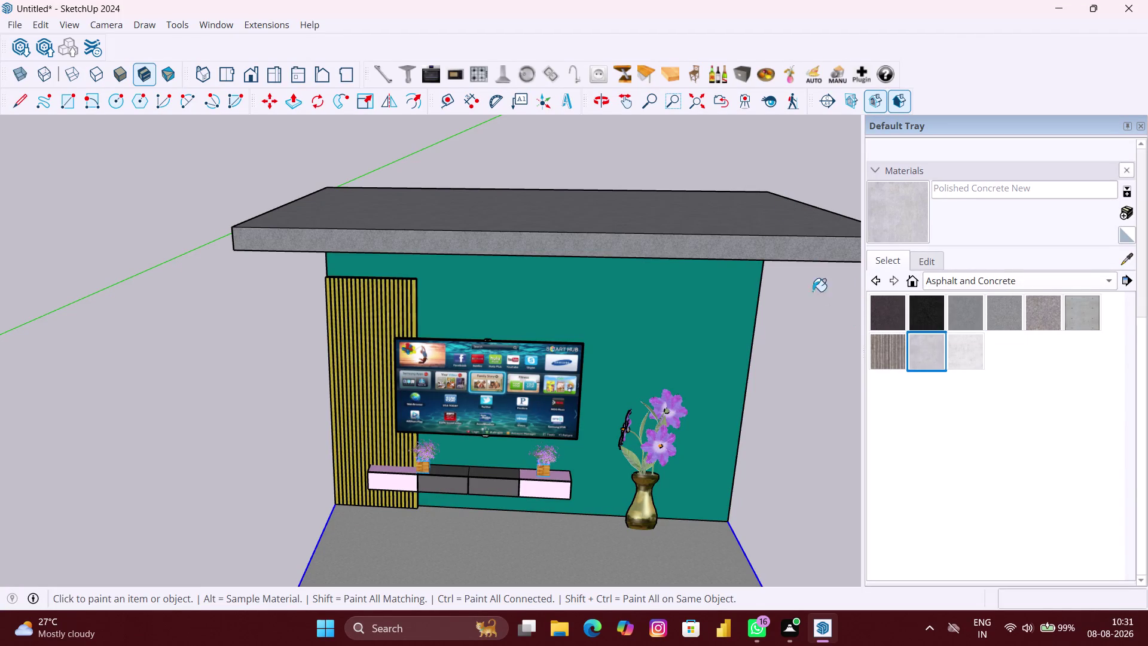
click(751, 226)
Clear the selection and close the Default Tray materials panel.
scroll(down, 3)
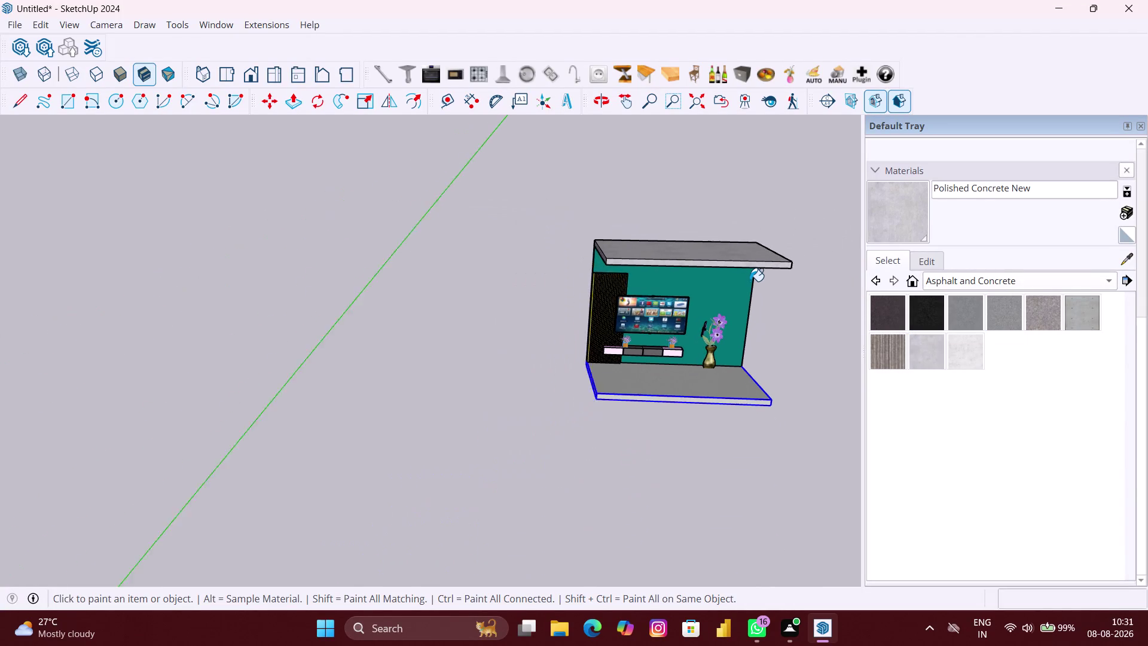
key(space)
click(760, 449)
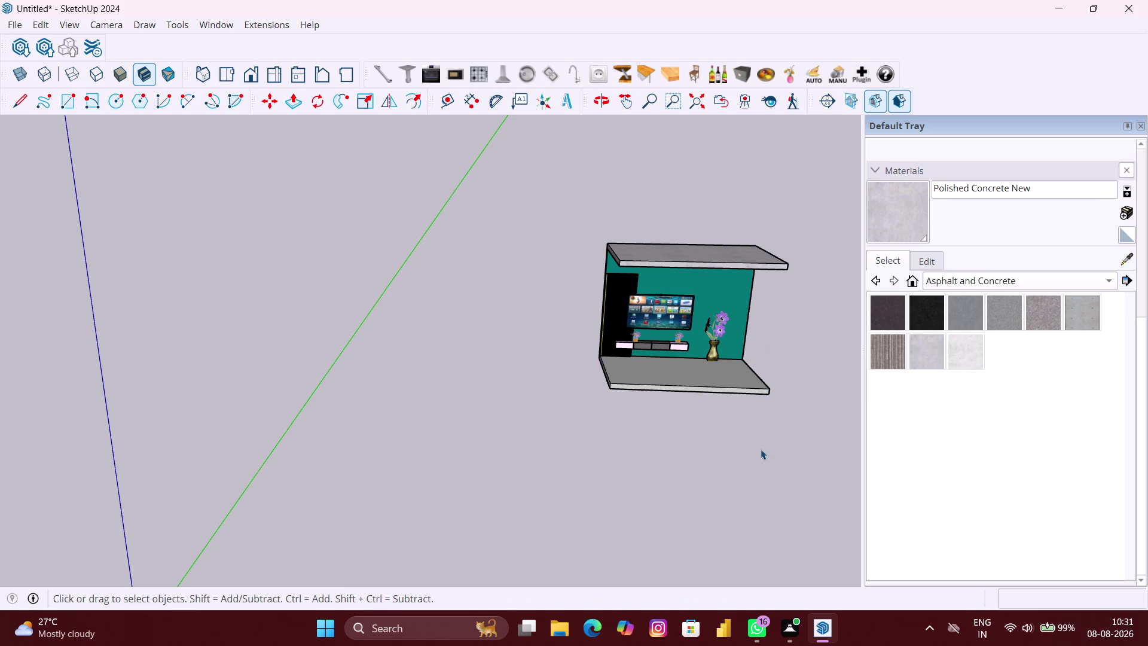
scroll(up, 3)
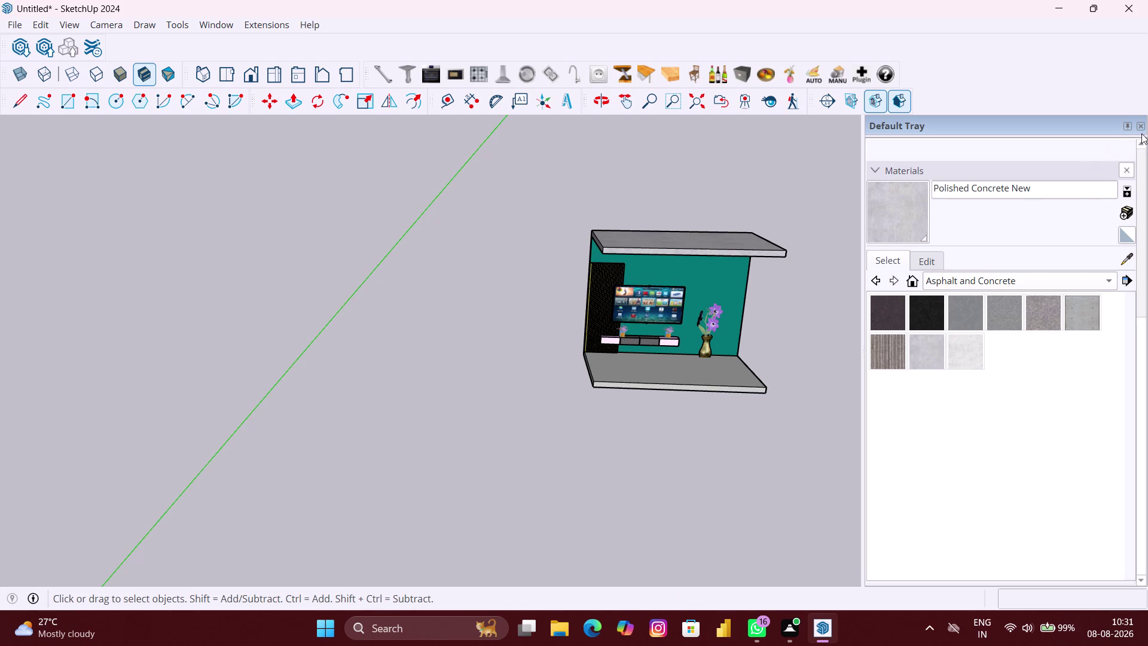
click(1145, 126)
Orbit and zoom to an angled overview of the room from above.
middle_drag(941, 354, 941, 354)
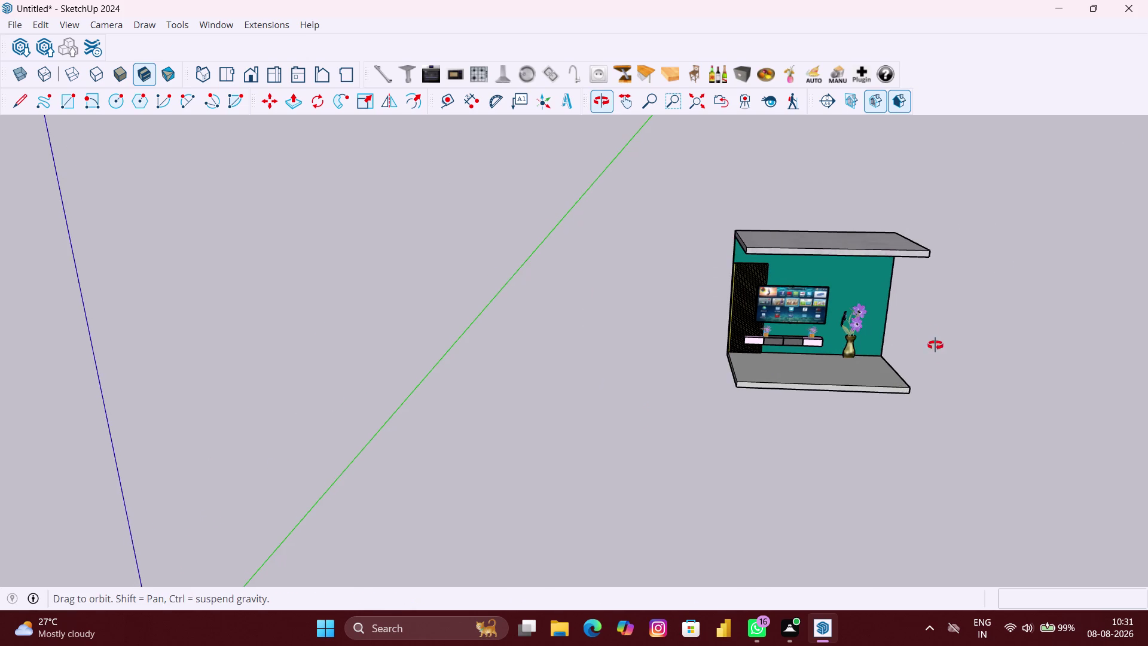
middle_drag(941, 354, 888, 320)
scroll(up, 3)
middle_drag(914, 362, 910, 364)
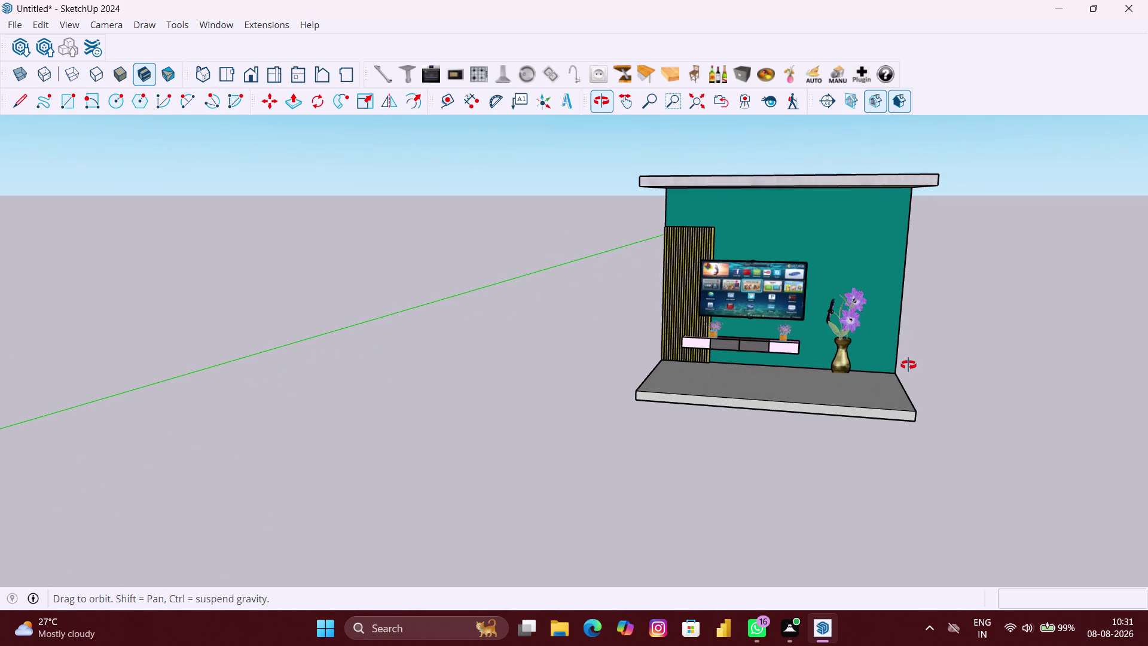
middle_drag(909, 364, 902, 366)
scroll(up, 3)
middle_drag(850, 393, 866, 413)
scroll(up, 3)
middle_drag(643, 356, 901, 403)
scroll(up, 3)
scroll(down, 3)
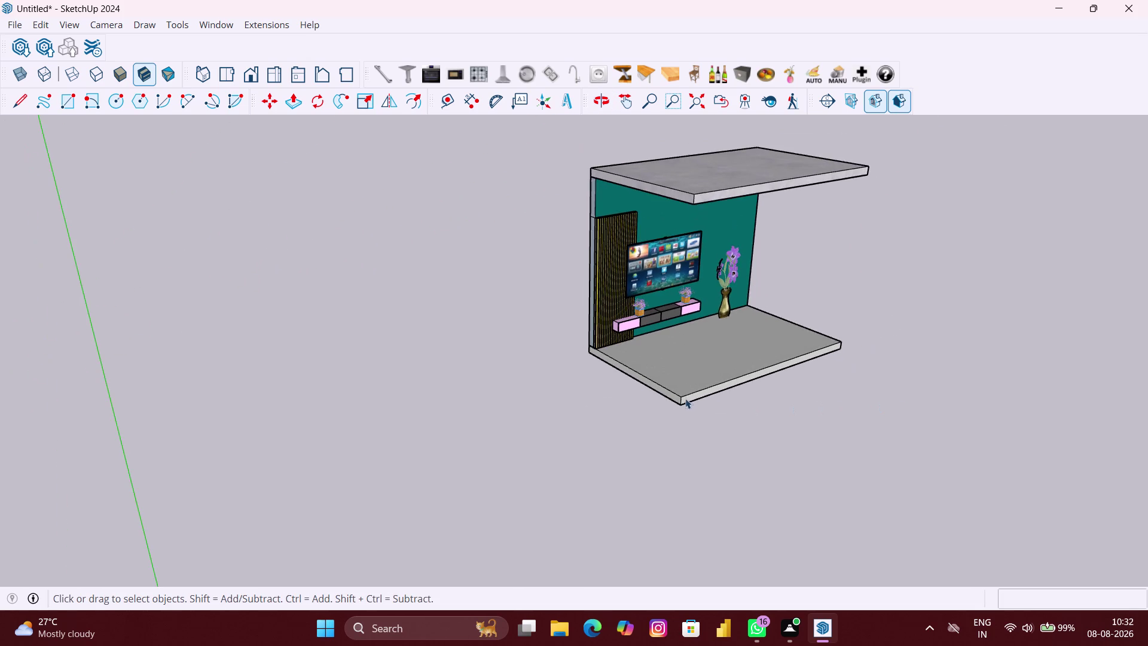
middle_drag(683, 398, 674, 397)
Push/pull the floor slab's side face out 6 inches.
click(701, 383)
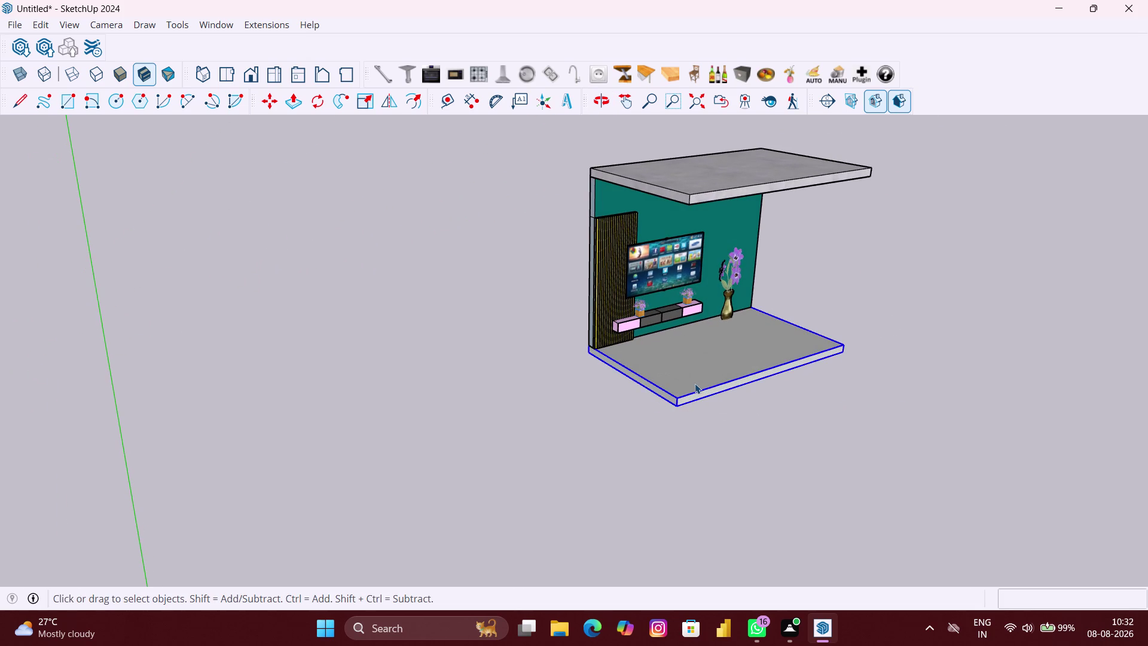
double_click(688, 375)
key(p)
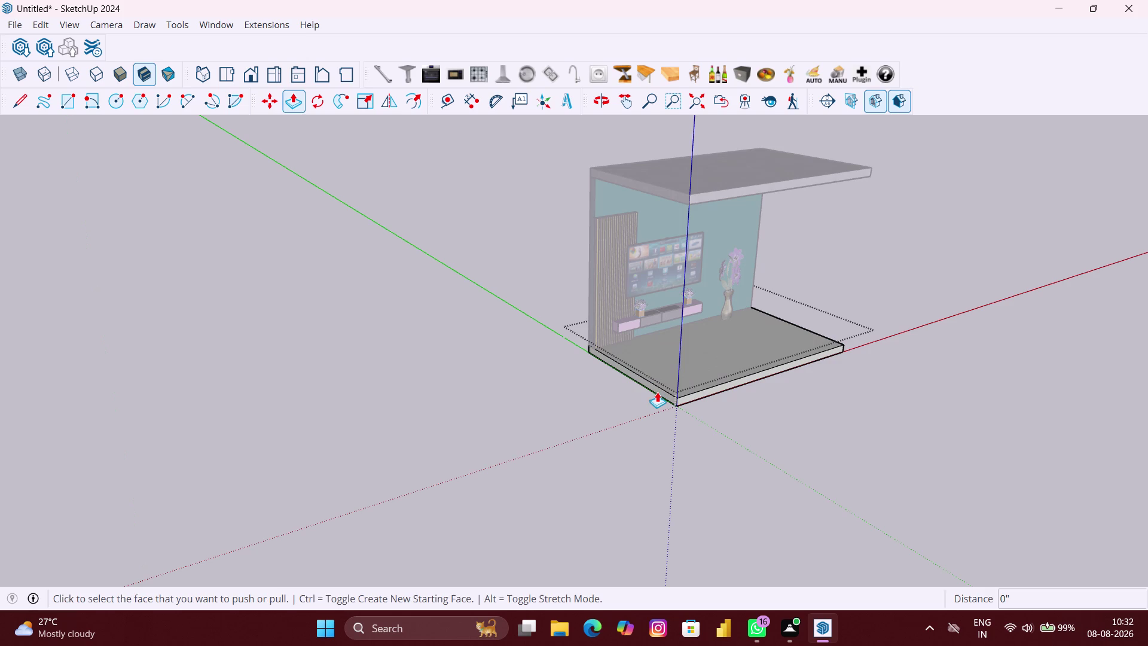
scroll(up, 3)
scroll(up, 3)
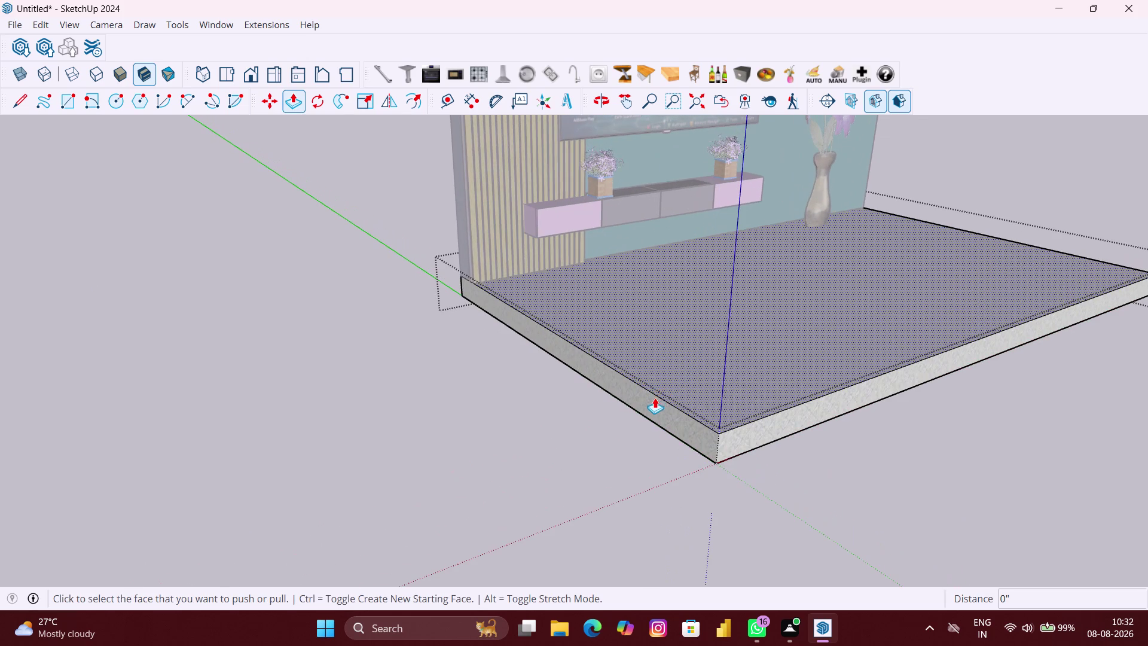
click(654, 403)
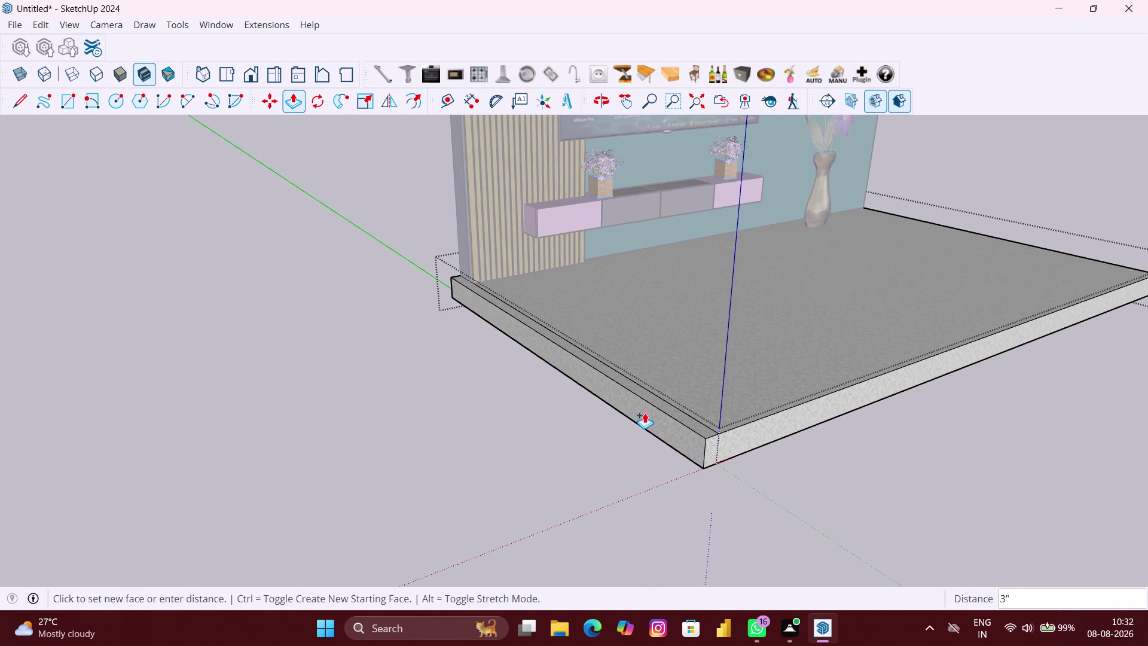
key(6)
key(shift+quotedbl)
key(Return)
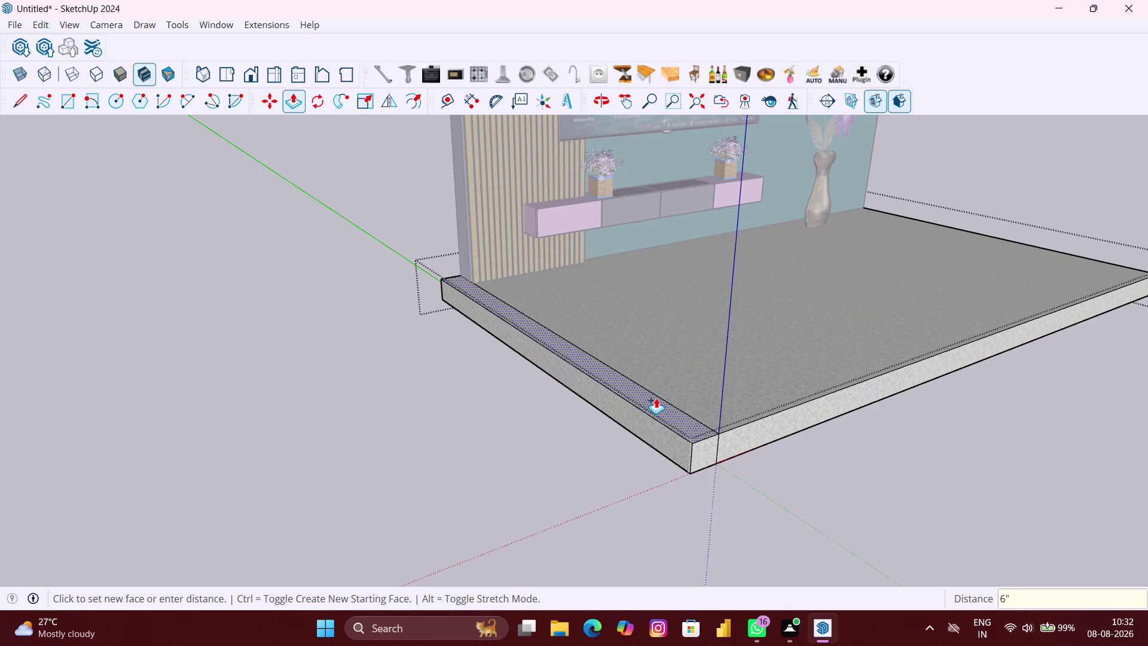
Pull the new strip along the floor edge up to the ceiling as the side wall.
scroll(down, 3)
scroll(down, 3)
scroll(down, 3)
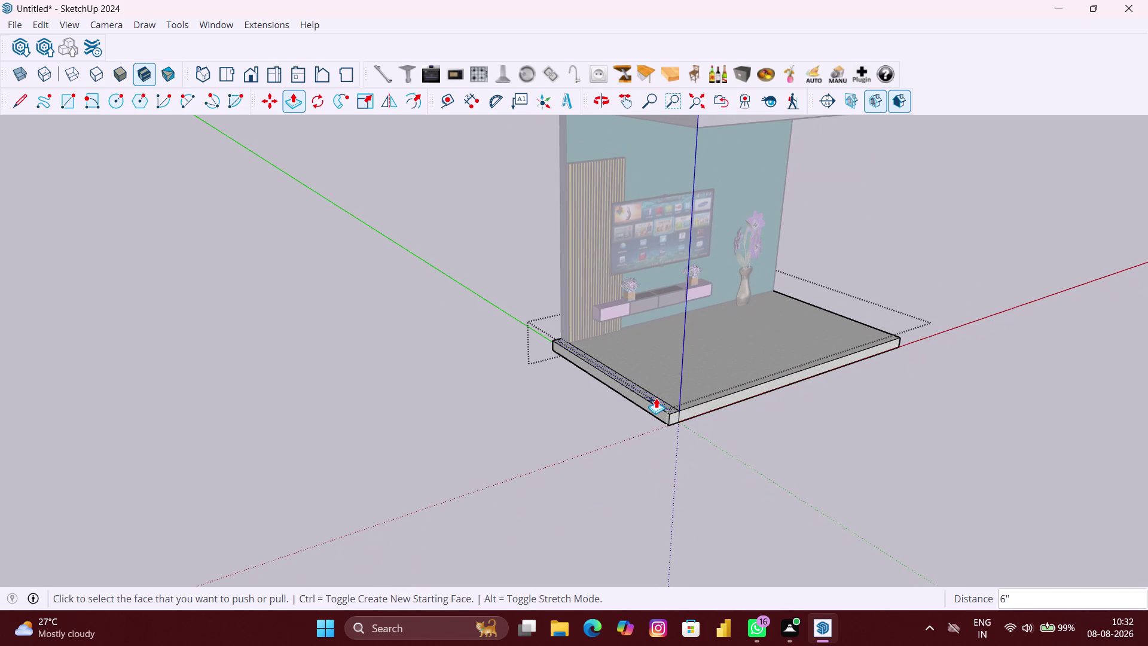
scroll(up, 3)
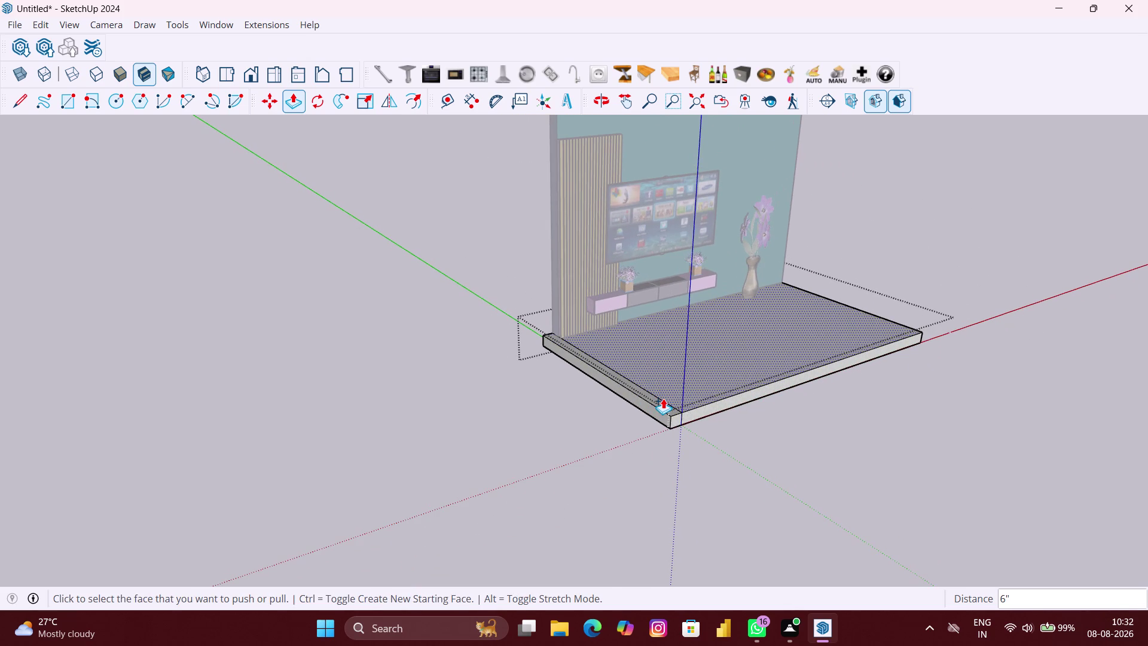
scroll(up, 3)
click(660, 400)
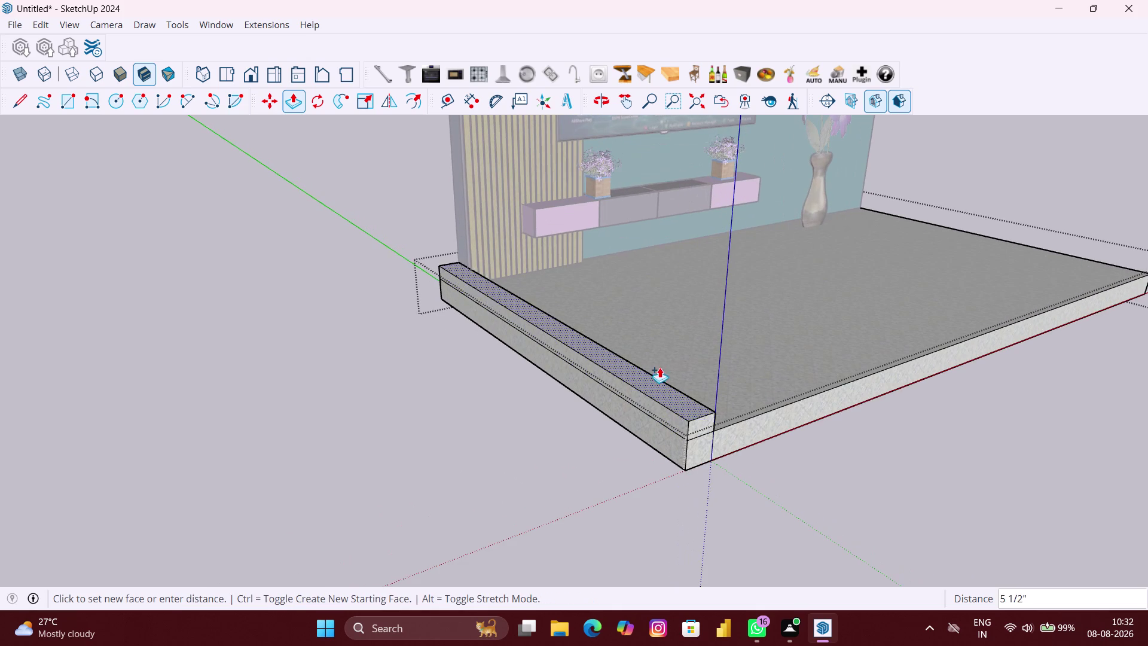
scroll(down, 3)
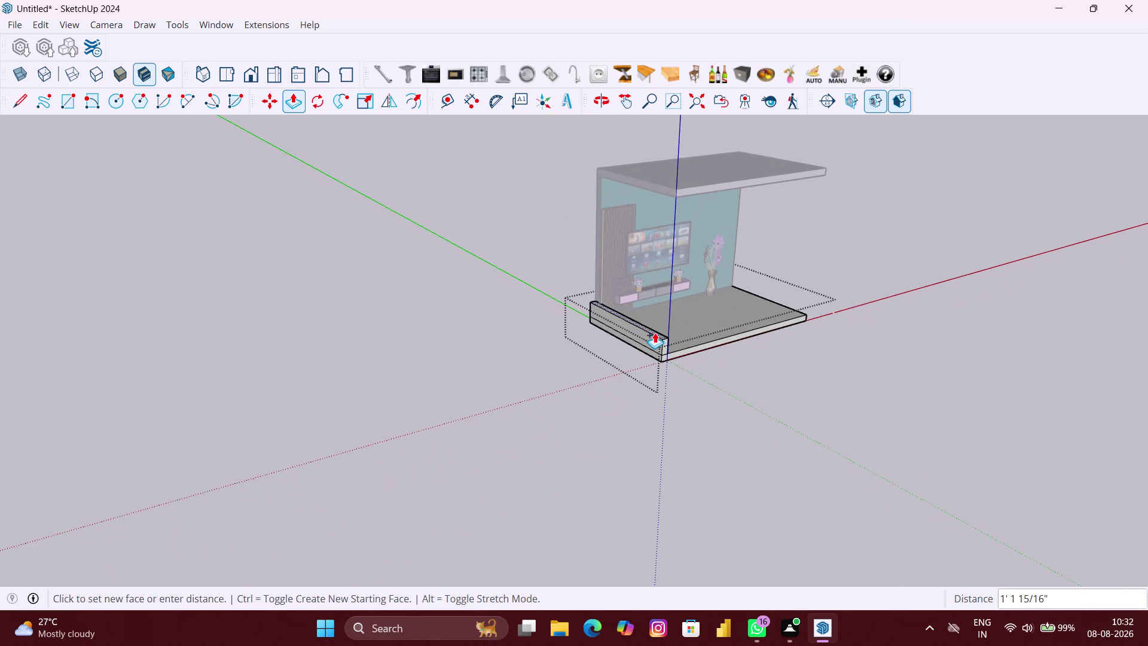
middle_drag(662, 293, 489, 299)
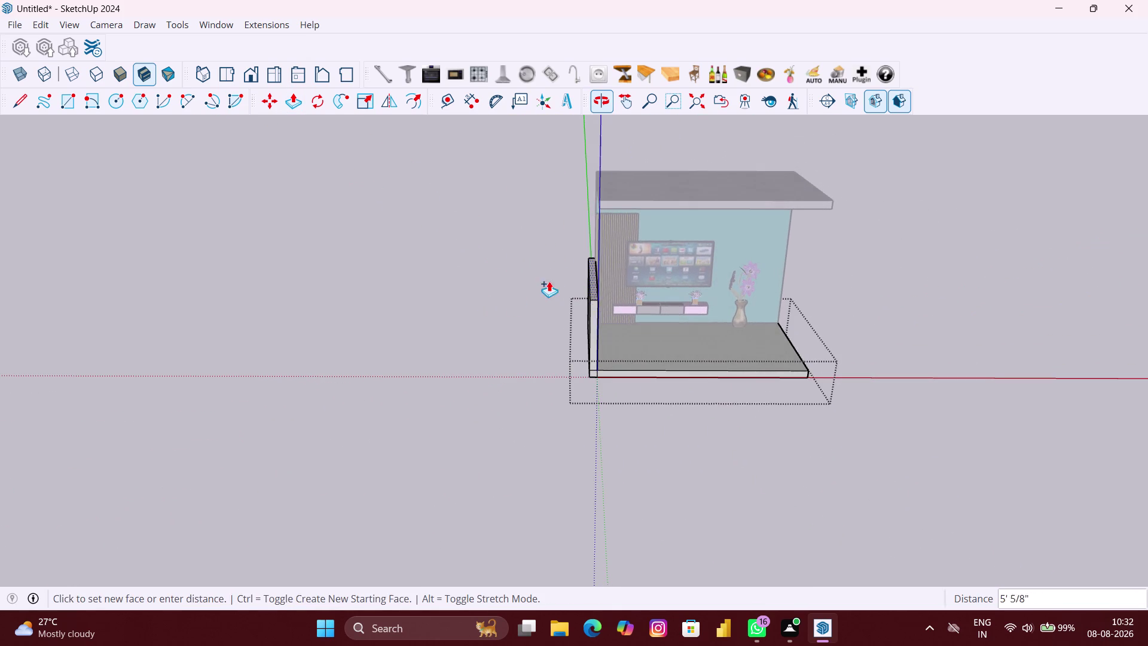
scroll(up, 3)
scroll(up, 3)
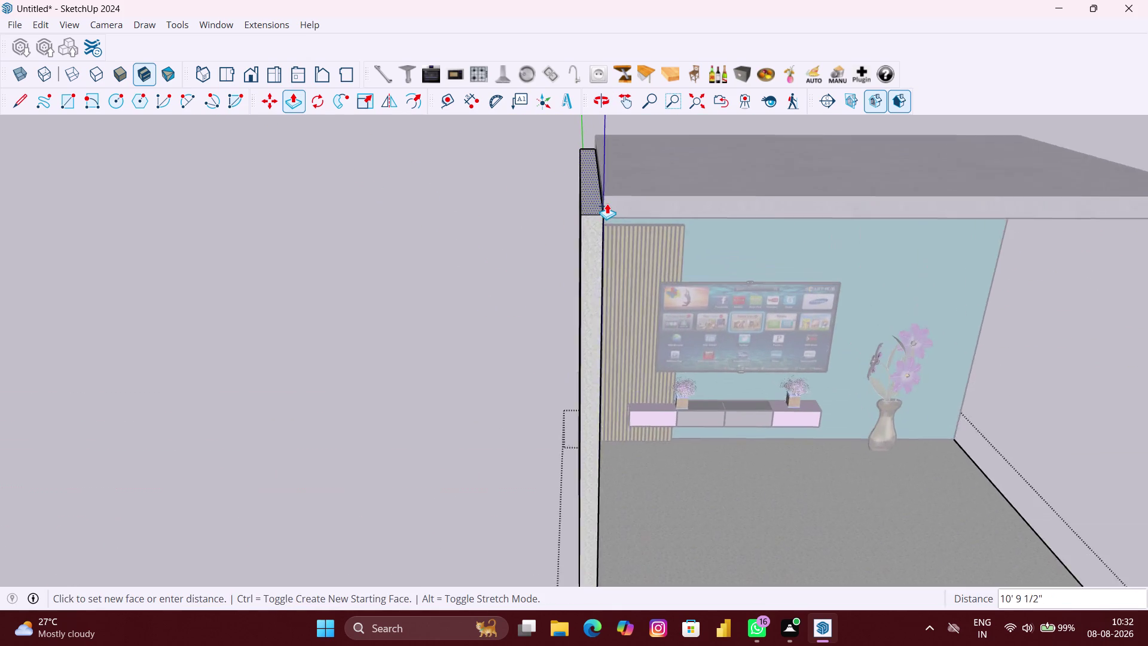
scroll(up, 3)
scroll(up, 3)
scroll(up, 3)
scroll(up, 3)
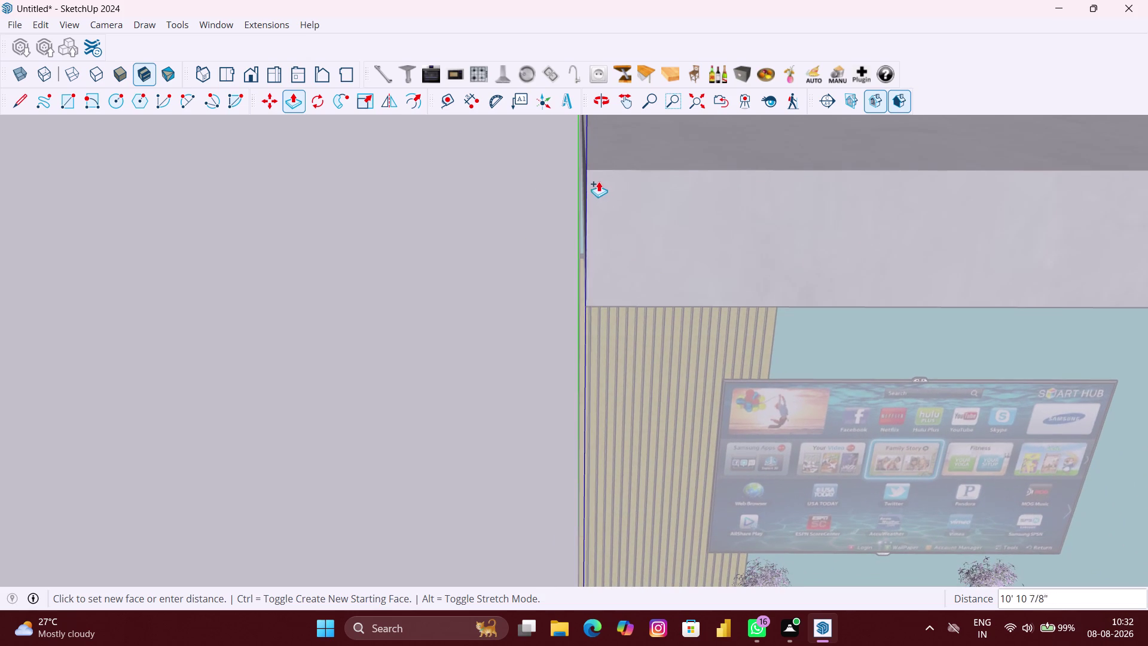
scroll(down, 3)
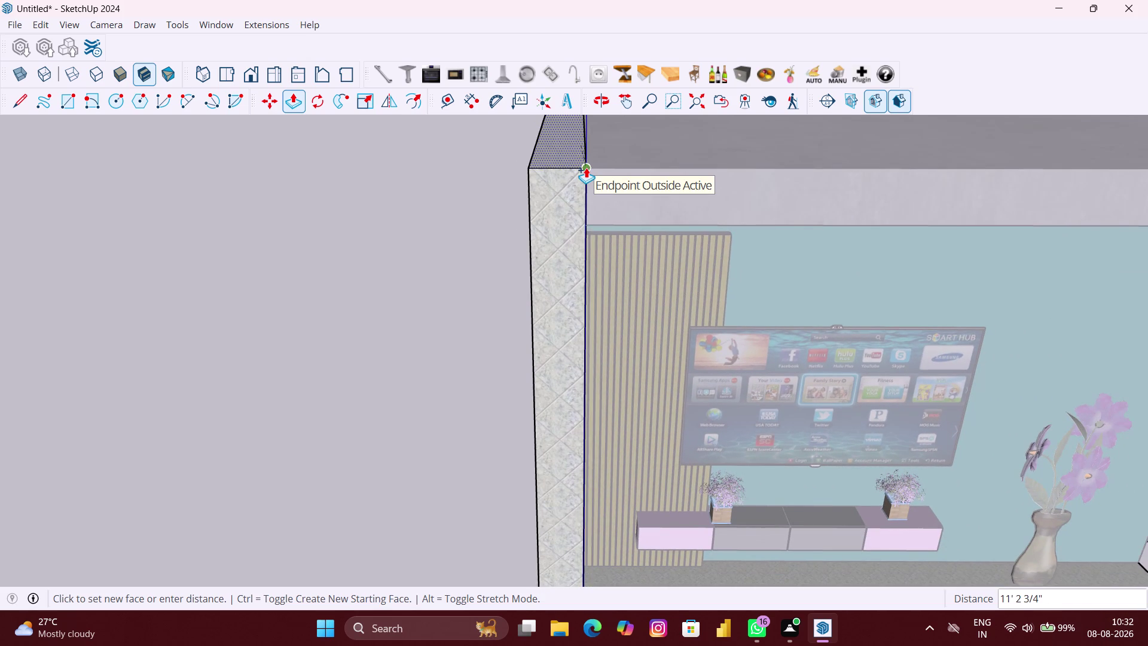
click(586, 167)
Leave Push/Pull and return to the normal textured view.
scroll(down, 3)
scroll(down, 3)
scroll(down, 3)
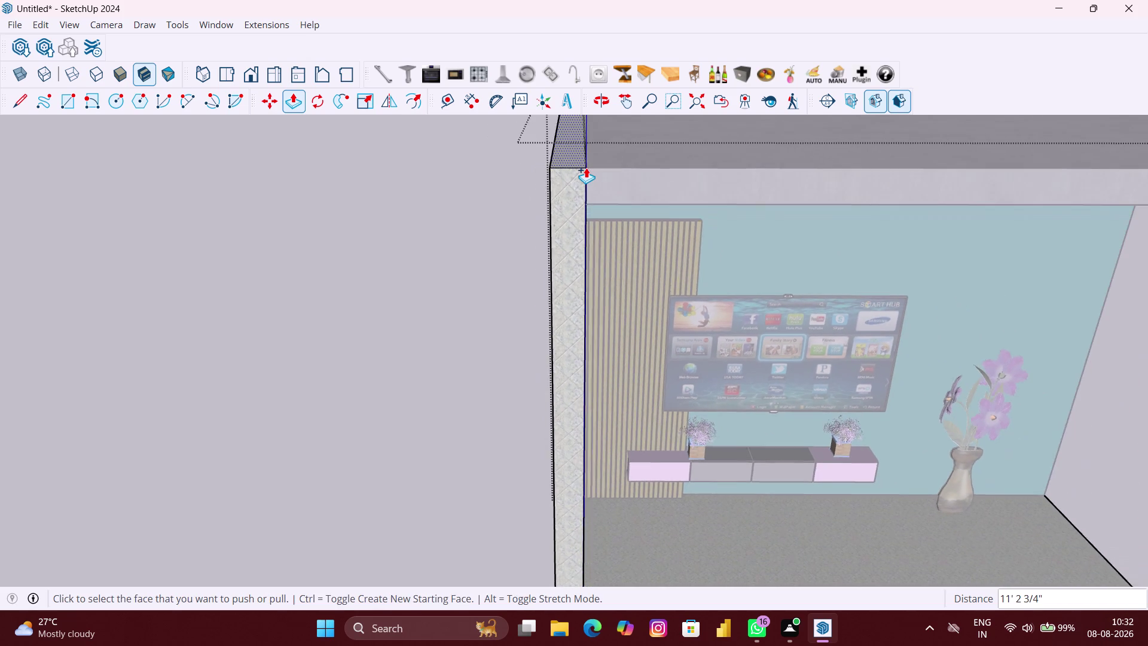
scroll(down, 3)
key(space)
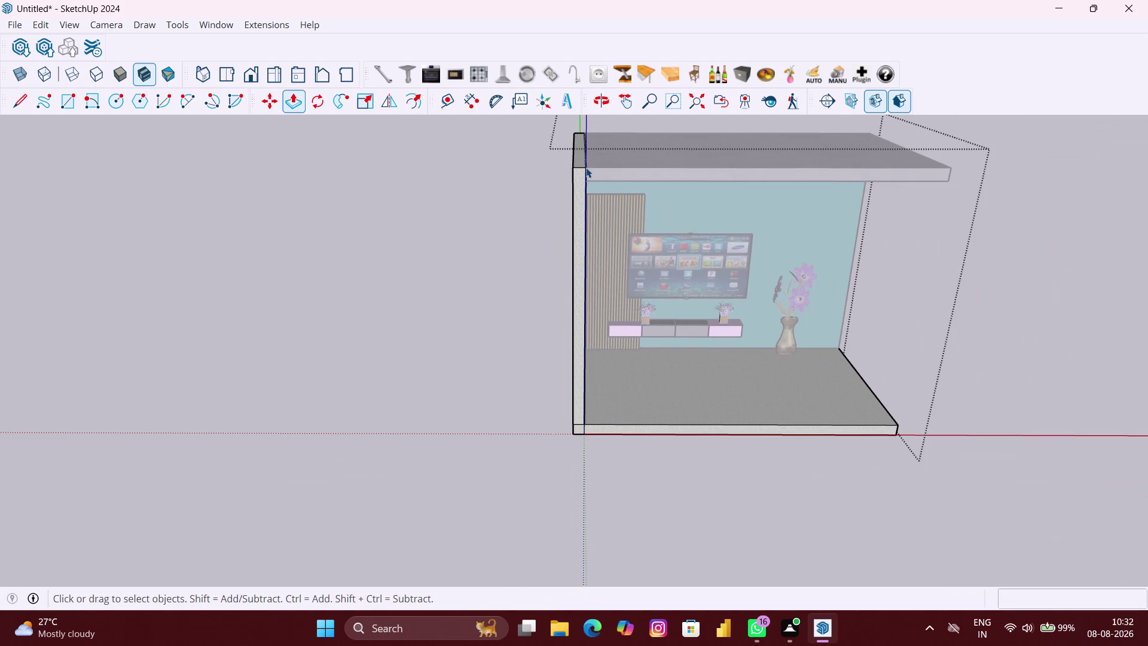
click(551, 193)
Click and double-click around the top of the raised side wall.
click(512, 160)
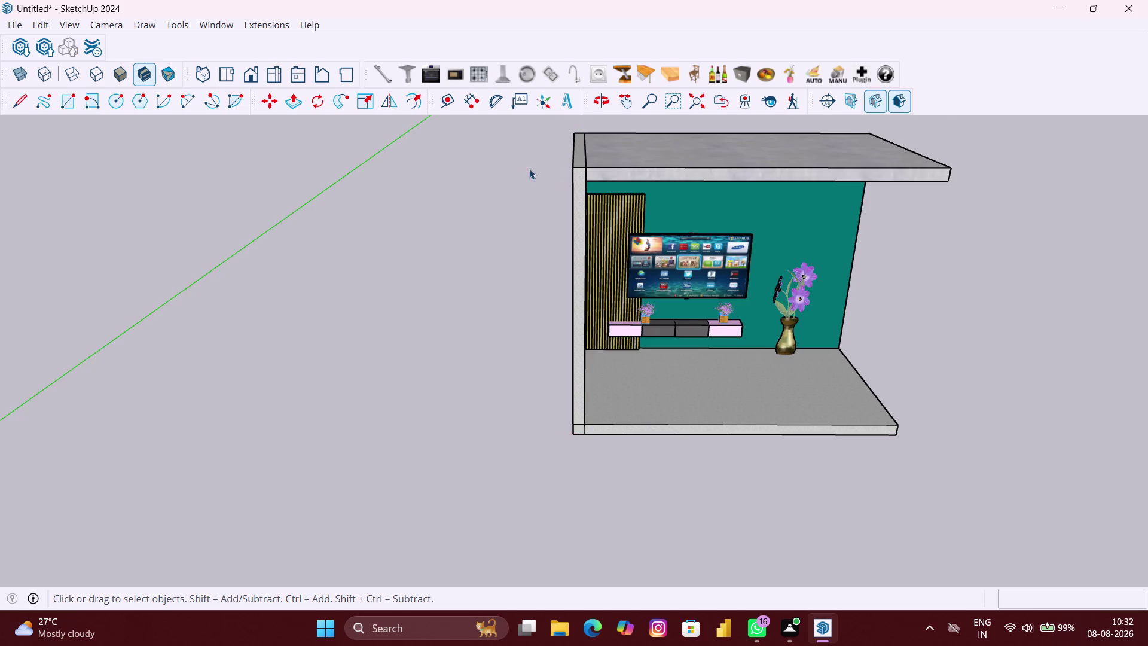
scroll(up, 3)
double_click(630, 172)
scroll(up, 3)
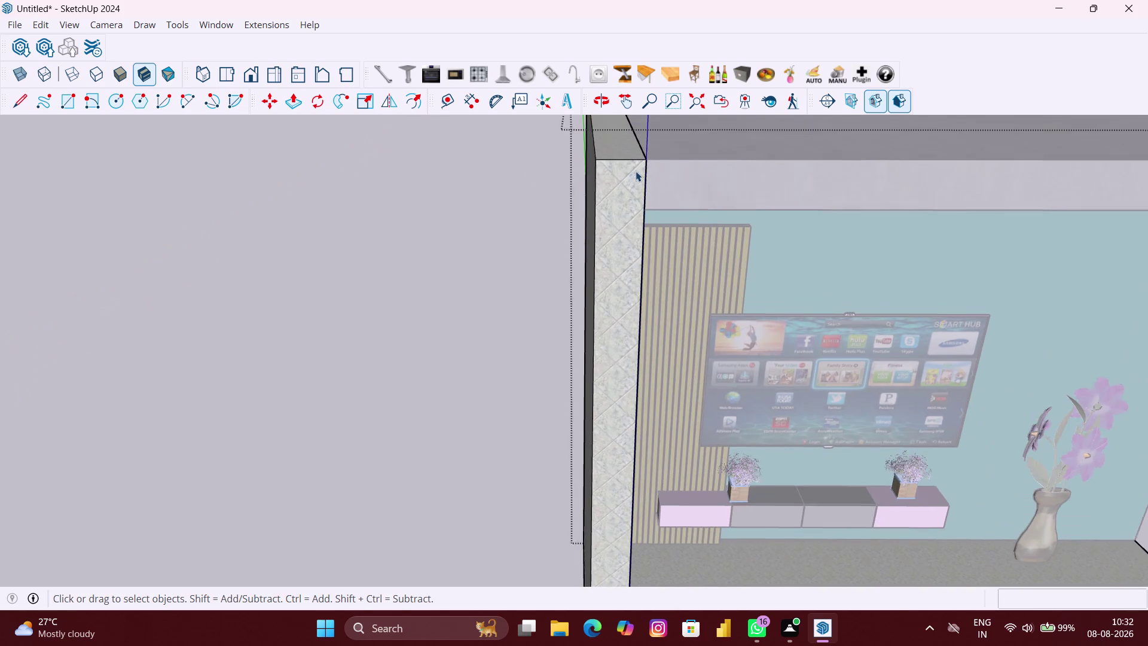
click(649, 182)
click(644, 184)
scroll(down, 3)
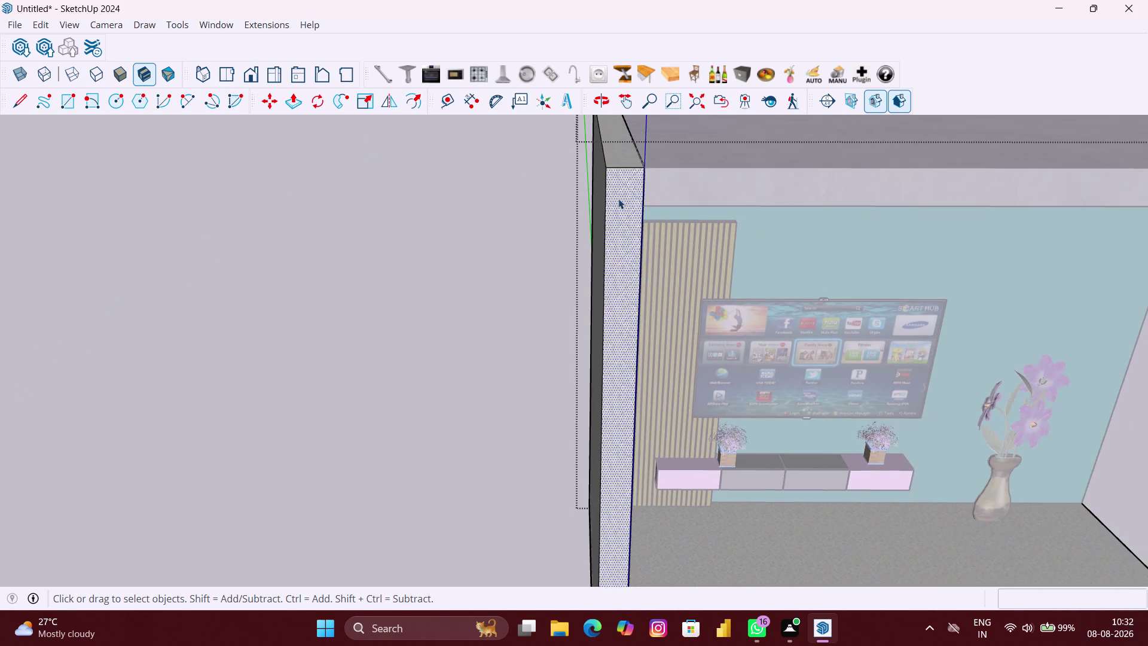
scroll(down, 3)
Restore the textured view and bring up the toolbar list.
click(501, 227)
scroll(down, 3)
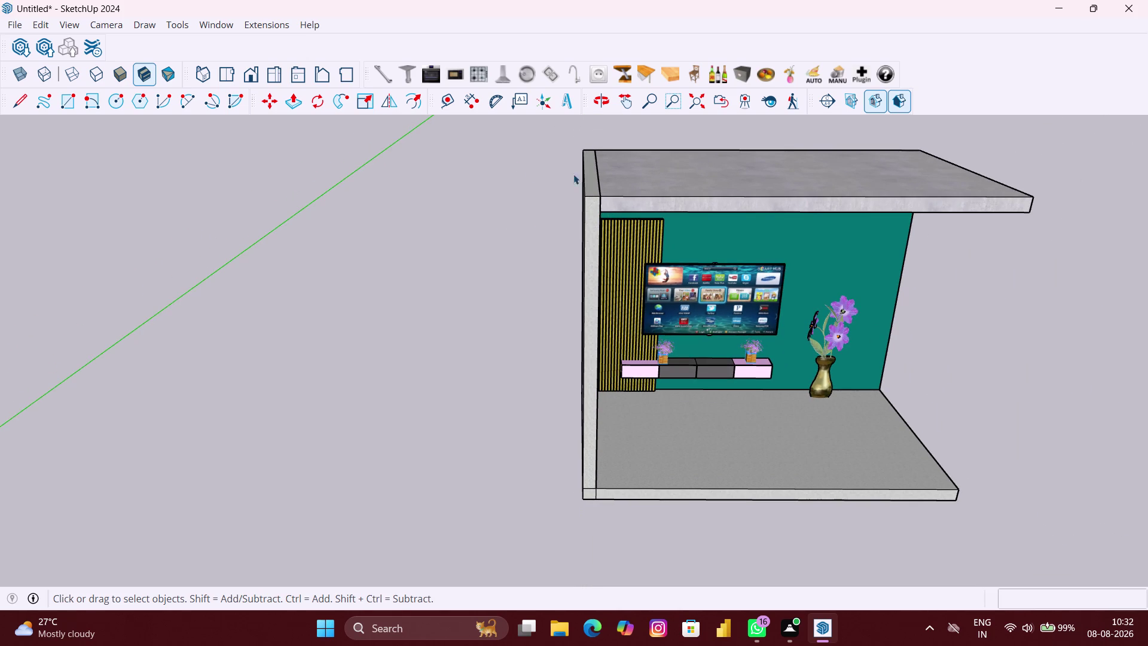
right_click(544, 50)
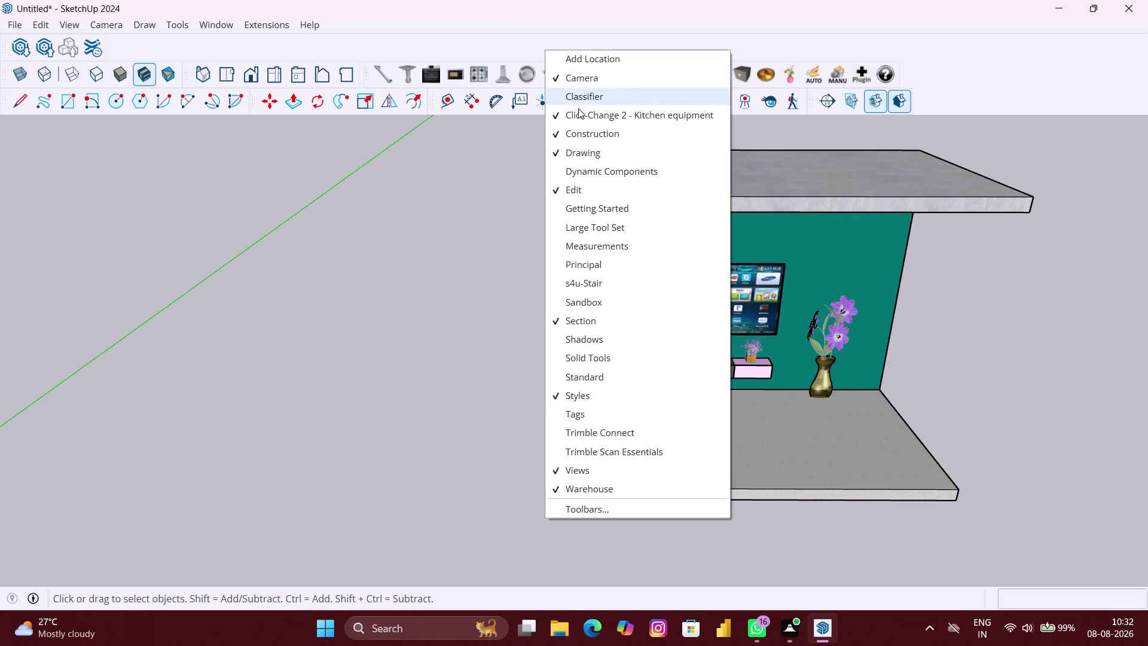
Enable the Solid Tools toolbar and start Intersect with the ceiling slab as first solid.
click(592, 359)
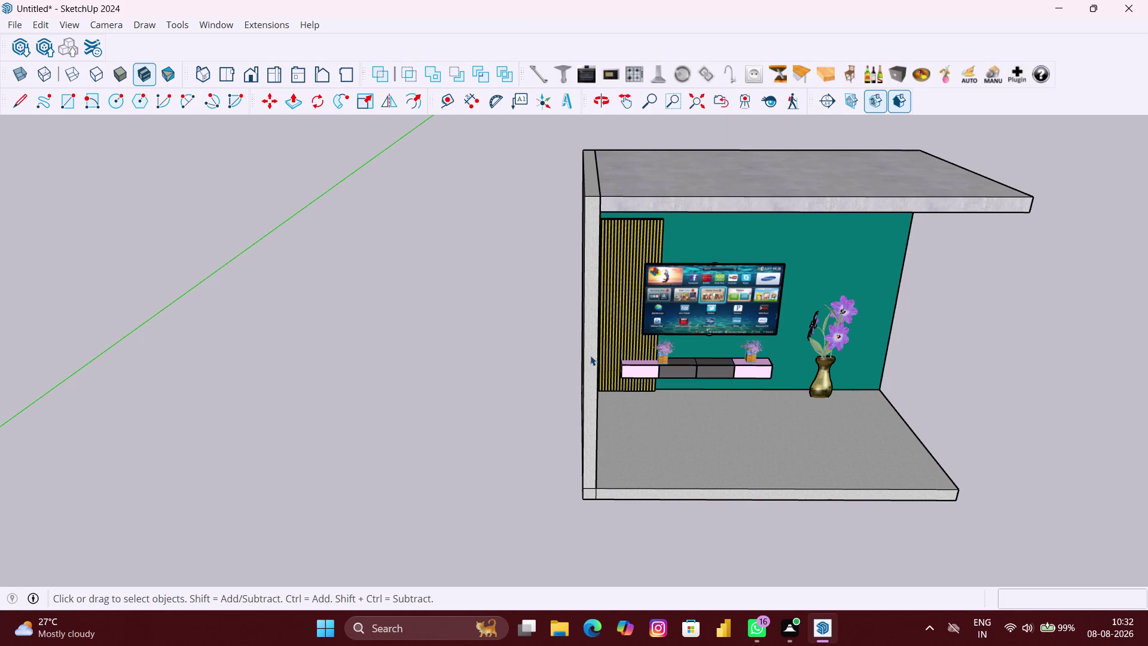
click(623, 175)
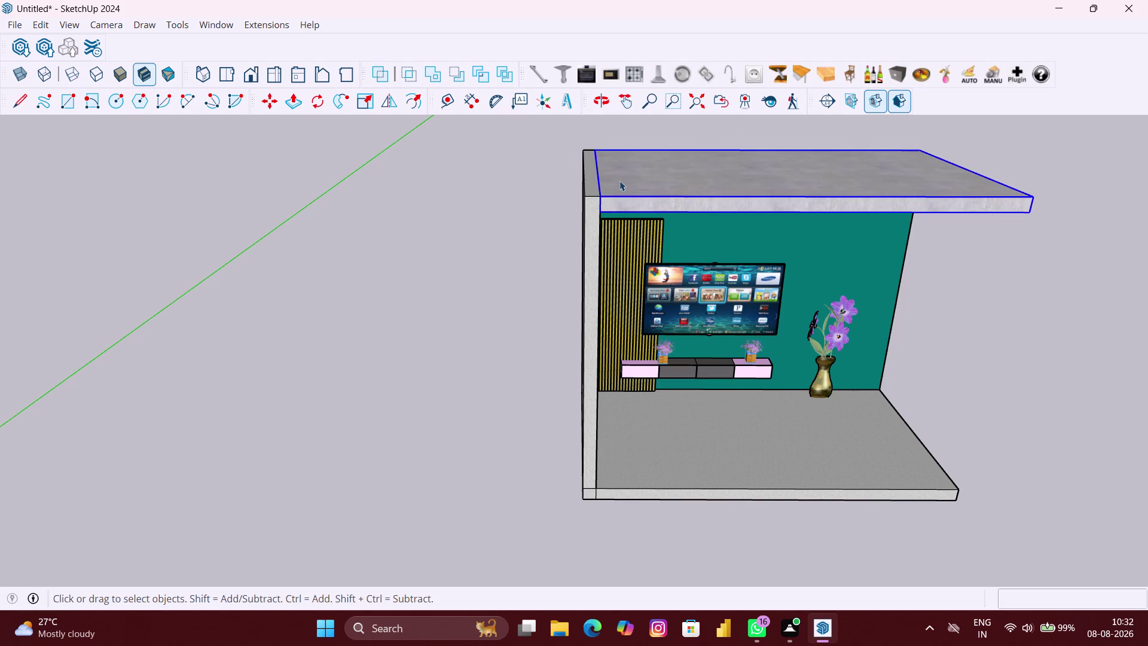
click(405, 164)
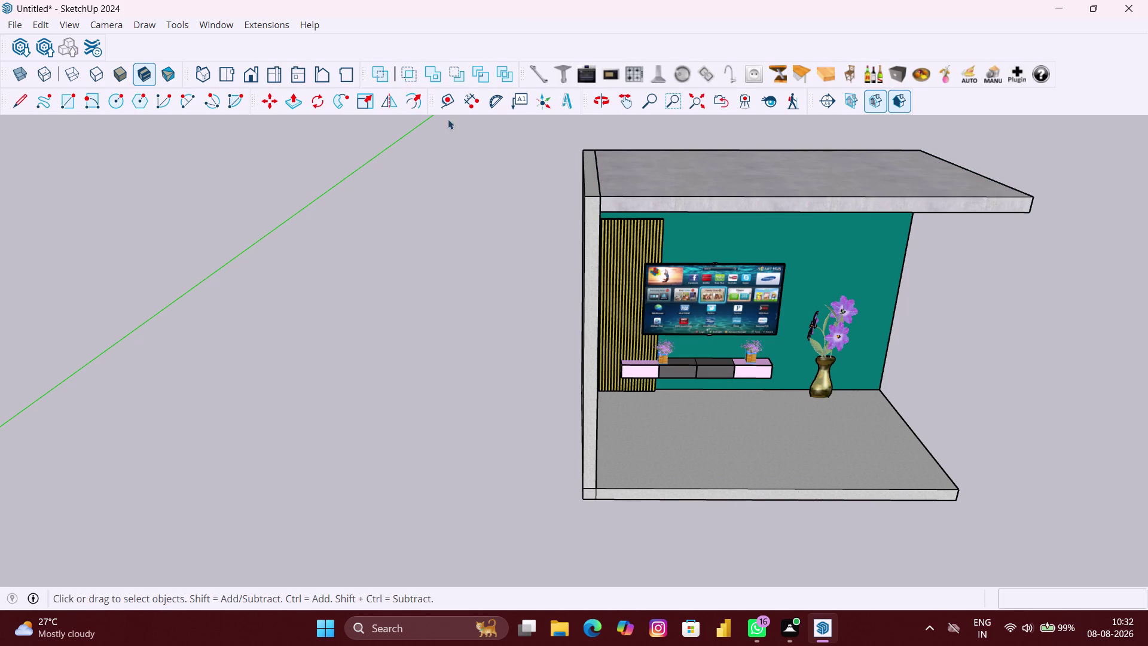
click(437, 78)
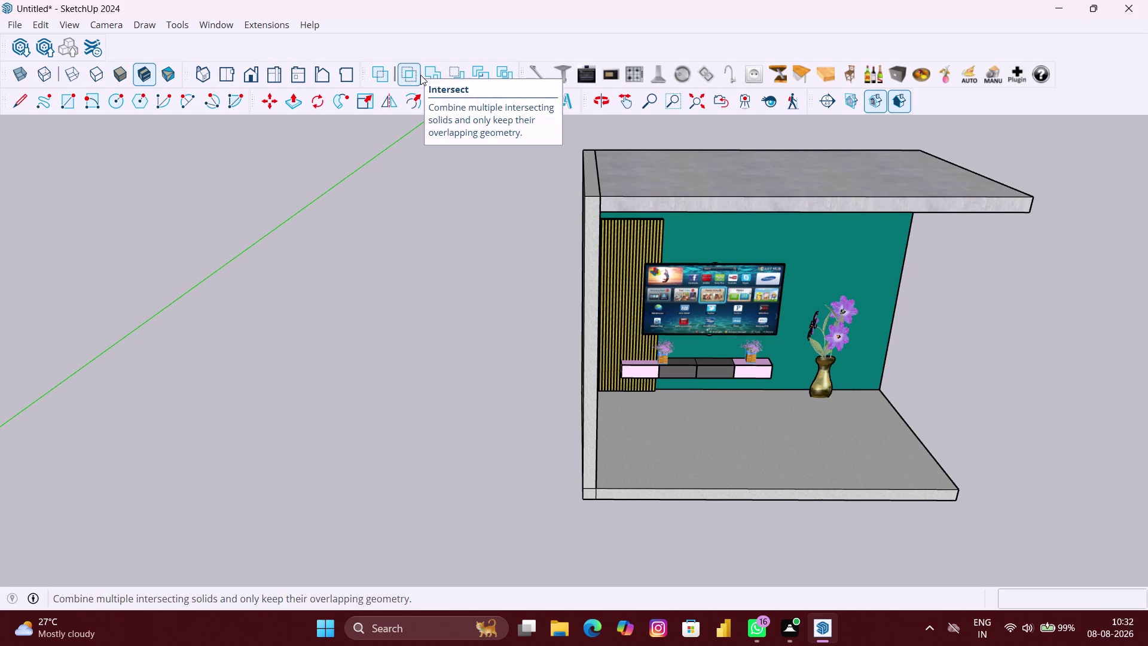
click(438, 74)
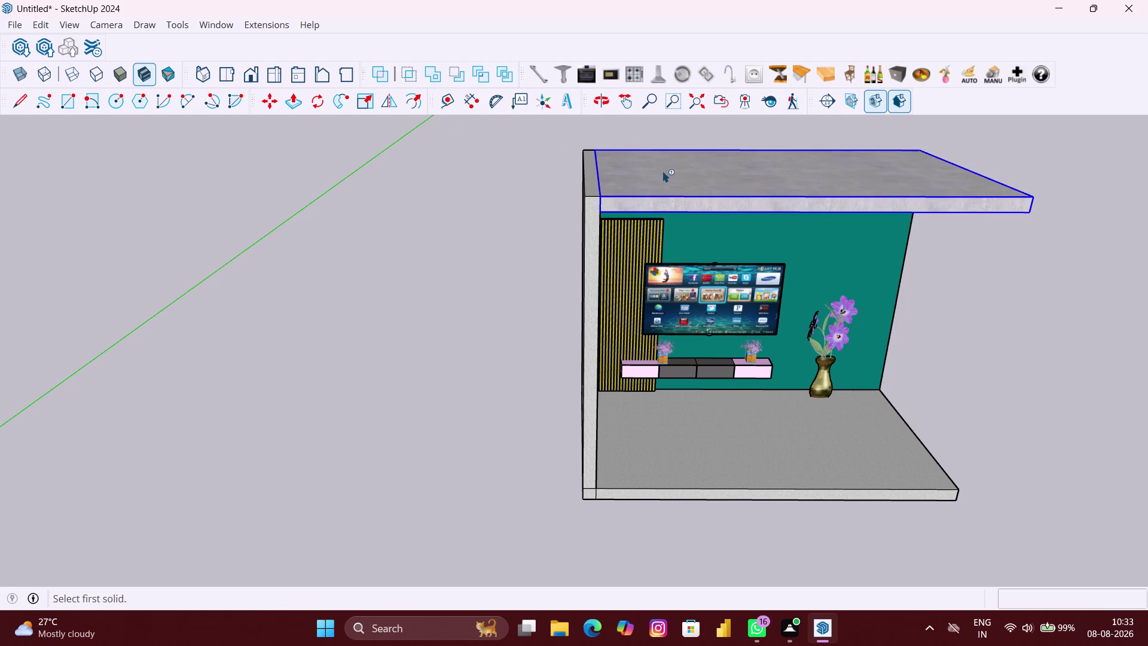
click(662, 171)
Orbit around the room, then cancel the solid operation.
middle_drag(581, 236, 741, 250)
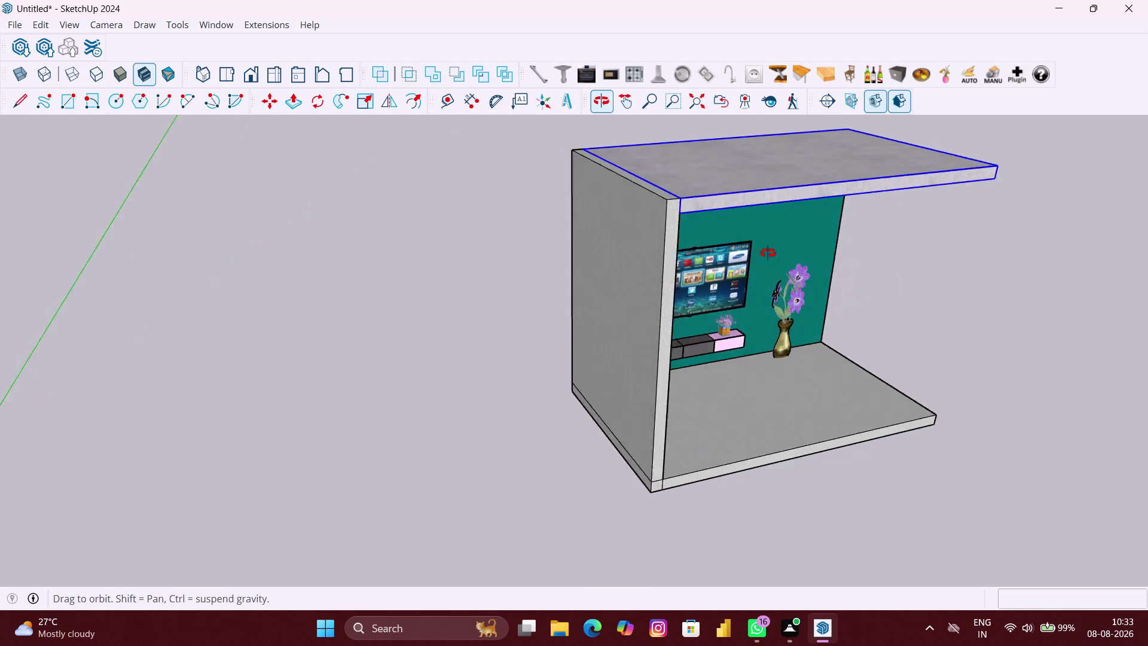
middle_drag(741, 249, 849, 263)
scroll(down, 3)
middle_drag(665, 264, 358, 221)
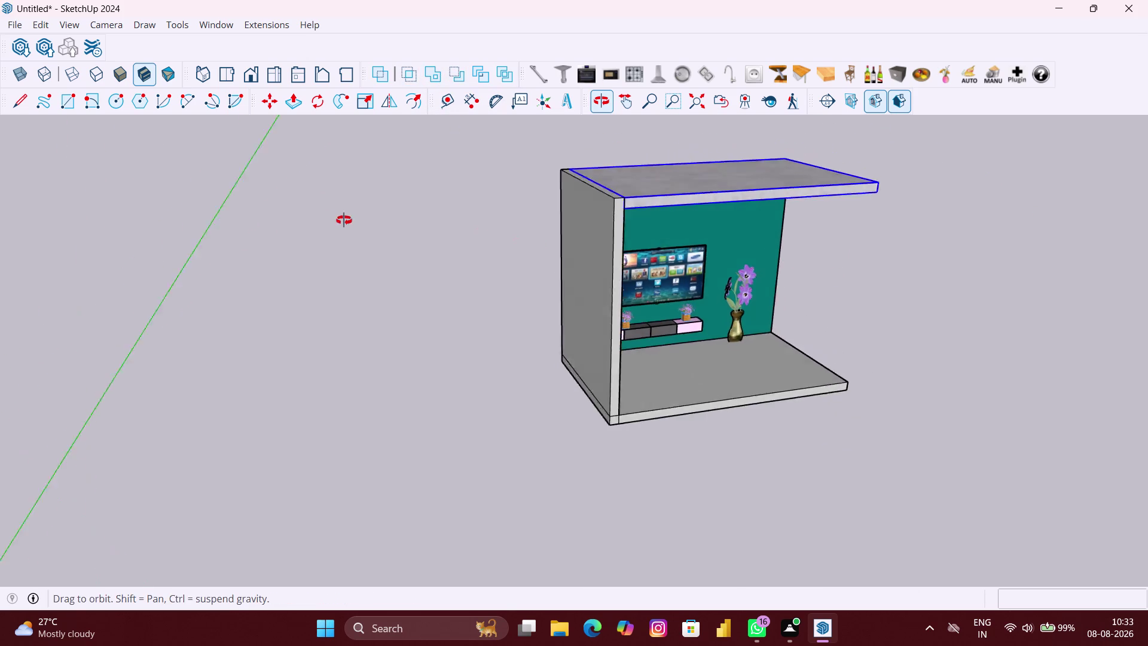
middle_drag(358, 221, 331, 219)
scroll(up, 3)
key(space)
Select the room model and orbit to view it from below.
click(454, 368)
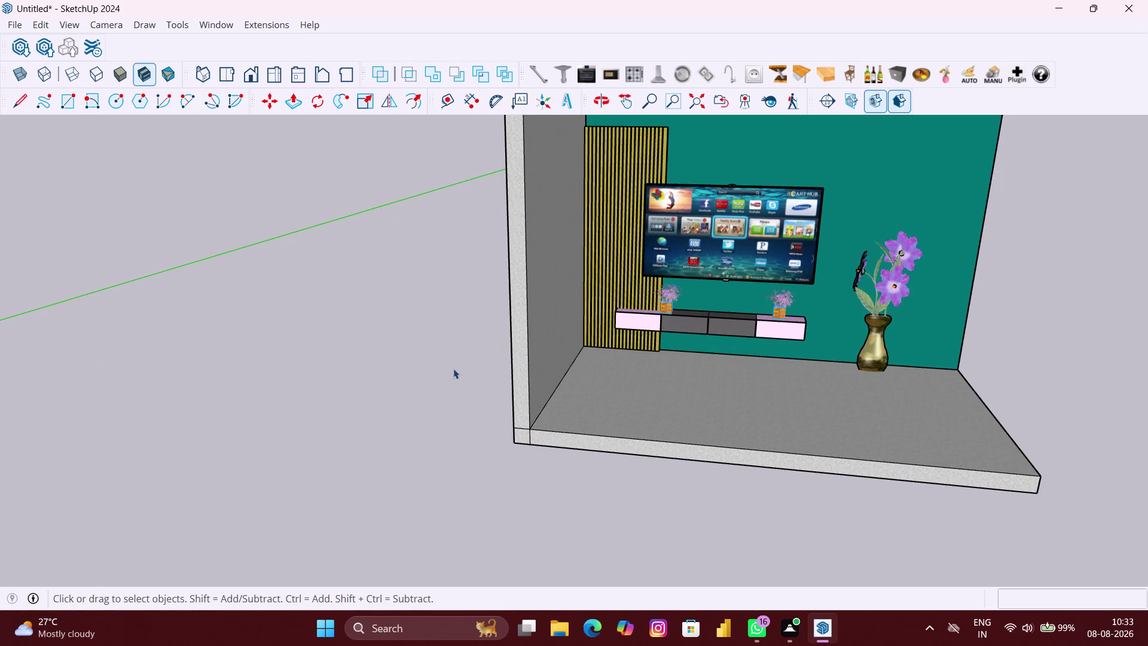
click(547, 365)
middle_drag(509, 358, 590, 385)
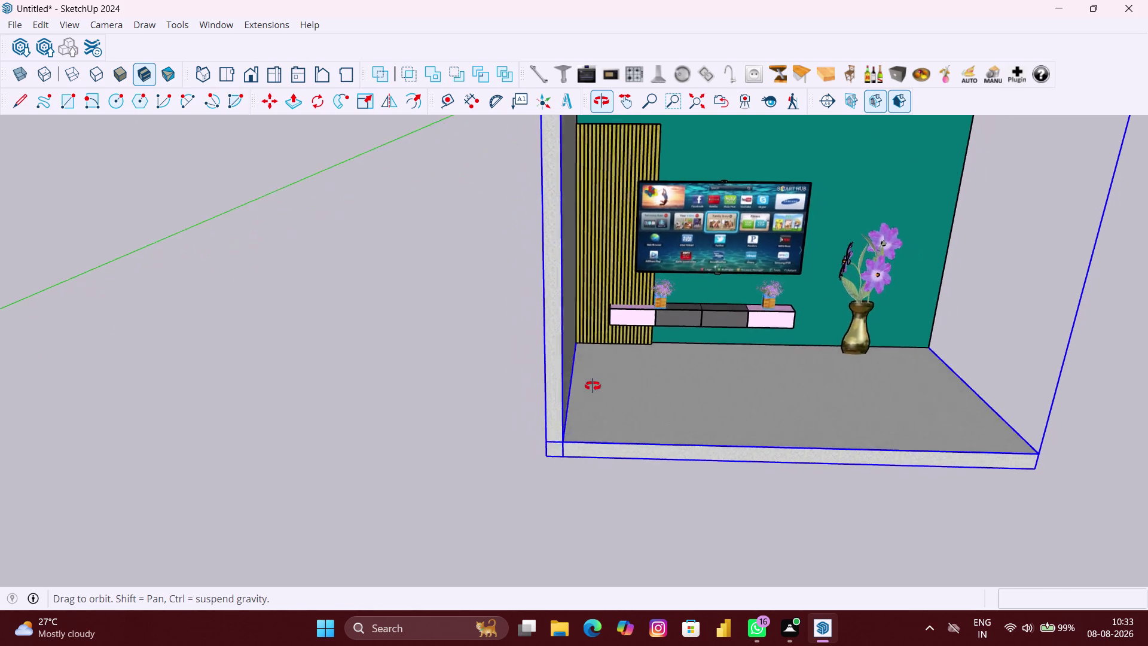
middle_drag(590, 385, 883, 392)
middle_drag(368, 321, 701, 359)
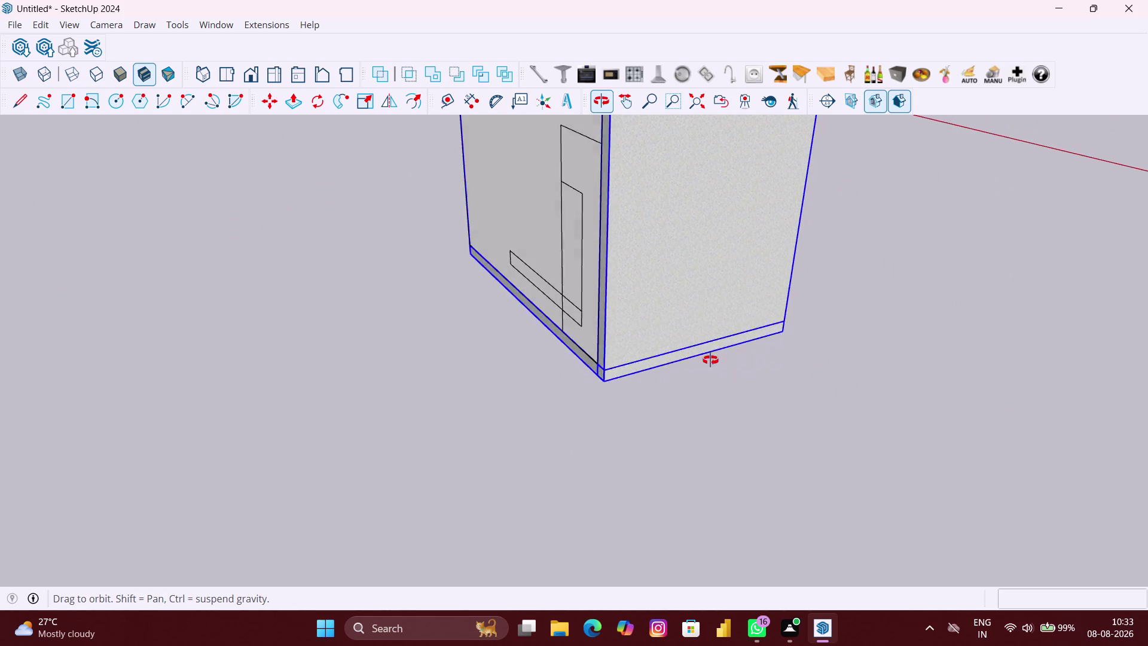
middle_drag(702, 359, 728, 361)
scroll(up, 3)
Click the room's underside, then orbit back toward the front.
click(671, 343)
click(667, 342)
scroll(down, 3)
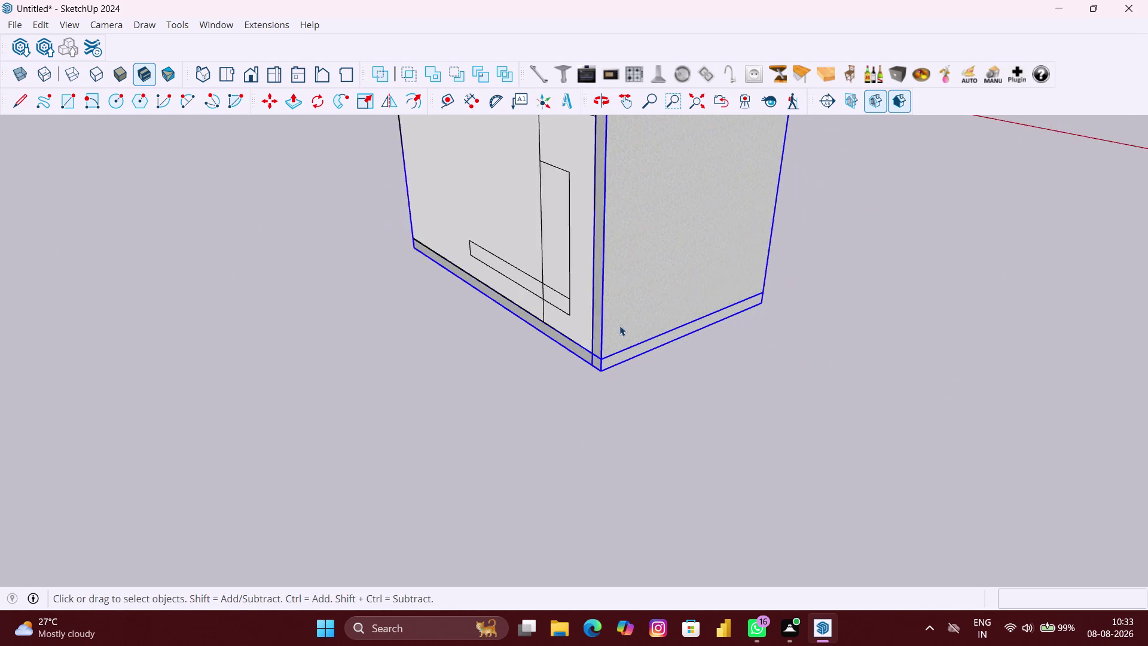
scroll(down, 3)
middle_drag(634, 322, 61, 319)
middle_drag(819, 352, 740, 352)
Clear the selection and orbit to look down into the room.
click(1061, 435)
scroll(up, 3)
middle_drag(945, 420, 914, 419)
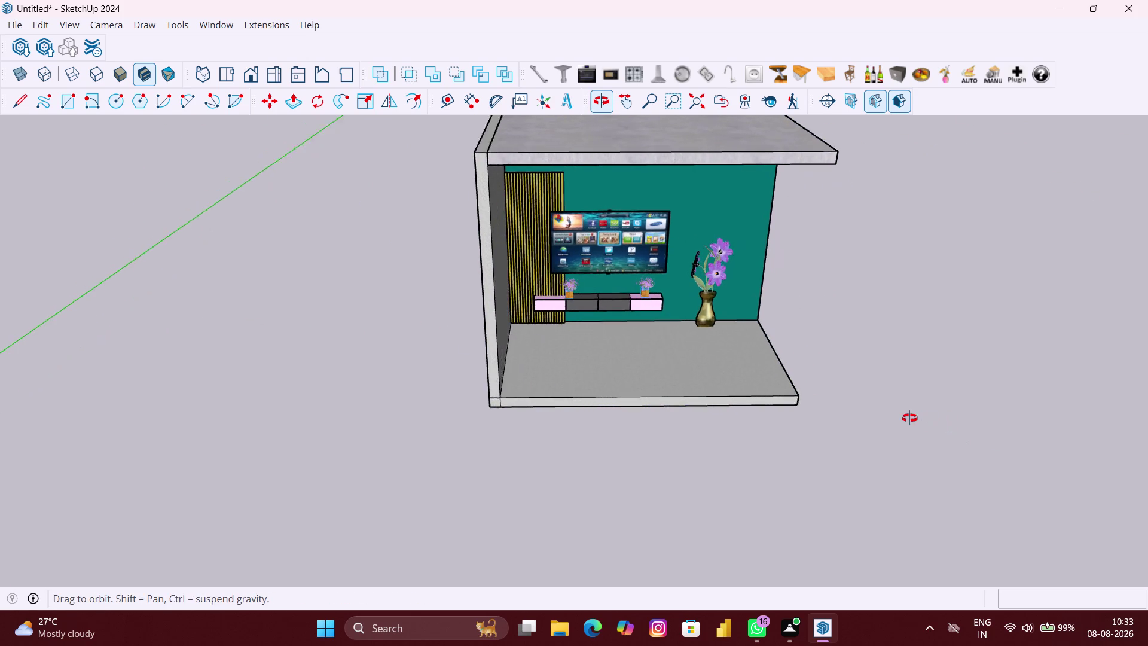
middle_drag(914, 419, 874, 415)
scroll(down, 3)
scroll(up, 3)
scroll(up, 3)
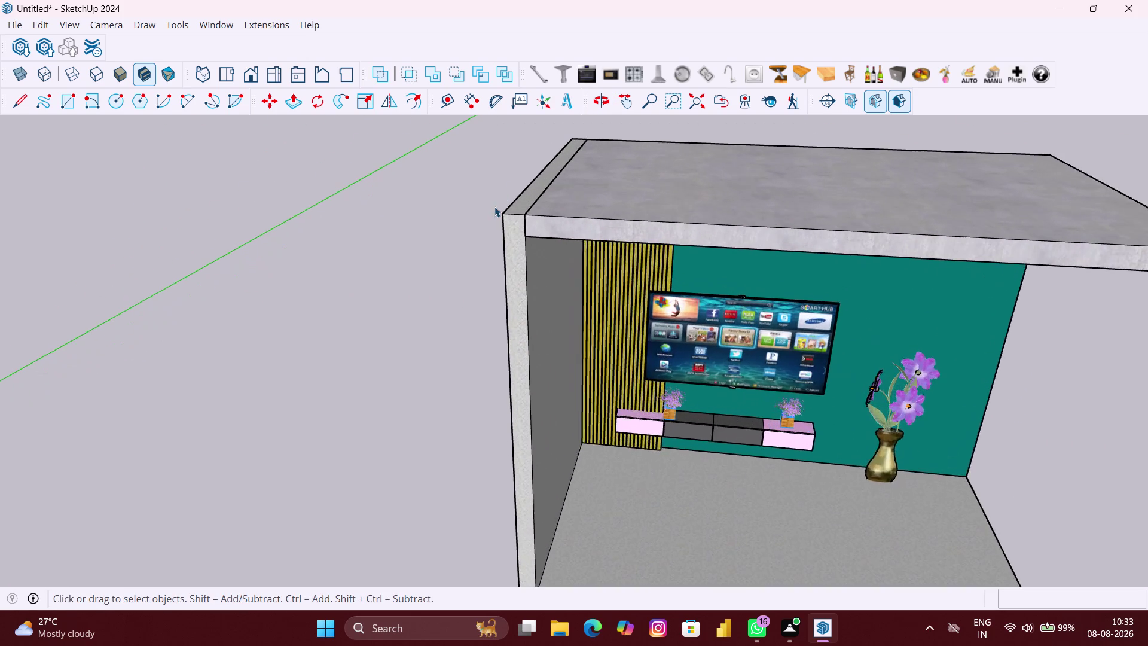
scroll(up, 3)
Orbit and zoom around the corner where the wall meets the ceiling.
middle_drag(552, 252, 611, 274)
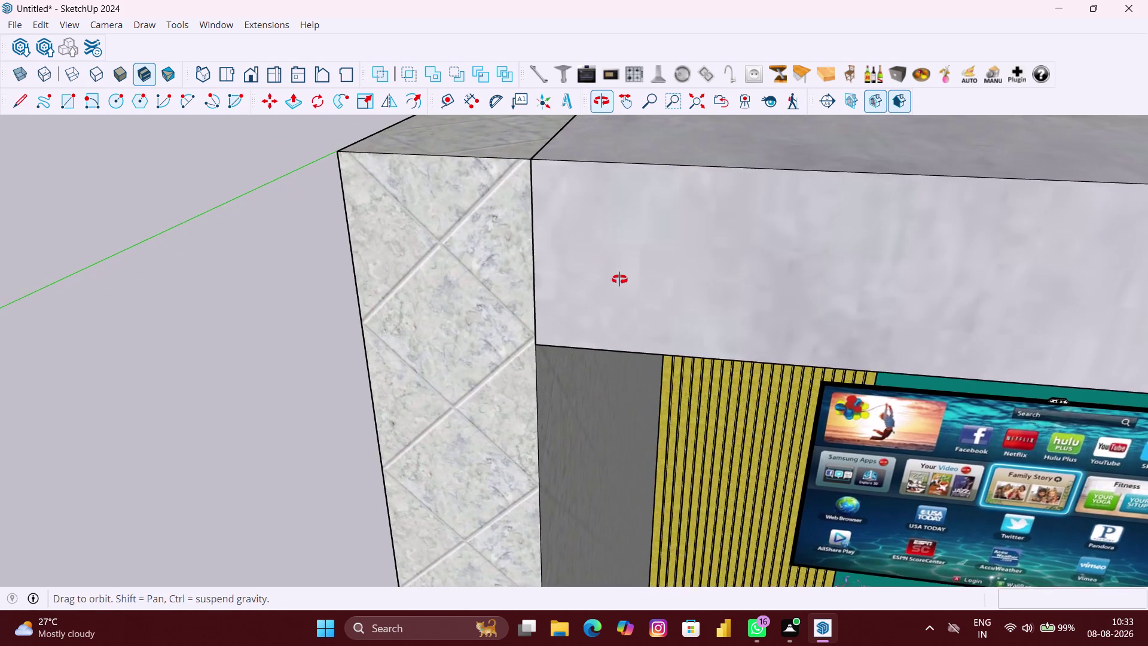
middle_drag(612, 275, 624, 282)
scroll(up, 3)
scroll(down, 3)
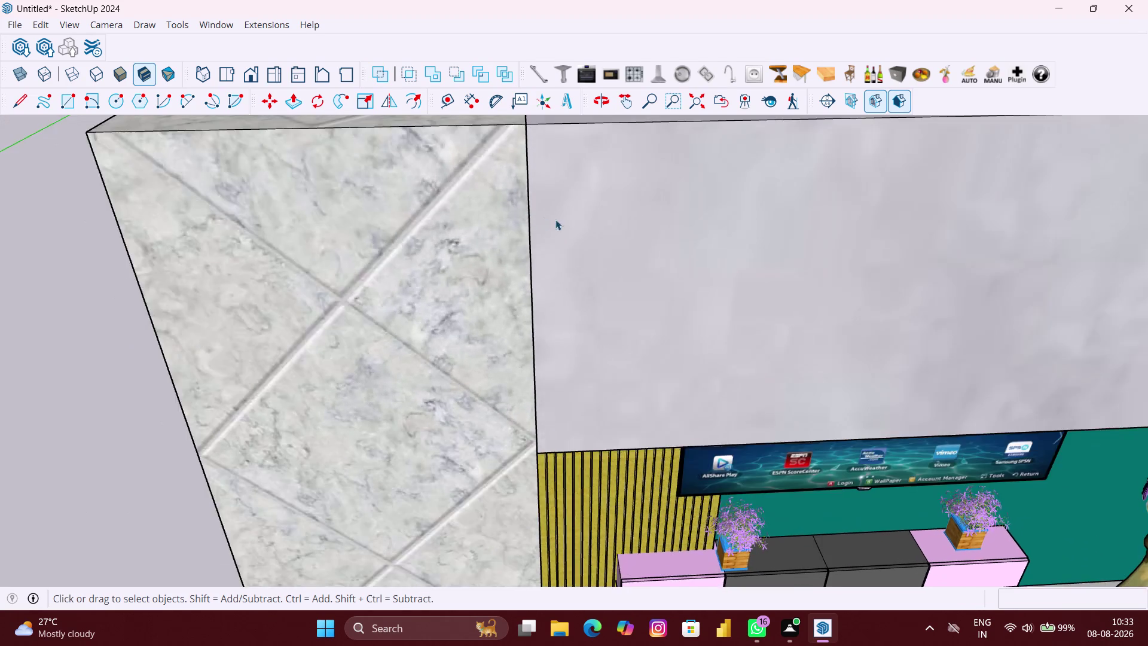
scroll(down, 3)
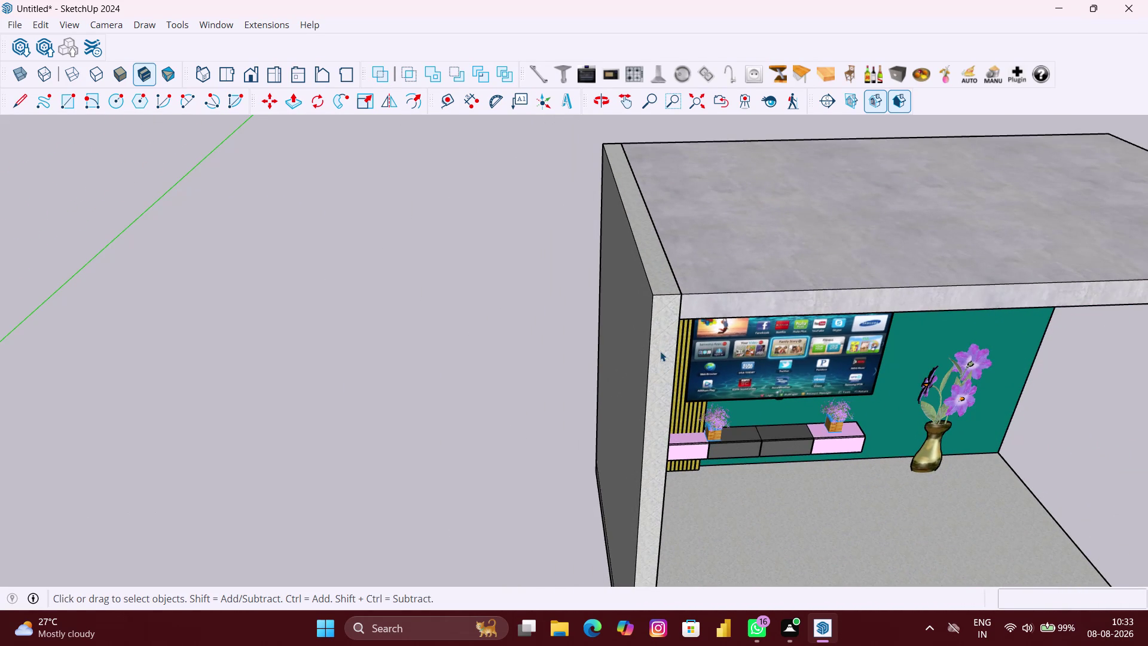
Turn on X-ray, then select and delete the left side wall.
key(ctrl+z)
key(ctrl+z)
key(ctrl+z)
key(ctrl+z)
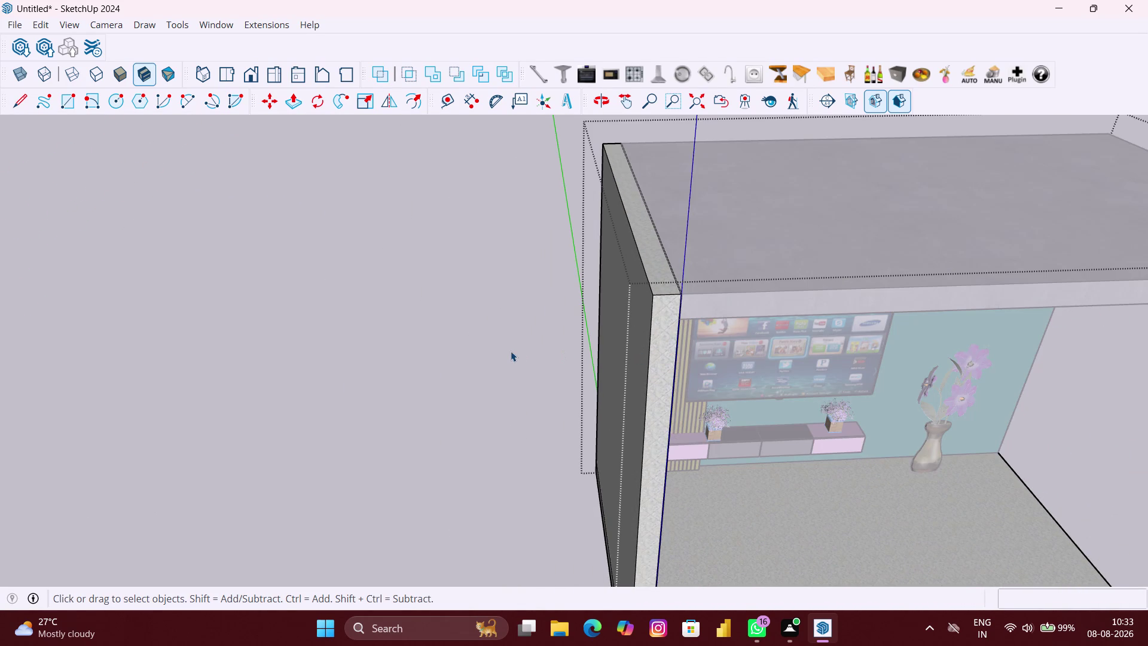
click(511, 351)
key(ctrl+z)
key(ctrl+z)
scroll(down, 3)
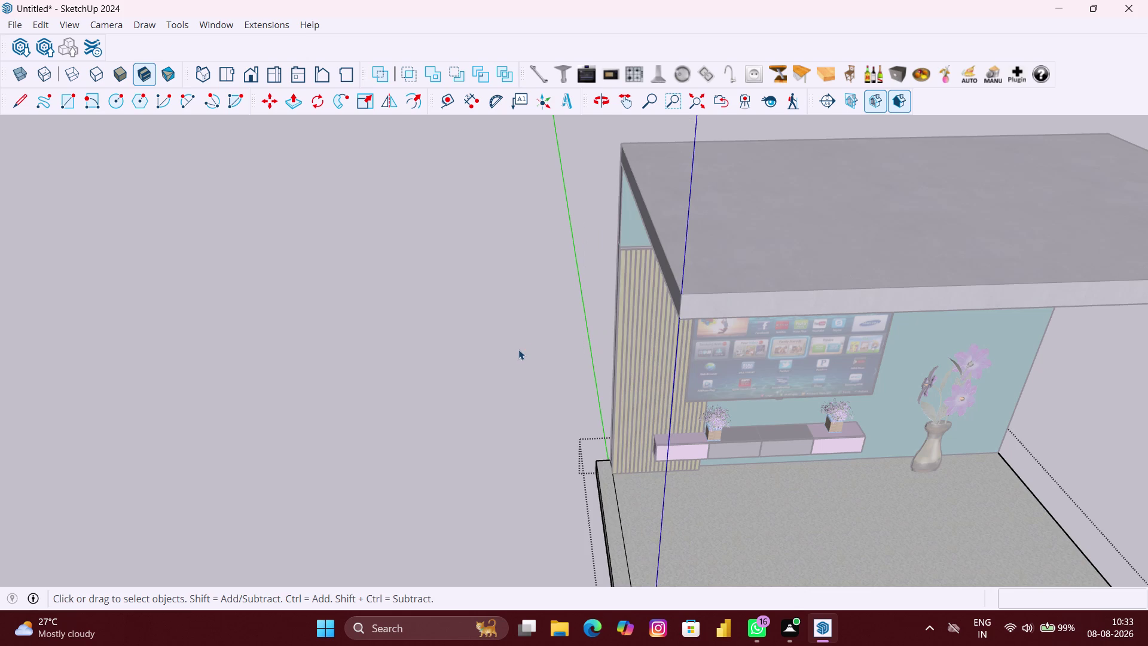
scroll(down, 3)
key(space)
Delete the leftover strip along the floor edge and orbit to view the opened room.
scroll(up, 3)
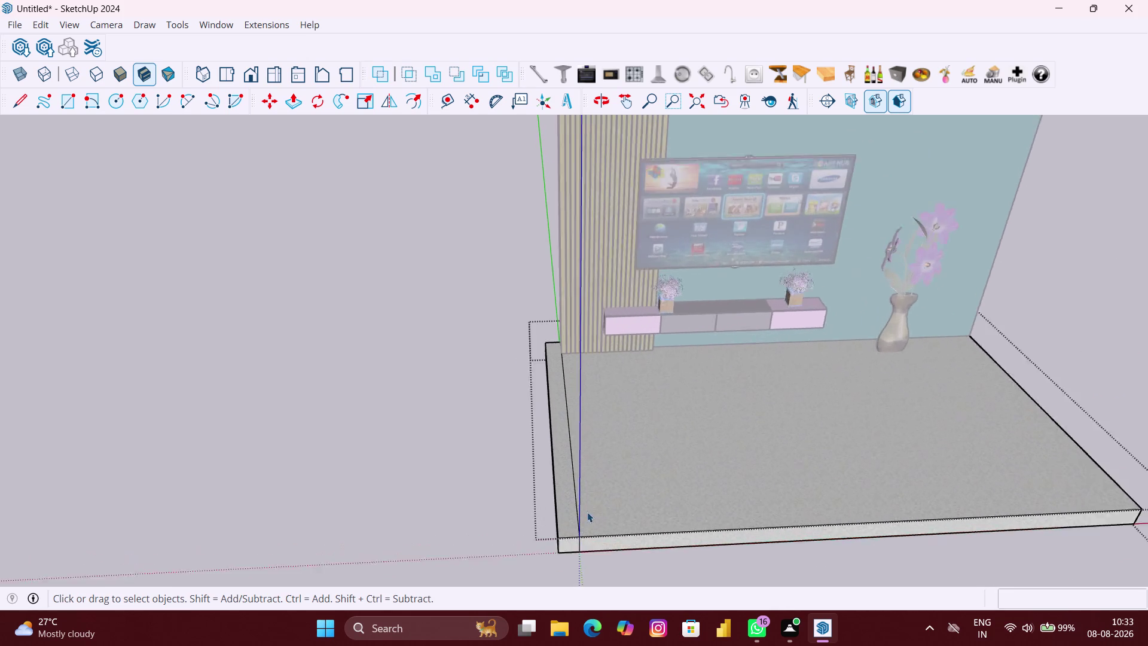
scroll(up, 3)
click(558, 516)
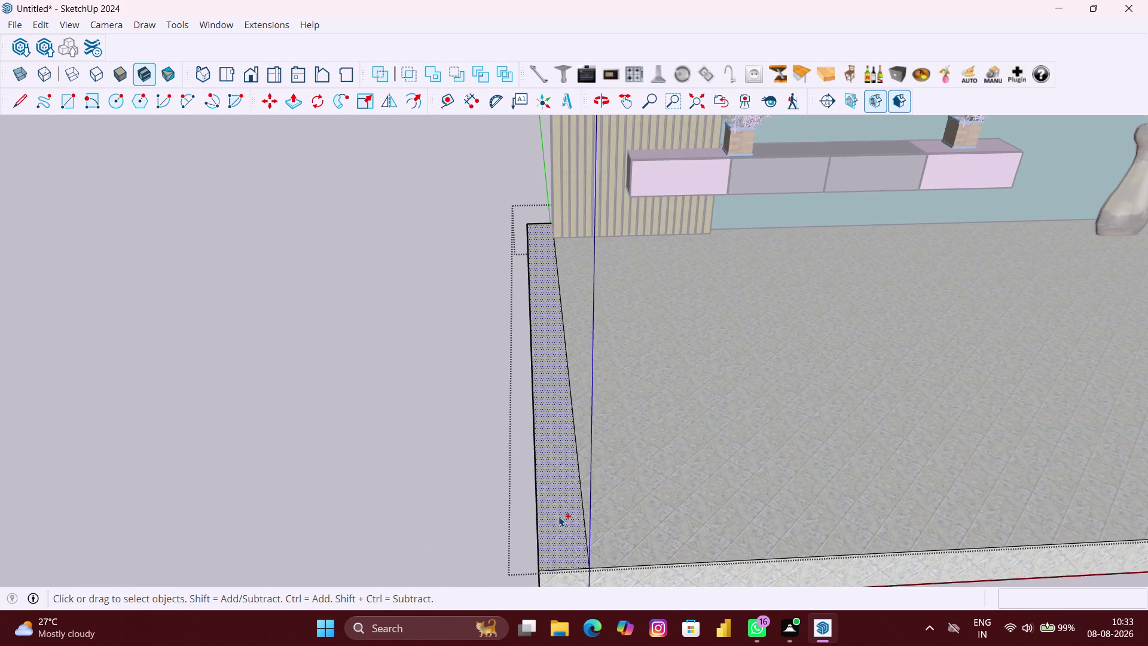
key(ctrl+z)
scroll(down, 3)
key(space)
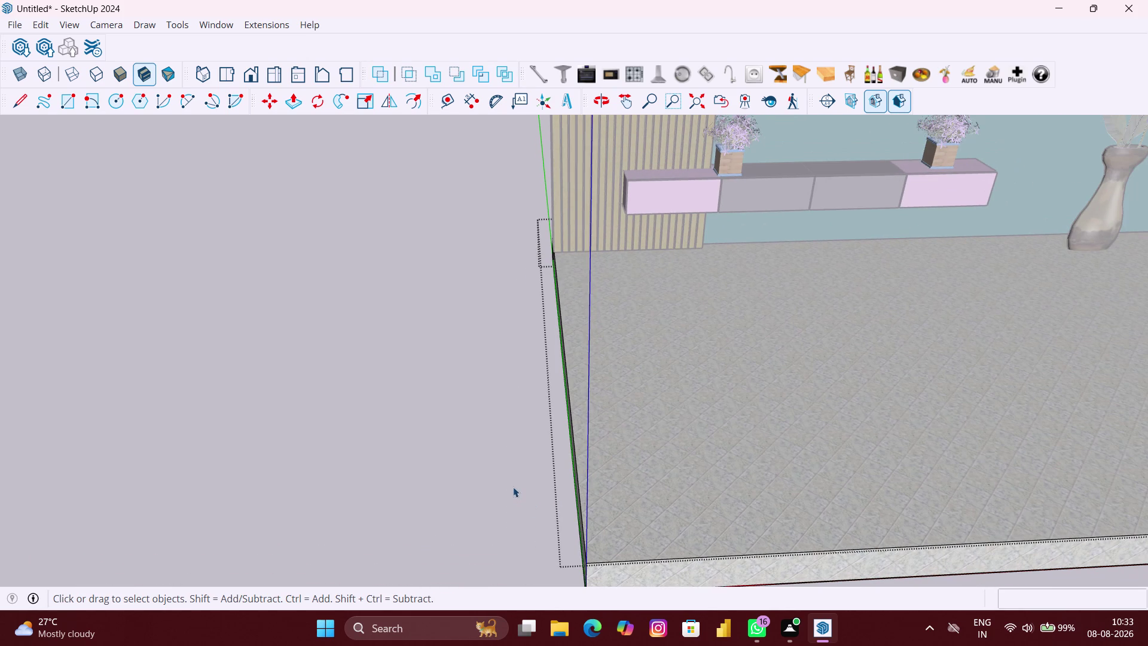
click(513, 486)
scroll(down, 3)
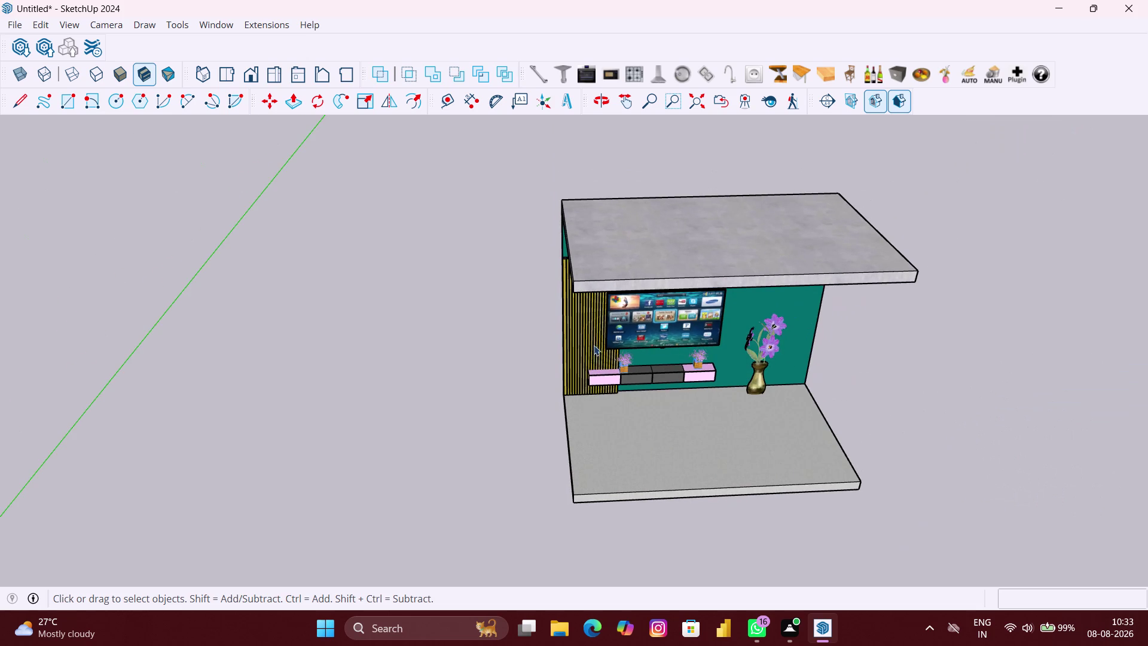
scroll(up, 3)
middle_drag(579, 286, 553, 290)
scroll(up, 3)
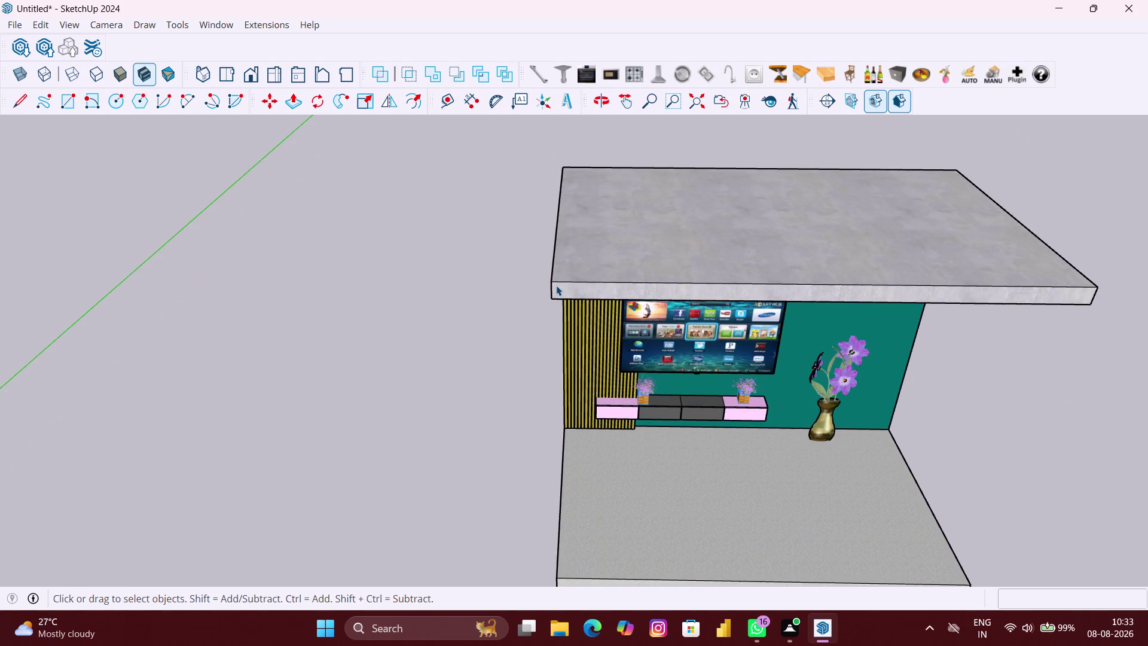
middle_drag(556, 285, 652, 308)
scroll(up, 3)
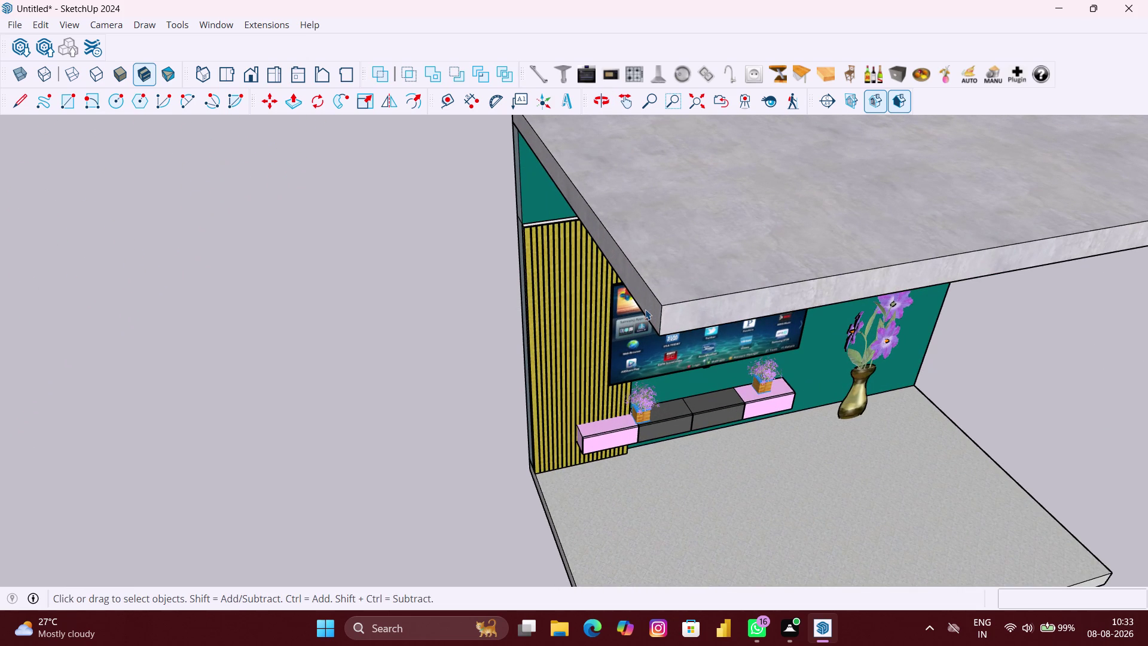
scroll(down, 3)
middle_drag(662, 306, 599, 296)
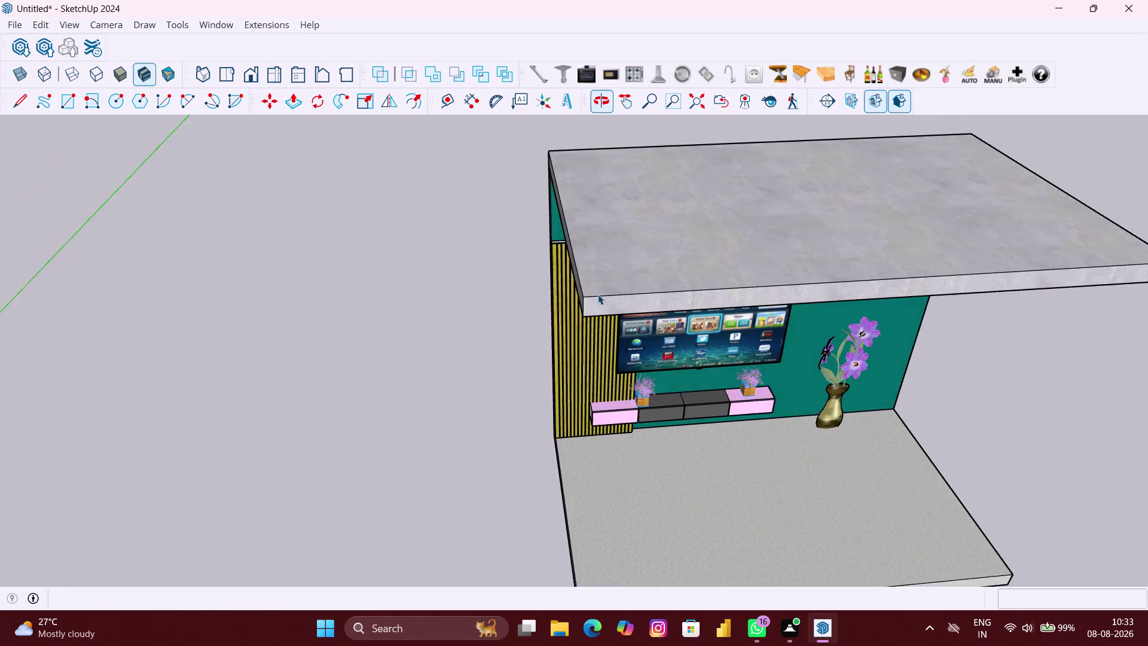
scroll(down, 3)
middle_drag(818, 378, 707, 292)
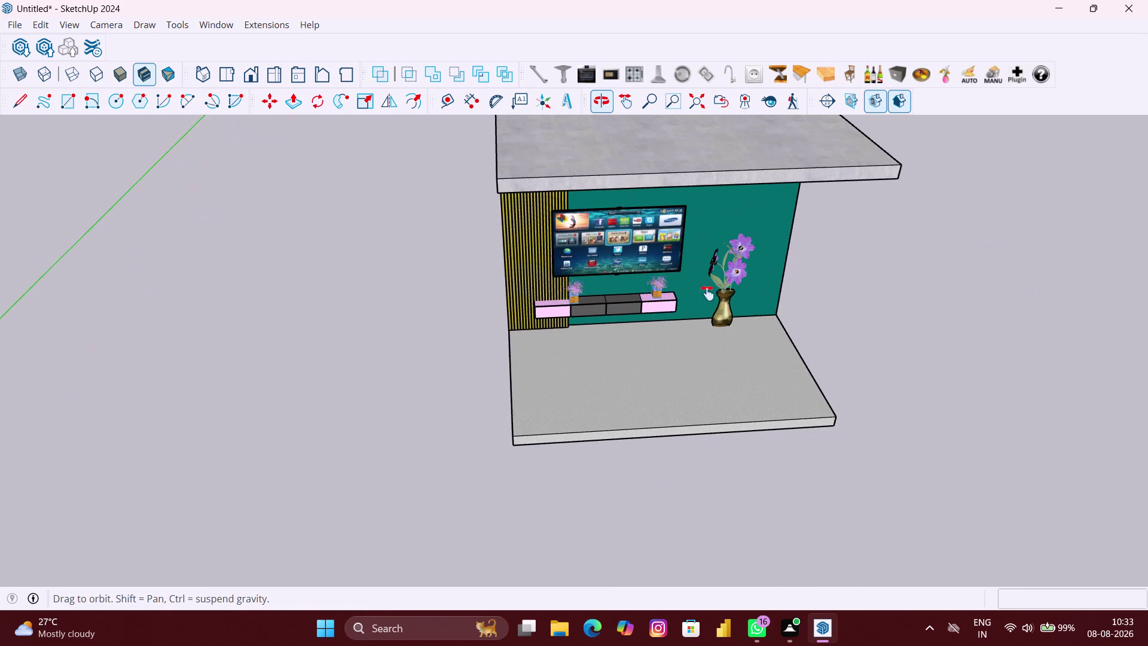
middle_drag(707, 293, 686, 300)
scroll(up, 3)
middle_drag(777, 351, 778, 344)
scroll(up, 3)
middle_drag(450, 306, 542, 321)
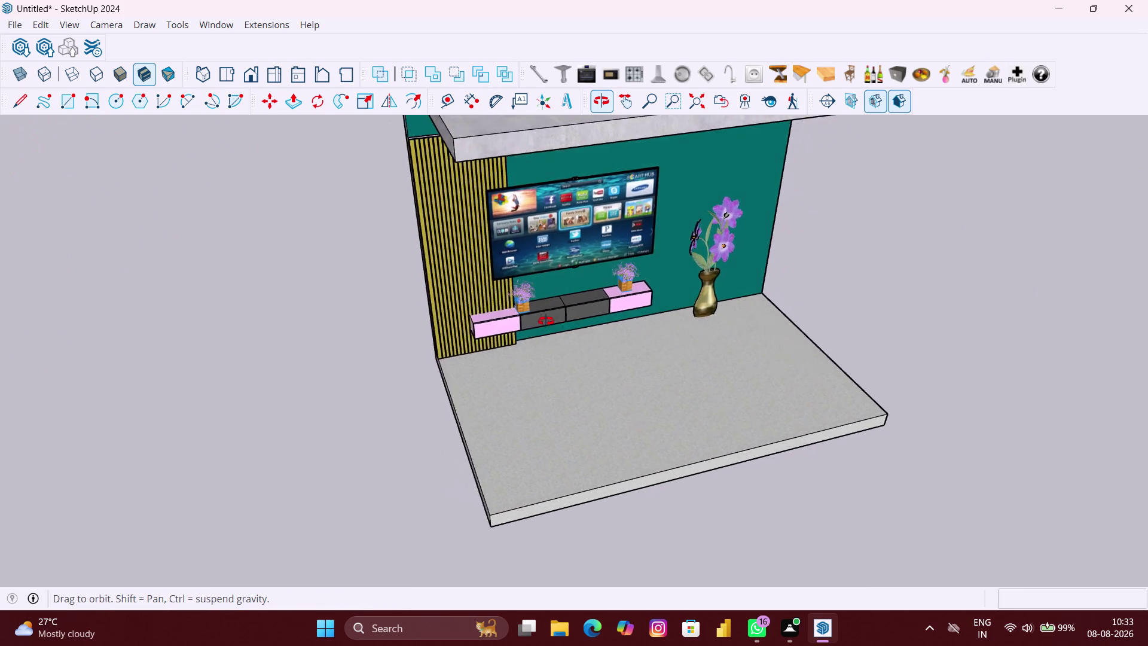
middle_drag(543, 321, 662, 327)
scroll(up, 3)
middle_drag(513, 316, 512, 316)
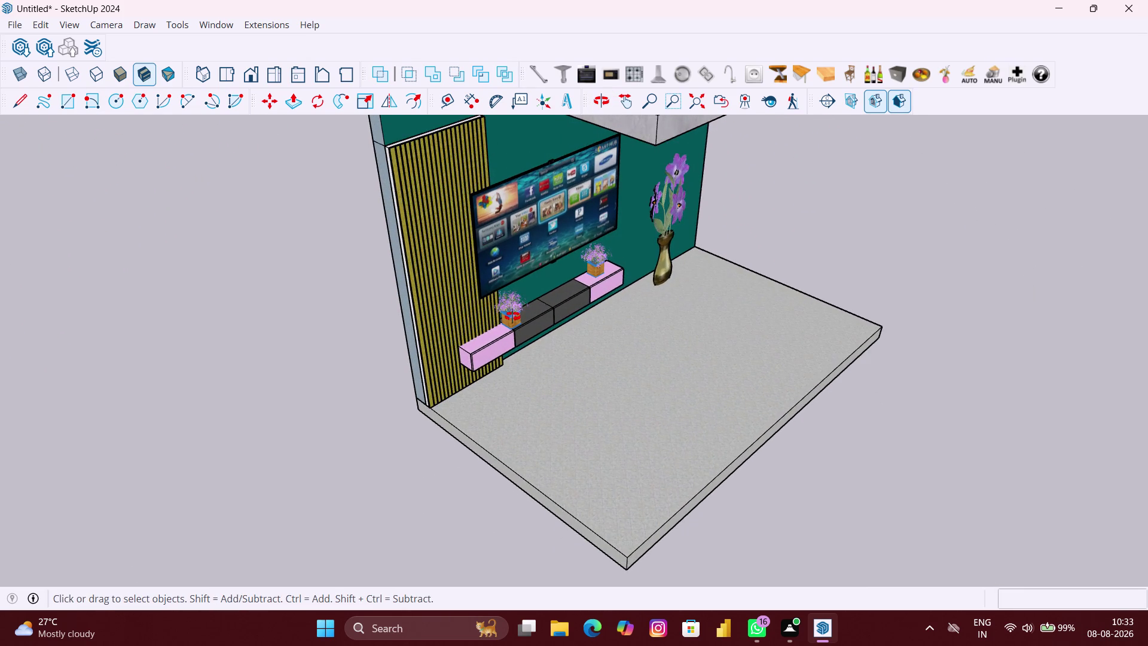
middle_drag(512, 316, 595, 316)
scroll(up, 3)
scroll(down, 3)
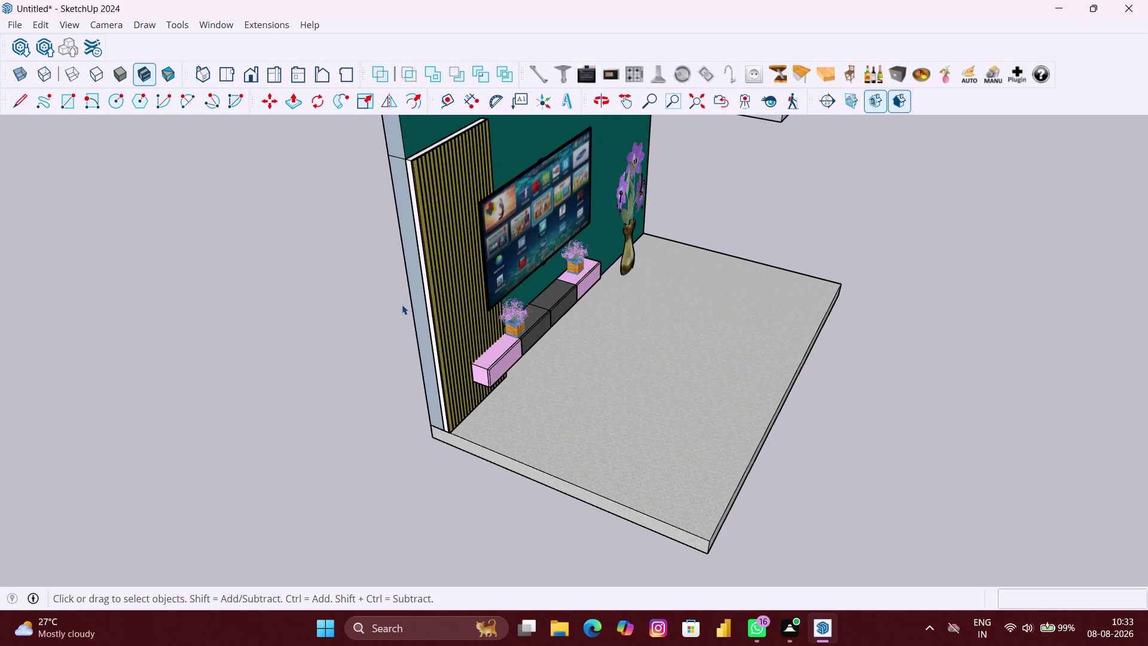
click(414, 308)
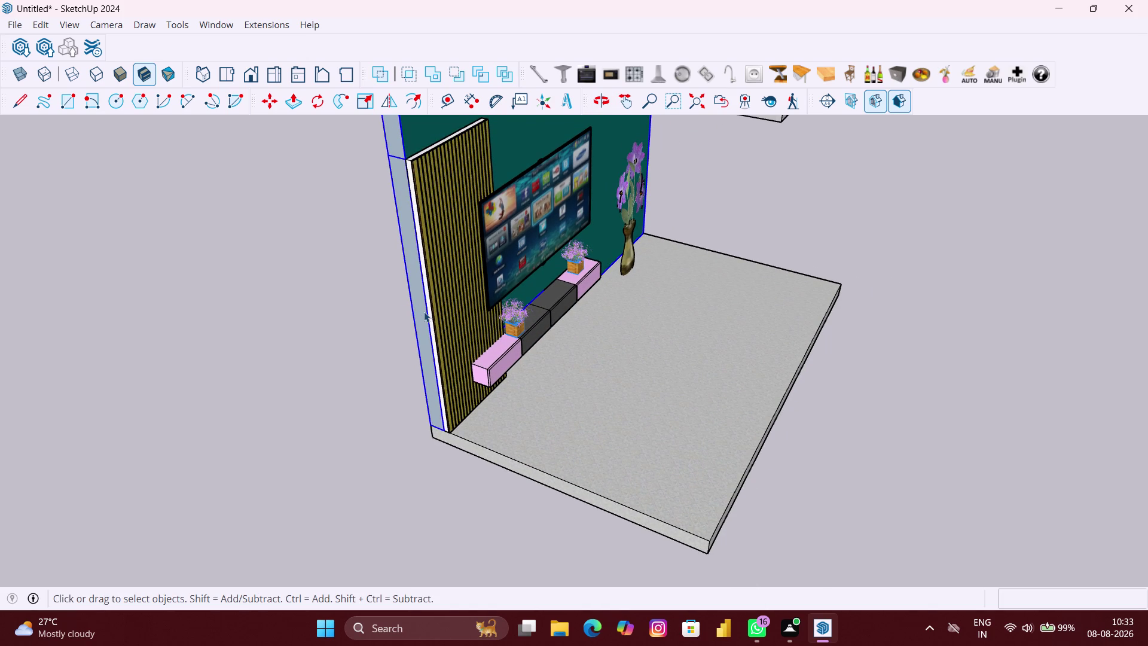
Push the side wall's face outward and extend the teal upper strip the same distance.
double_click(424, 311)
key(p)
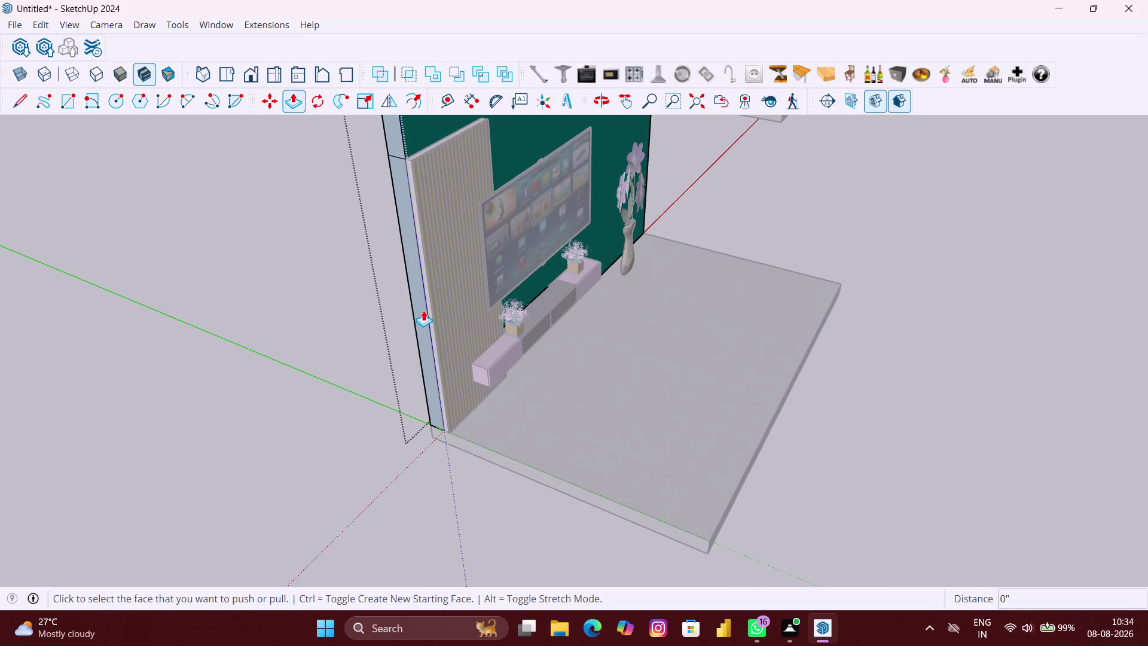
scroll(up, 3)
click(416, 306)
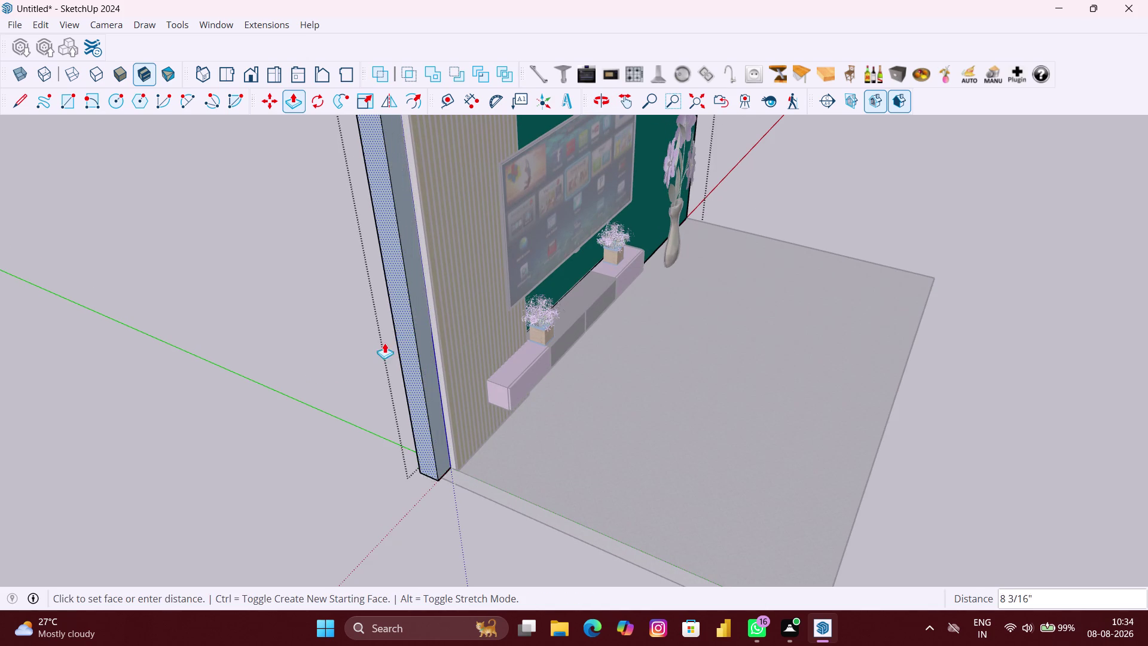
scroll(down, 3)
scroll(down, 3)
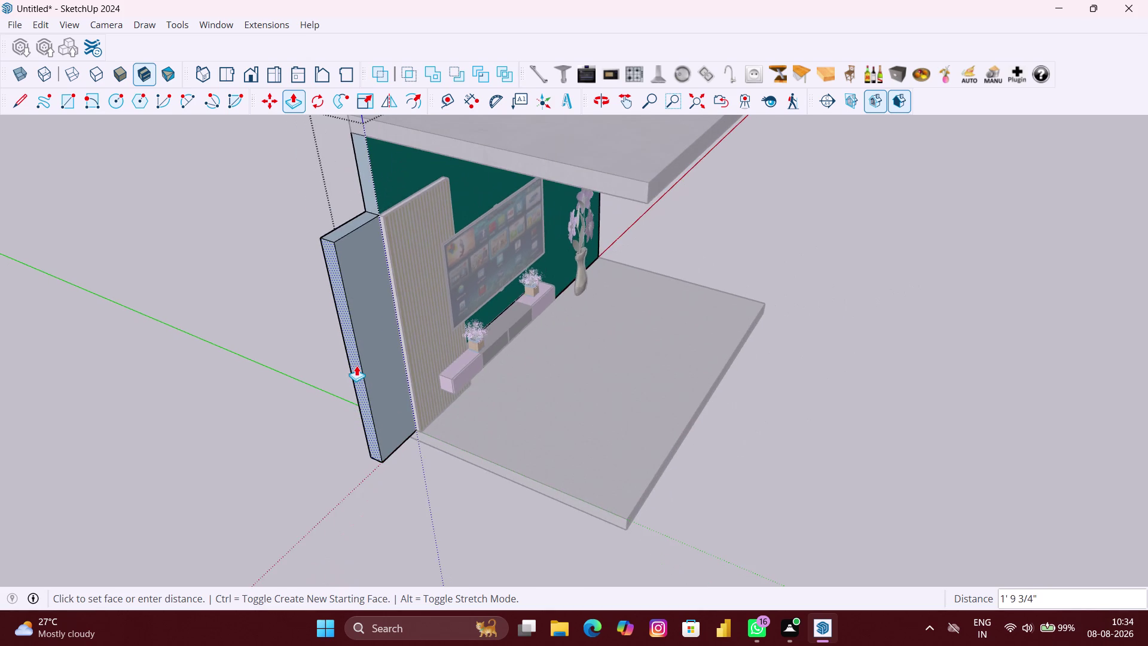
scroll(down, 3)
scroll(down, 3)
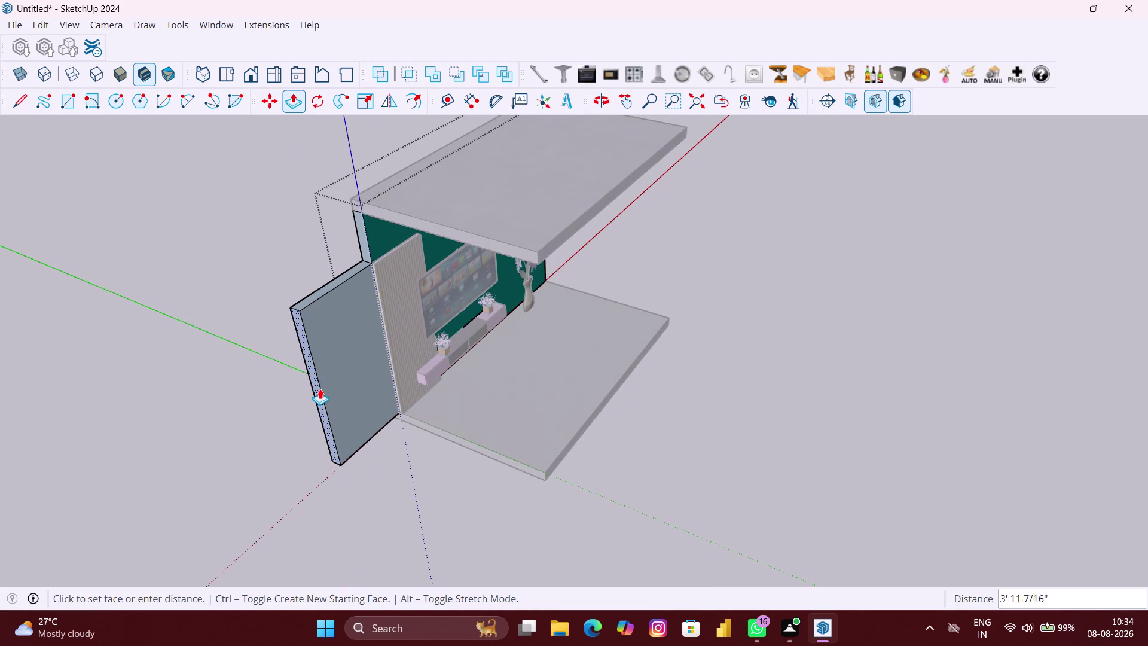
click(339, 384)
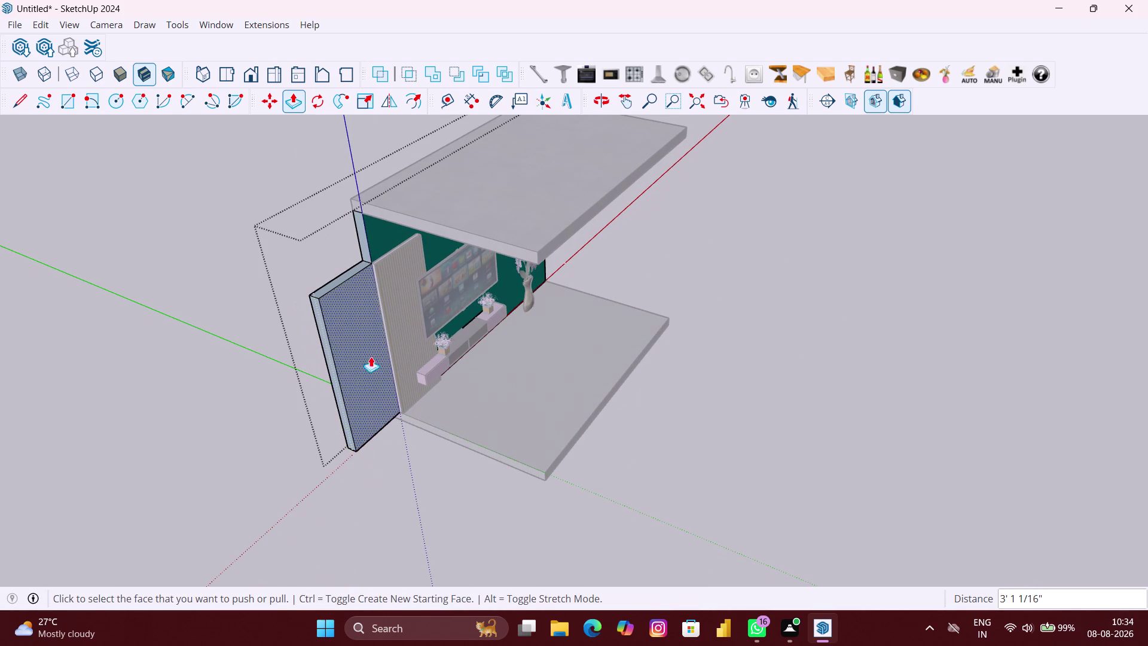
scroll(up, 3)
double_click(361, 227)
scroll(down, 3)
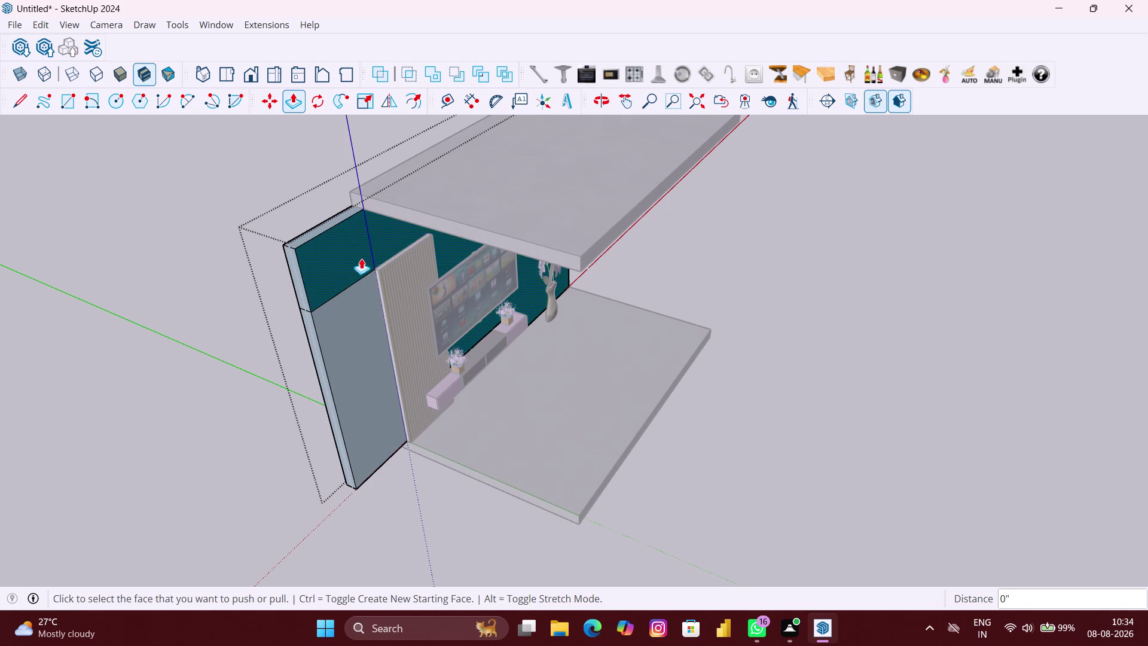
scroll(down, 3)
key(space)
Push/pull the floor slab's front edge out to the widened wall's corner.
click(516, 426)
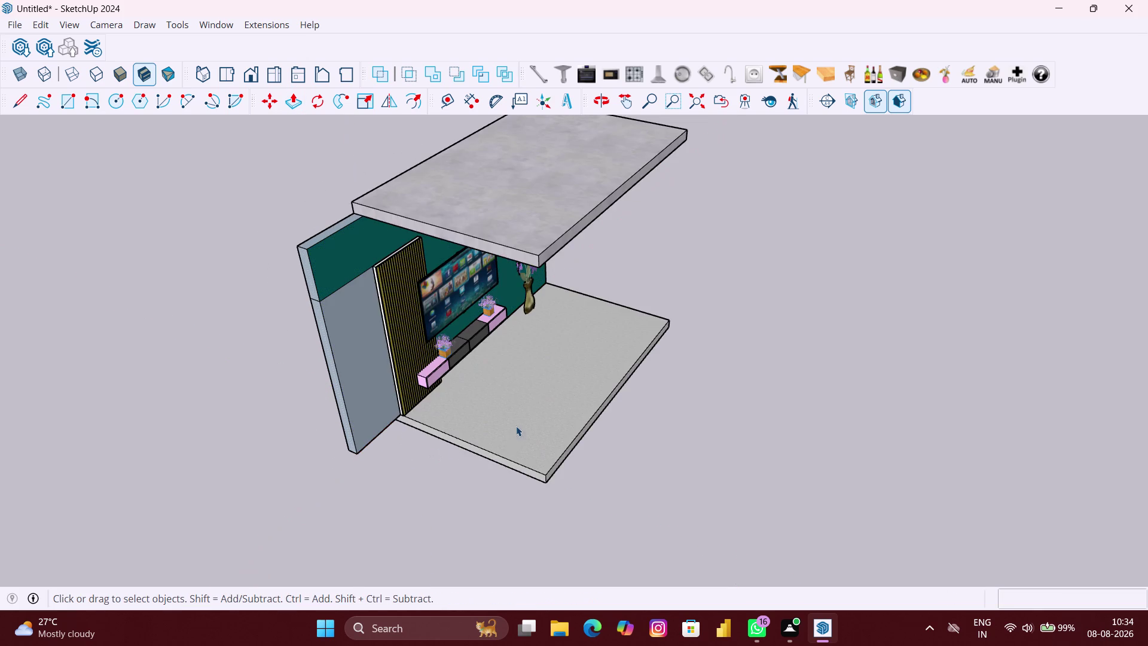
scroll(up, 3)
key(p)
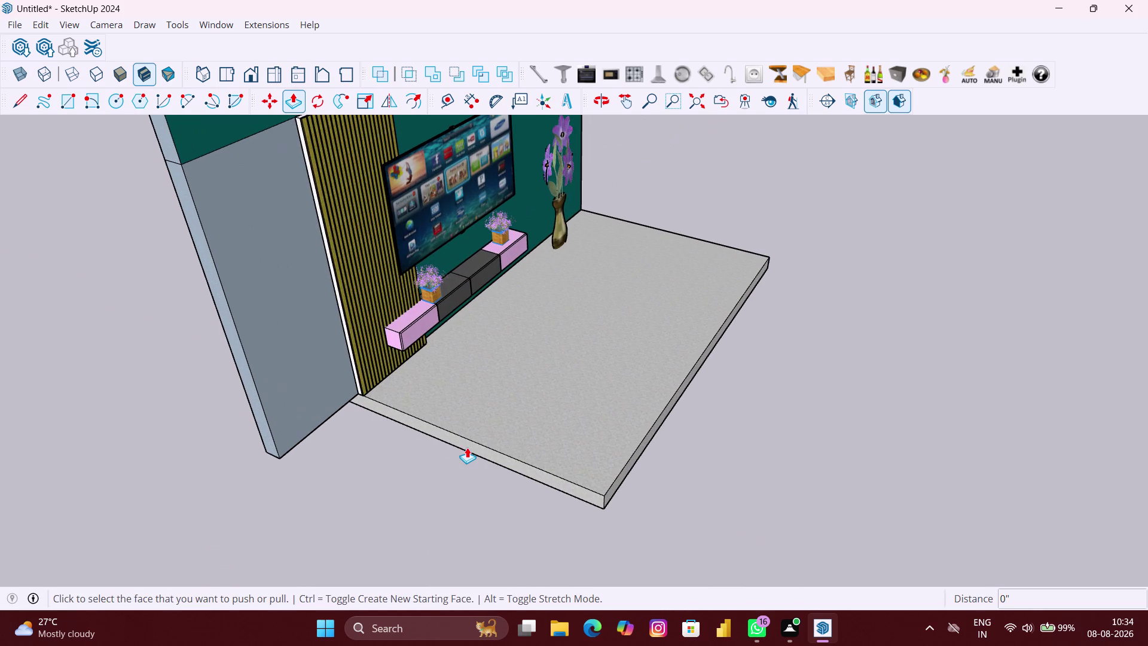
scroll(up, 3)
key(space)
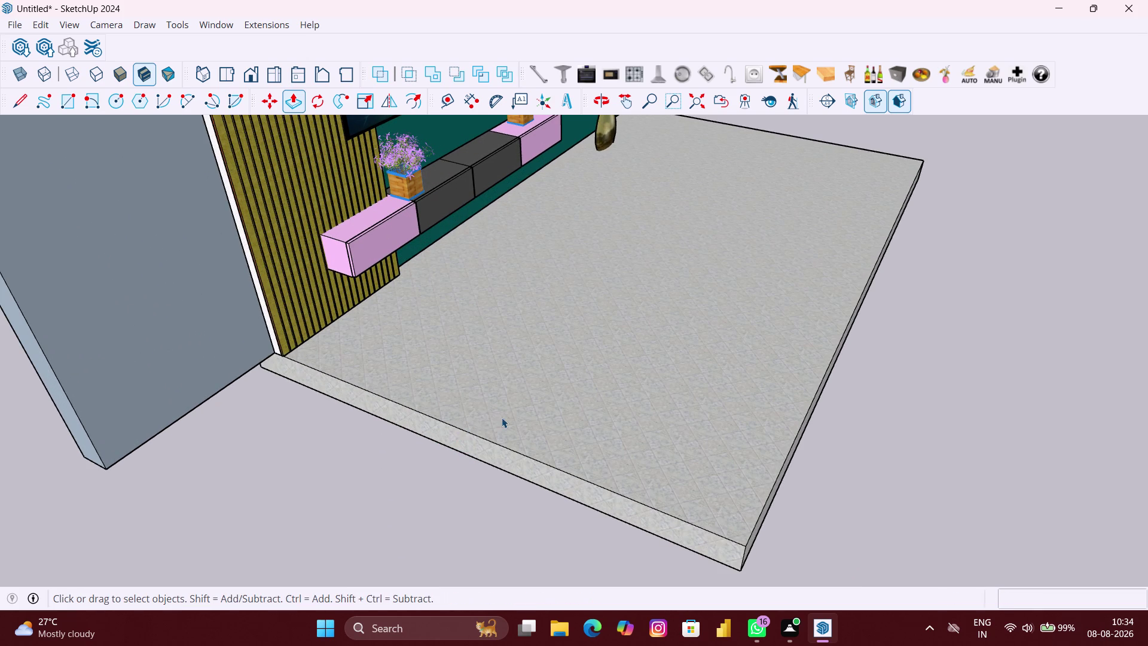
click(503, 416)
double_click(470, 443)
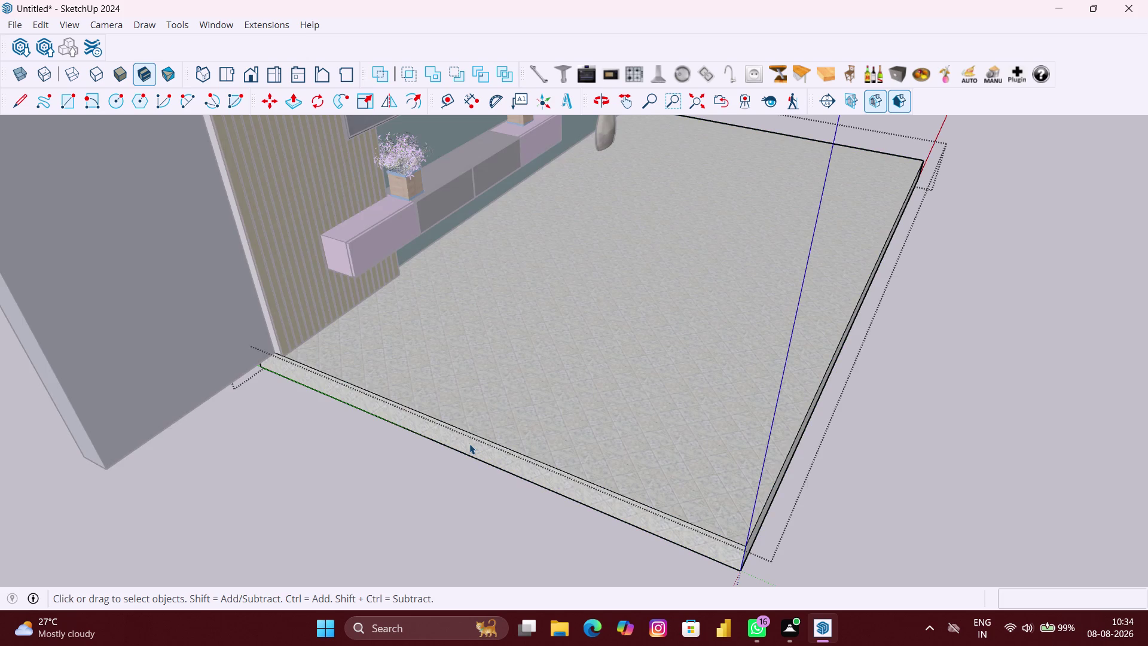
key(p)
click(469, 442)
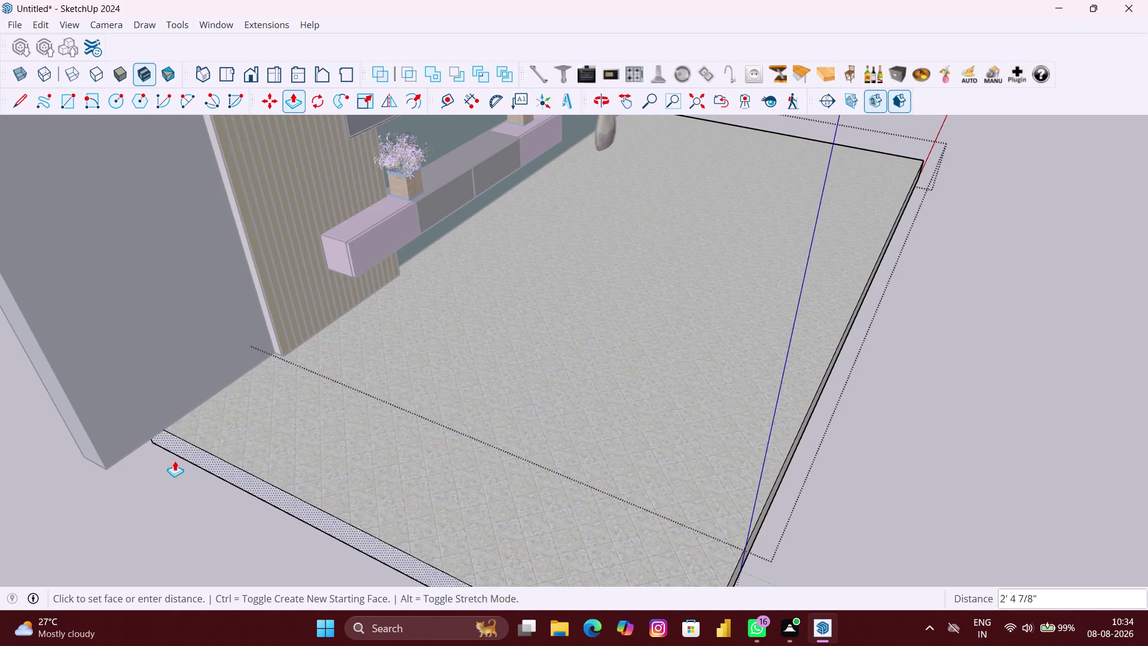
click(103, 459)
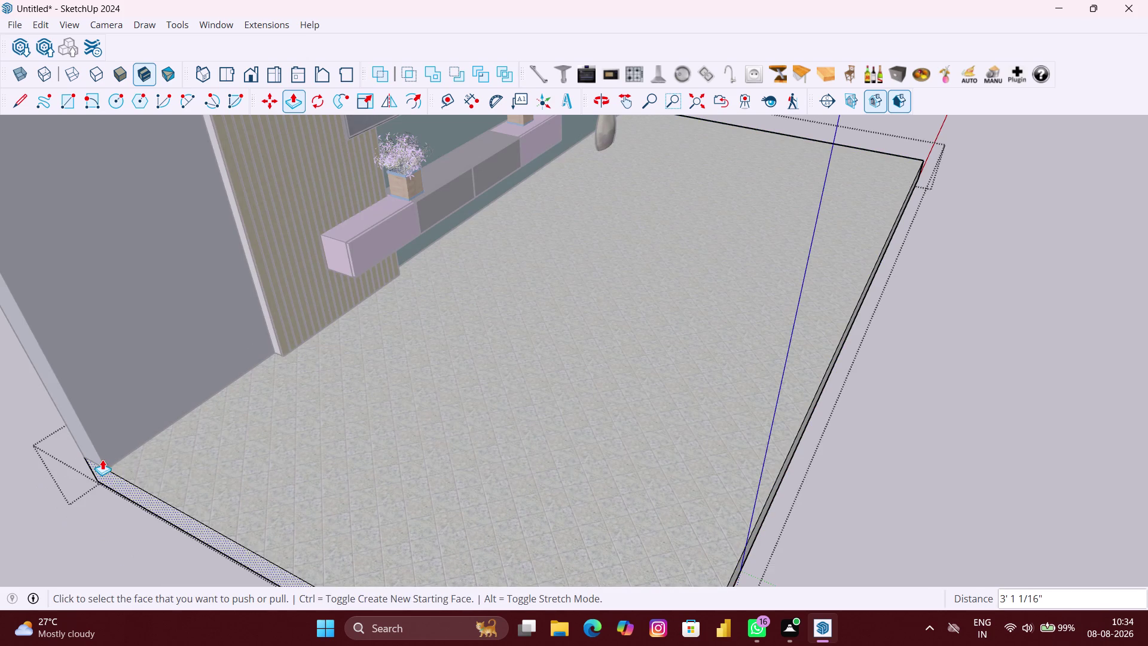
scroll(down, 3)
key(space)
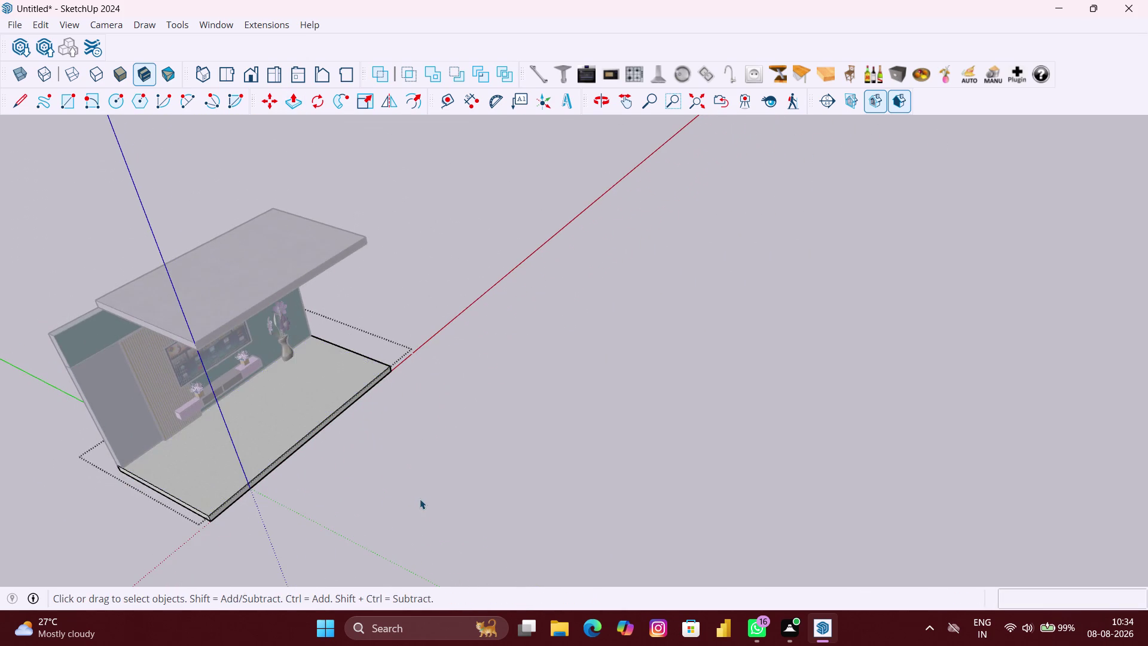
Orbit to the widened side wall, open its group for editing, and start the Paint Bucket.
click(426, 498)
middle_drag(391, 473, 233, 396)
scroll(up, 3)
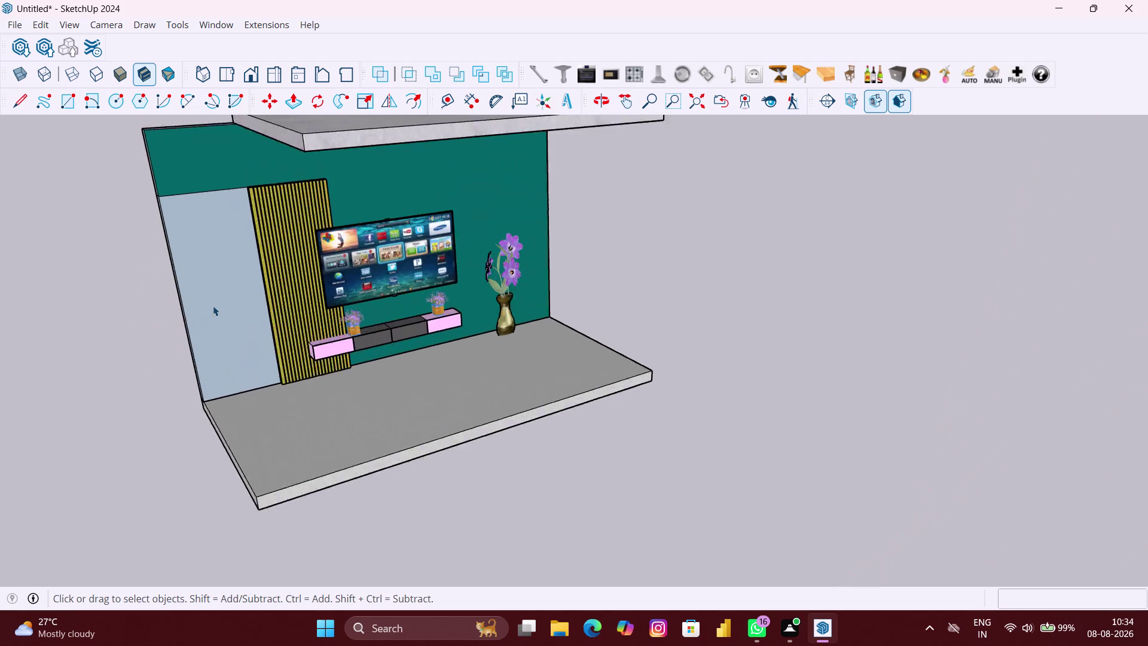
scroll(up, 3)
middle_drag(214, 304, 333, 312)
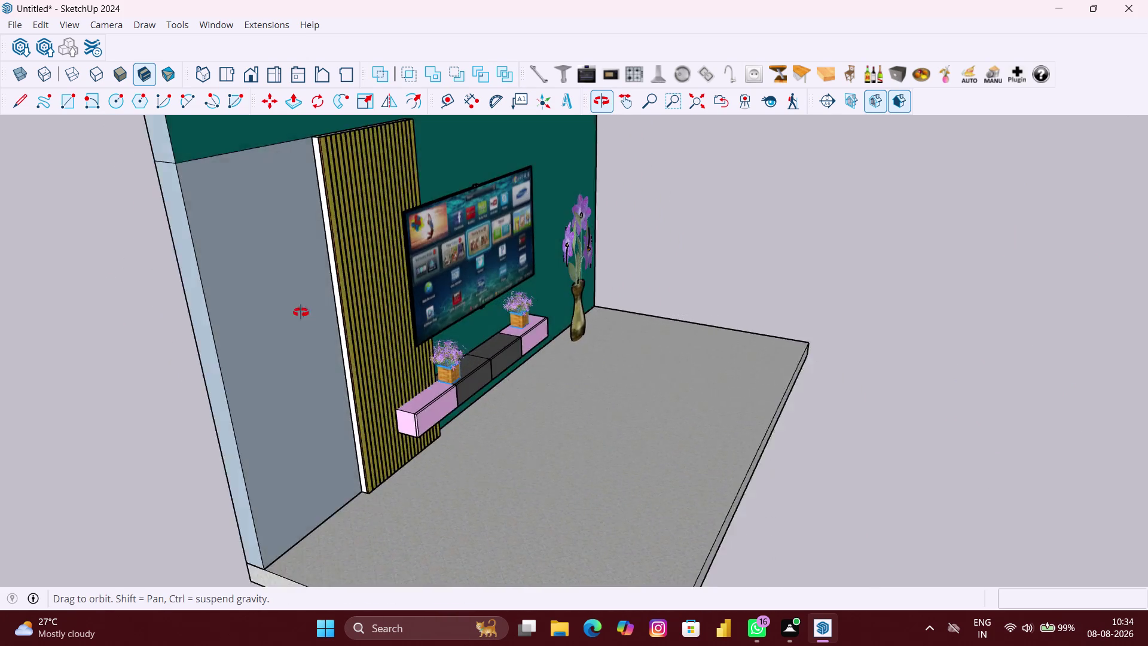
middle_drag(334, 312, 295, 312)
scroll(down, 3)
middle_drag(275, 287, 246, 288)
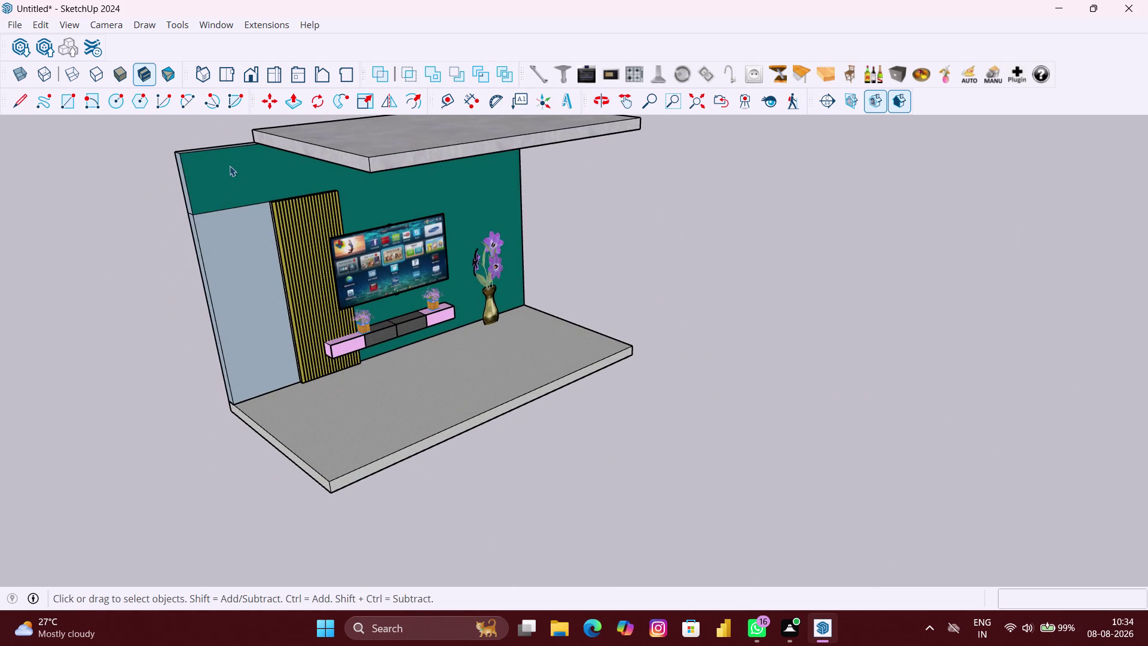
click(230, 165)
click(241, 251)
double_click(241, 251)
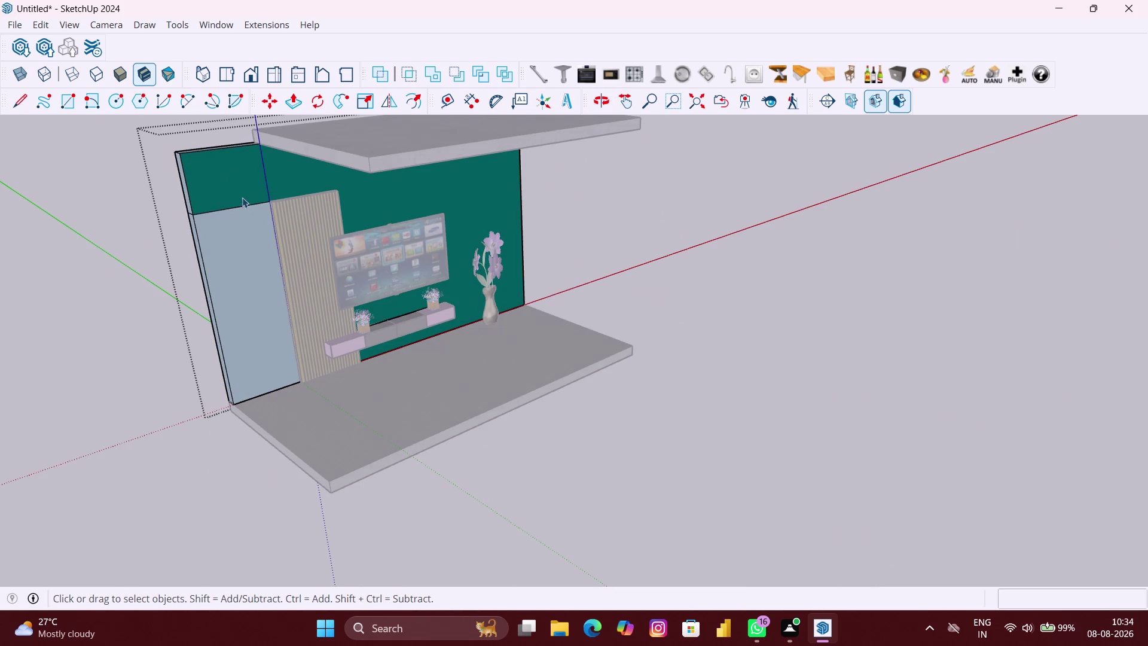
key(b)
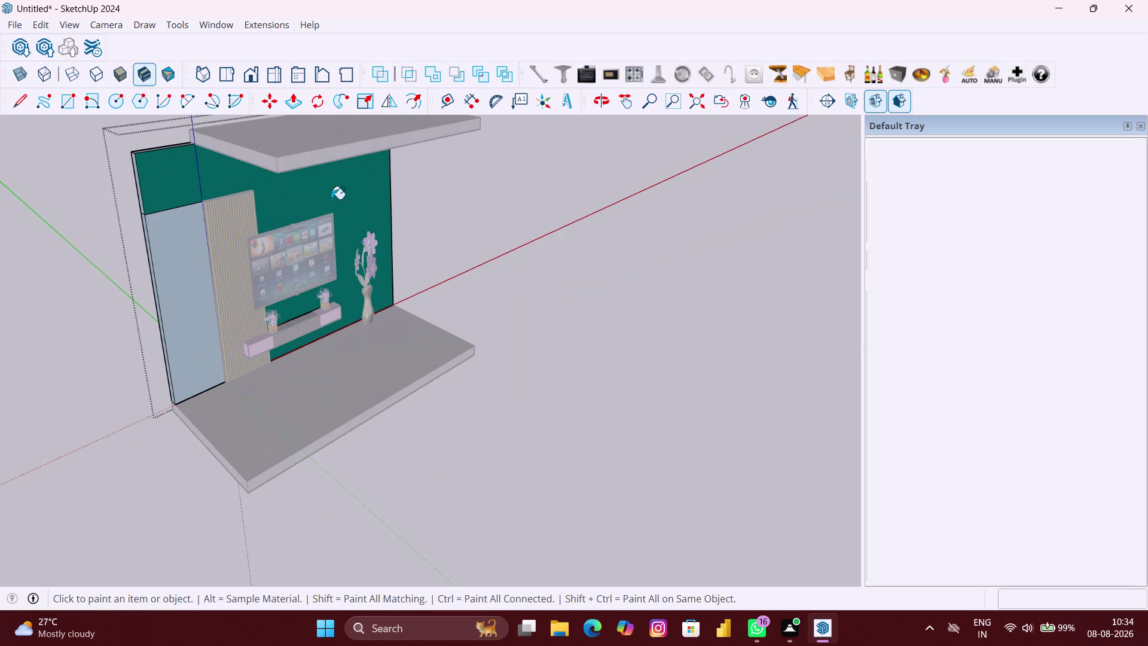
click(1126, 255)
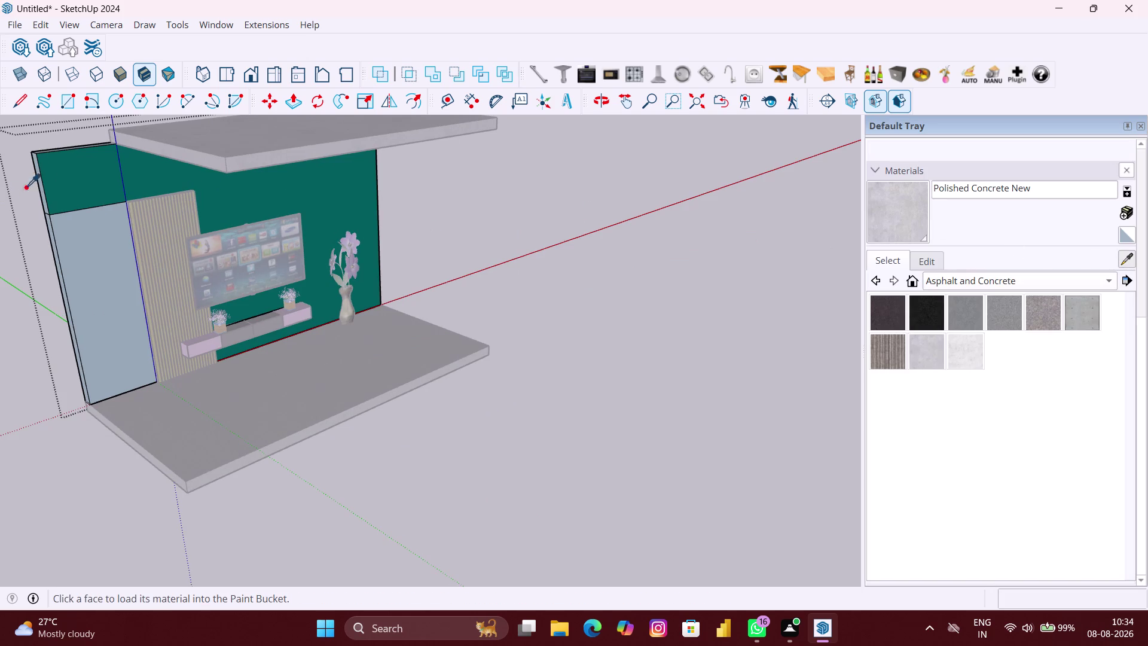
click(67, 183)
click(94, 267)
scroll(down, 3)
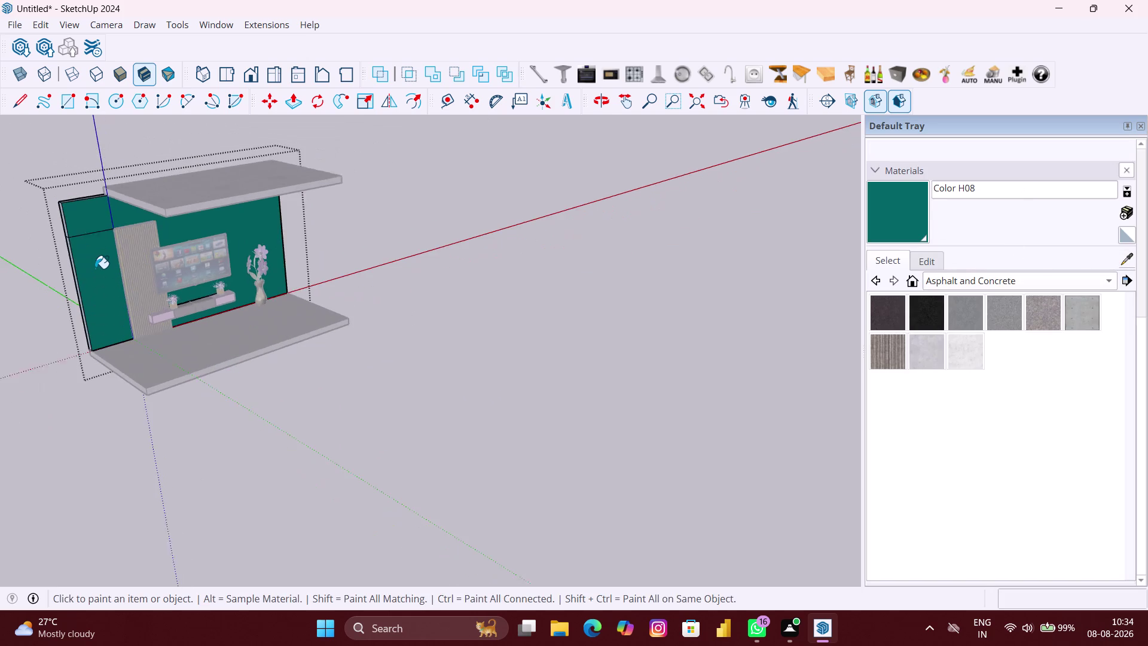
key(space)
click(370, 361)
scroll(up, 3)
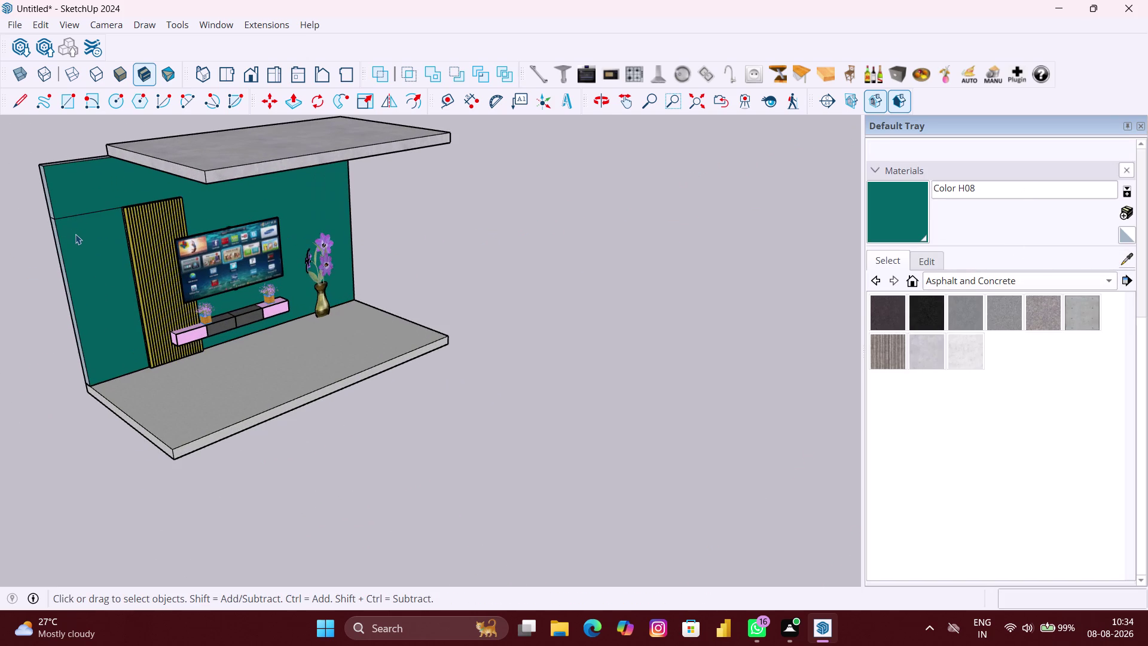
click(76, 218)
double_click(76, 218)
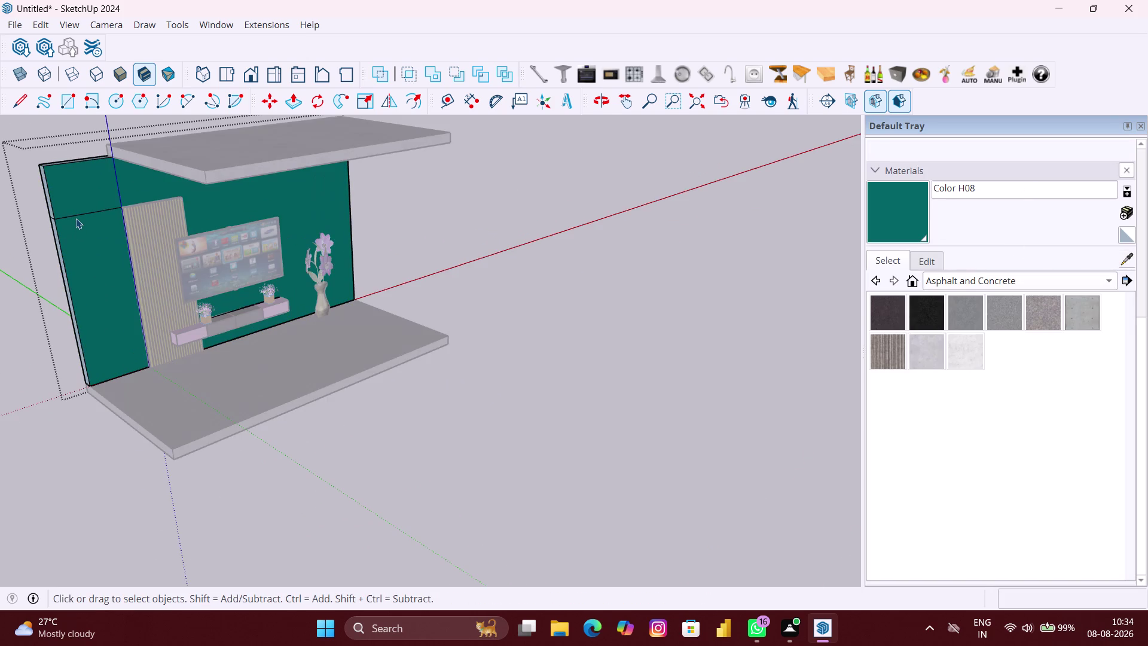
click(76, 218)
click(76, 219)
click(76, 218)
scroll(up, 3)
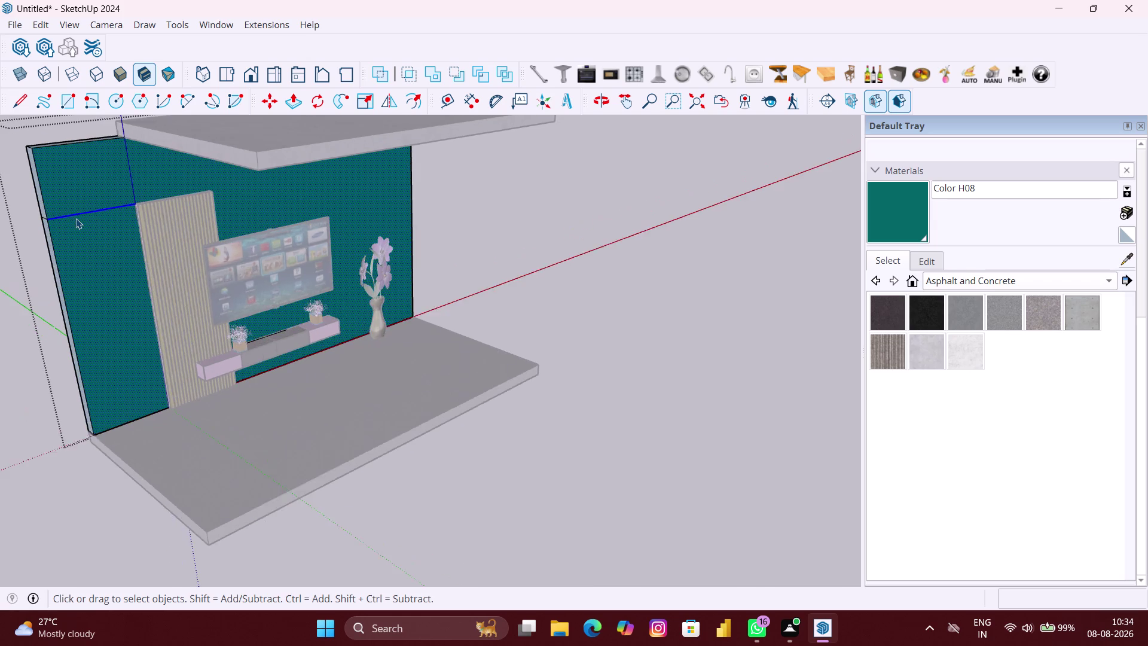
scroll(up, 3)
double_click(97, 210)
click(99, 209)
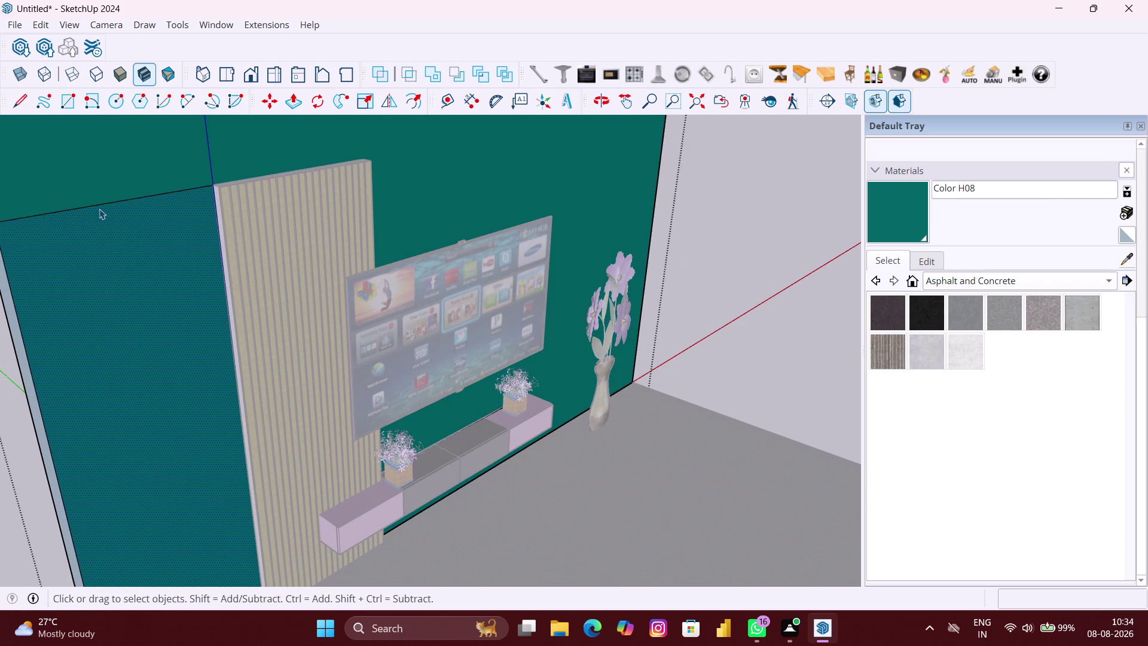
click(111, 206)
click(112, 201)
double_click(112, 204)
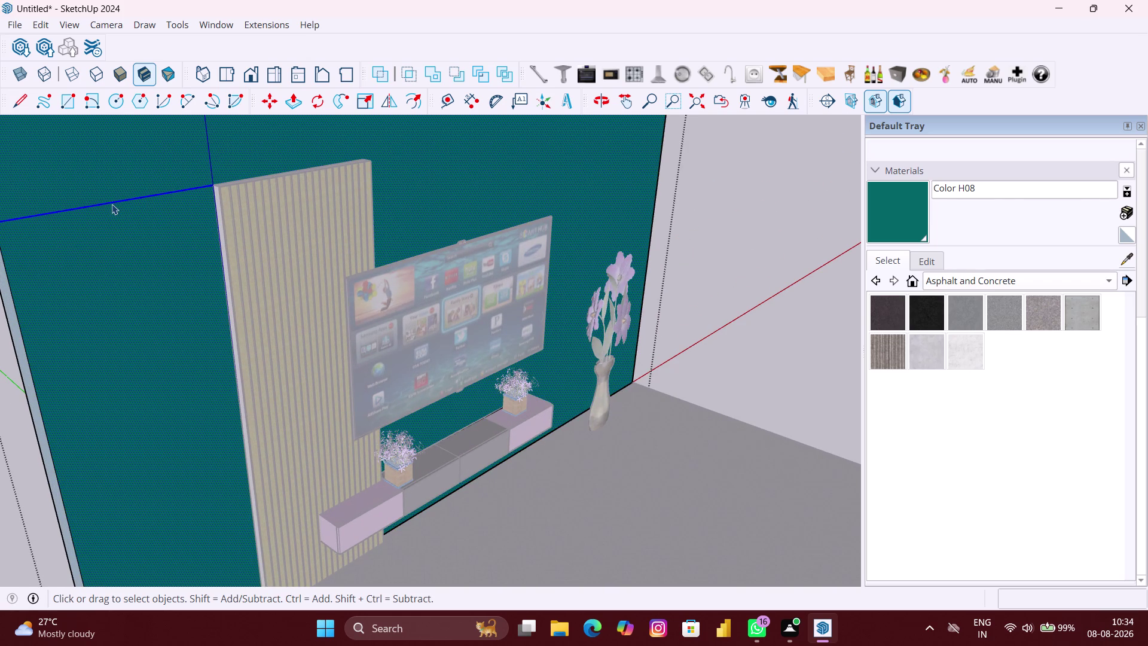
scroll(up, 3)
scroll(down, 3)
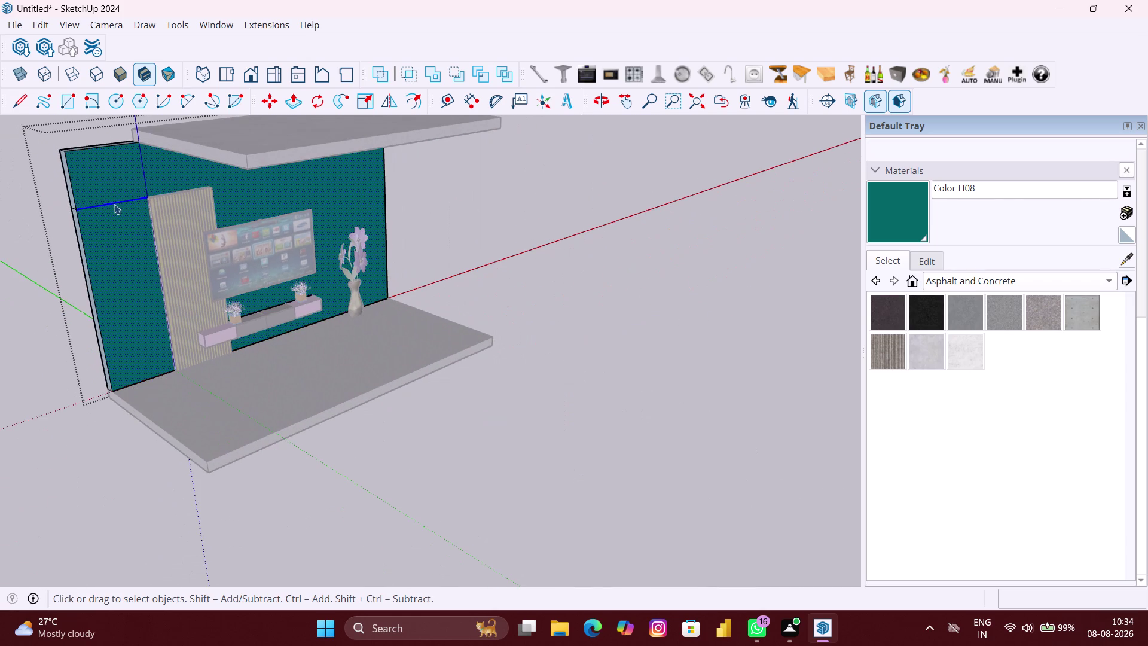
click(38, 184)
scroll(up, 3)
scroll(up, 3)
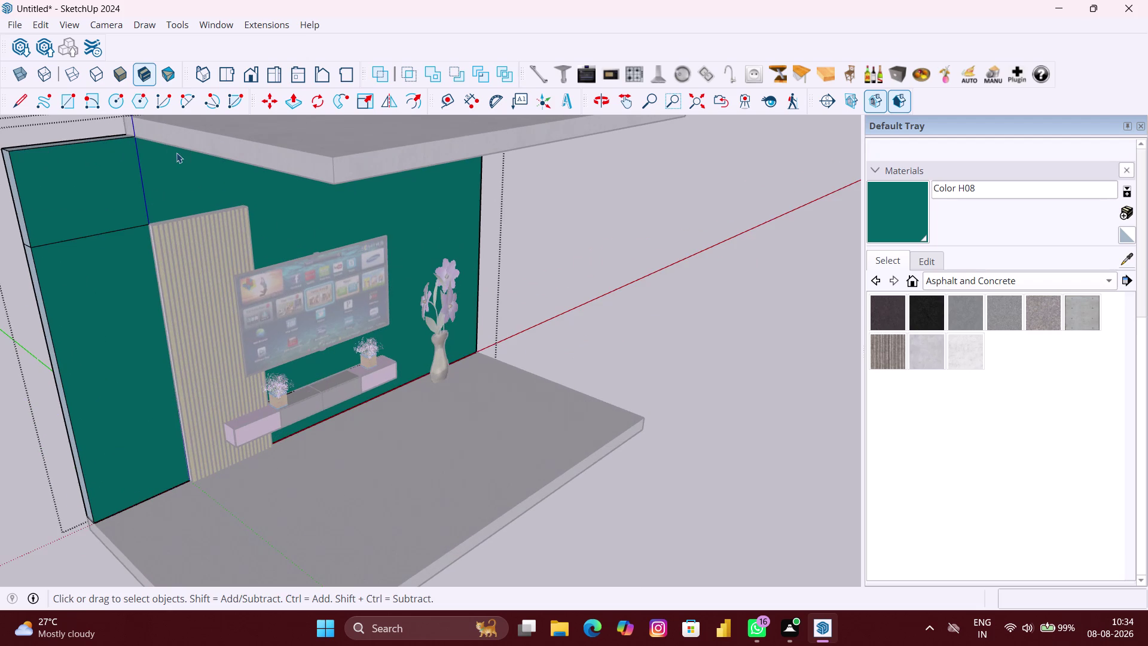
click(169, 163)
click(97, 182)
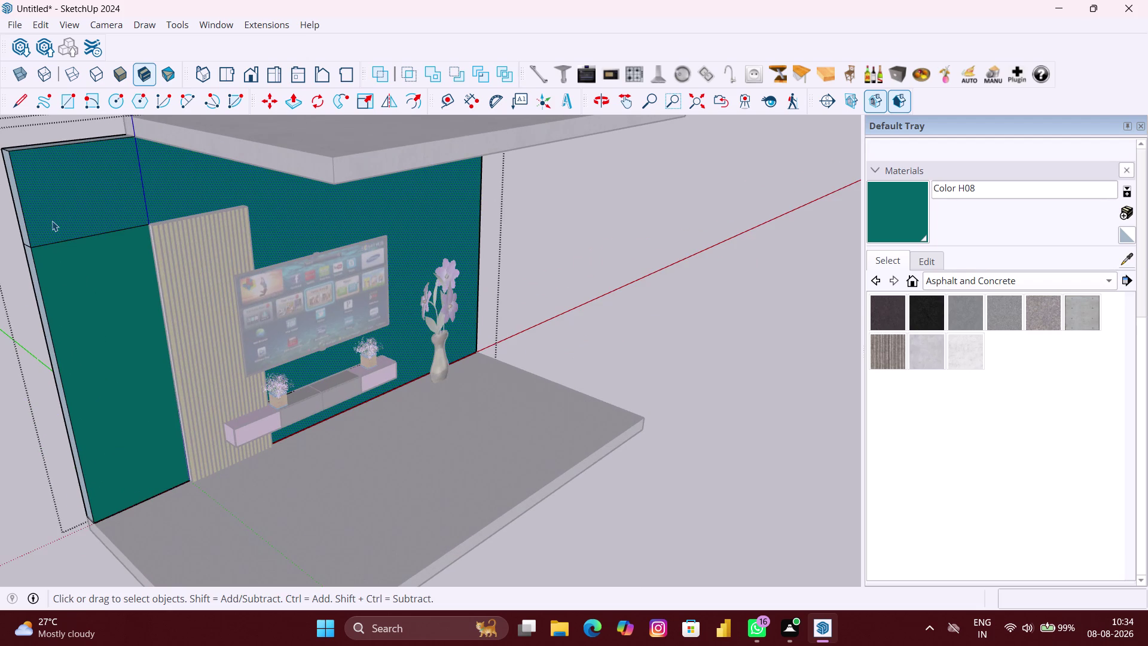
double_click(52, 199)
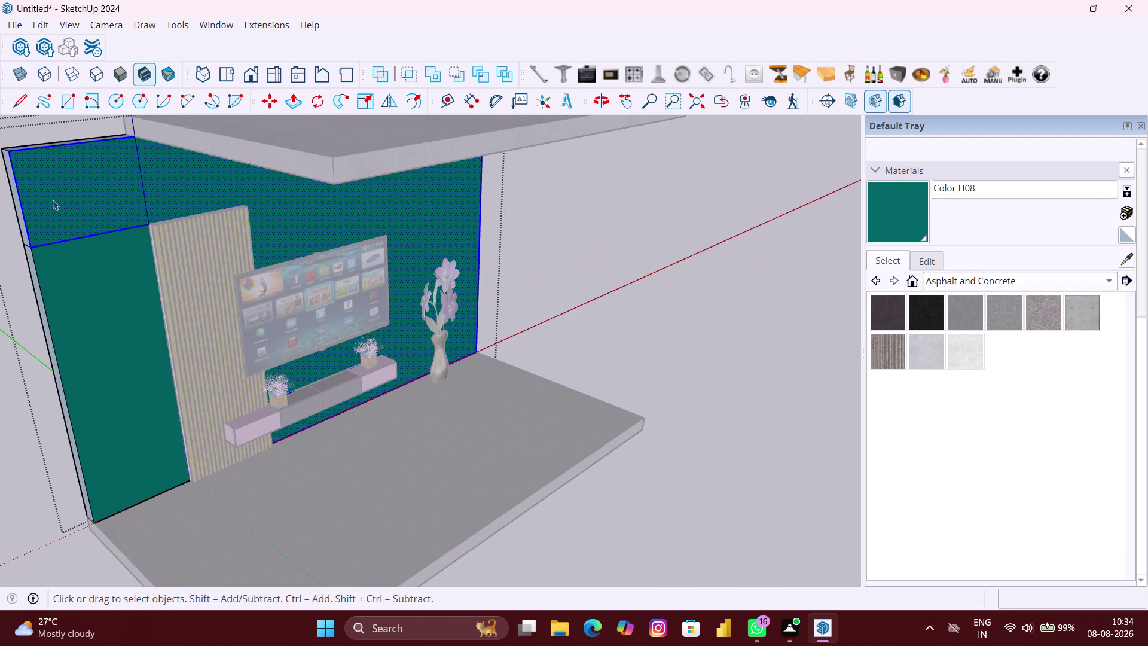
scroll(up, 3)
click(148, 233)
double_click(147, 233)
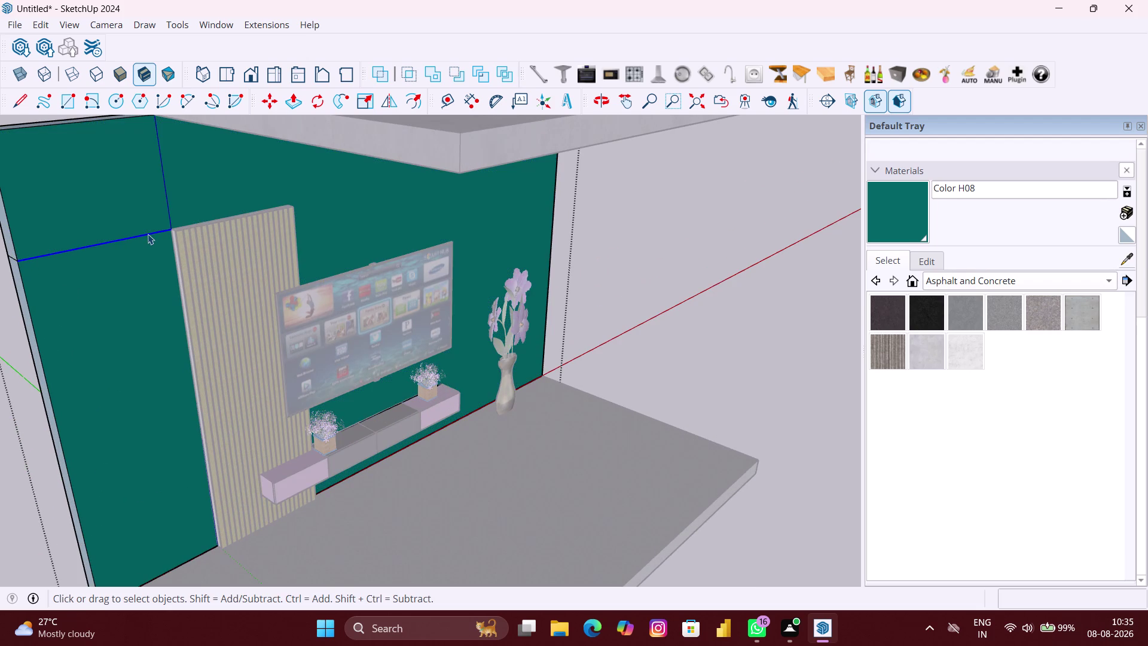
scroll(up, 3)
scroll(up, 3)
click(166, 235)
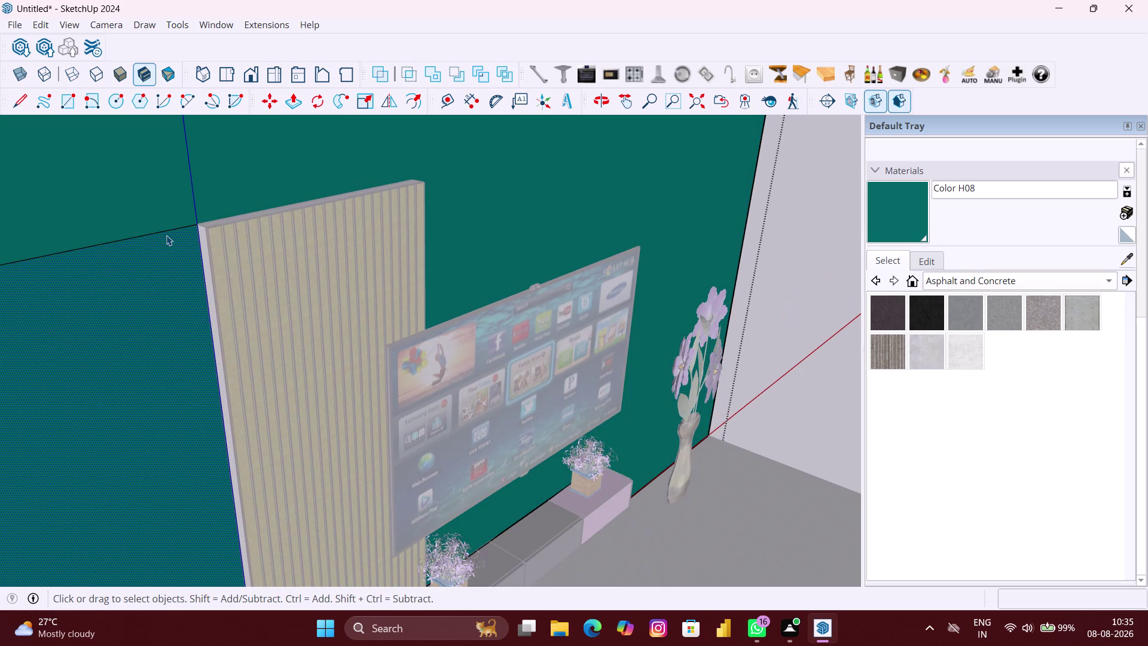
click(166, 235)
click(165, 232)
scroll(down, 3)
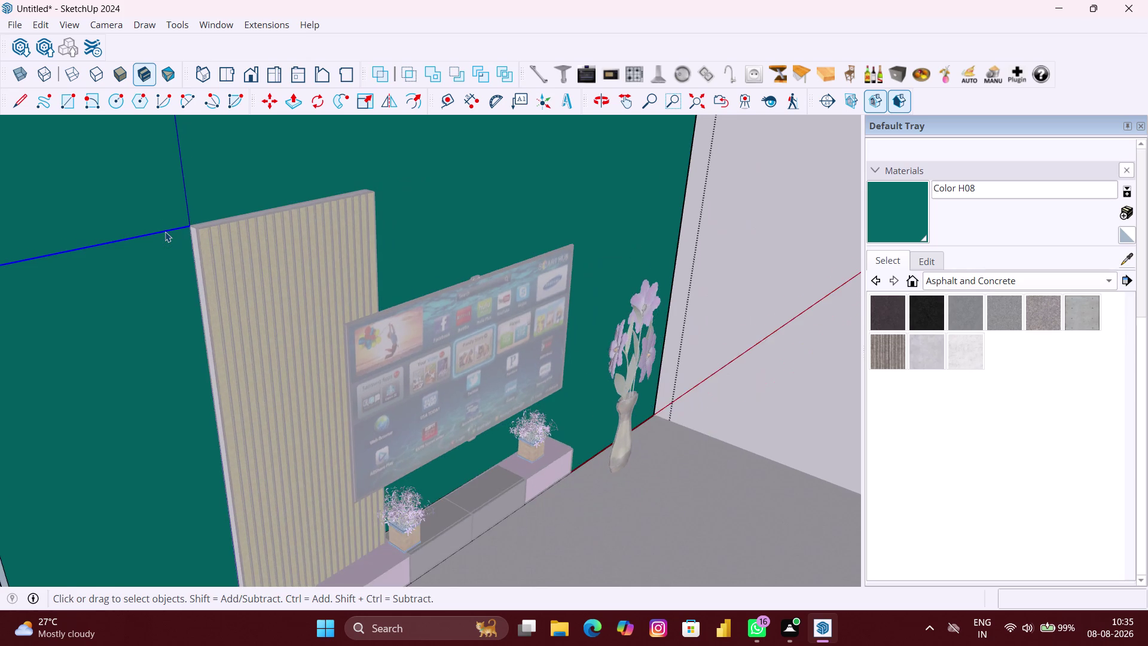
scroll(down, 3)
key(Delete)
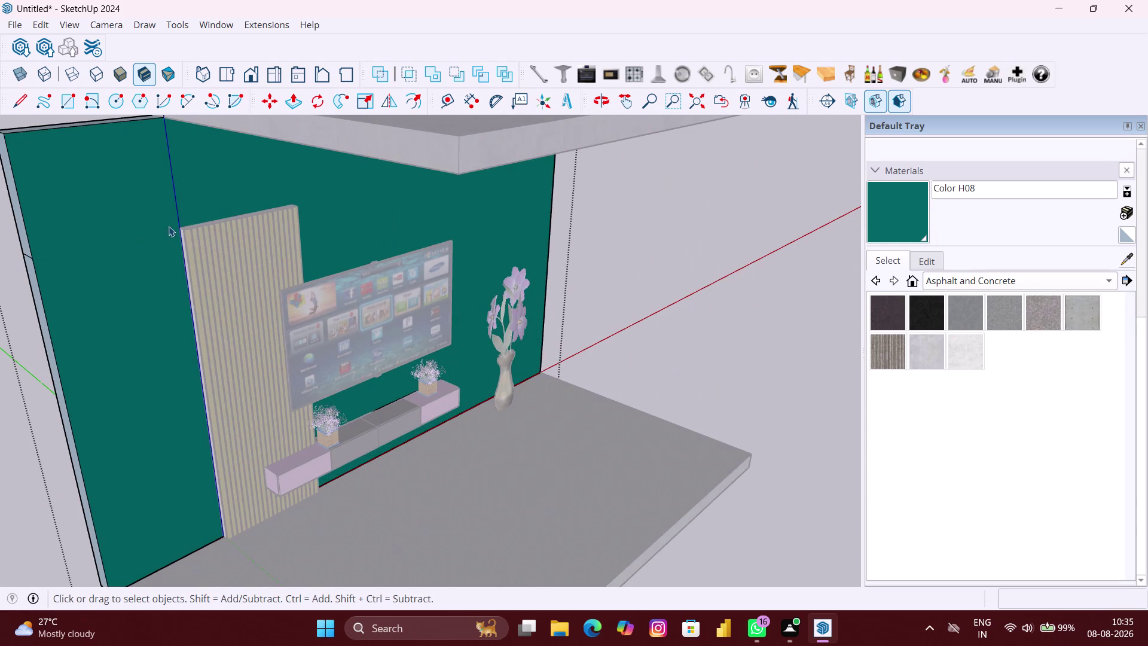
click(178, 202)
double_click(178, 202)
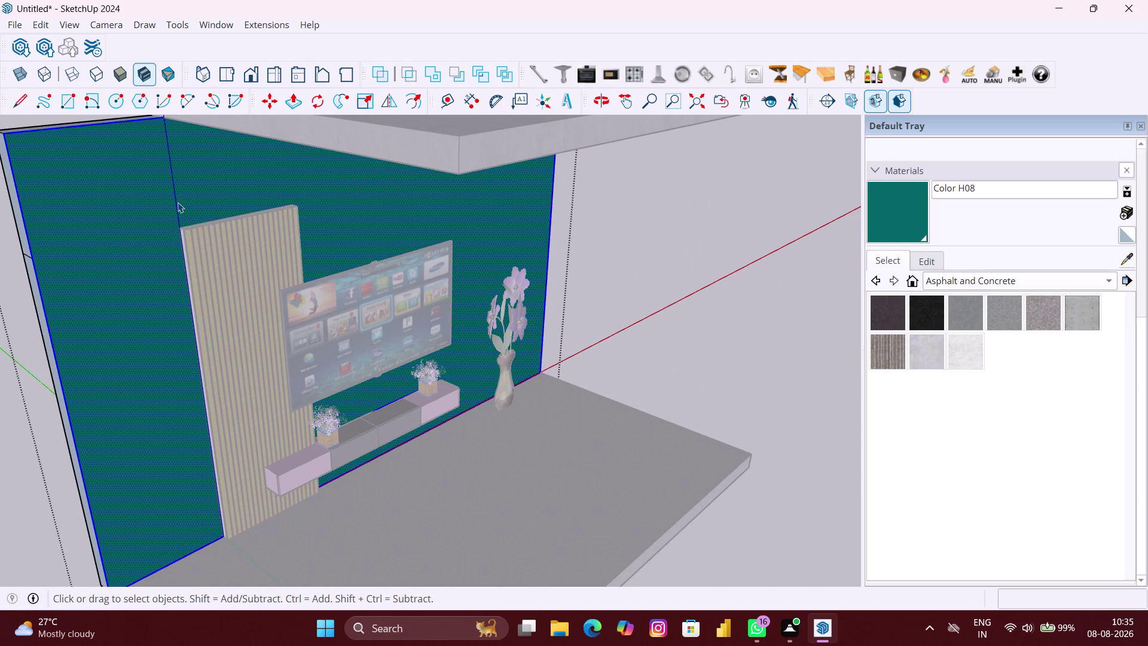
click(167, 210)
click(176, 206)
scroll(down, 3)
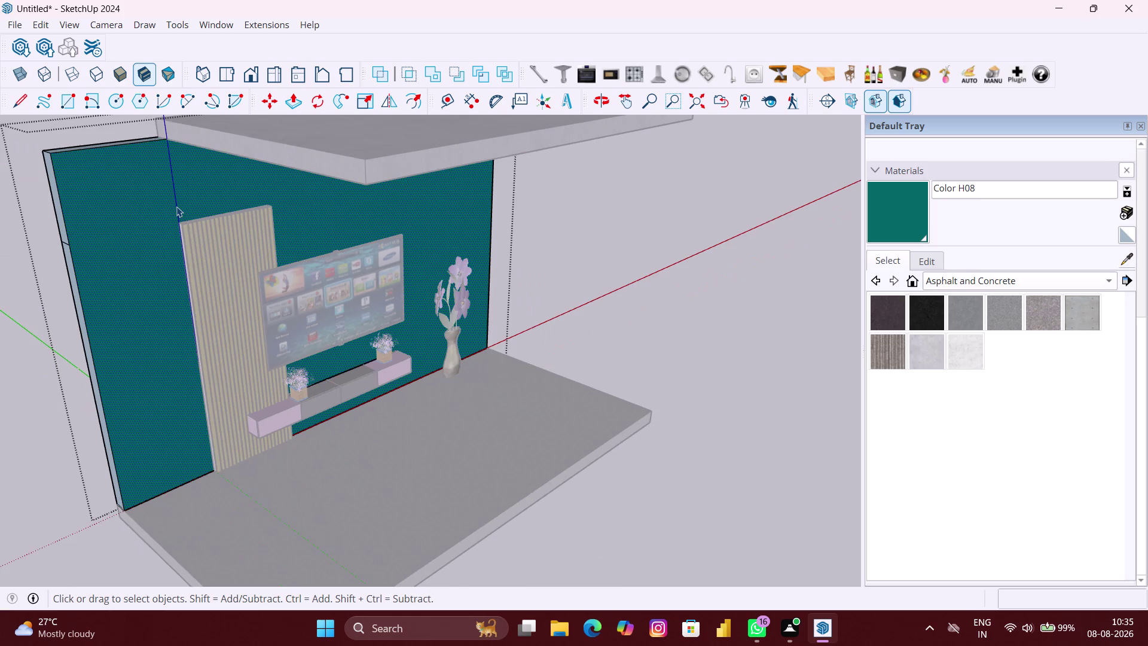
scroll(down, 3)
key(Delete)
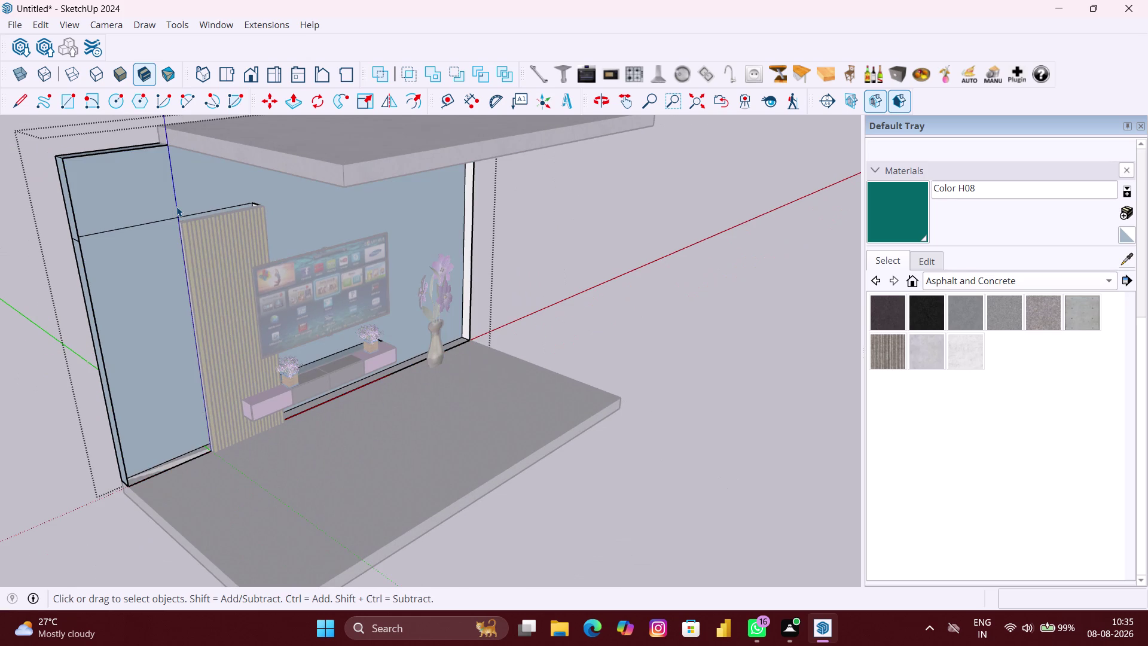
key(z)
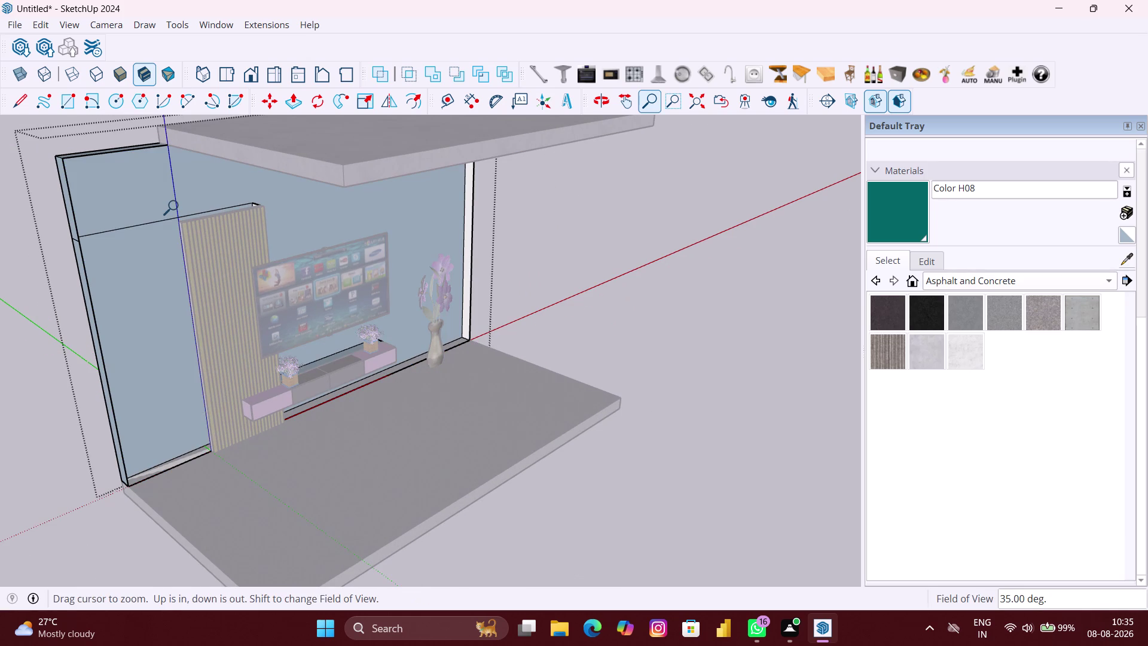
Undo the last change and reframe the room with the ceiling slab in view.
key(ctrl+z)
scroll(down, 3)
key(space)
click(90, 241)
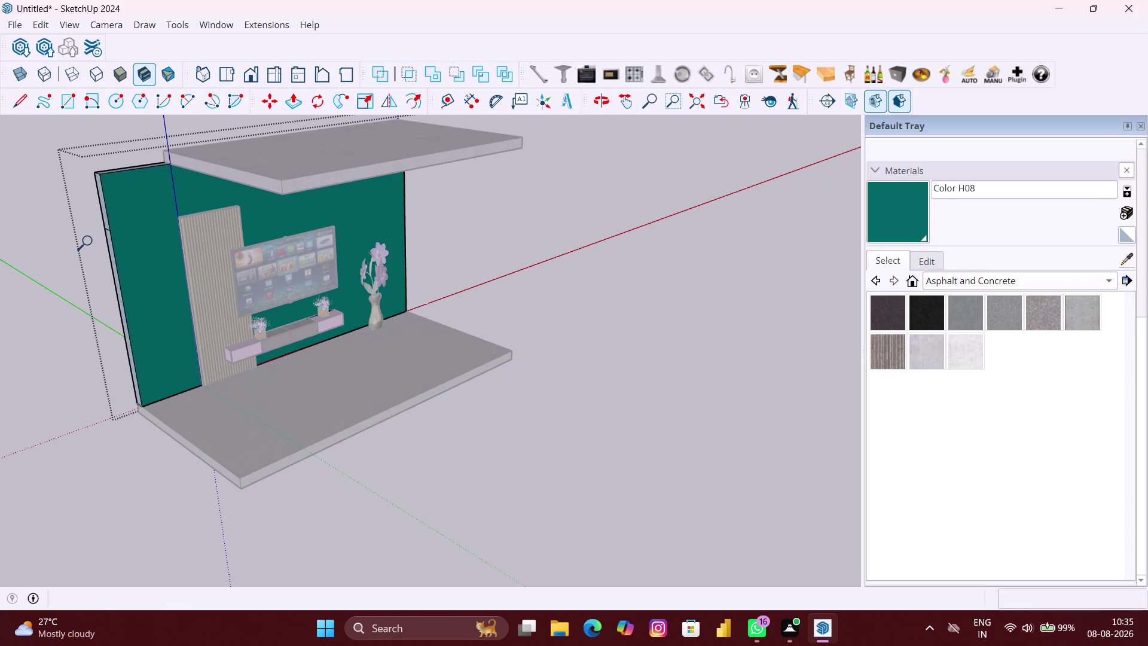
click(55, 254)
scroll(down, 3)
middle_drag(164, 225, 102, 206)
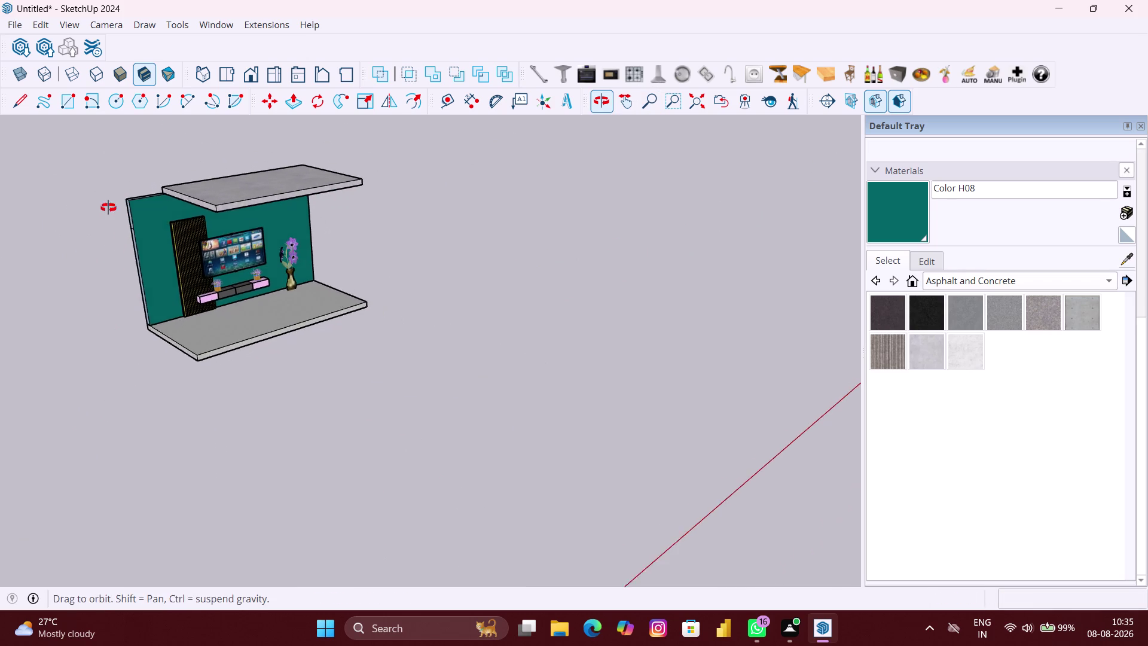
middle_drag(102, 206, 100, 206)
scroll(up, 3)
middle_drag(186, 242, 266, 233)
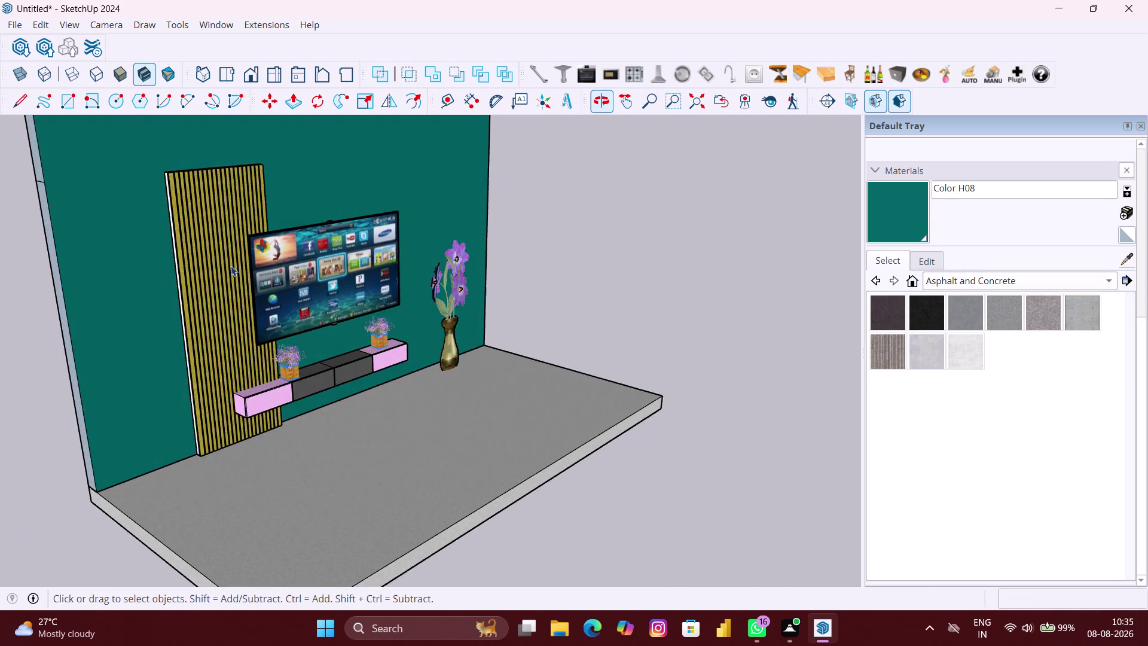
scroll(down, 3)
middle_drag(158, 275, 142, 256)
scroll(down, 3)
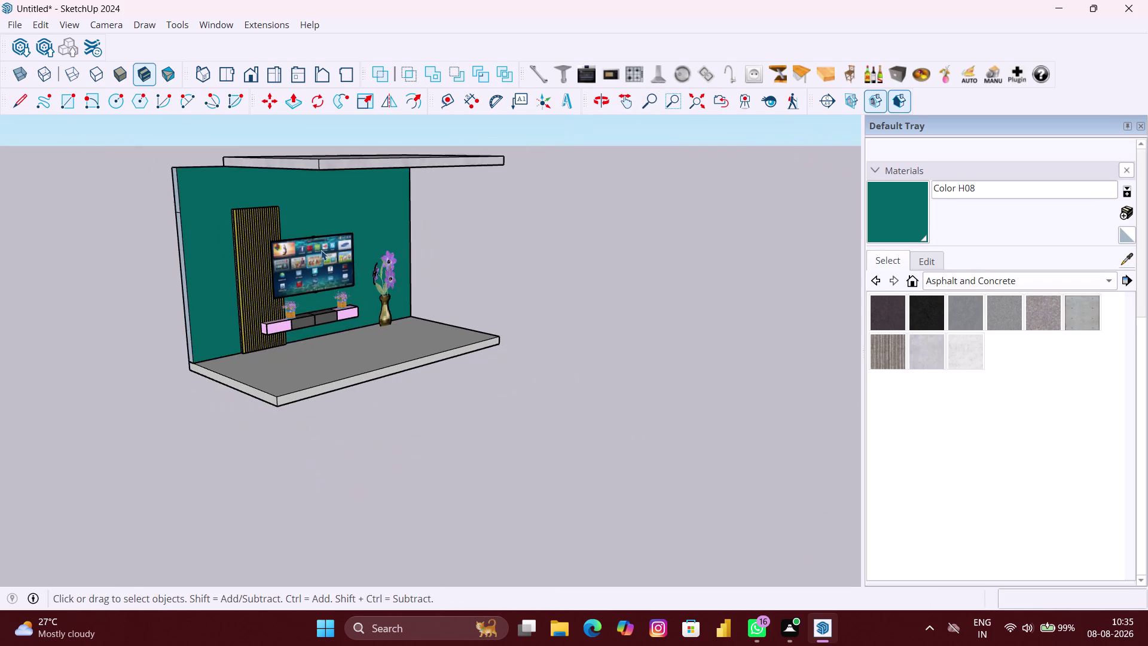
middle_drag(392, 253, 354, 290)
scroll(up, 3)
middle_drag(234, 242, 232, 246)
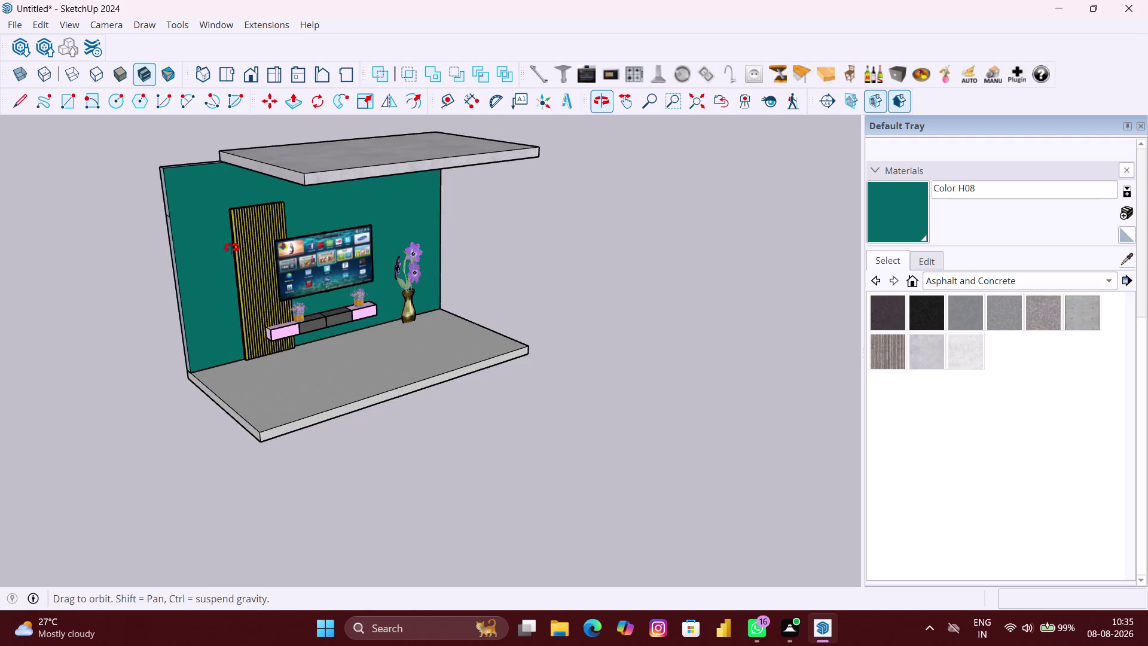
middle_drag(232, 247, 231, 255)
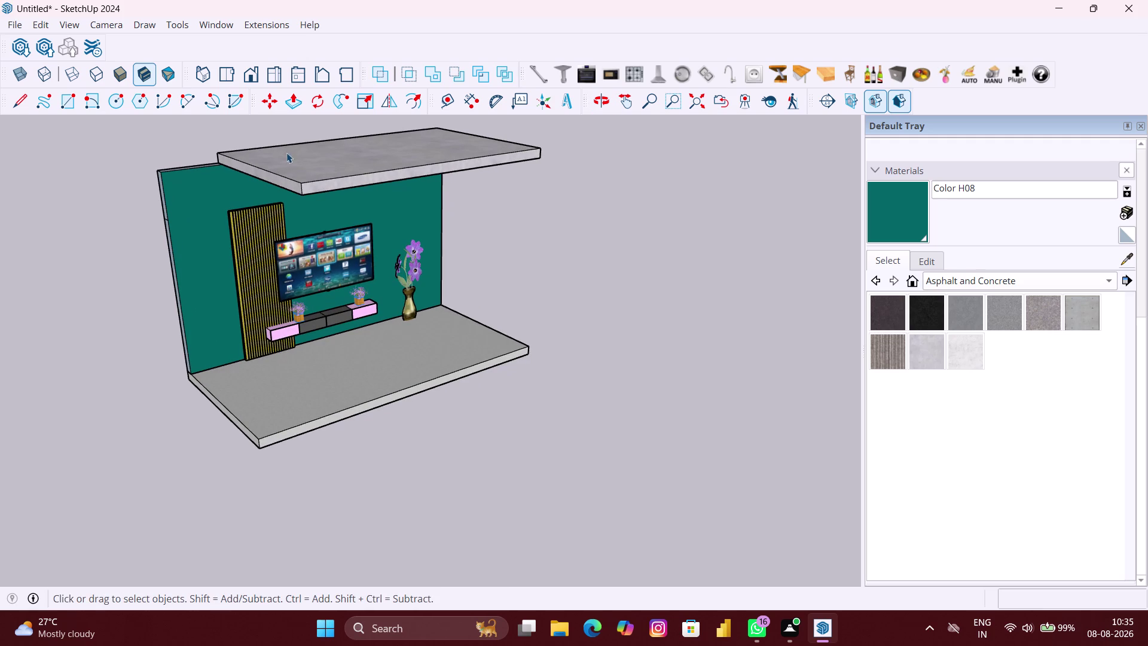
Push/pull the ceiling slab's side face out across the full teal wall.
click(287, 152)
double_click(291, 170)
key(p)
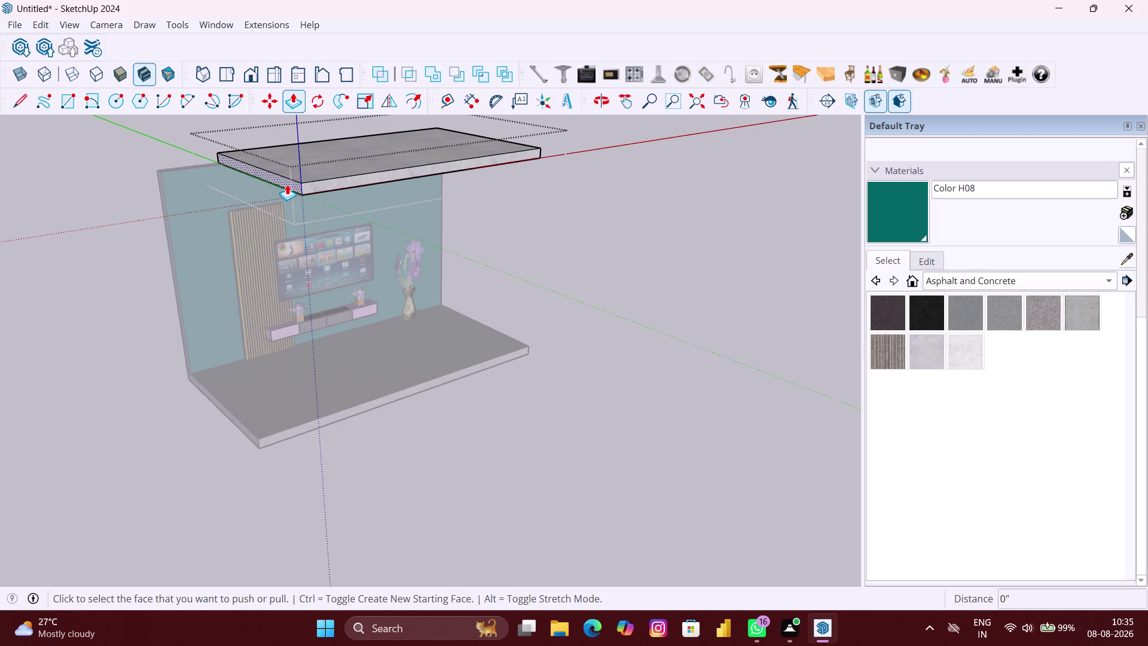
click(287, 184)
click(165, 174)
Orbit toward a front view to check the extended ceiling.
scroll(down, 3)
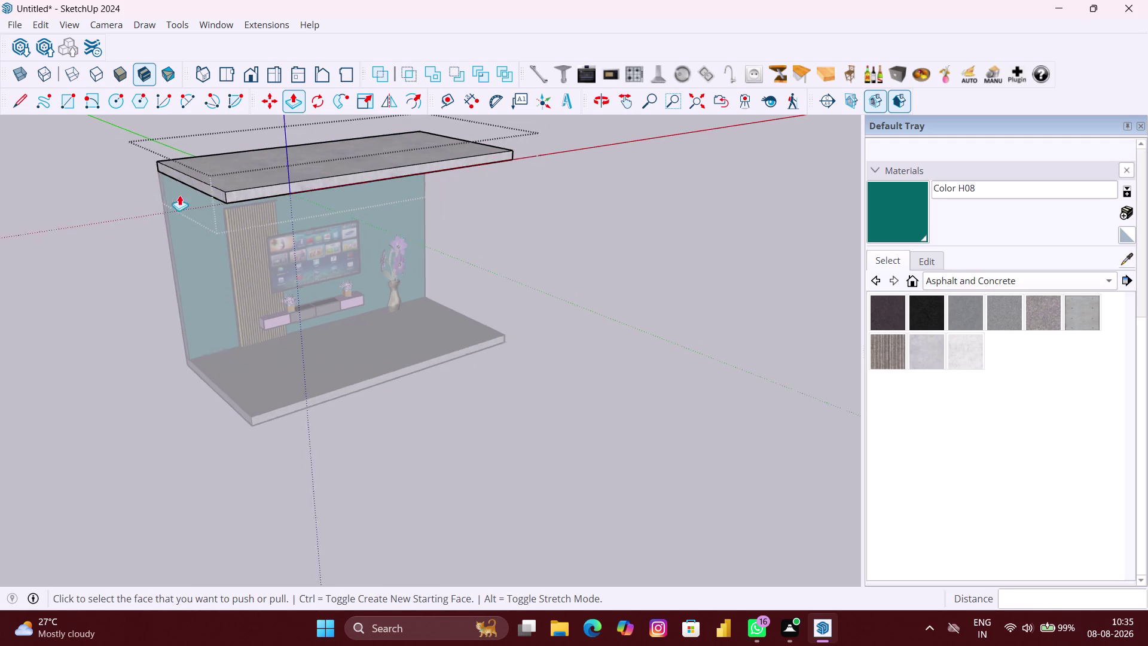
scroll(down, 3)
key(space)
click(403, 250)
scroll(up, 3)
middle_drag(393, 250, 255, 231)
scroll(up, 3)
middle_drag(402, 213, 400, 299)
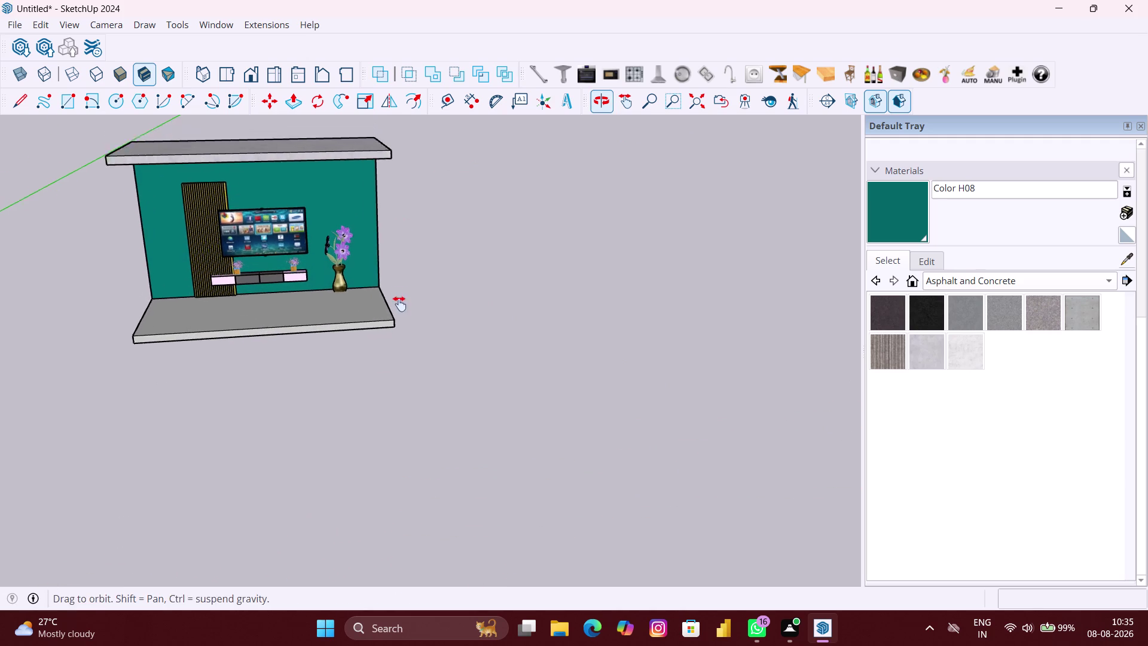
Orbit and pan to a level, straight front view of the room.
middle_drag(400, 299, 399, 304)
middle_drag(343, 252, 338, 180)
scroll(up, 3)
middle_click(328, 224)
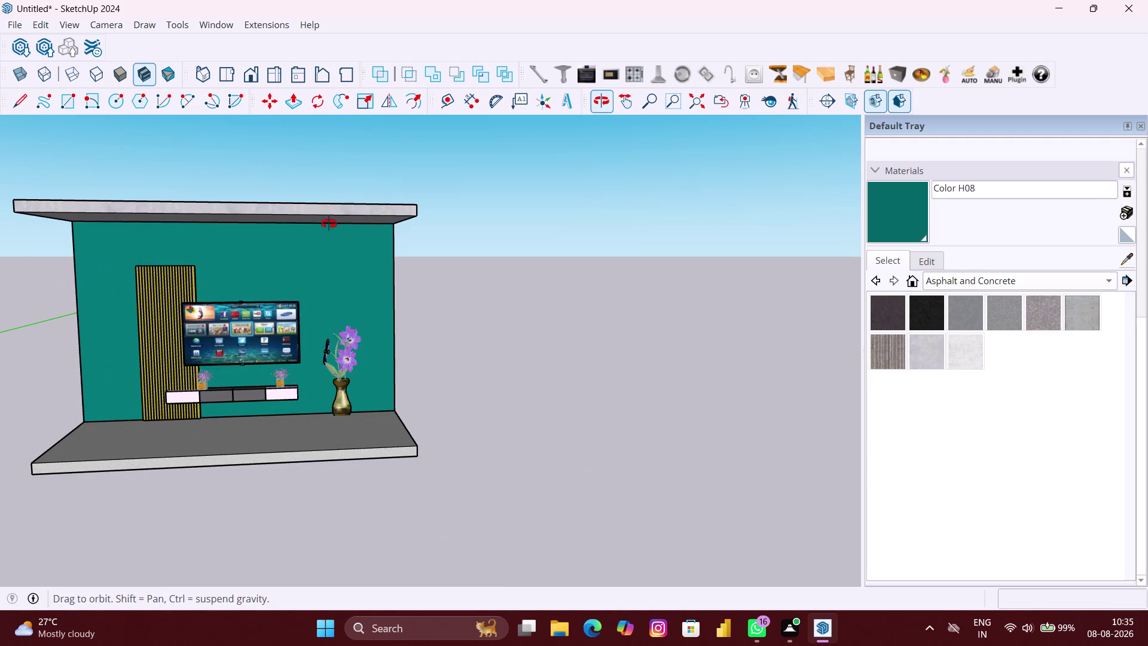
middle_drag(330, 237, 374, 239)
scroll(up, 3)
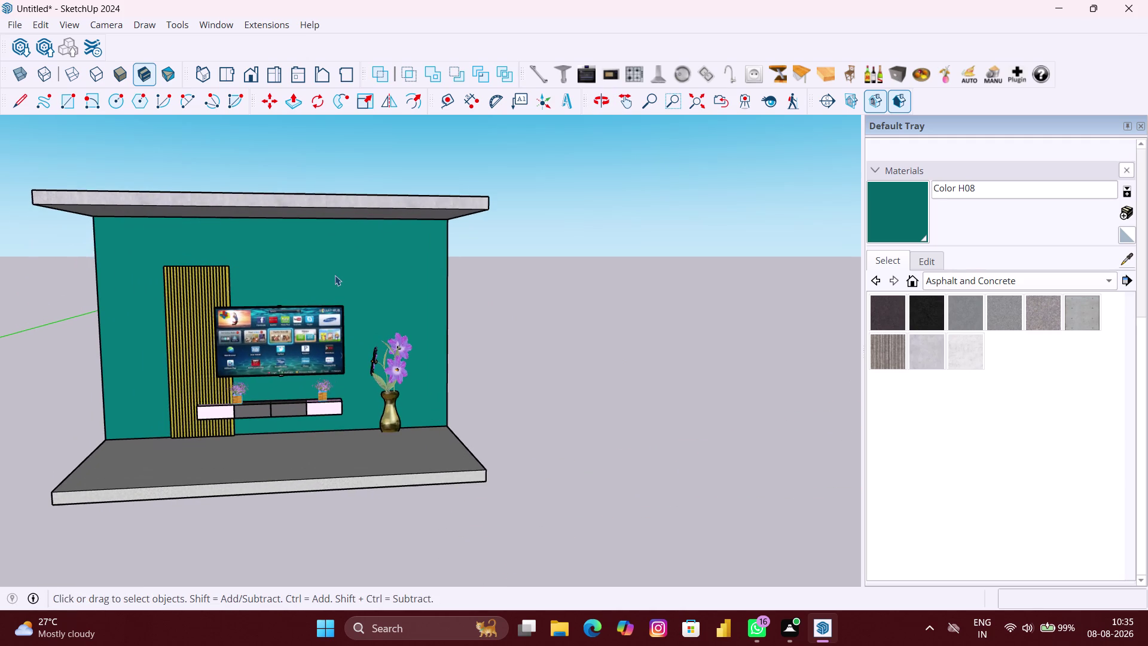
middle_drag(327, 276, 321, 276)
scroll(up, 3)
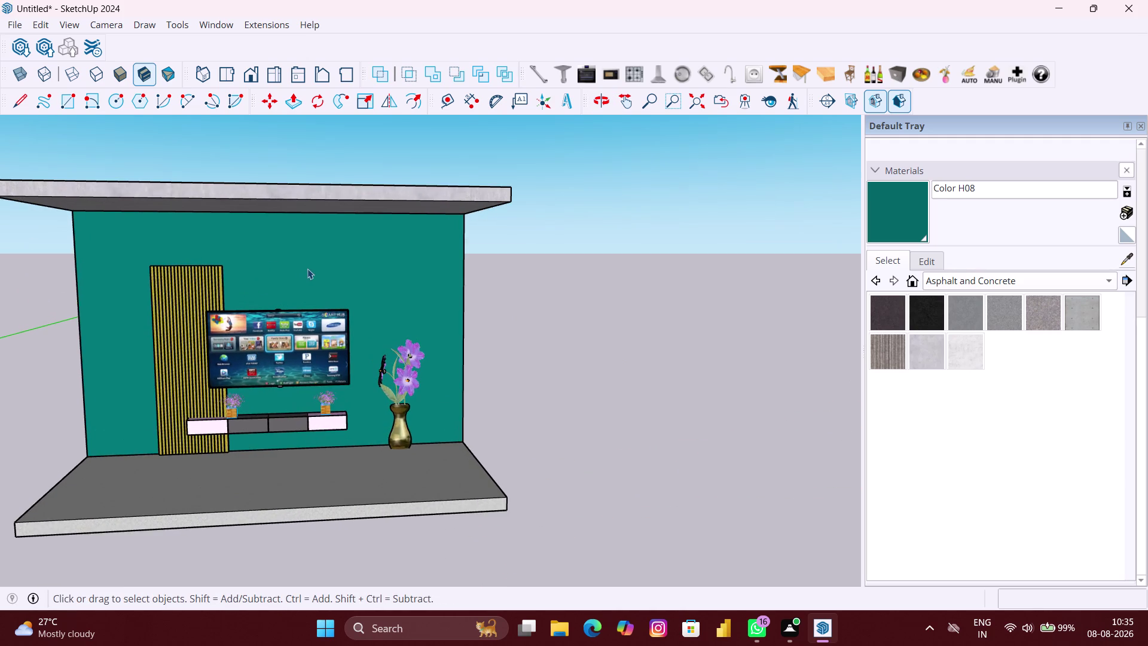
scroll(up, 3)
scroll(up, 3)
scroll(up, 3)
middle_drag(320, 262, 335, 253)
middle_drag(344, 267, 332, 272)
scroll(up, 3)
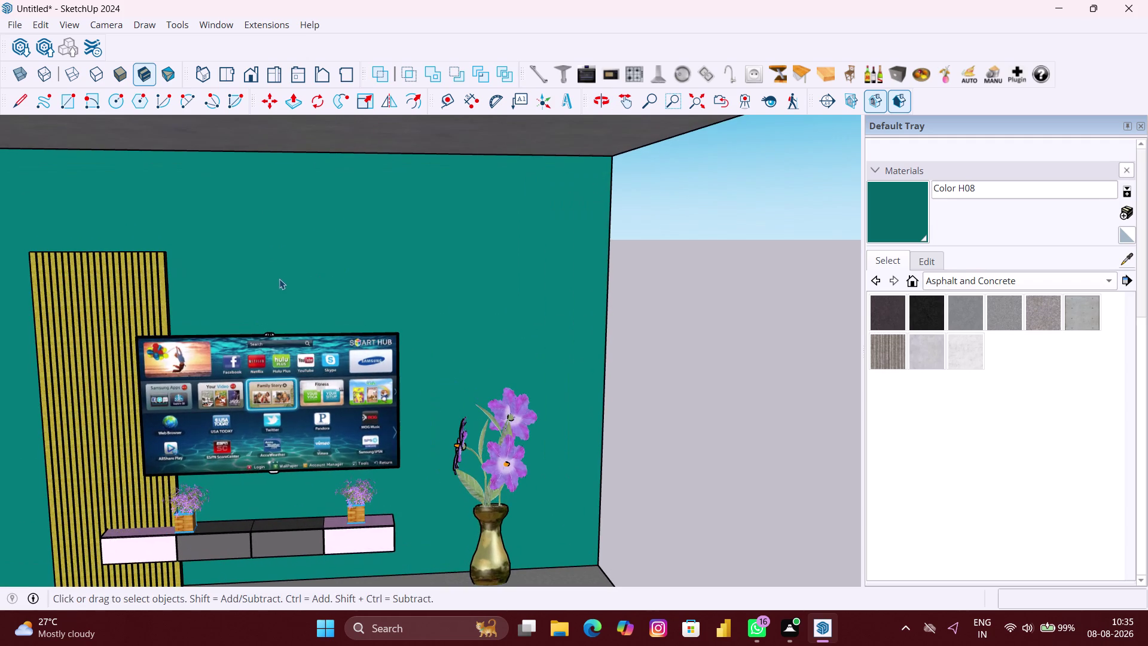
Zoom in close on the TV, cabinet and vase and centre the TV.
middle_click(279, 279)
middle_drag(279, 277, 291, 237)
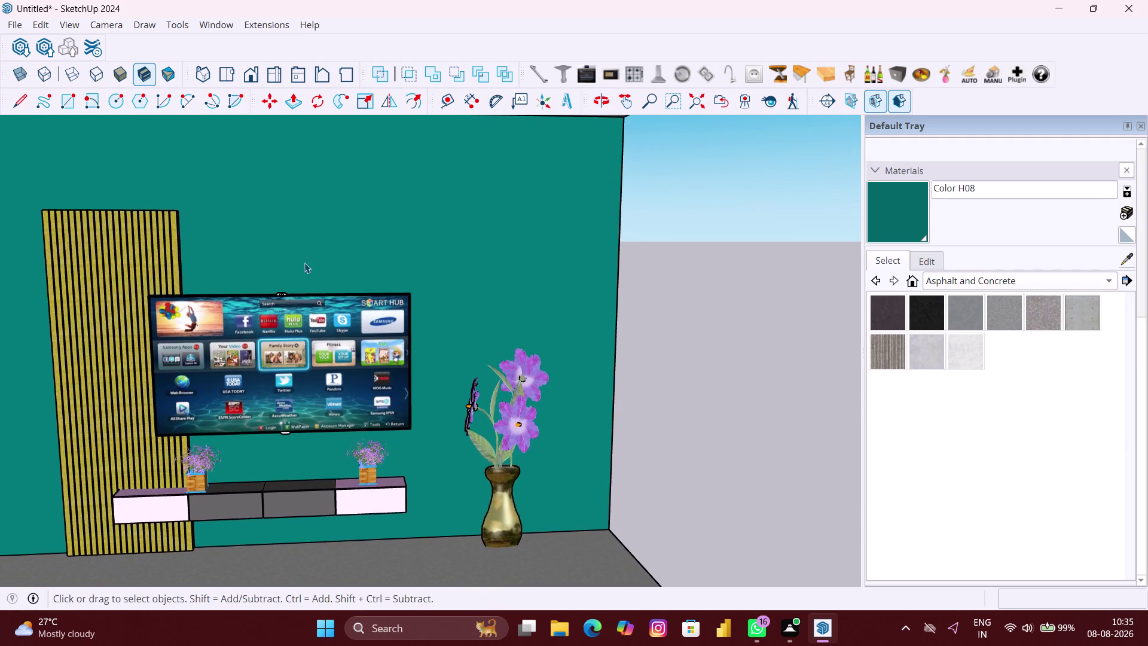
scroll(up, 3)
middle_drag(304, 265, 308, 241)
middle_drag(302, 267, 304, 260)
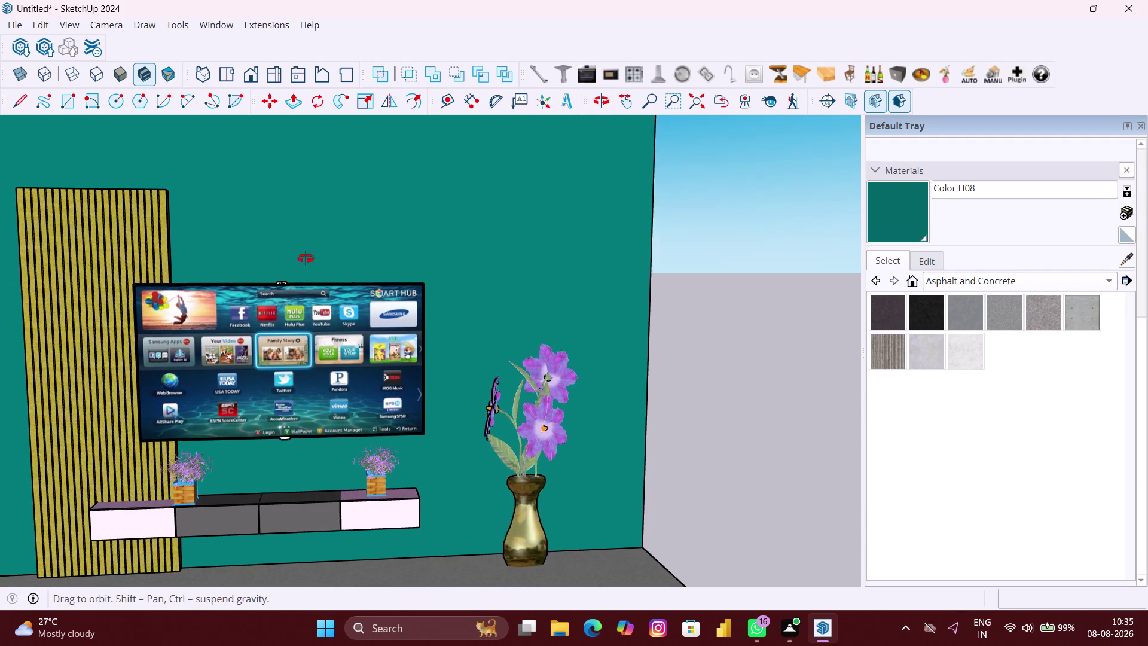
middle_drag(304, 260, 313, 251)
middle_drag(360, 275, 329, 262)
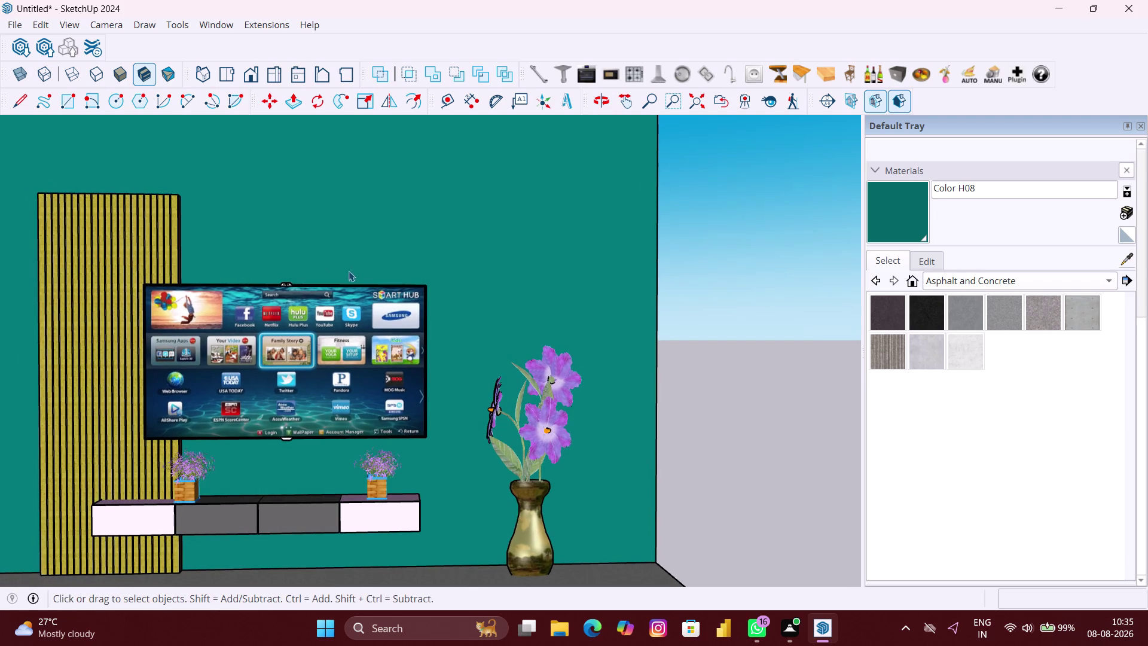
middle_click(349, 295)
middle_drag(349, 295, 353, 268)
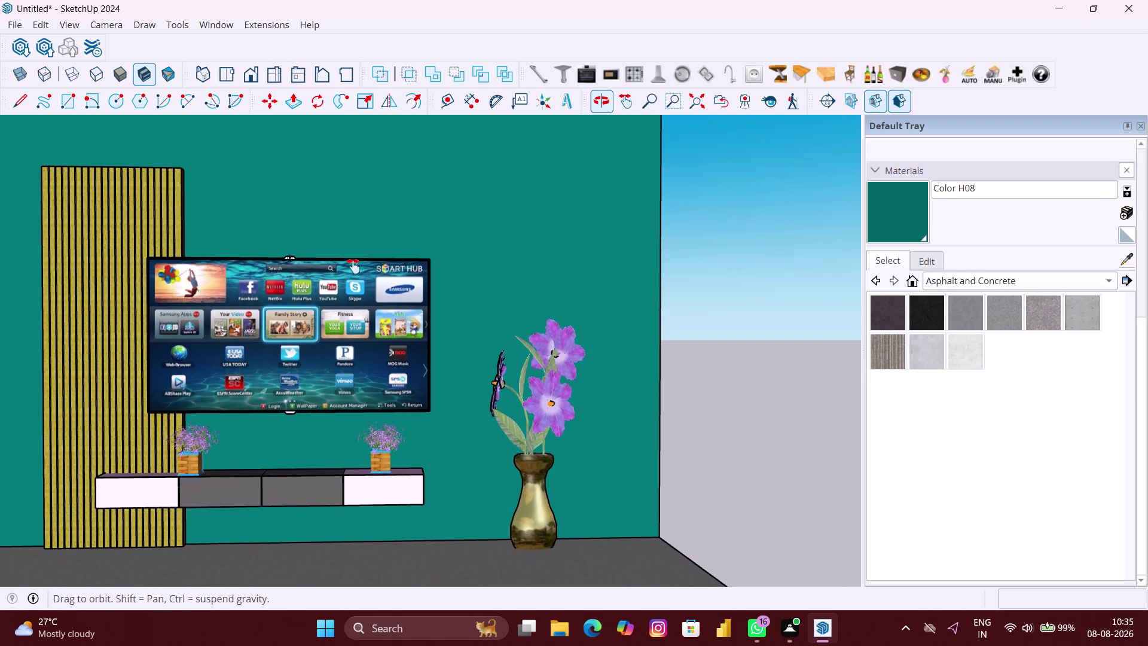
middle_drag(353, 268, 353, 266)
Square up the view on the fluted panel, TV and vase, then open the File menu.
middle_click(416, 276)
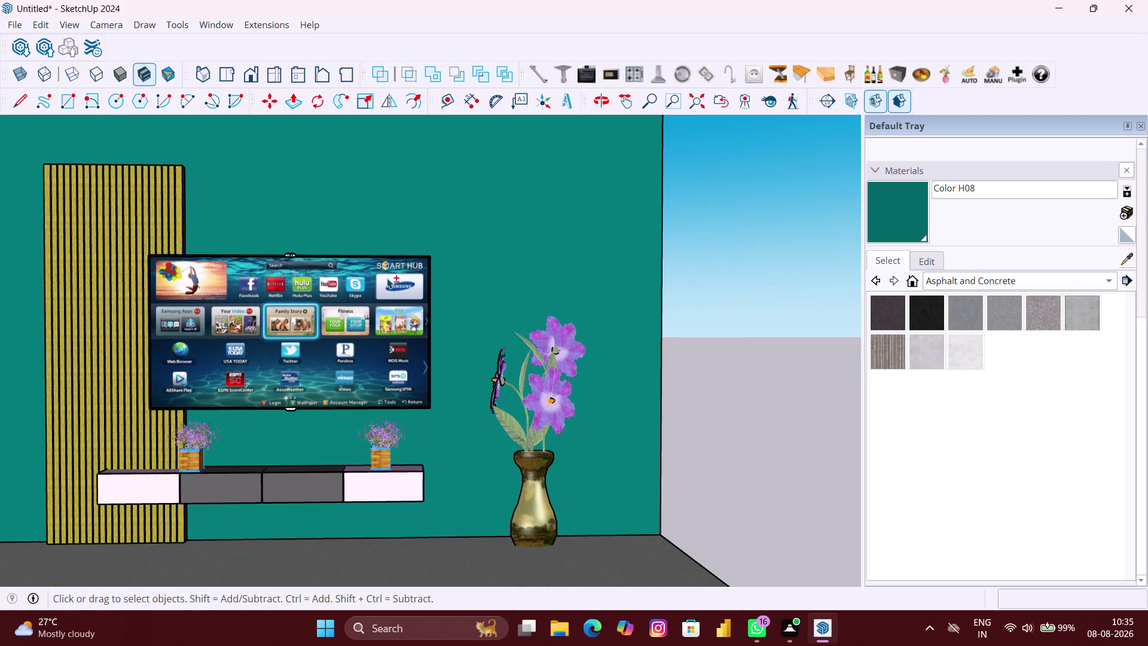
middle_drag(386, 278, 415, 266)
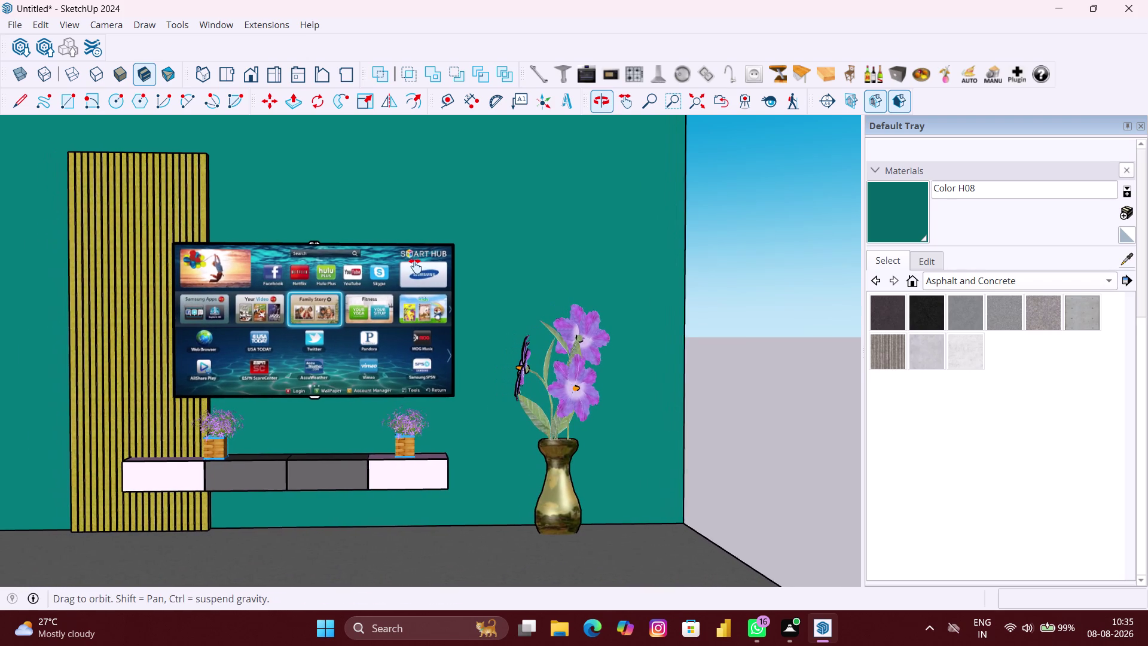
middle_drag(415, 266, 428, 266)
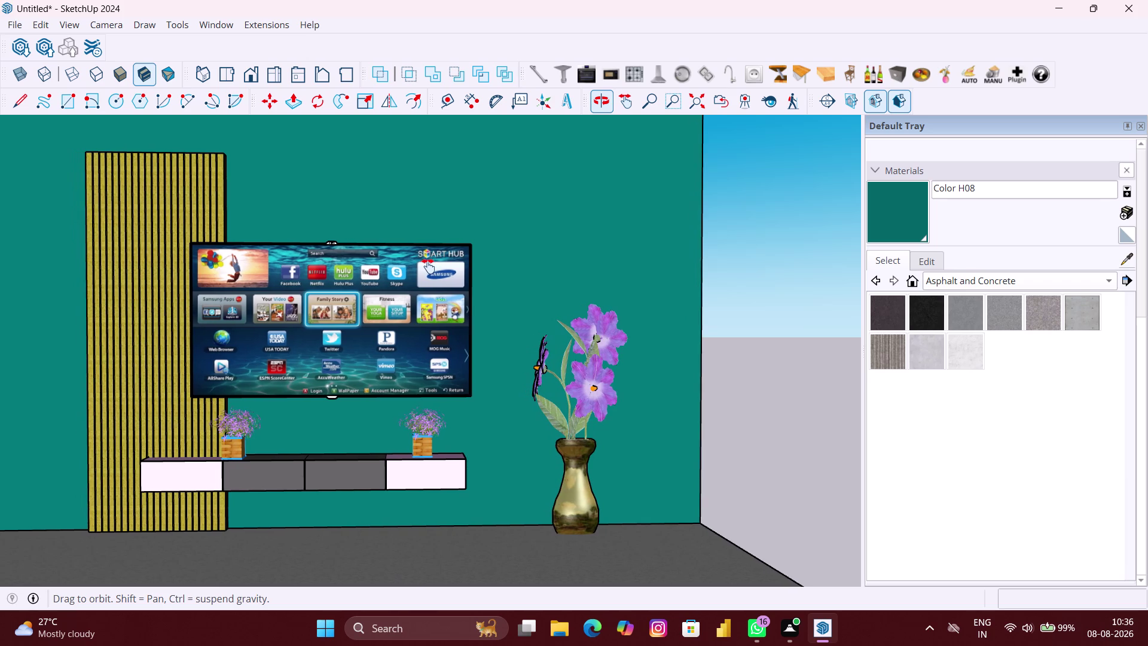
middle_drag(428, 266, 434, 267)
middle_drag(396, 278, 413, 275)
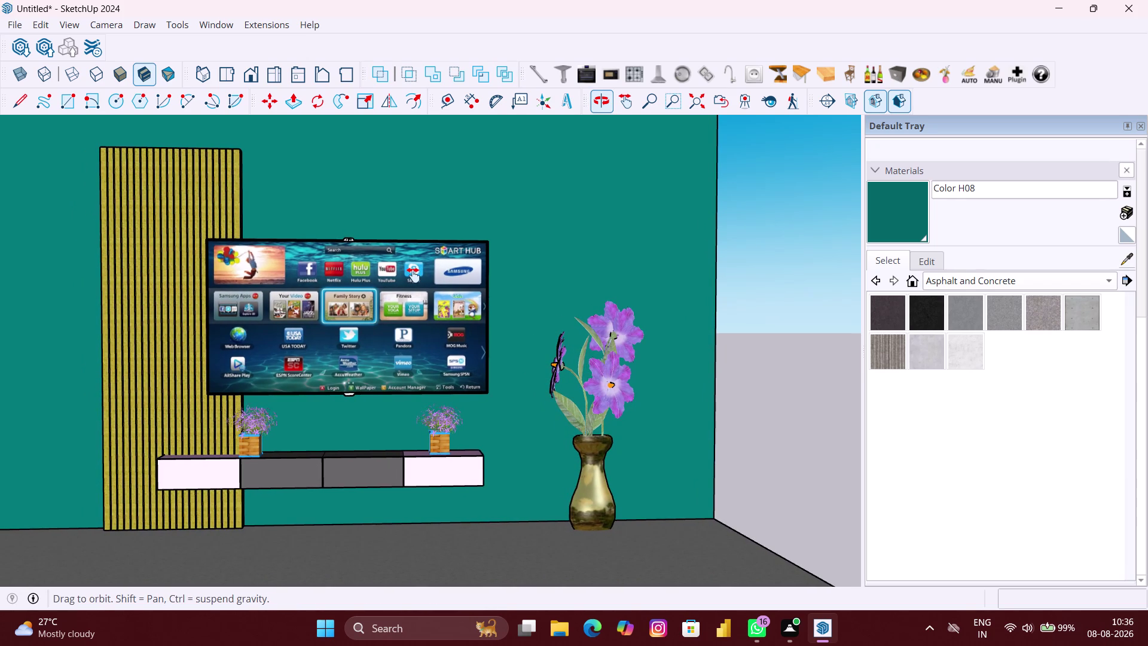
middle_drag(413, 275, 413, 275)
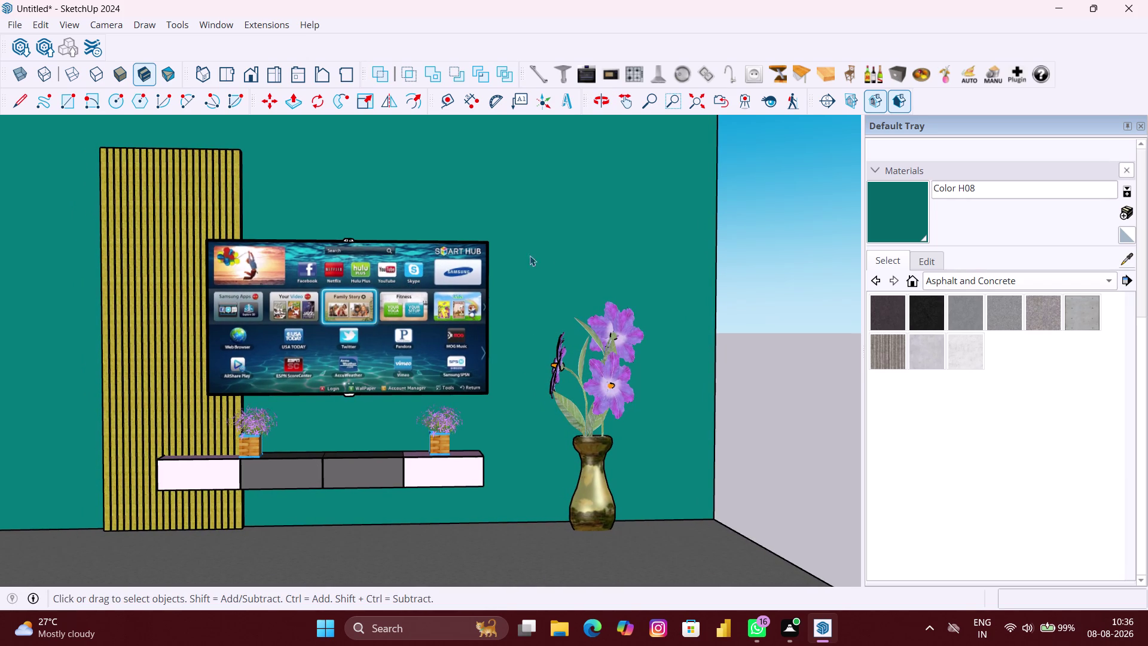
middle_drag(591, 262, 639, 258)
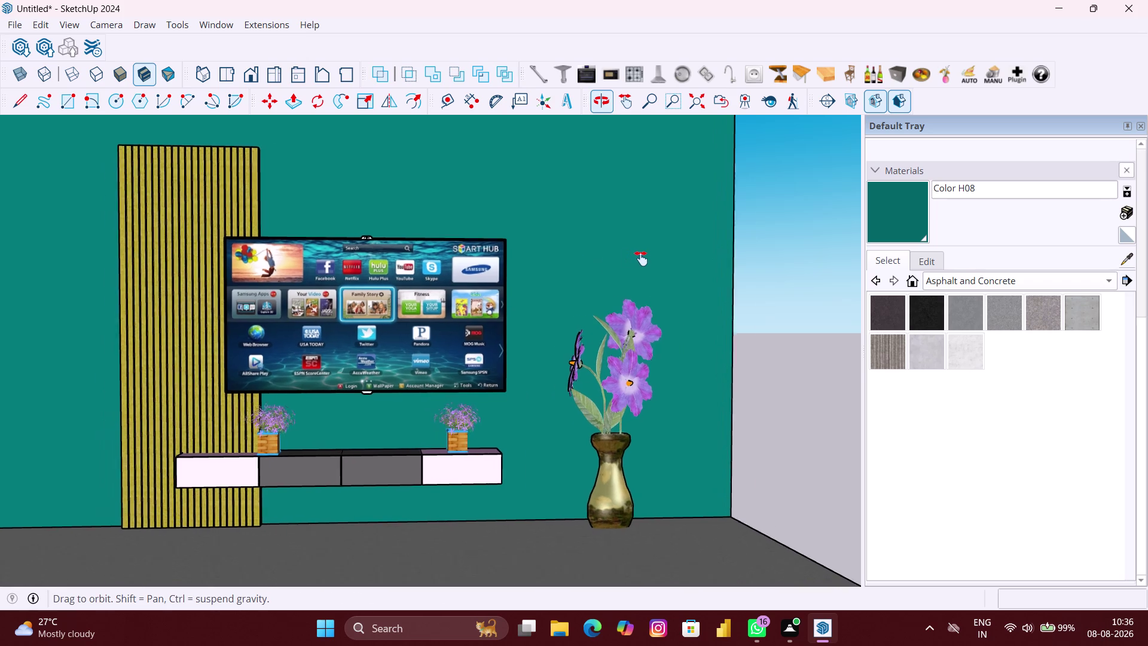
middle_drag(639, 258, 654, 258)
scroll(up, 3)
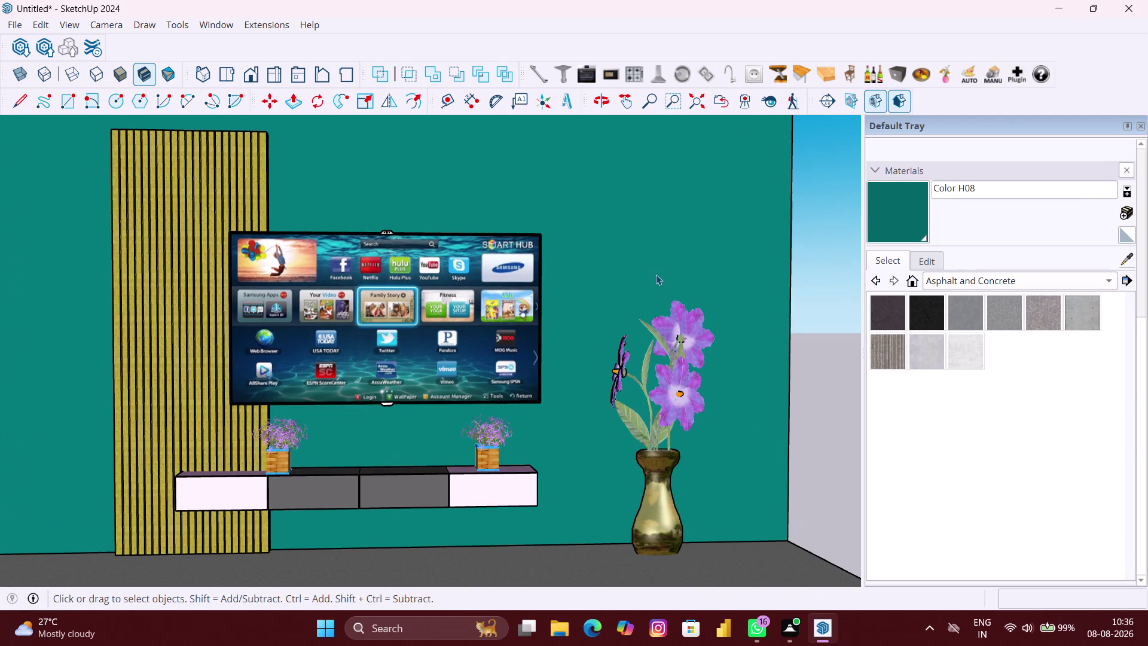
middle_drag(652, 273, 699, 270)
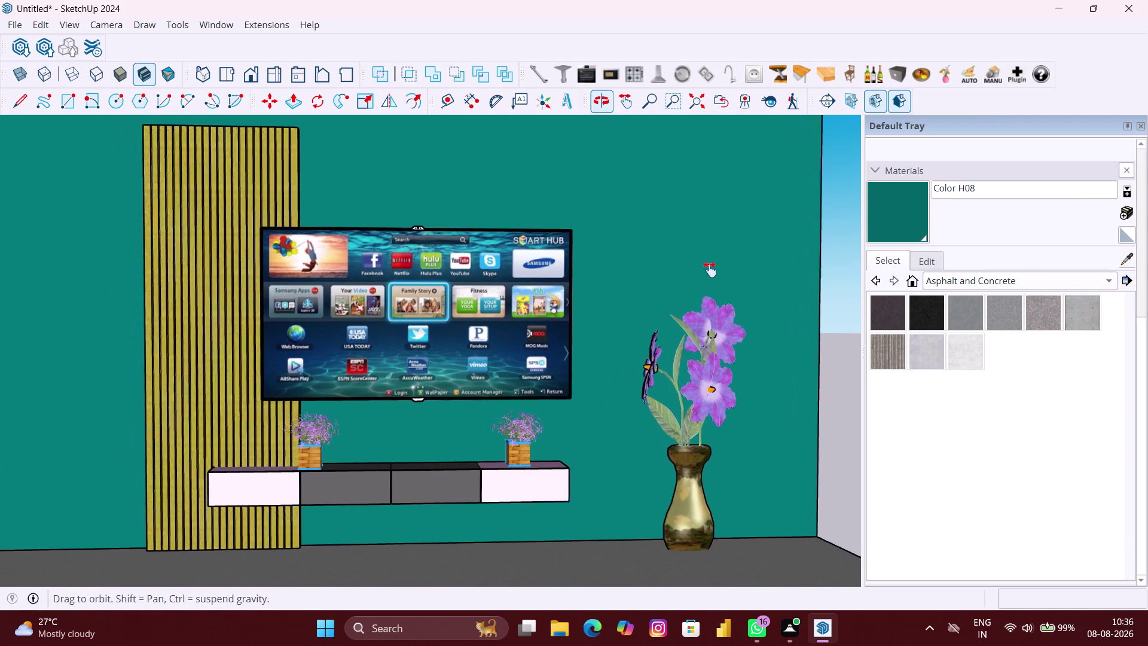
middle_drag(699, 269, 723, 269)
scroll(down, 3)
middle_drag(723, 269, 692, 264)
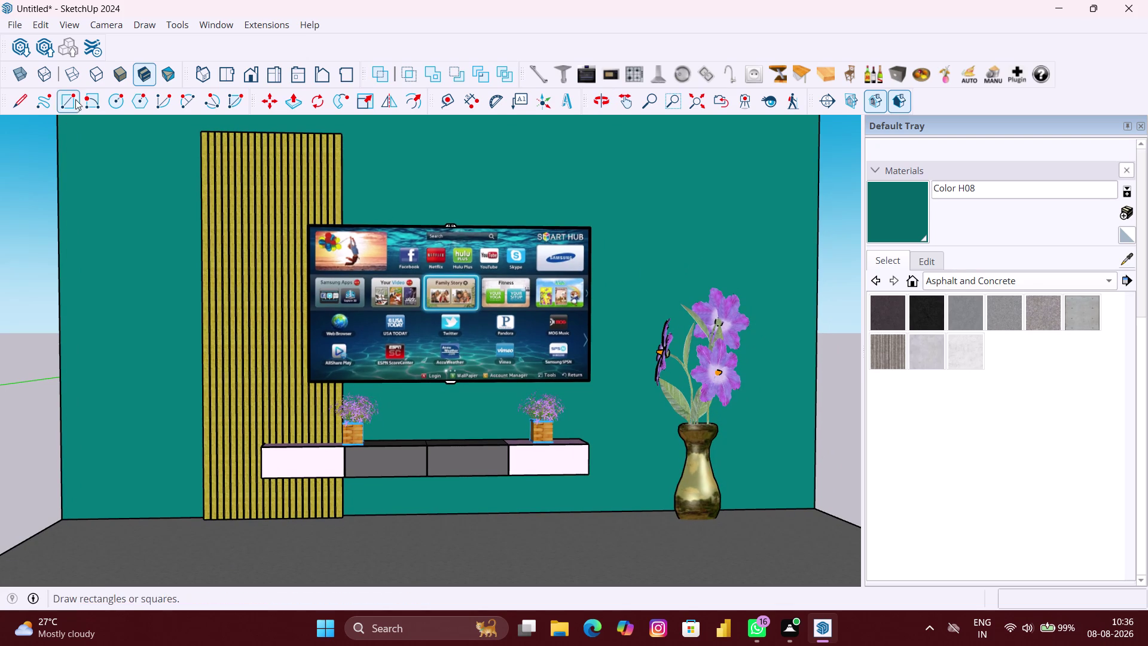
click(22, 26)
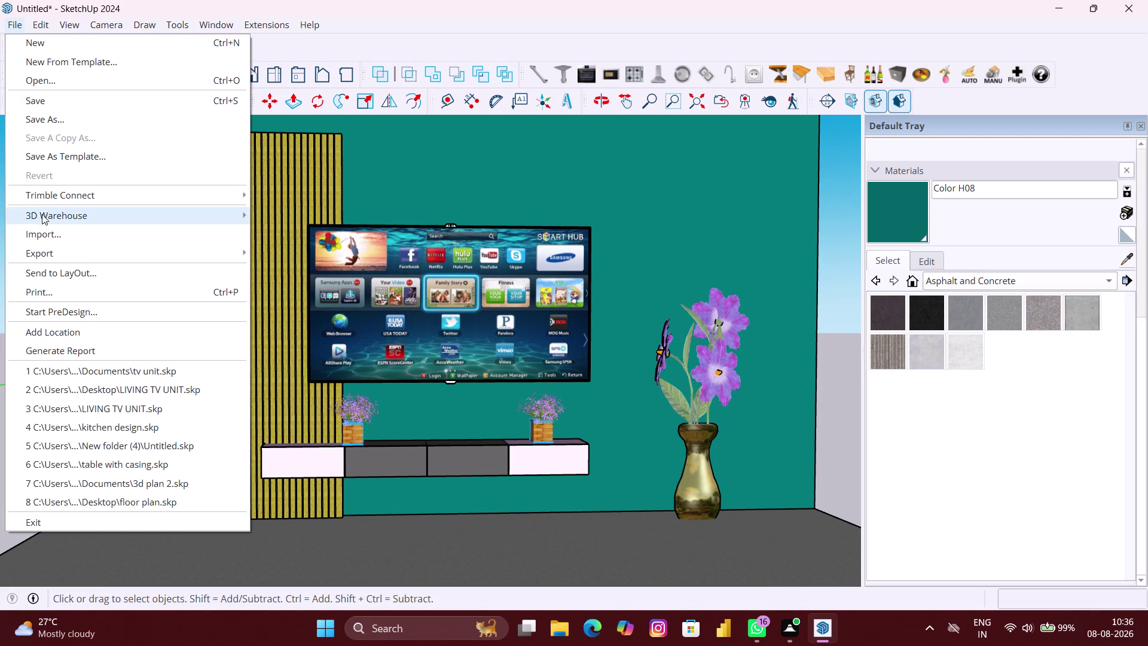
Export the front view as a 2D graphic PDF named 'tv unit 1'.
click(294, 278)
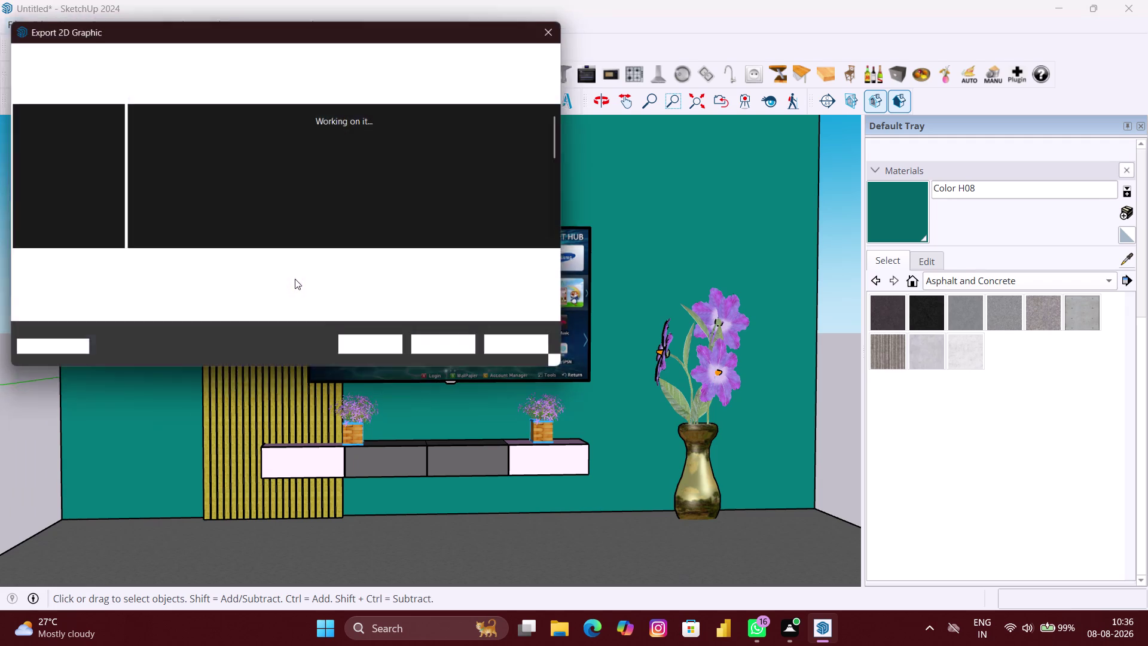
double_click(294, 265)
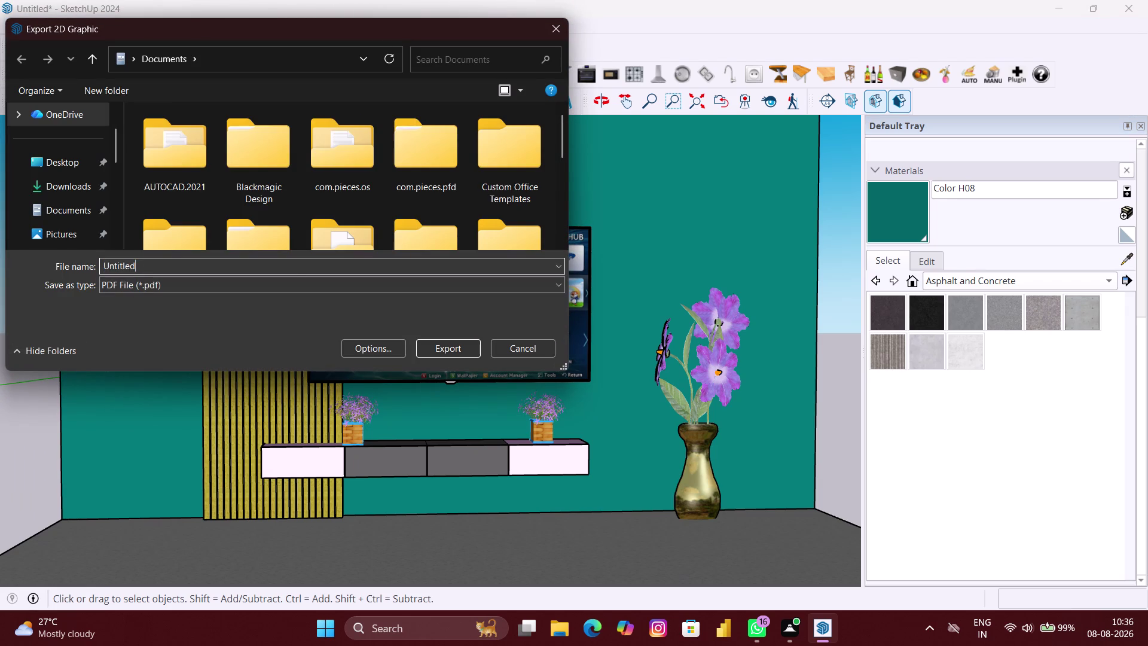
key(BackSpace)
text(t)
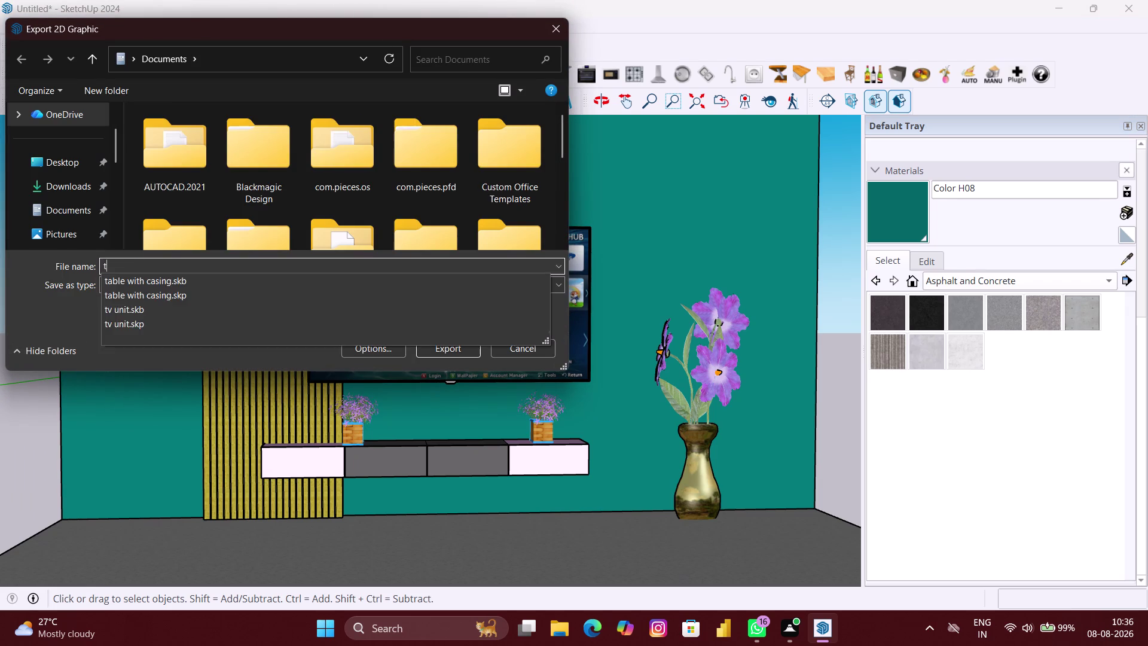
text(v)
key(space)
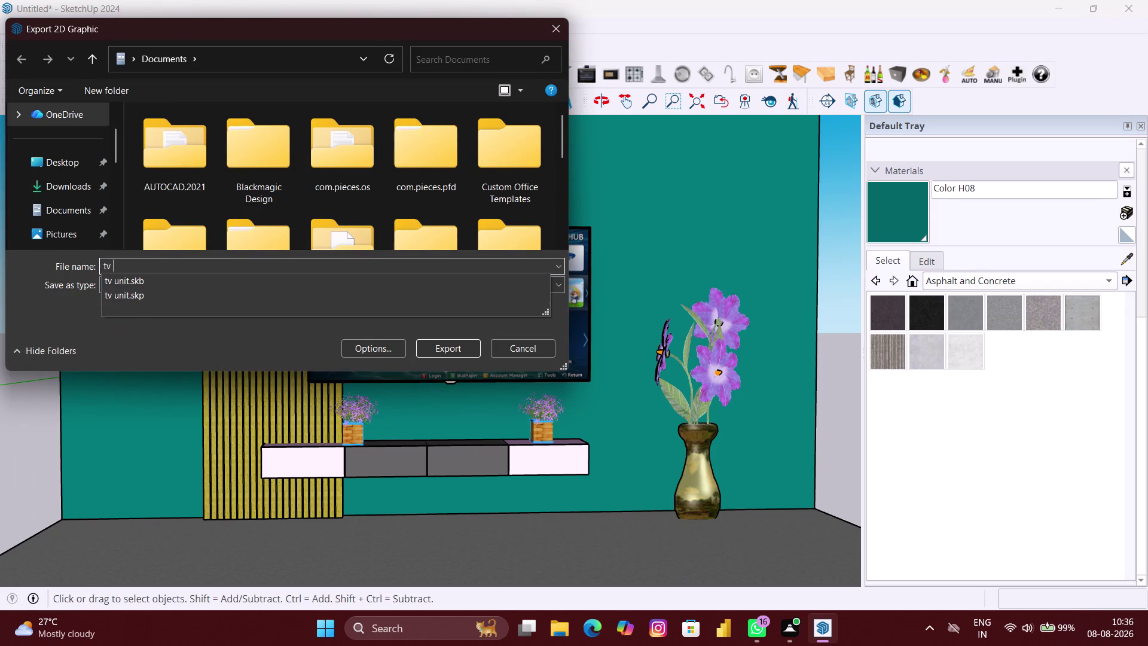
text(unit)
key(space)
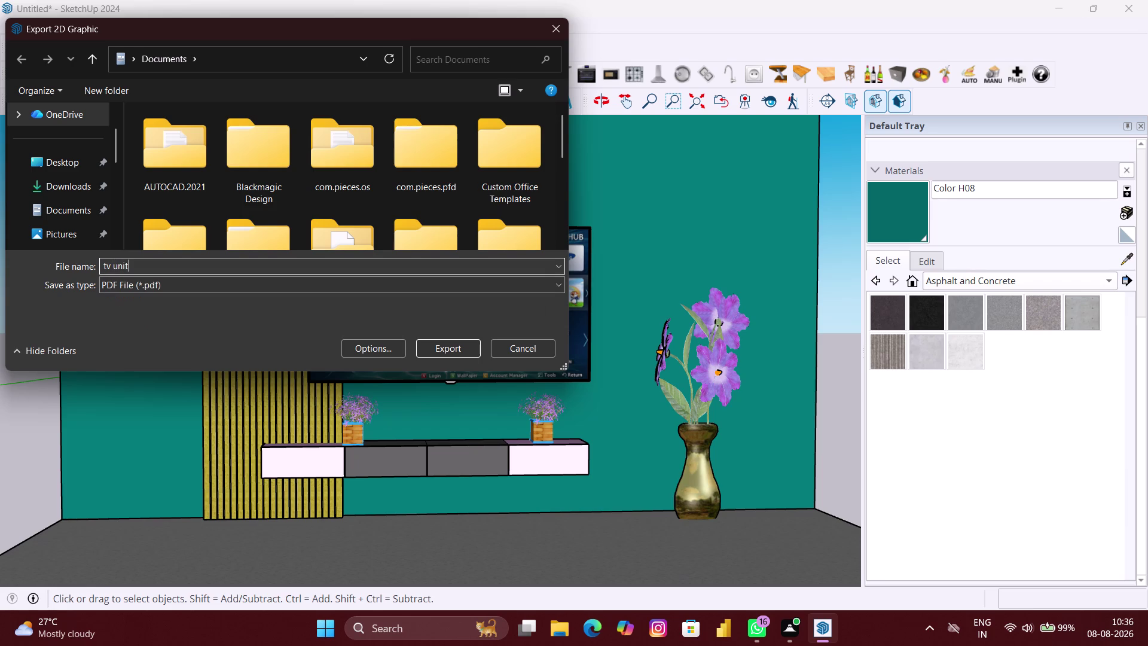
key(Up)
key(1)
click(451, 355)
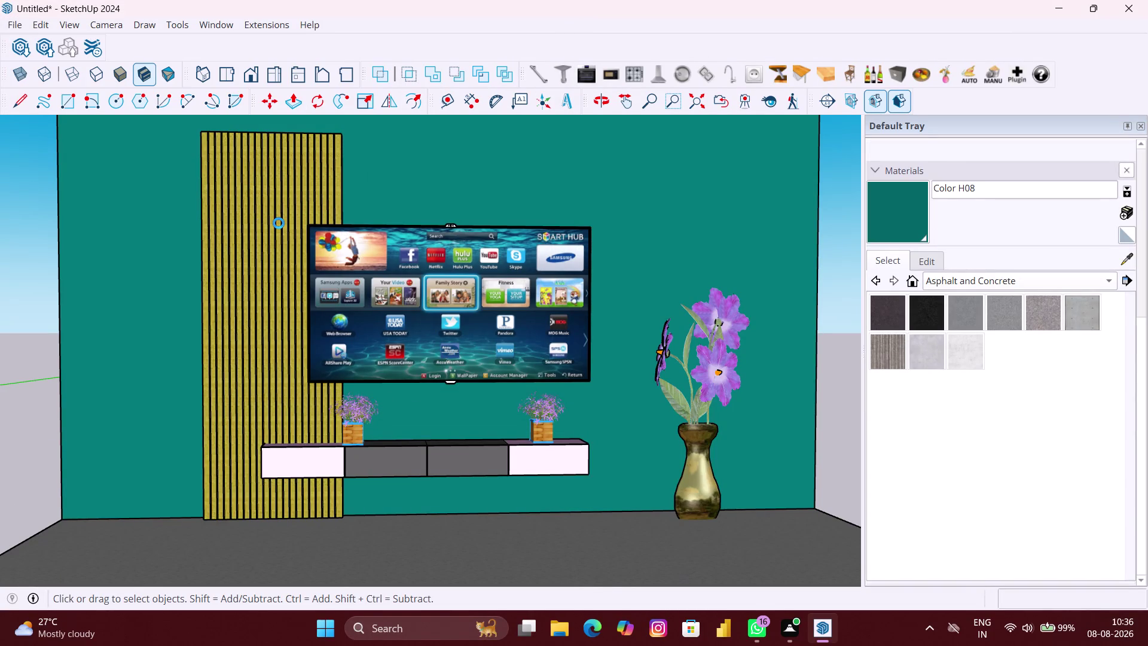
Save the model as 'tv unit 1', stripping the .pdf extension from the suggested name.
key(ctrl+s)
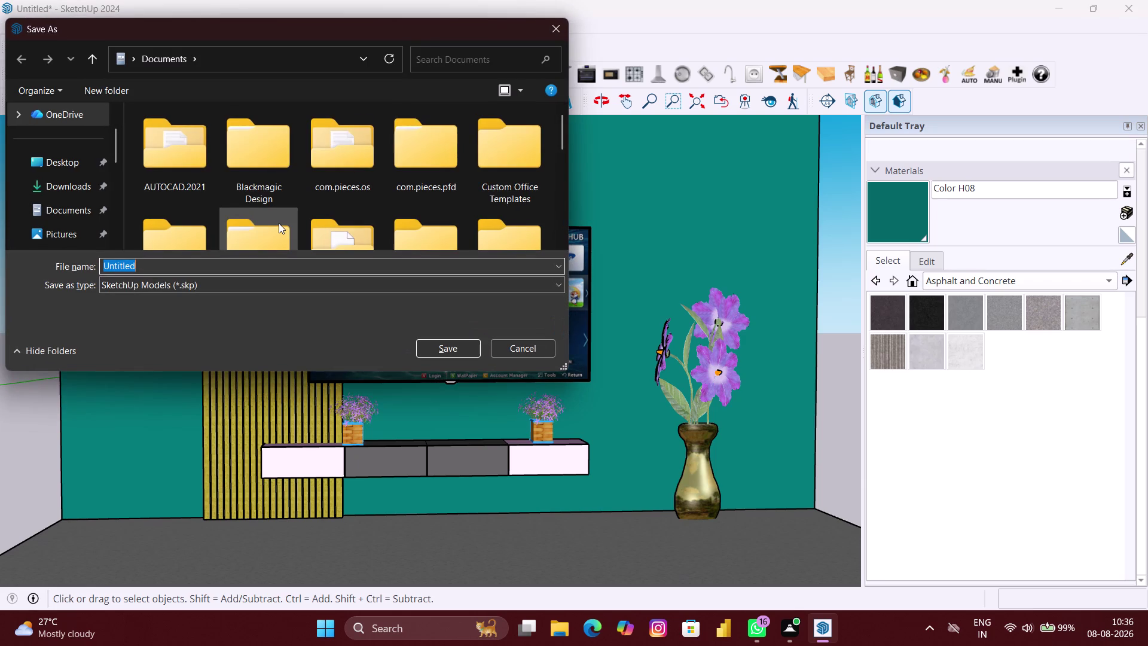
key(BackSpace)
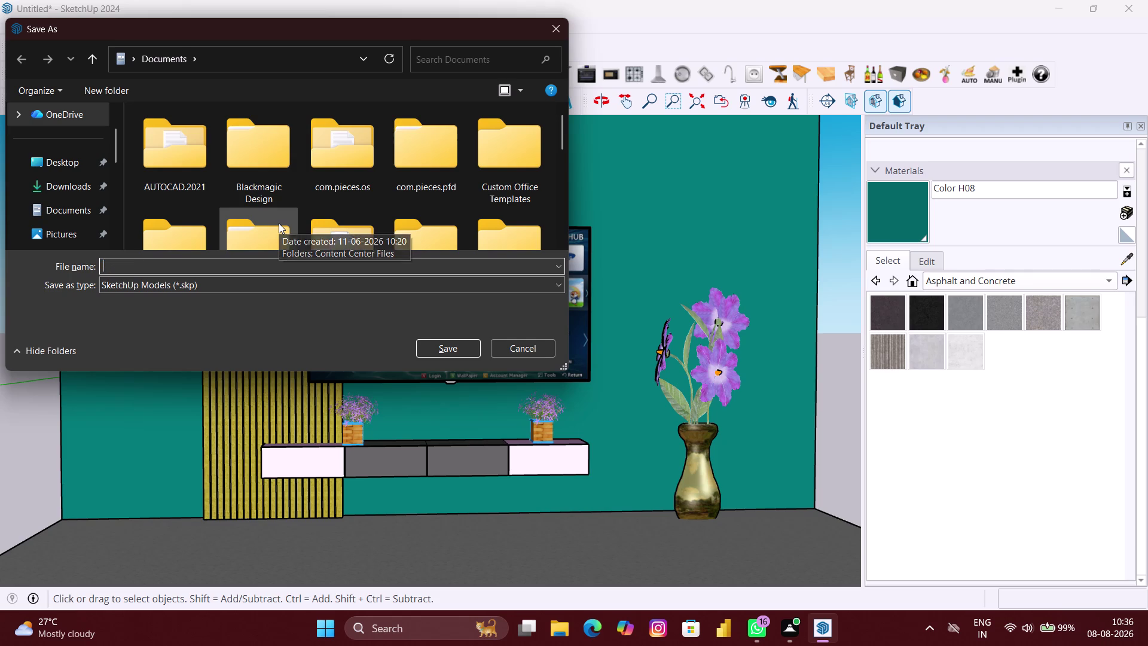
text(tv)
key(space)
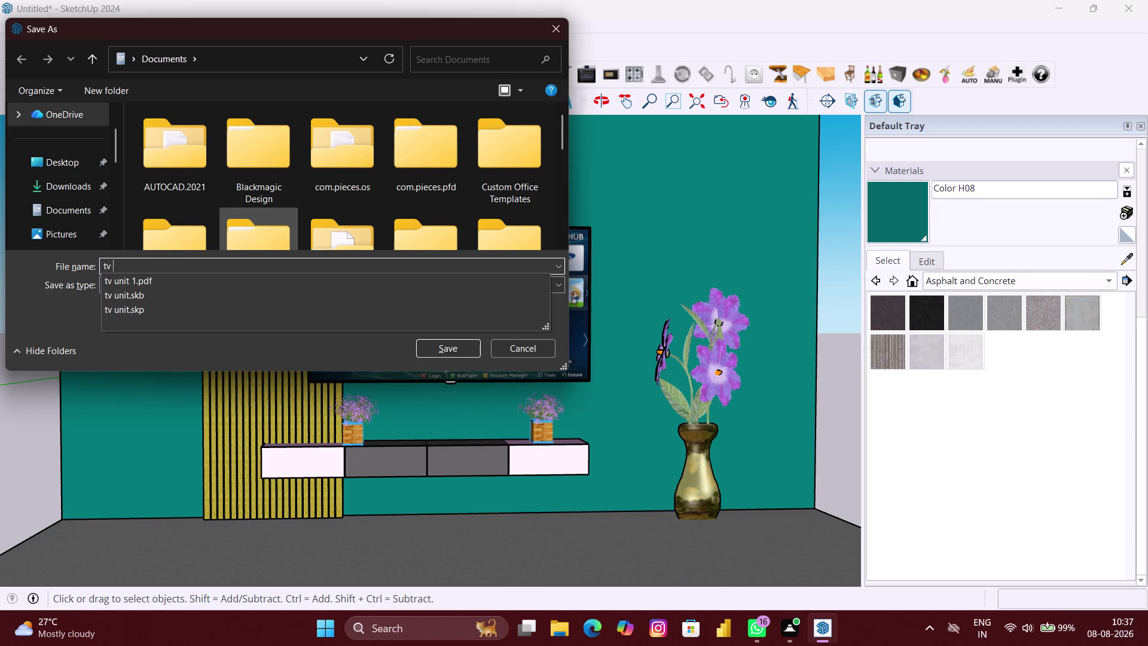
click(159, 282)
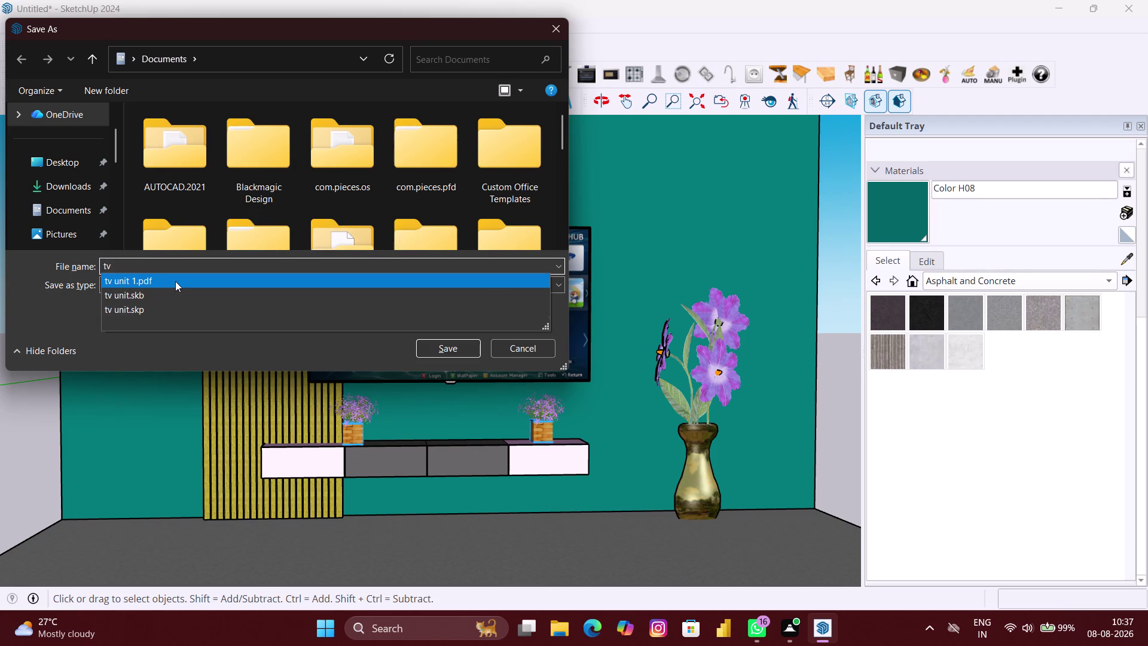
click(192, 270)
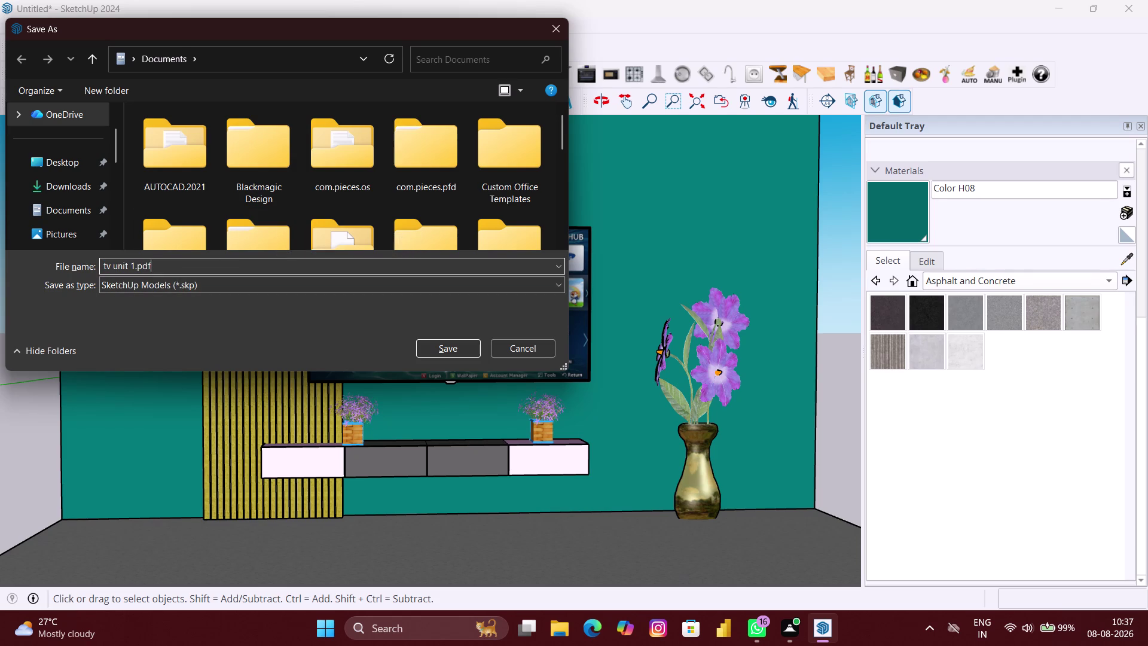
key(BackSpace)
key(BackSpace)
key(BackSpace)
key(BackSpace)
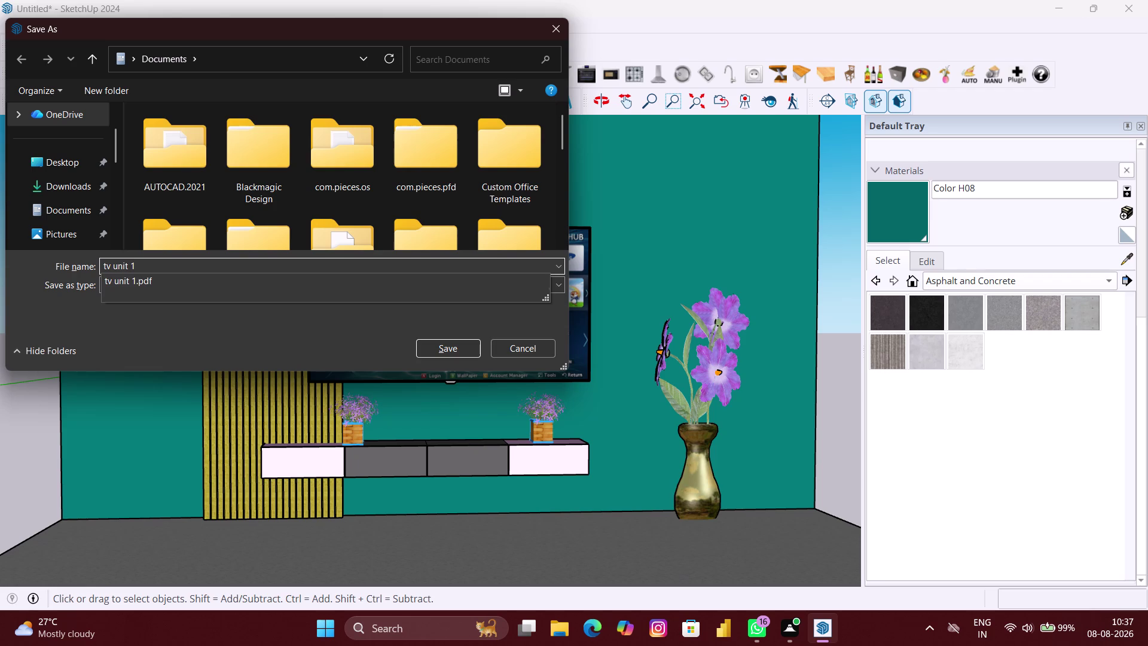
key(Return)
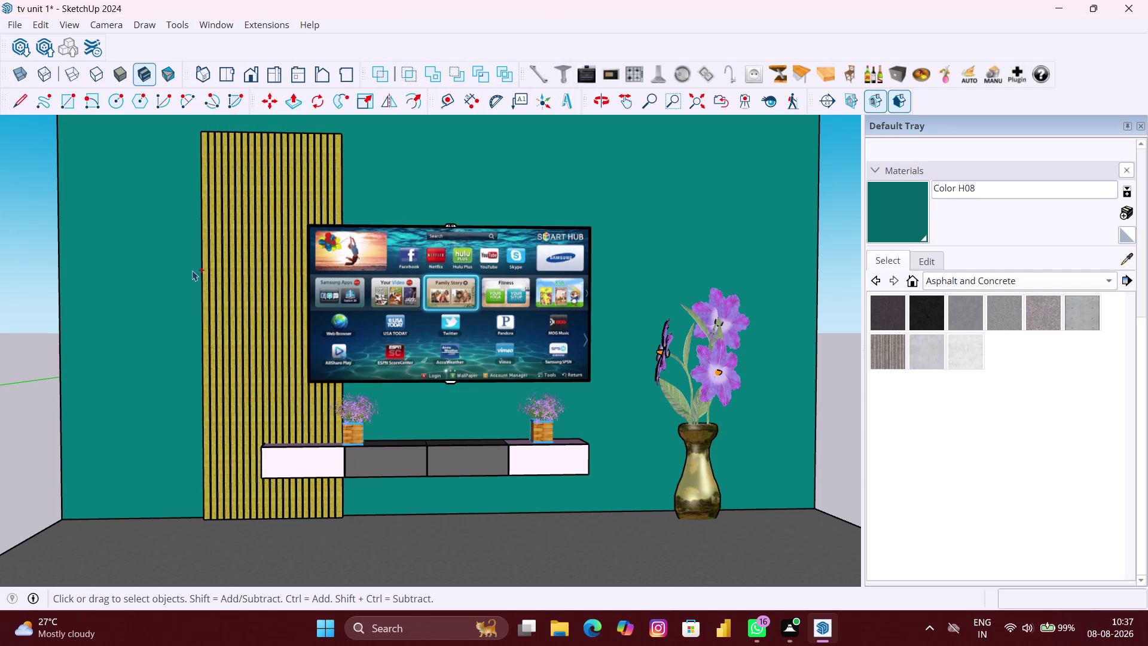
Zoom out and orbit to view the whole finished room, then close SketchUp.
scroll(down, 3)
scroll(down, 3)
scroll(down, 3)
middle_drag(486, 264, 478, 267)
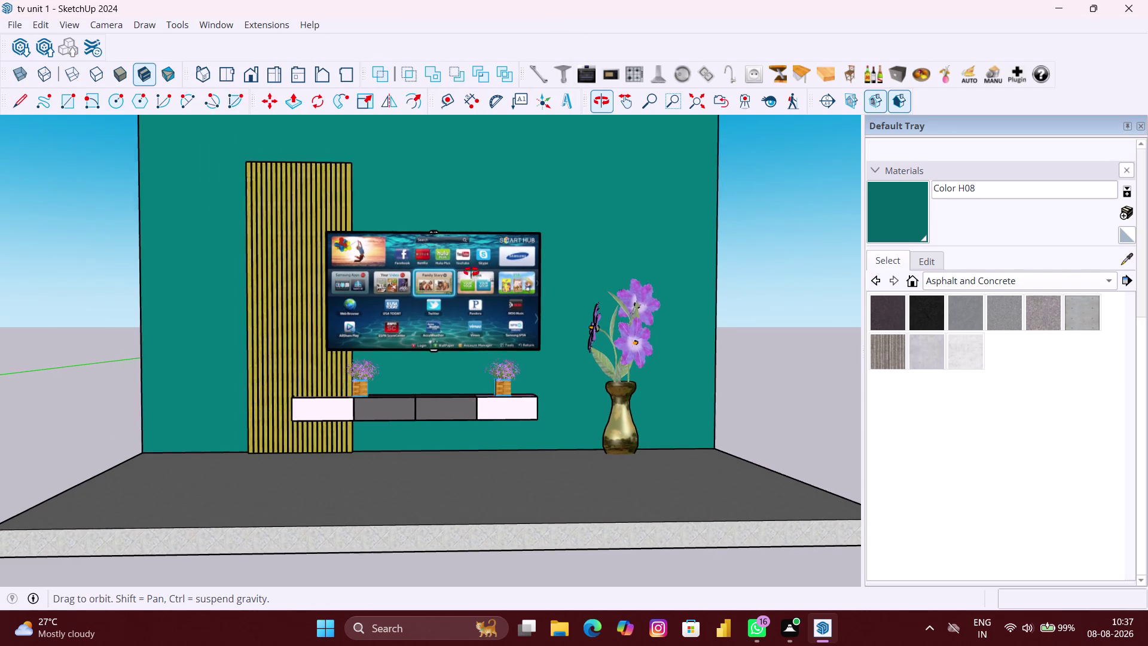
middle_drag(478, 267, 463, 272)
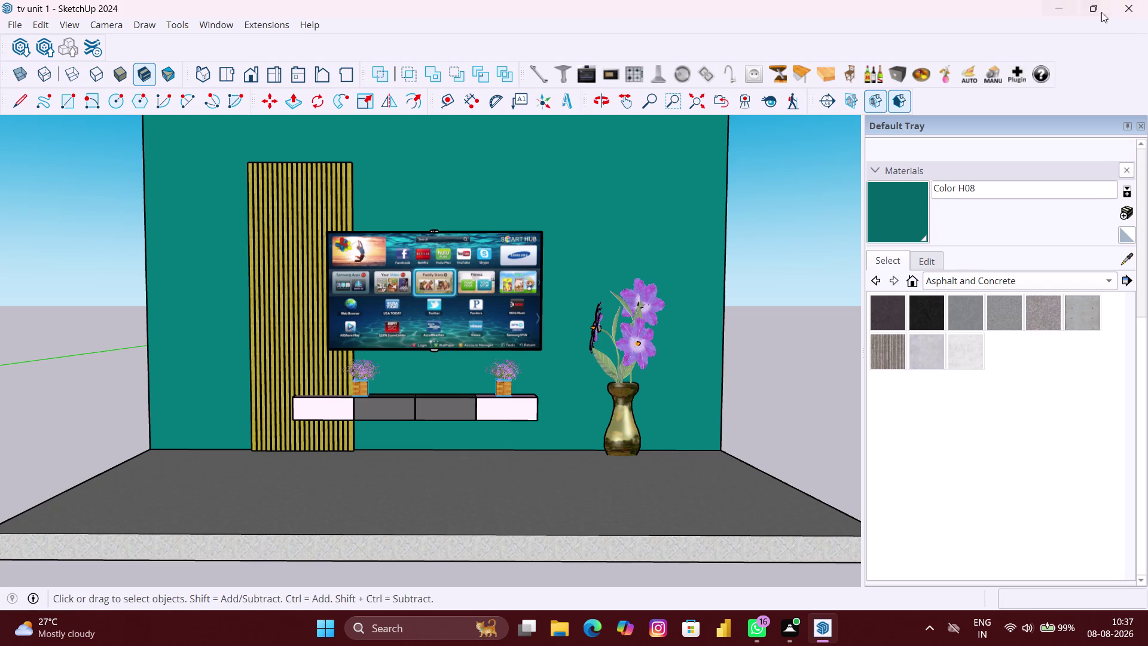
click(1123, 9)
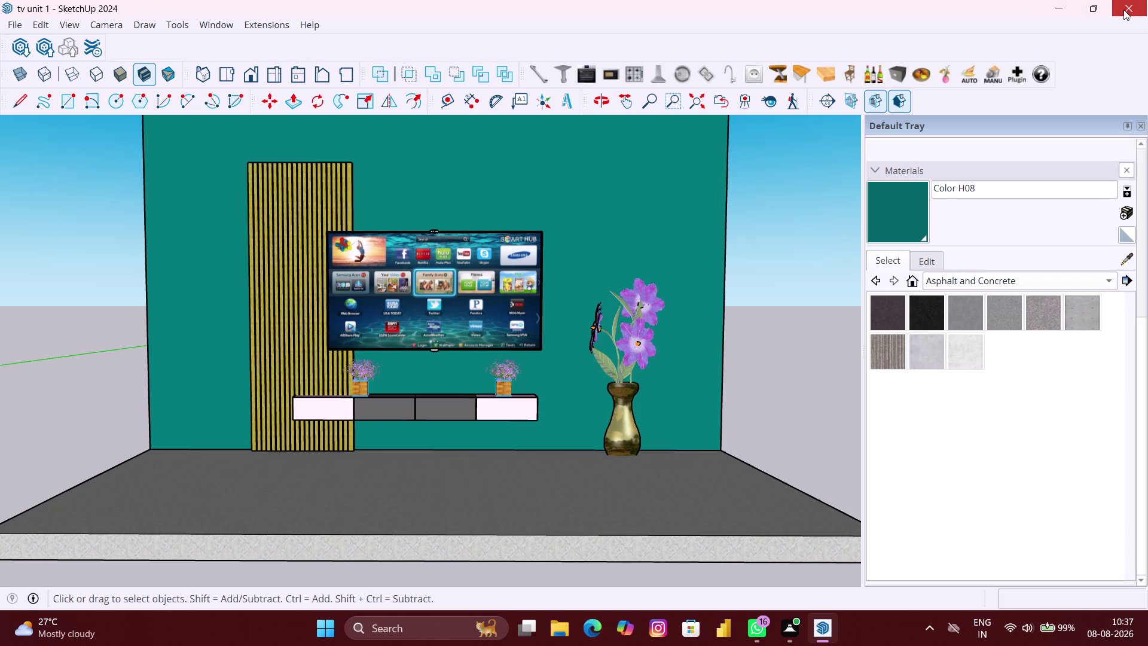